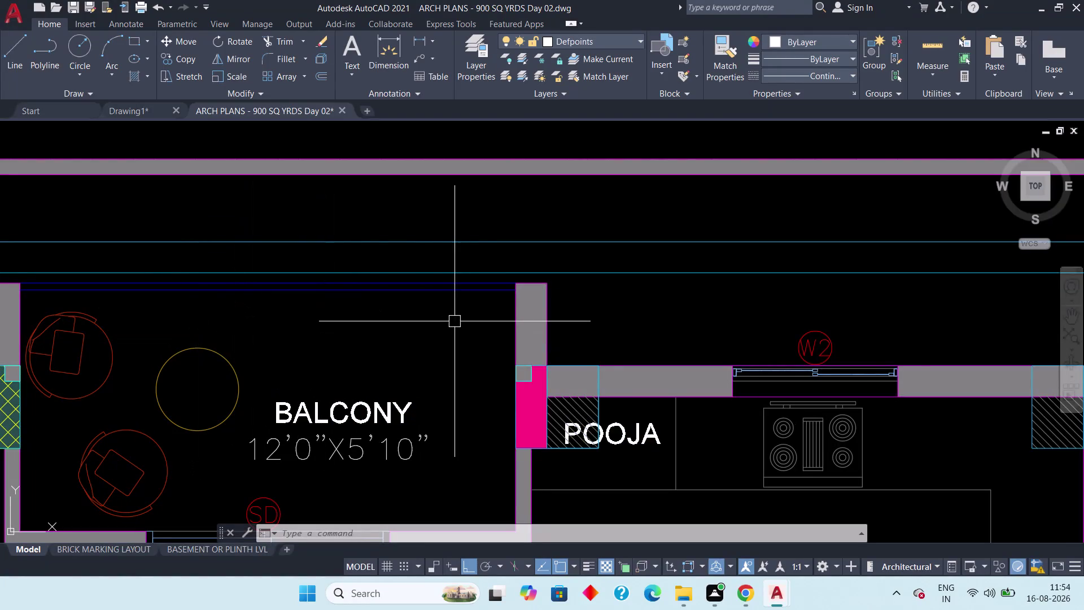
Add a 2" linear dimension across the gap atop the balcony's left wall, then go to Drawing1.
middle_drag(321, 336, 474, 393)
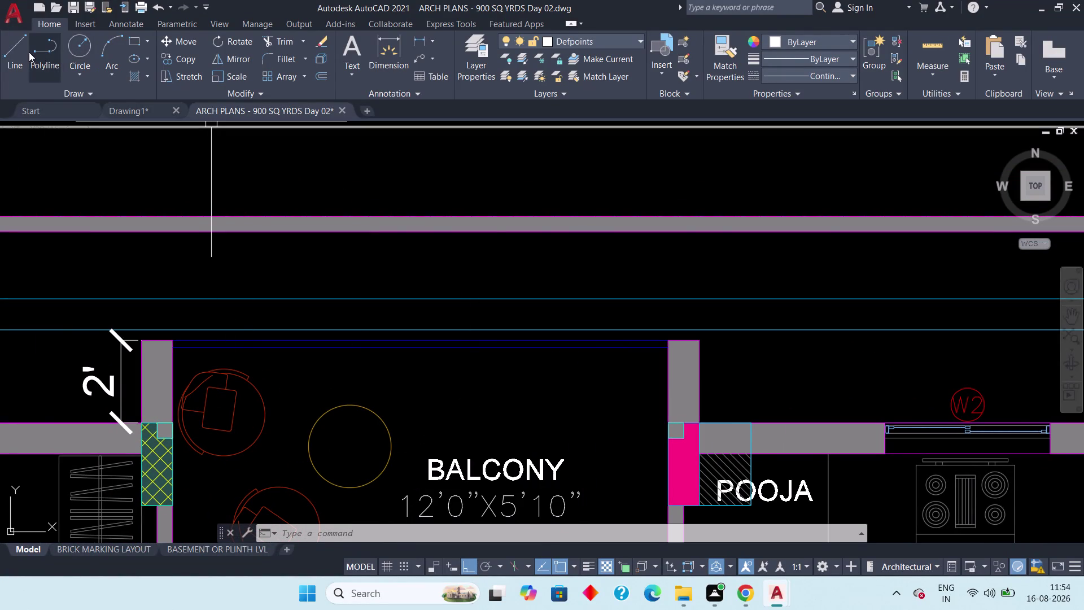
click(417, 39)
scroll(up, 3)
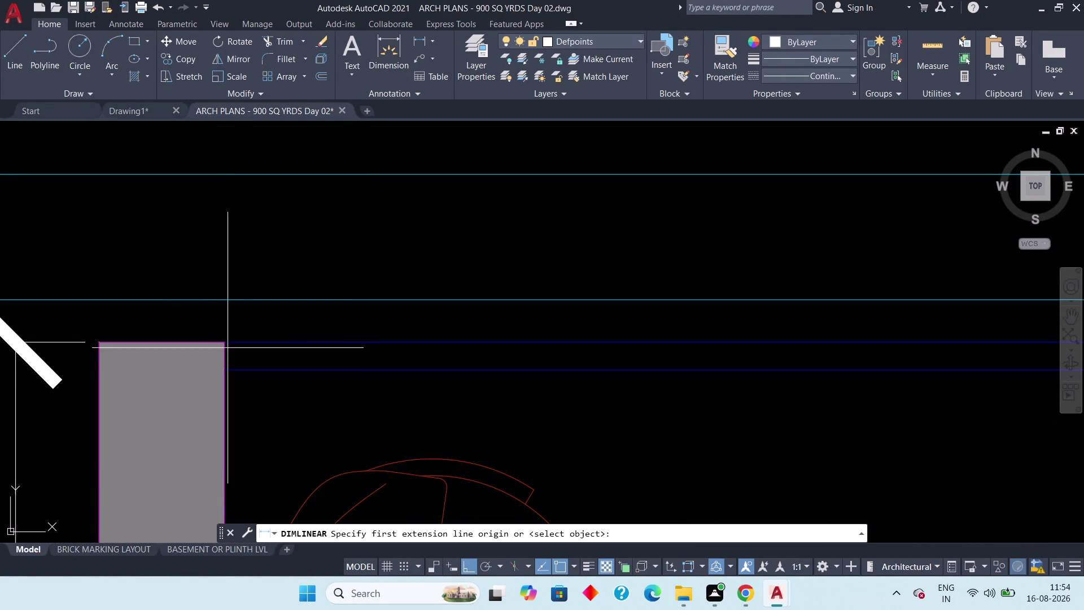
click(231, 343)
click(226, 368)
click(265, 369)
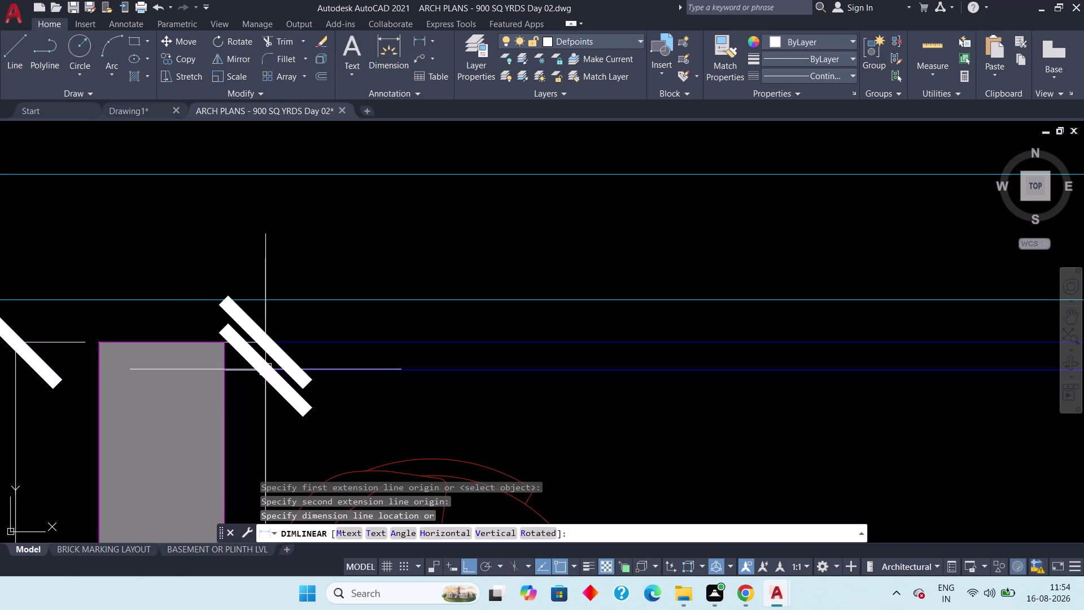
scroll(down, 3)
scroll(down, 3)
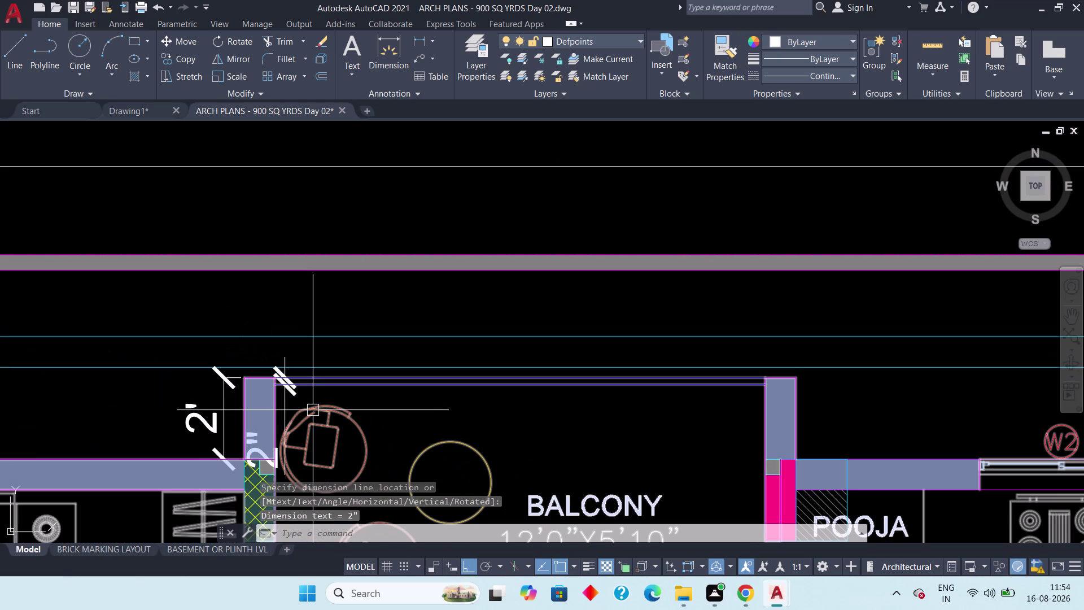
middle_drag(309, 407, 292, 398)
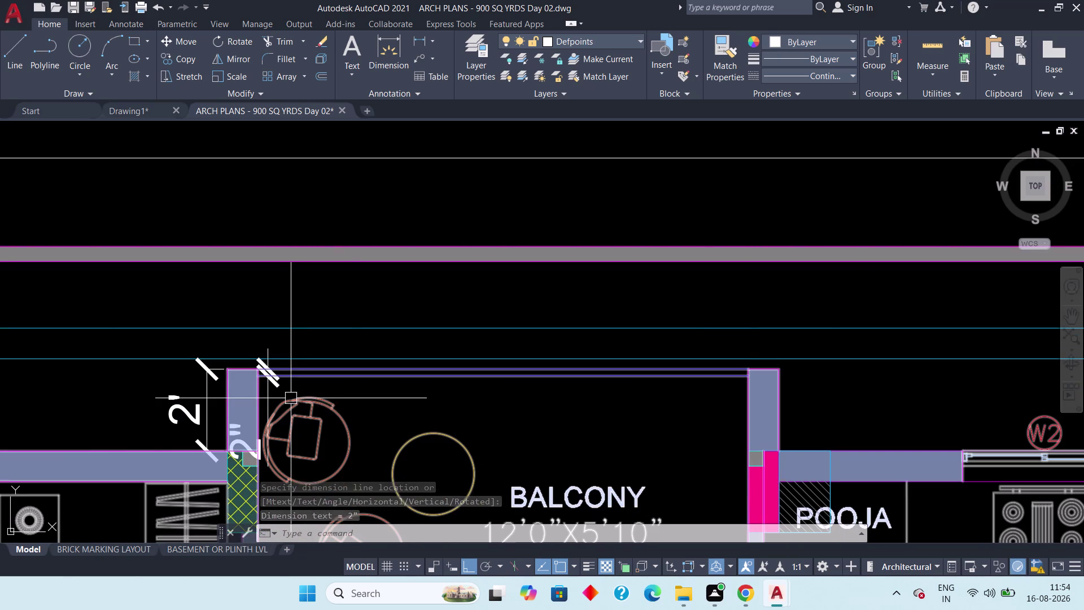
key(Escape)
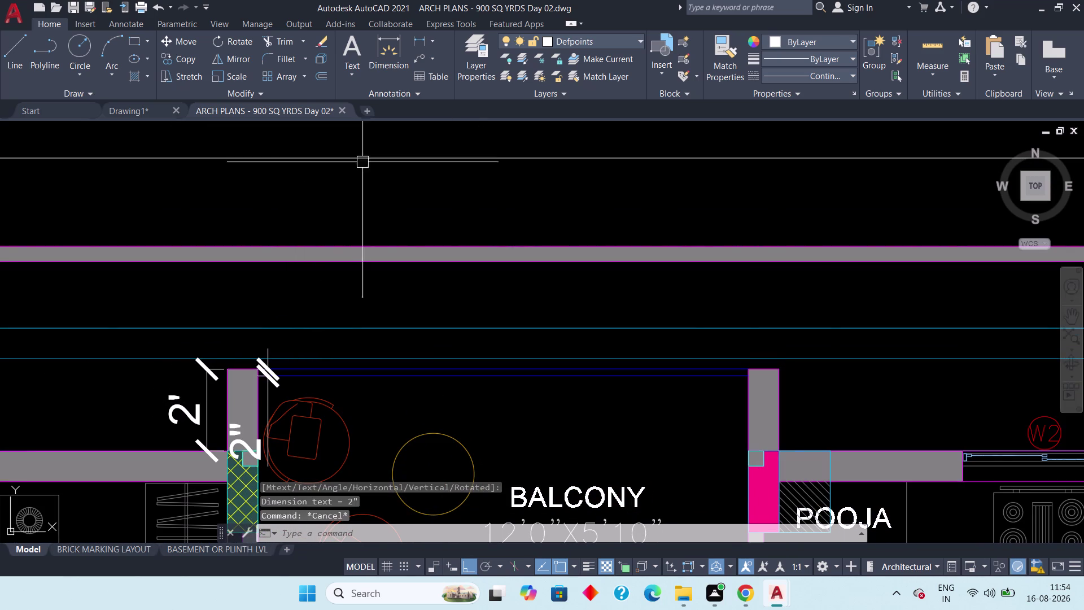
click(124, 107)
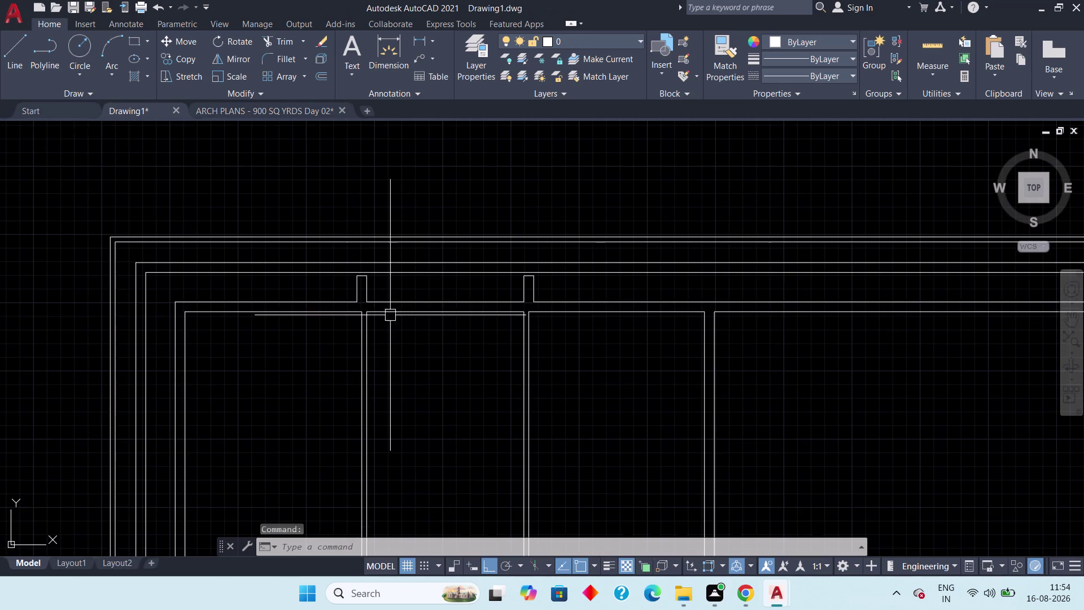
Draw a horizontal line from the left projection's top corner to the right projection's top.
scroll(up, 3)
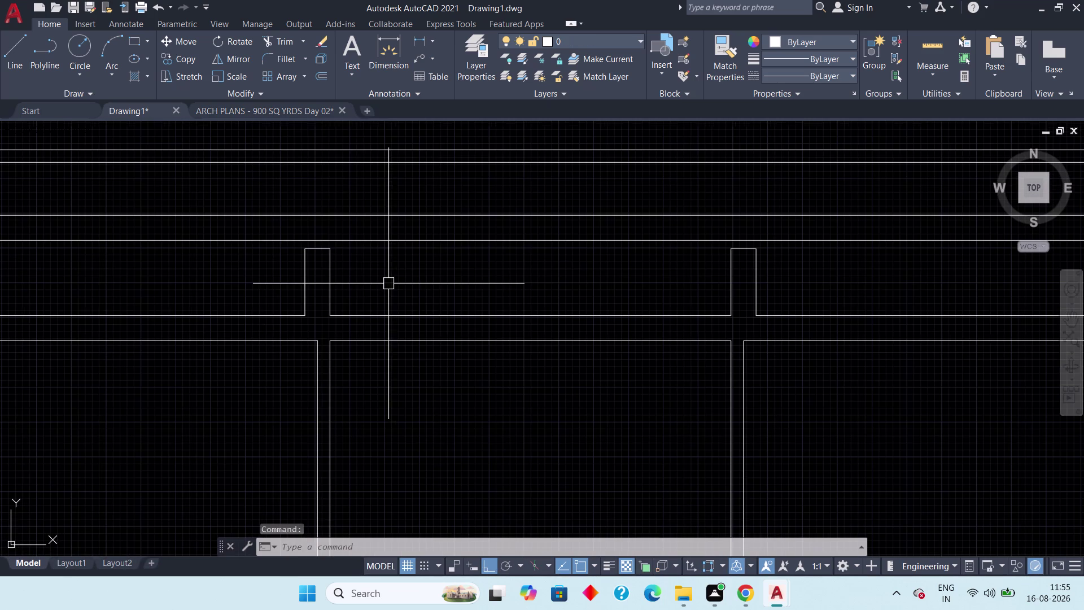
click(25, 57)
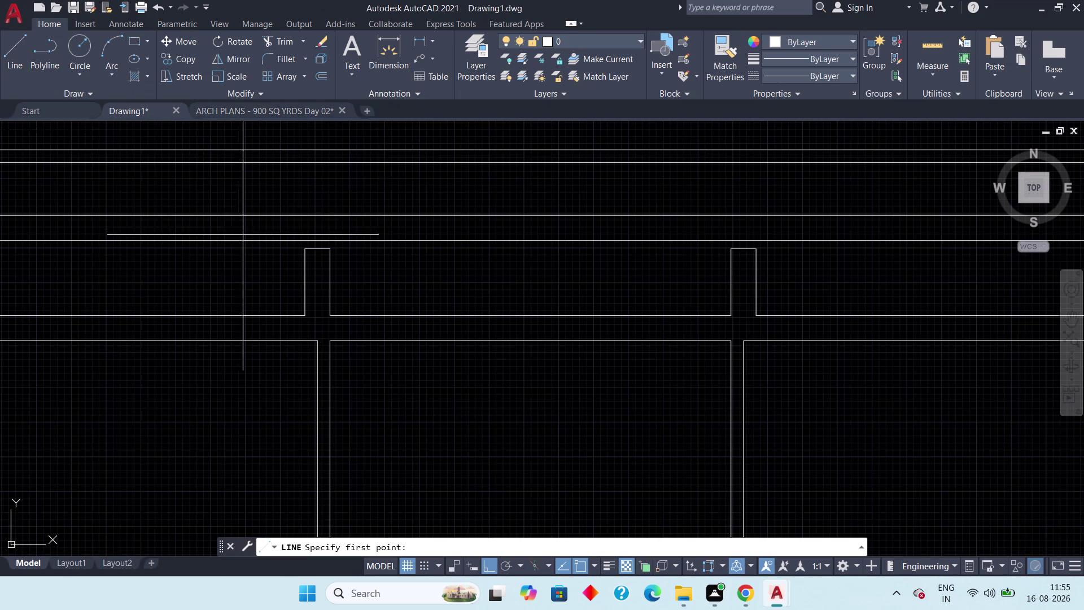
middle_drag(389, 270, 322, 307)
scroll(up, 3)
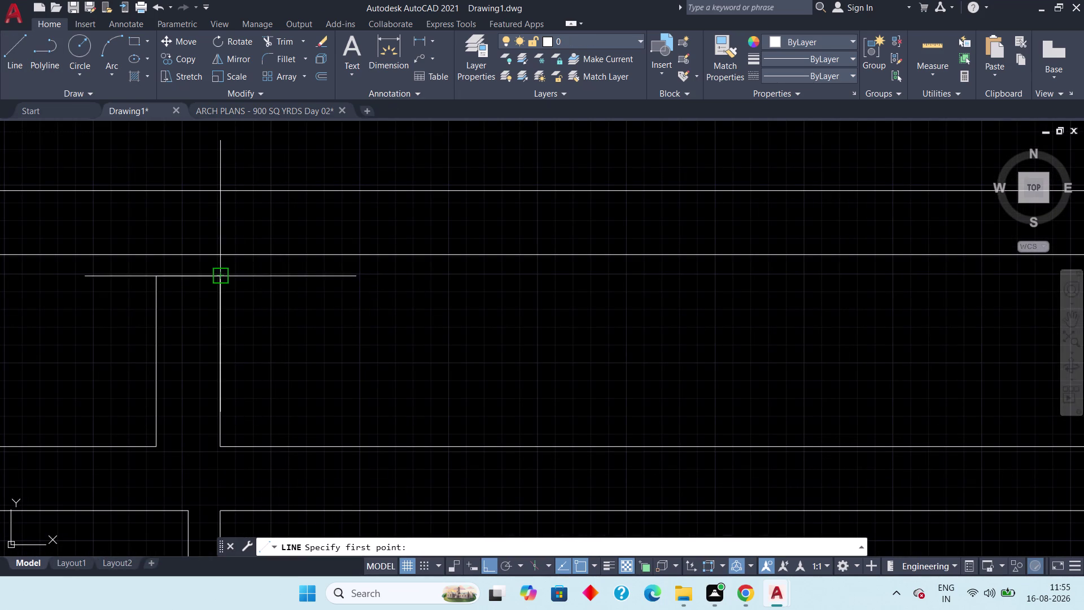
click(220, 278)
middle_drag(658, 301, 205, 273)
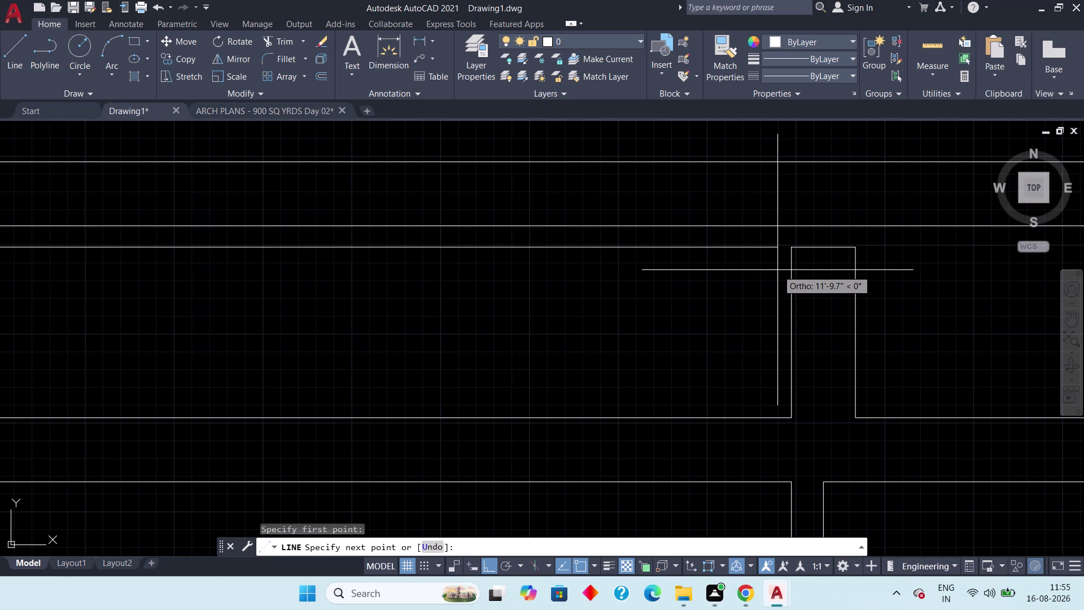
click(797, 246)
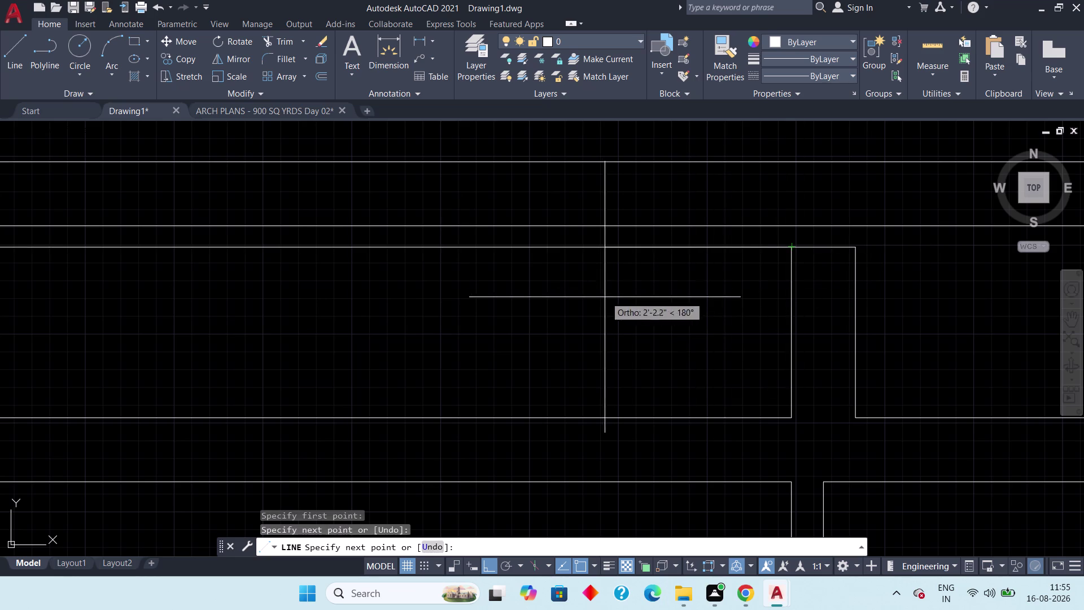
middle_drag(441, 313, 563, 311)
scroll(down, 3)
middle_drag(462, 305, 560, 318)
scroll(down, 3)
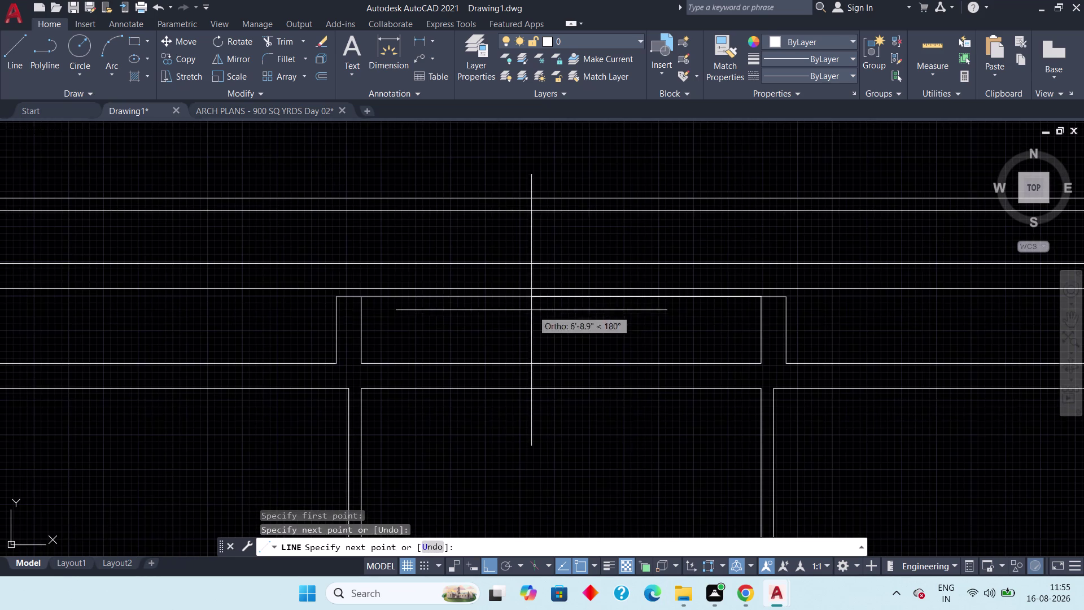
key(Escape)
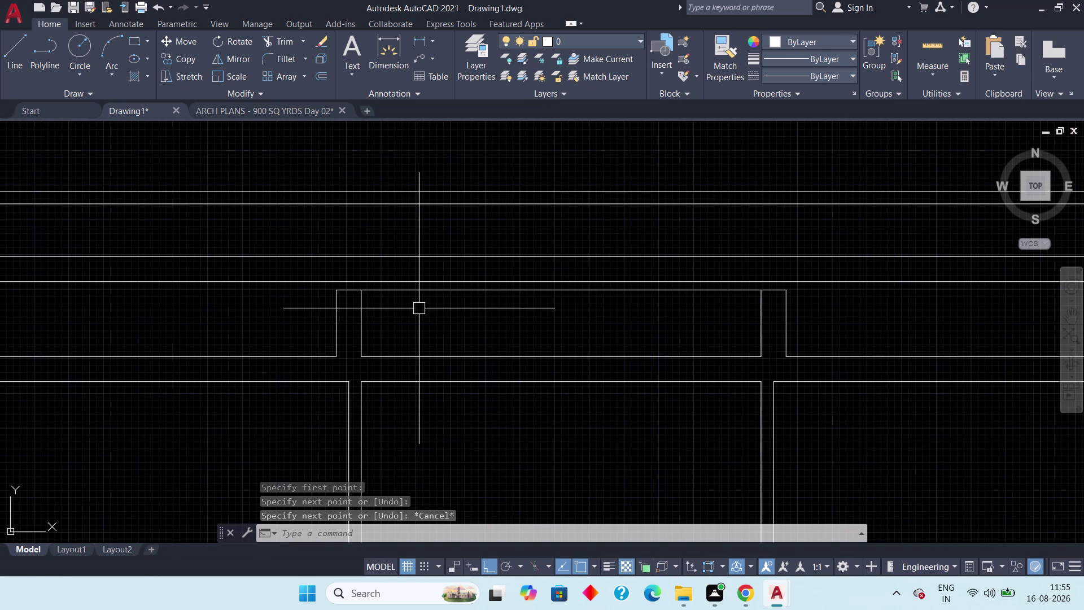
Offset the connecting line 2" toward the inside.
text(off)
key(space)
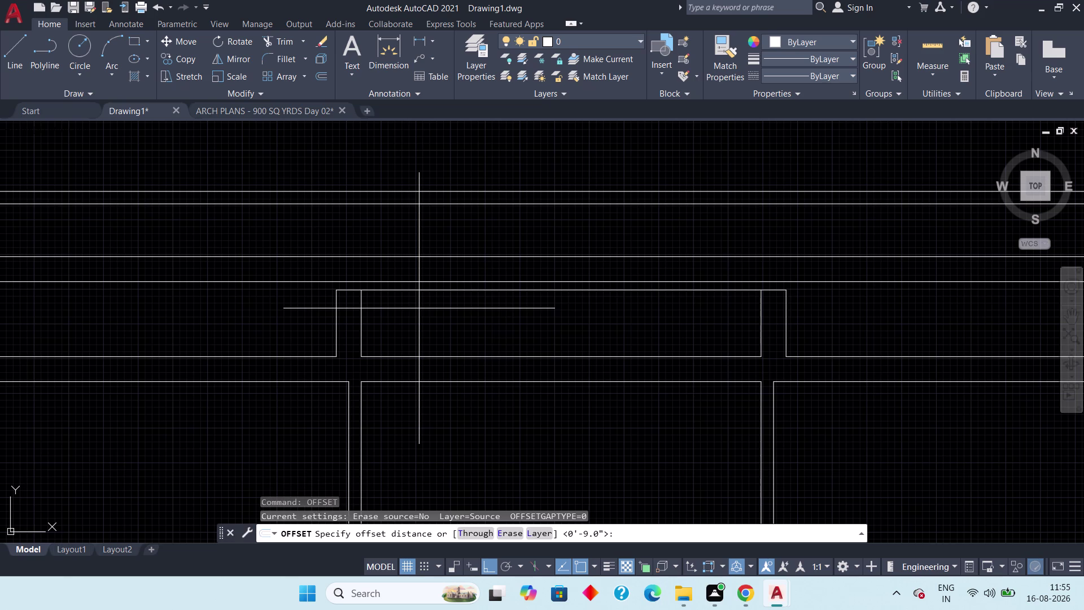
text(2")
key(space)
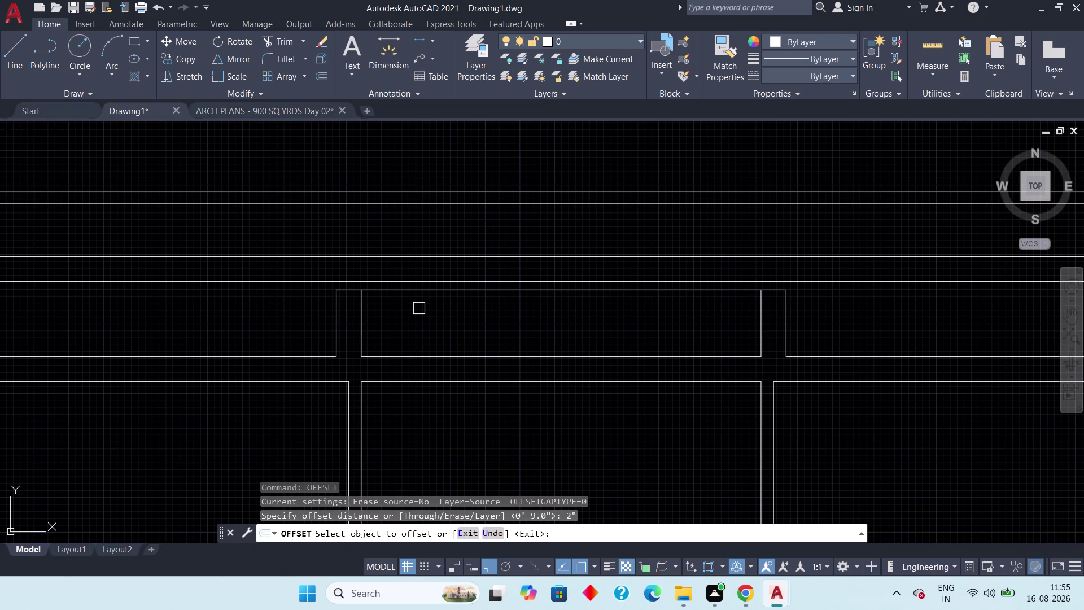
scroll(up, 3)
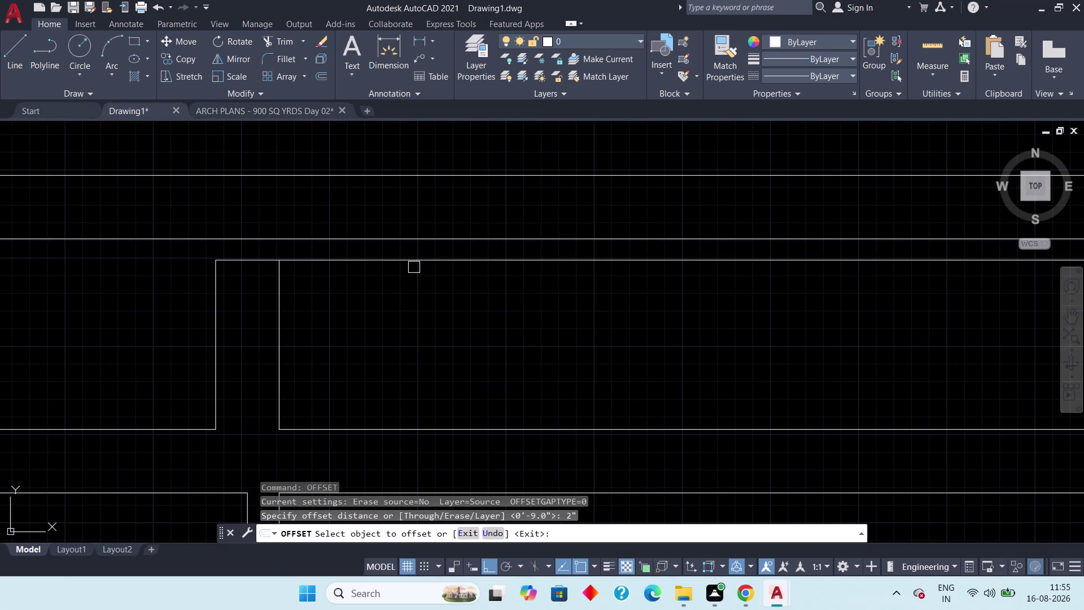
click(416, 262)
click(421, 303)
middle_drag(399, 324, 401, 349)
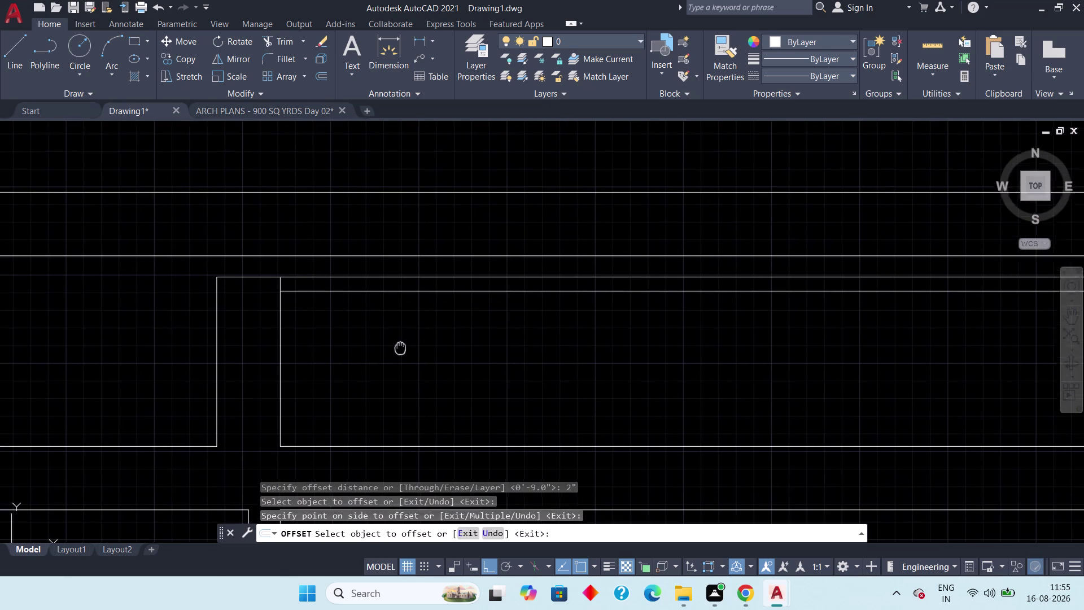
middle_drag(401, 350, 399, 386)
scroll(down, 3)
middle_drag(333, 375, 309, 373)
scroll(up, 3)
key(Escape)
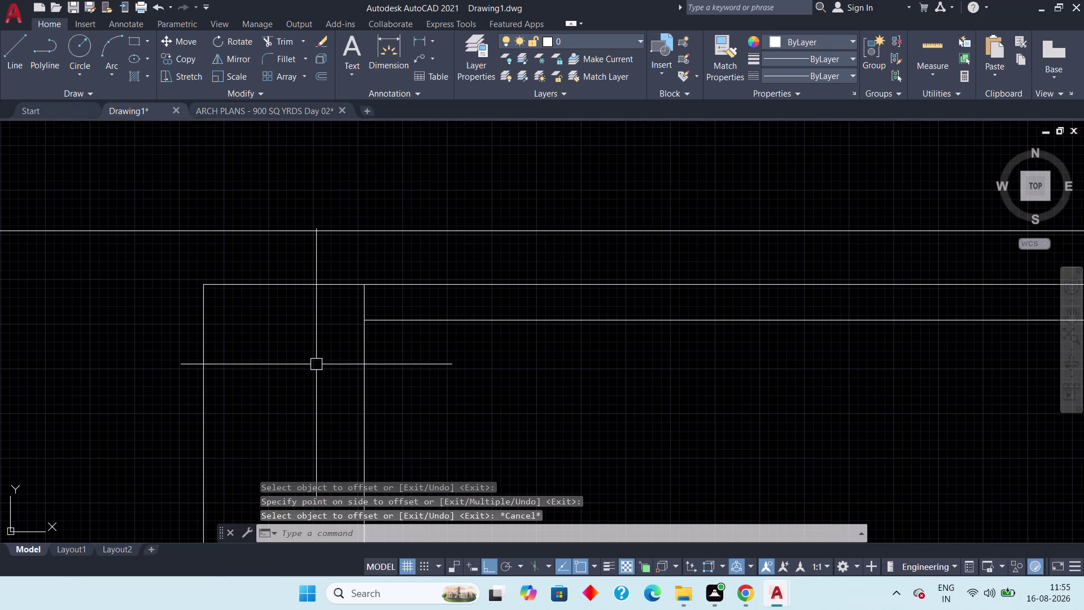
Trim the overhanging ends at the left and right corners into an inner outline.
key(t)
key(r)
key(space)
click(361, 301)
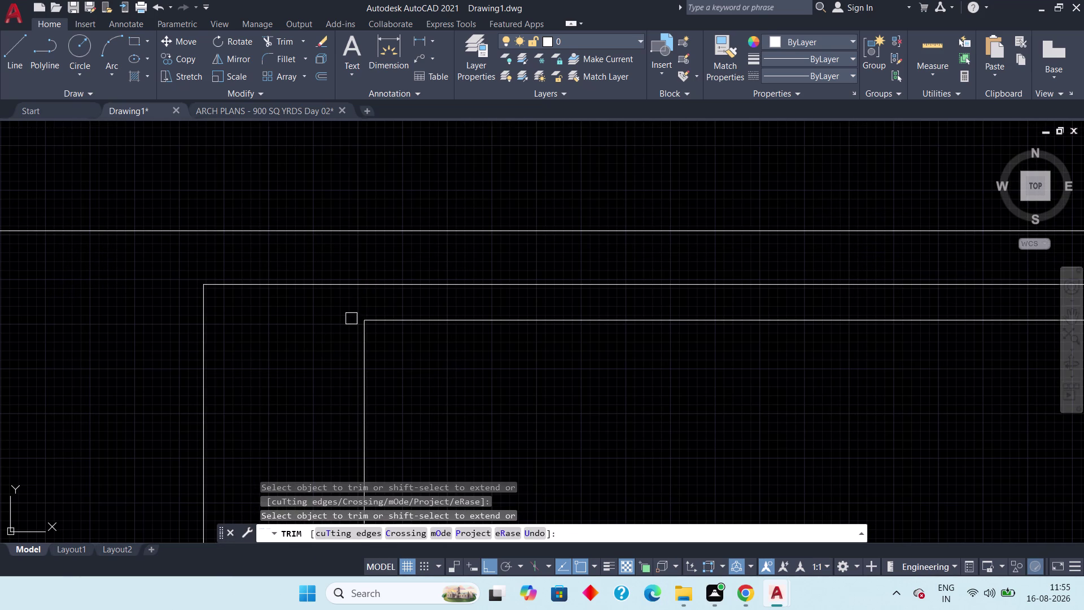
scroll(down, 3)
middle_drag(625, 408, 449, 405)
scroll(down, 3)
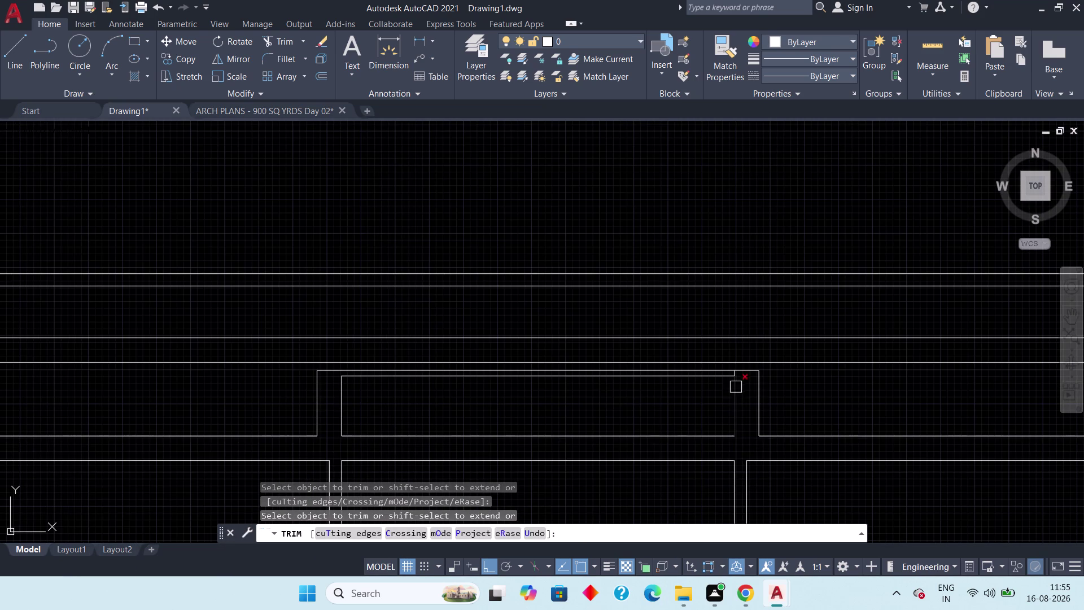
scroll(up, 3)
click(723, 365)
scroll(down, 3)
middle_drag(609, 440, 670, 439)
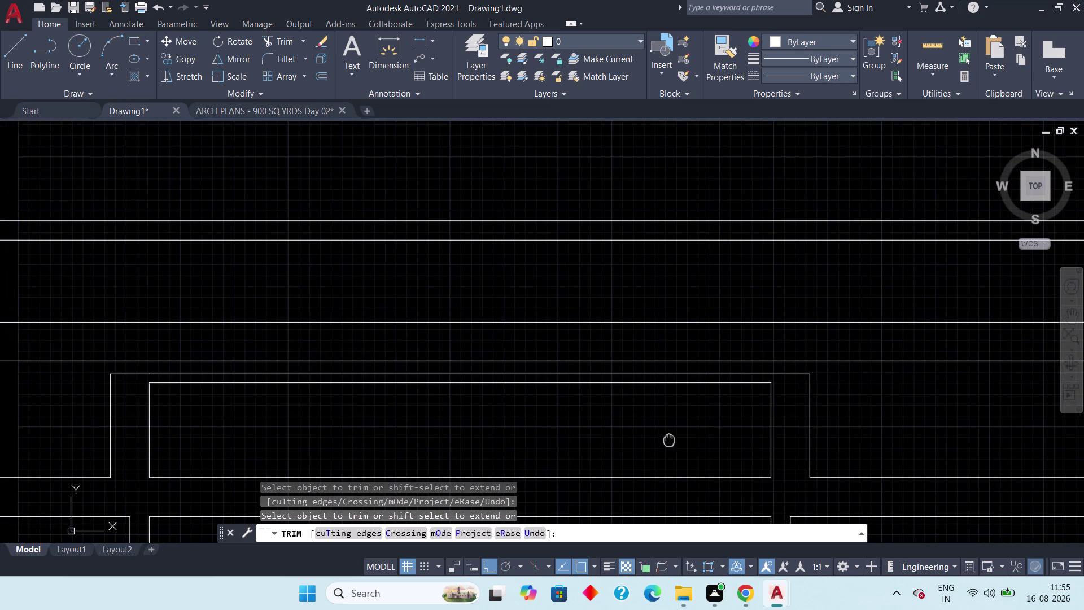
key(Escape)
View the balcony area in the ARCH PLANS floor plan for reference.
click(259, 109)
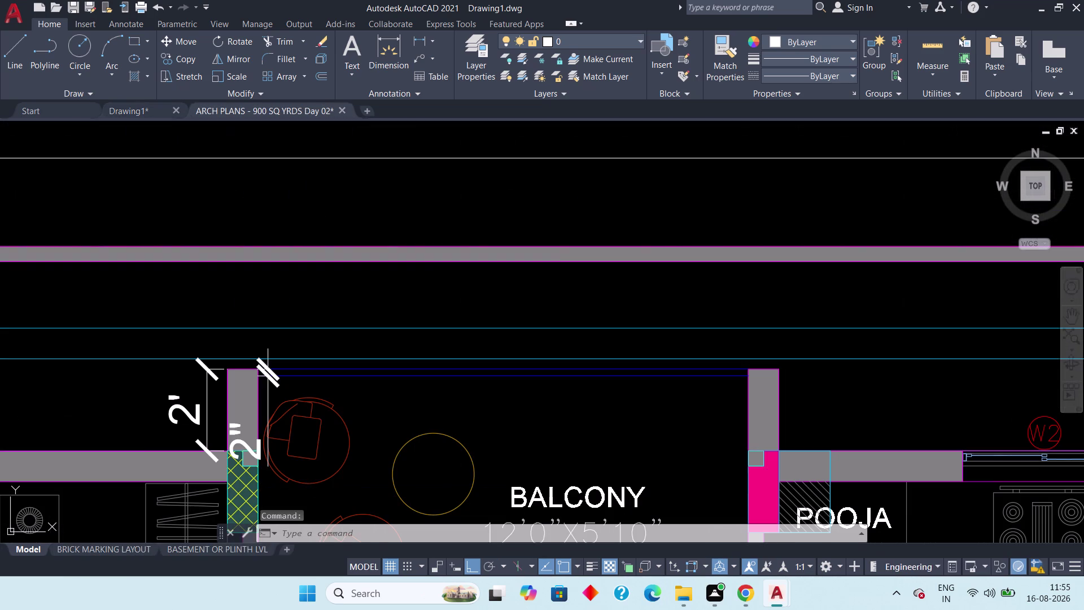
scroll(up, 3)
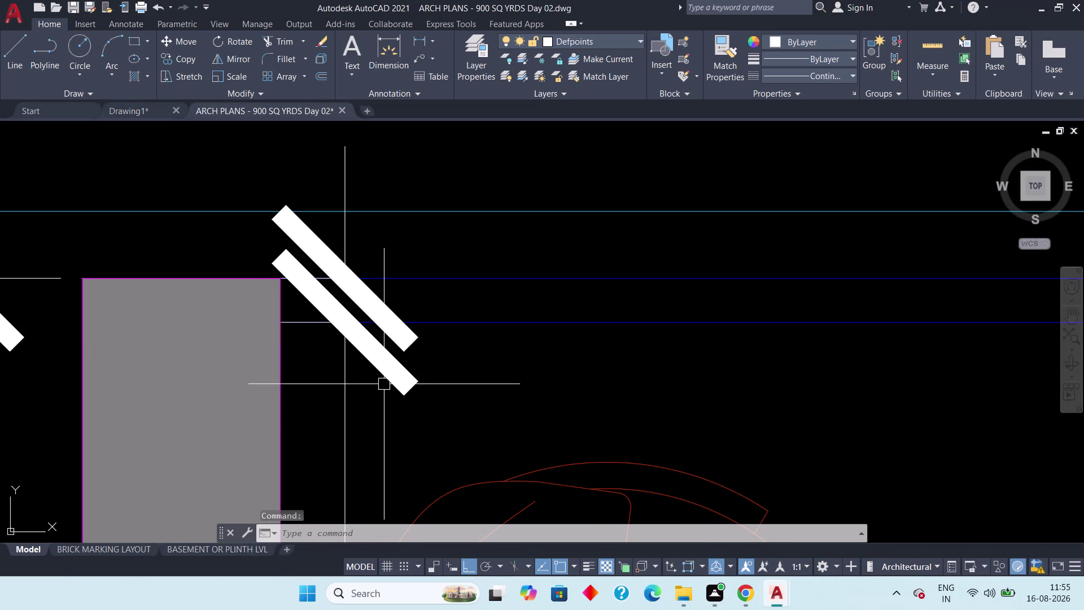
scroll(down, 3)
scroll(down, 3)
middle_drag(567, 421, 358, 334)
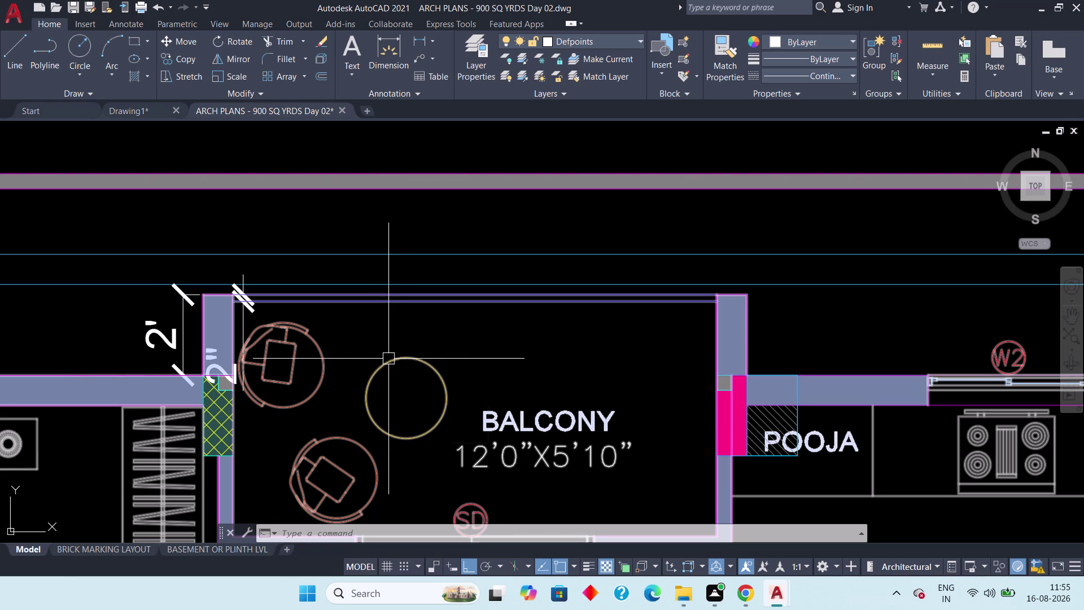
scroll(down, 3)
middle_drag(423, 404, 419, 342)
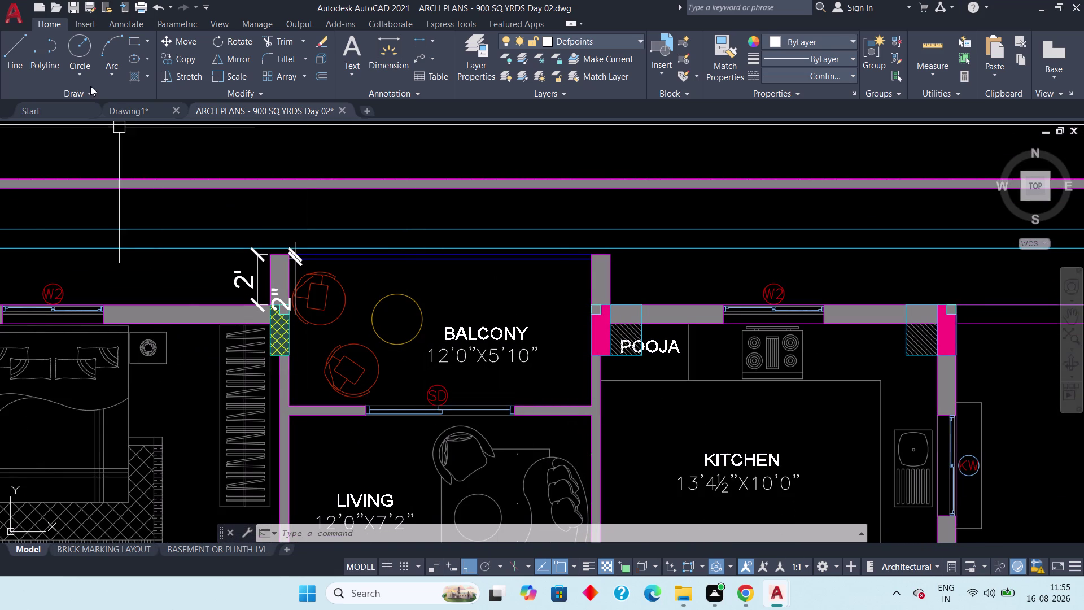
Compare Drawing1 with ARCH PLANS, ending in Drawing1 at the wall opening.
click(126, 109)
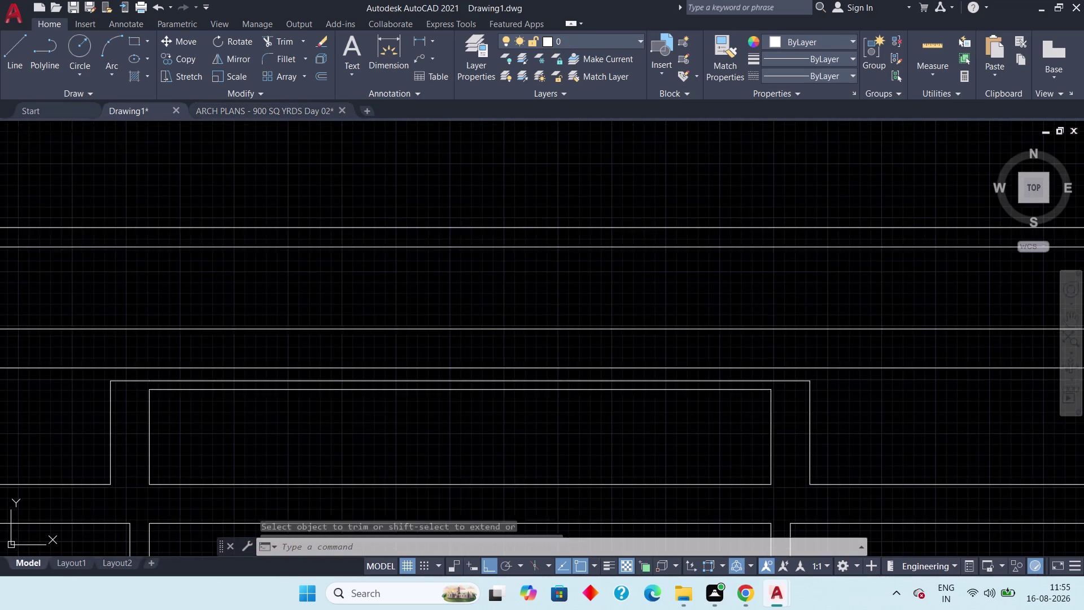
scroll(down, 3)
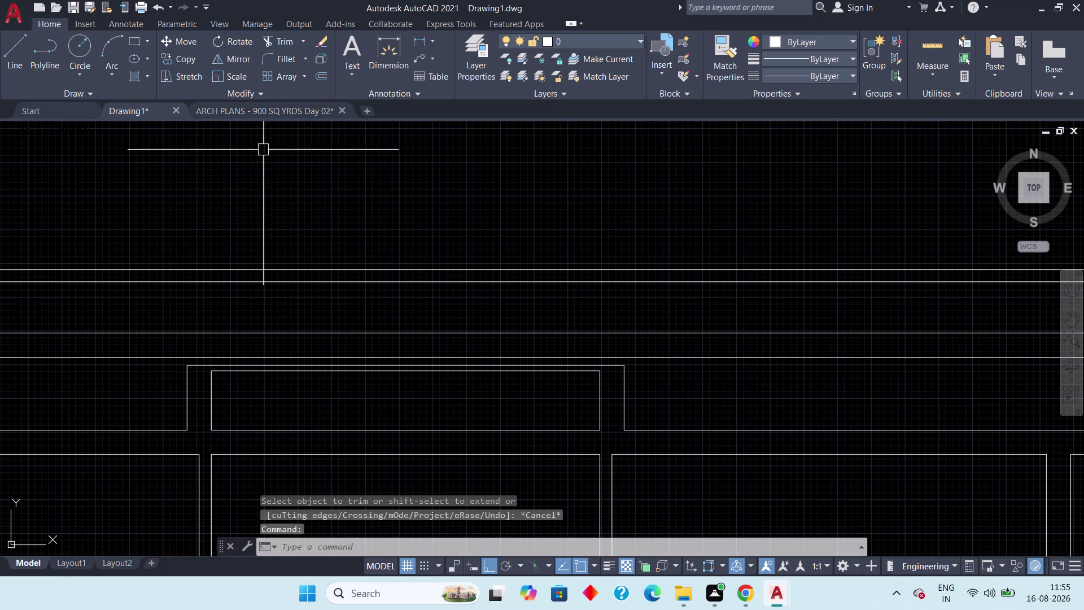
click(263, 113)
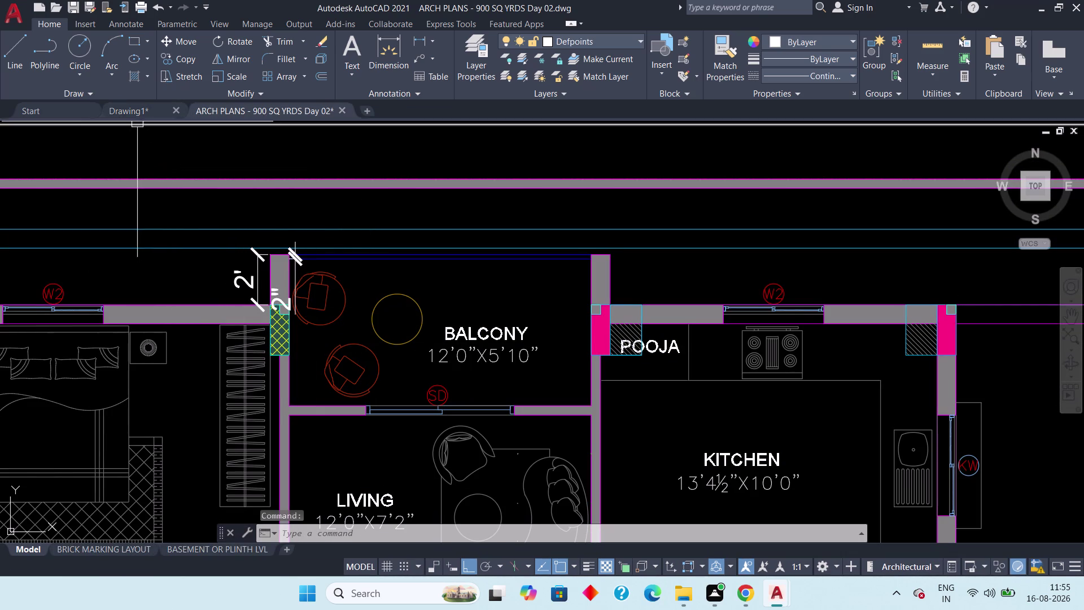
click(137, 112)
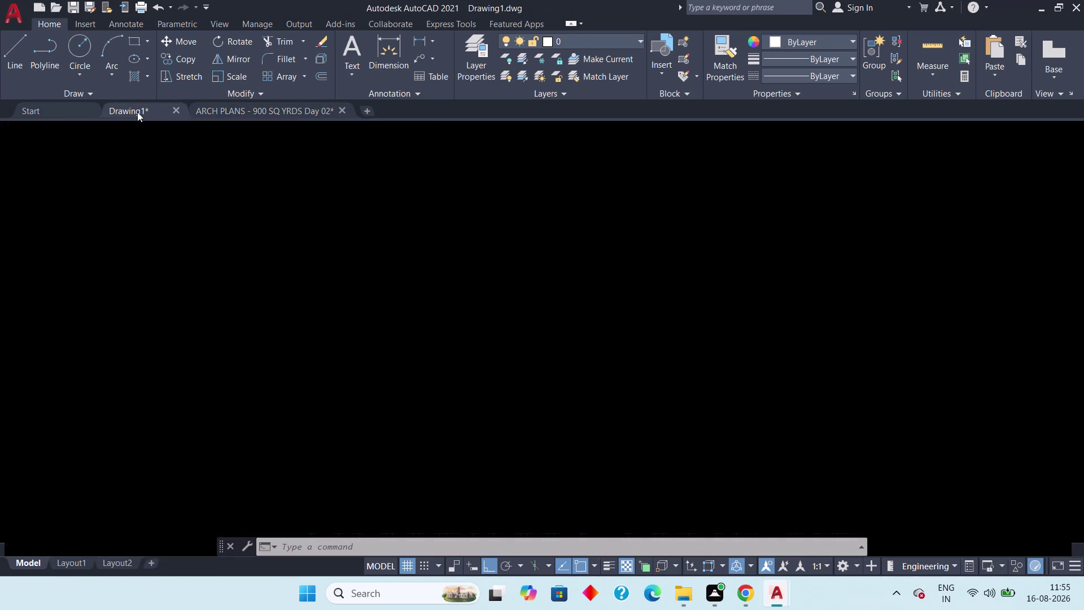
click(236, 110)
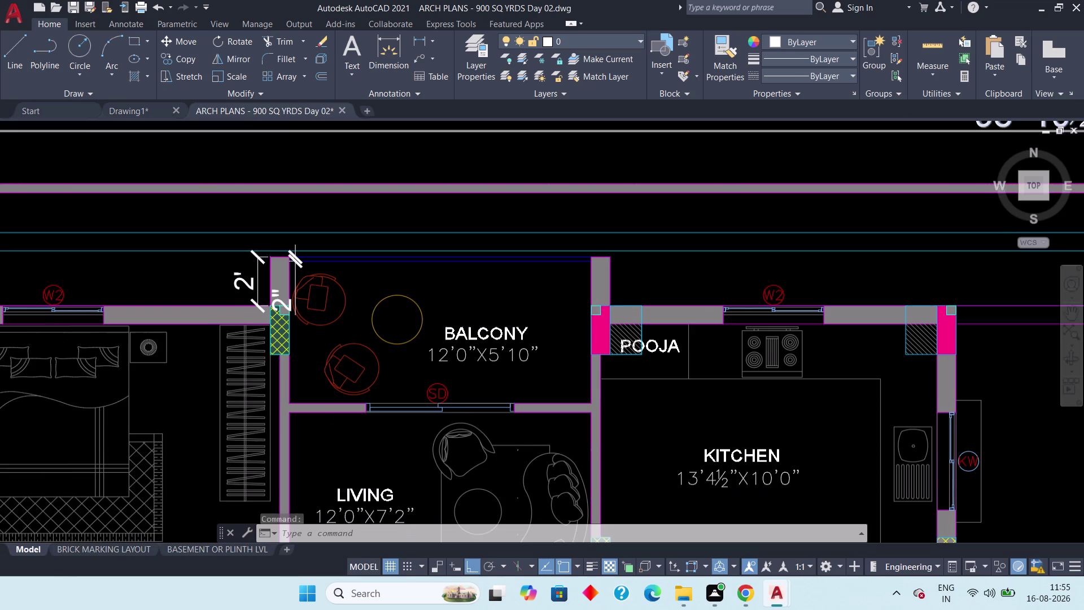
click(131, 113)
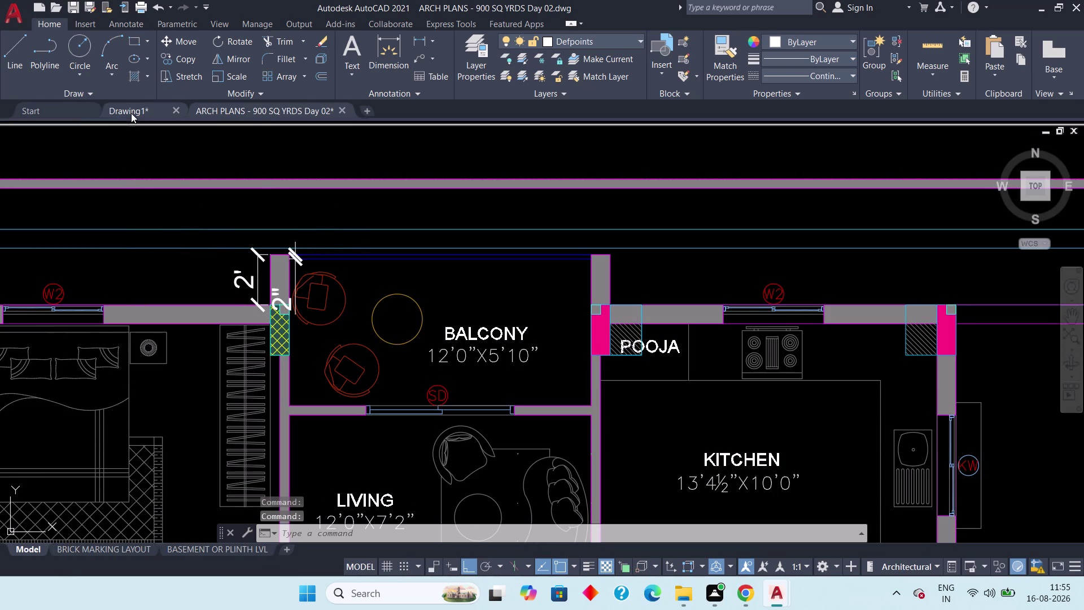
middle_drag(317, 405, 328, 376)
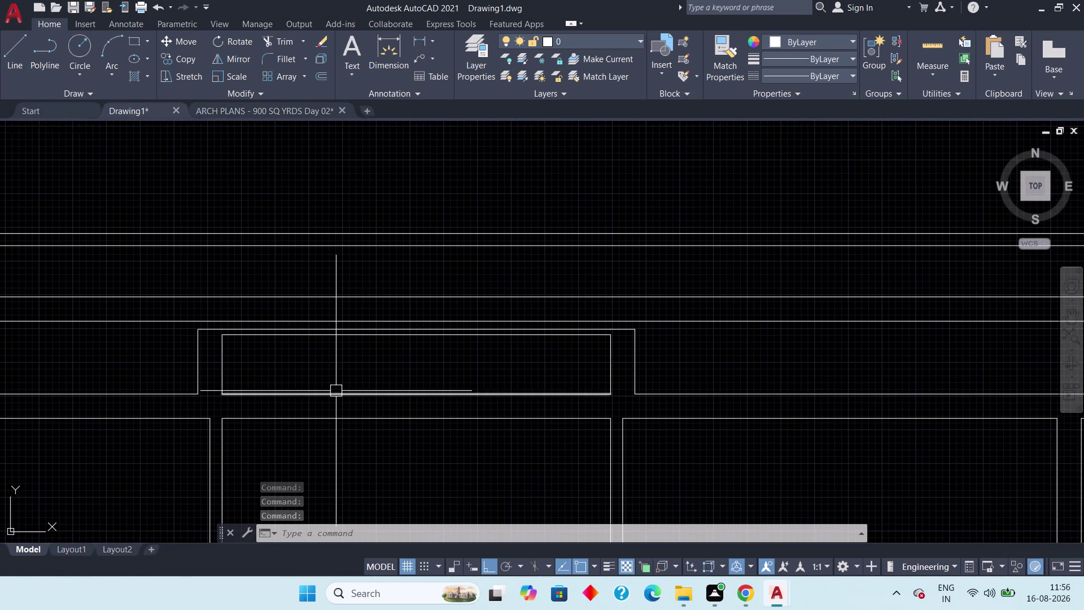
Erase the stray line in the wall opening.
click(337, 391)
key(Delete)
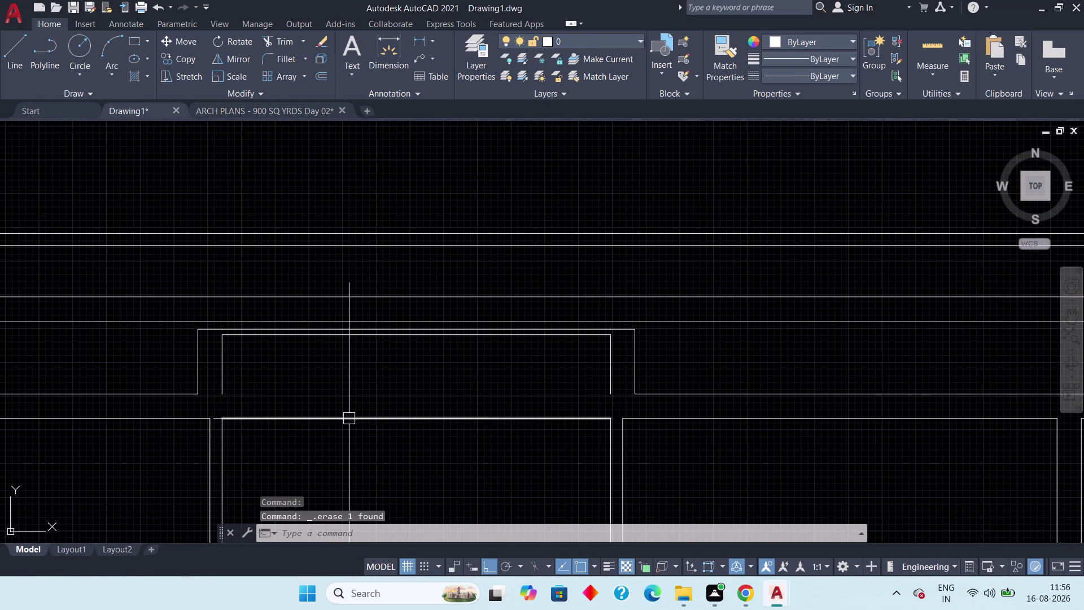
click(349, 419)
key(Delete)
Grip-stretch the lower left and right wall lines up to the opening's sides.
click(224, 425)
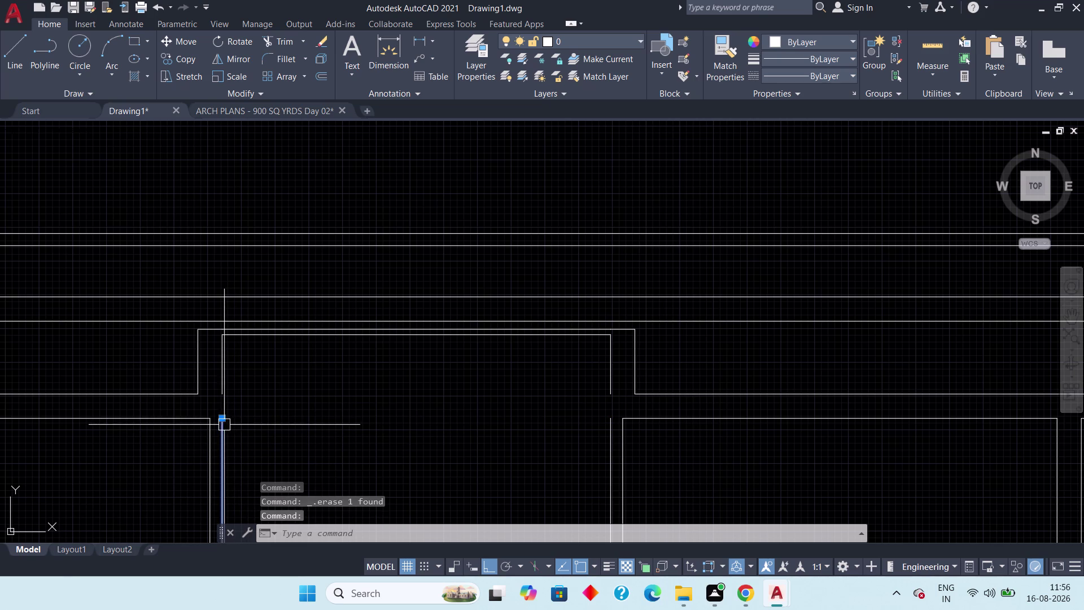
click(222, 415)
click(224, 392)
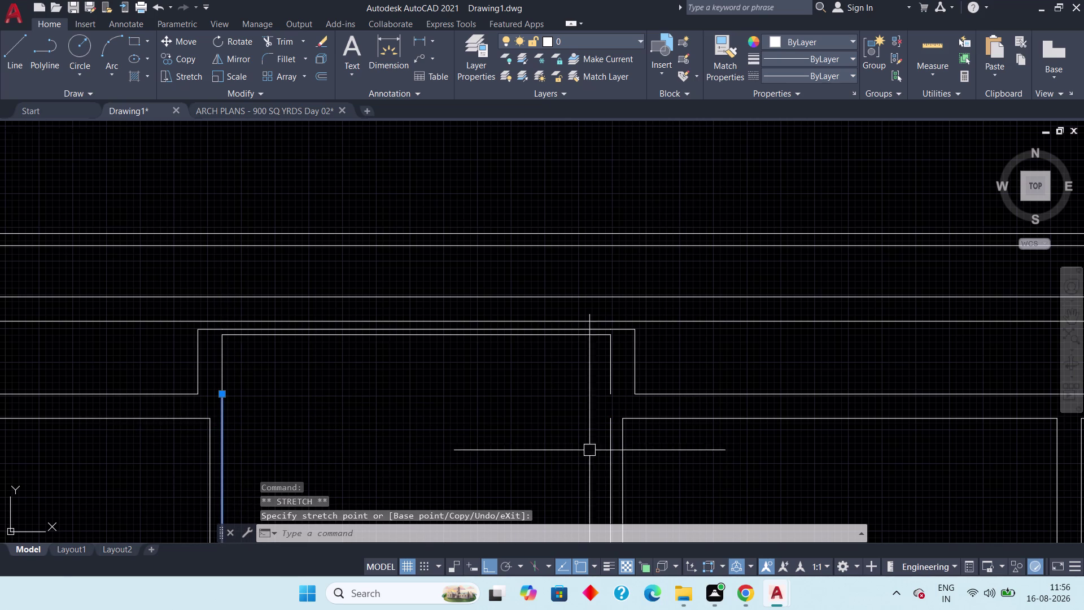
click(610, 428)
click(610, 421)
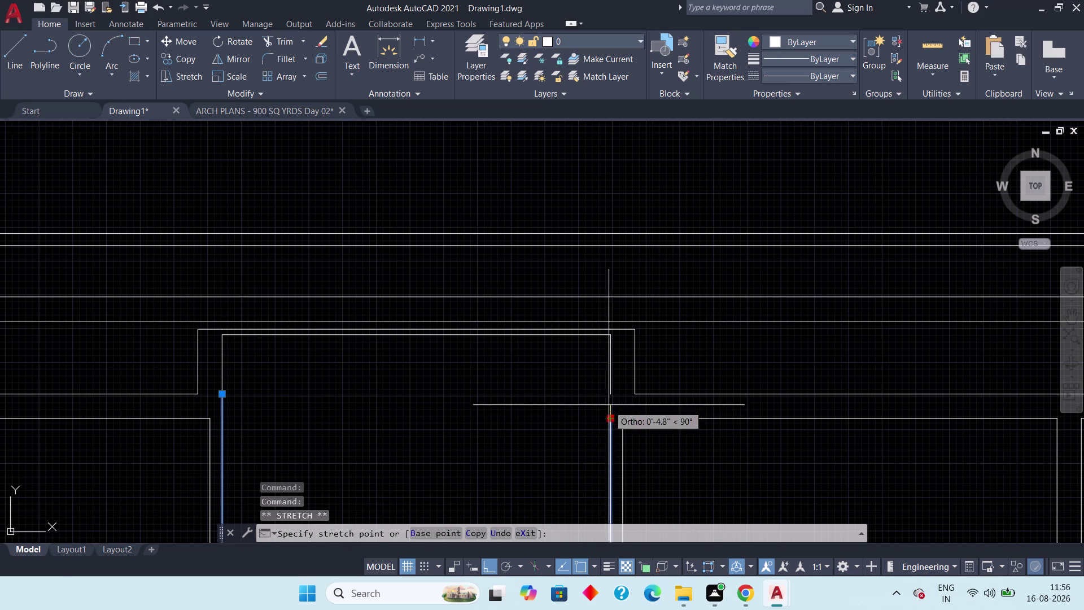
click(607, 398)
key(Escape)
middle_drag(354, 419, 368, 393)
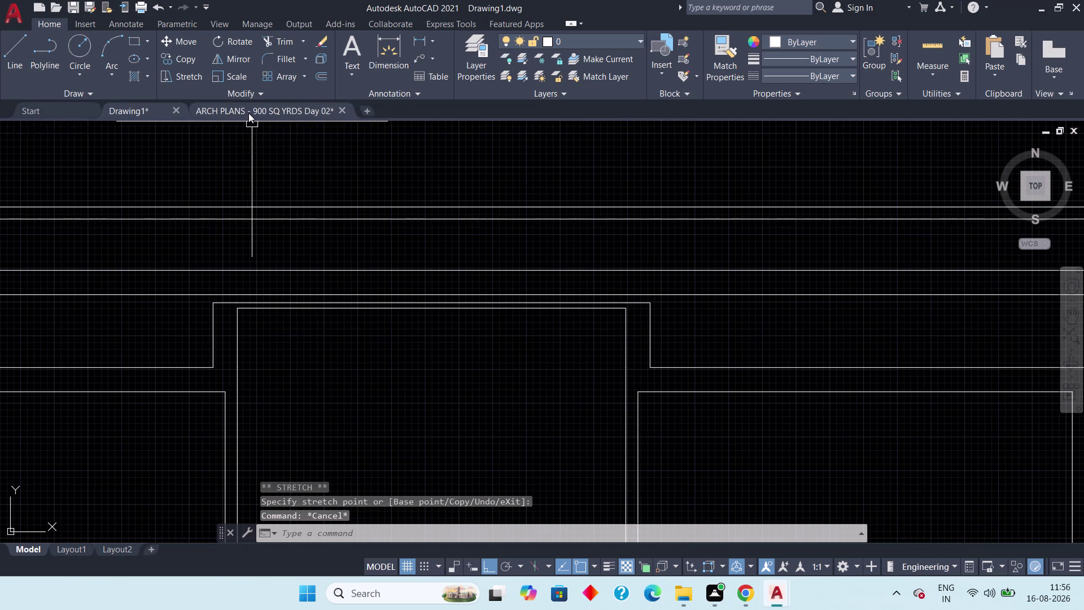
click(248, 112)
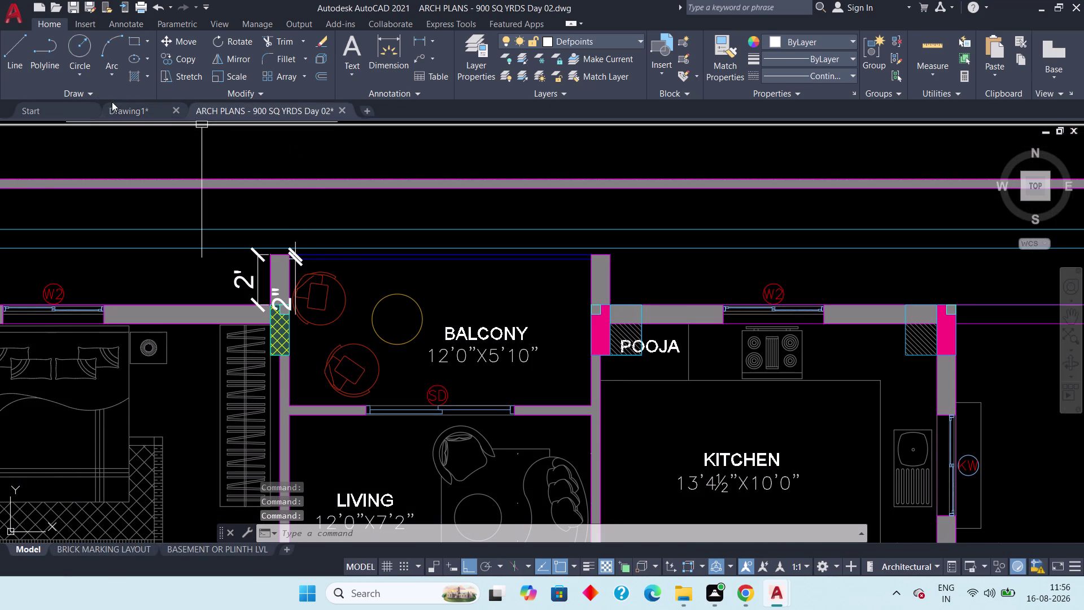
click(131, 107)
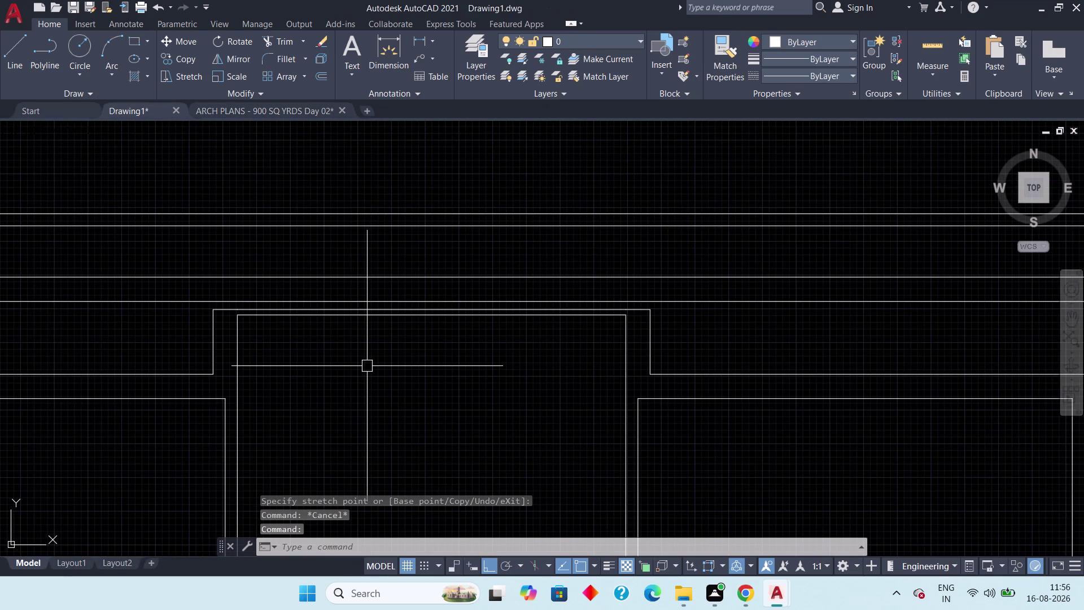
Offset the opening's top line 5'10" so a copy runs across the opening.
text(o)
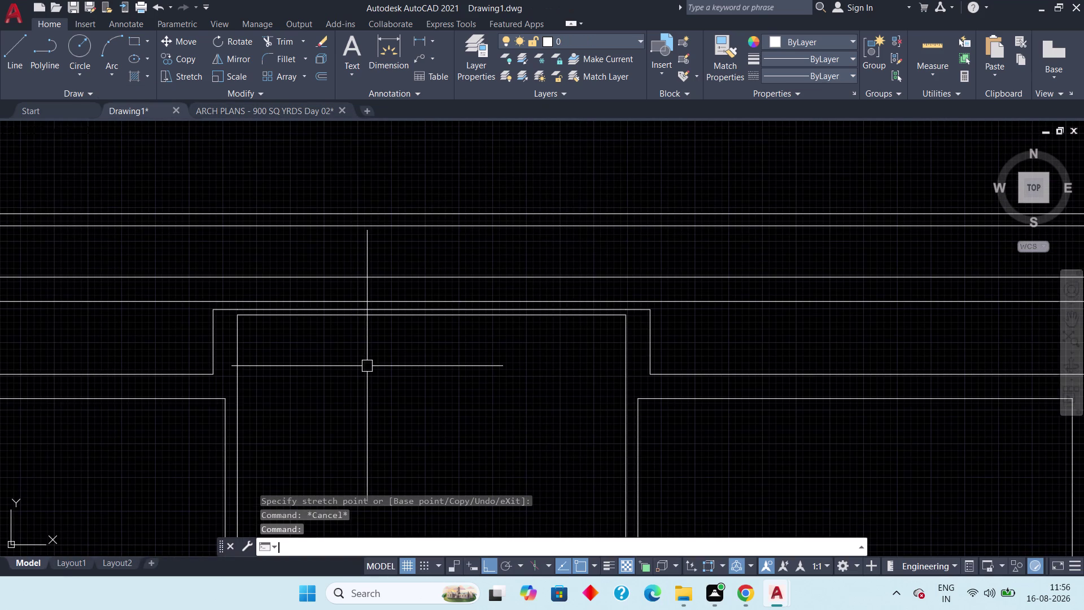
text(ff)
key(space)
text(5')
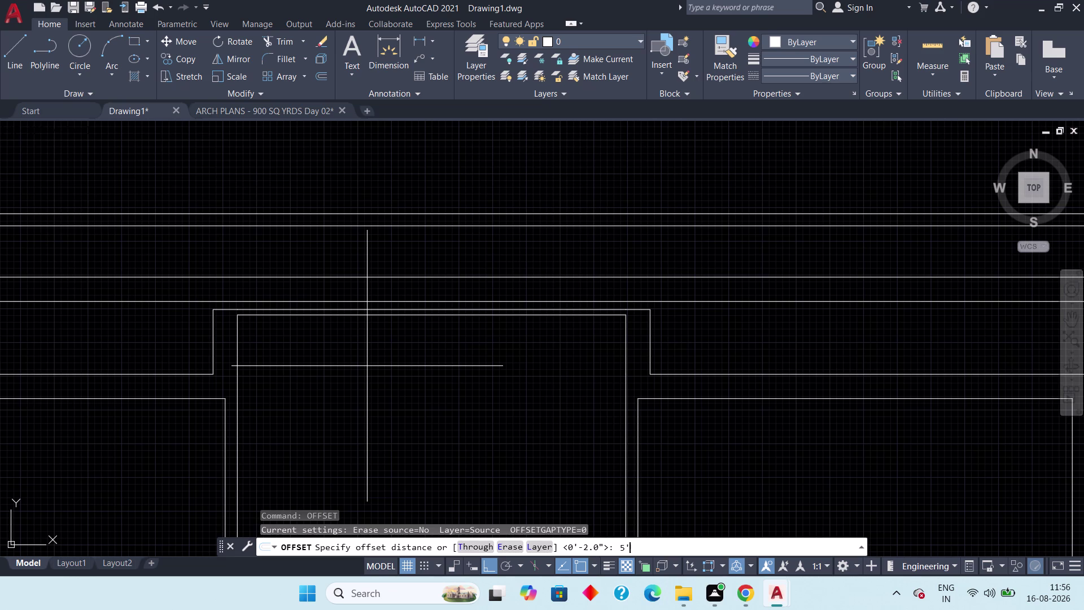
text(10")
key(space)
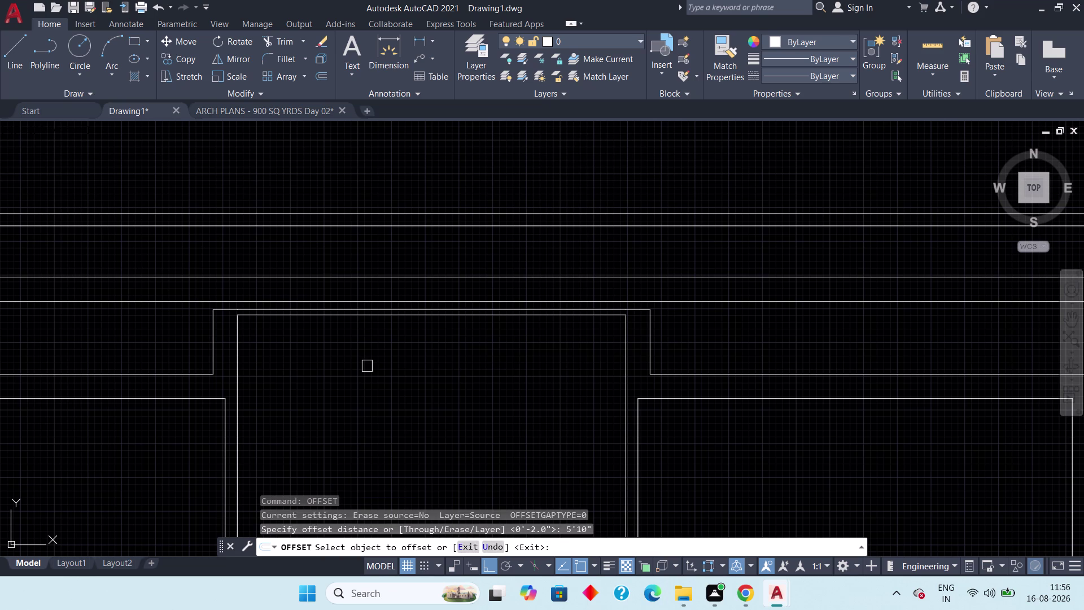
scroll(up, 3)
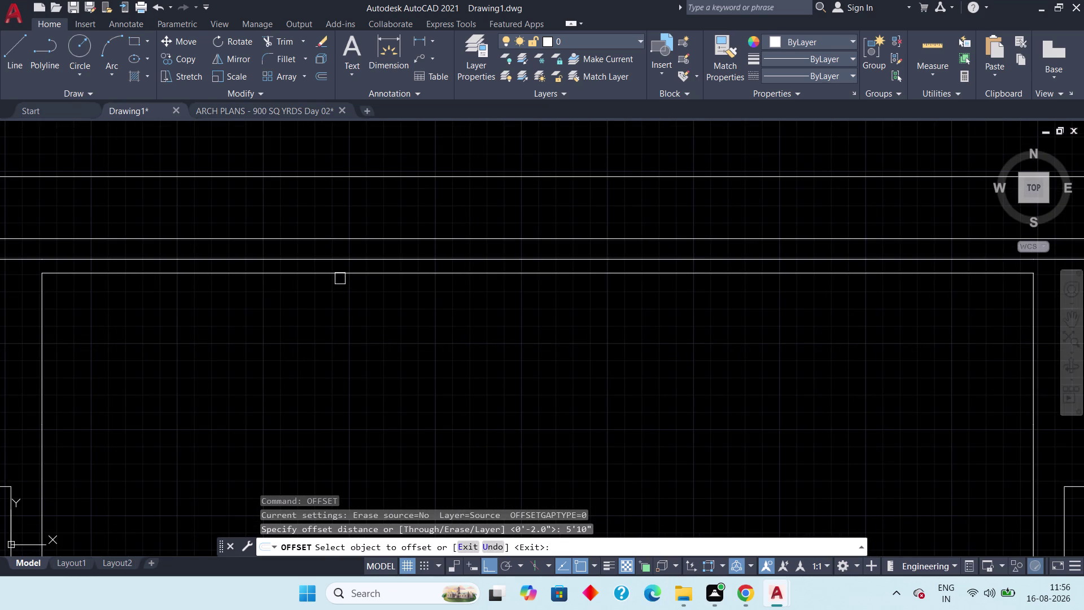
drag(340, 275, 351, 333)
drag(353, 337, 355, 348)
scroll(down, 3)
middle_drag(363, 372, 359, 333)
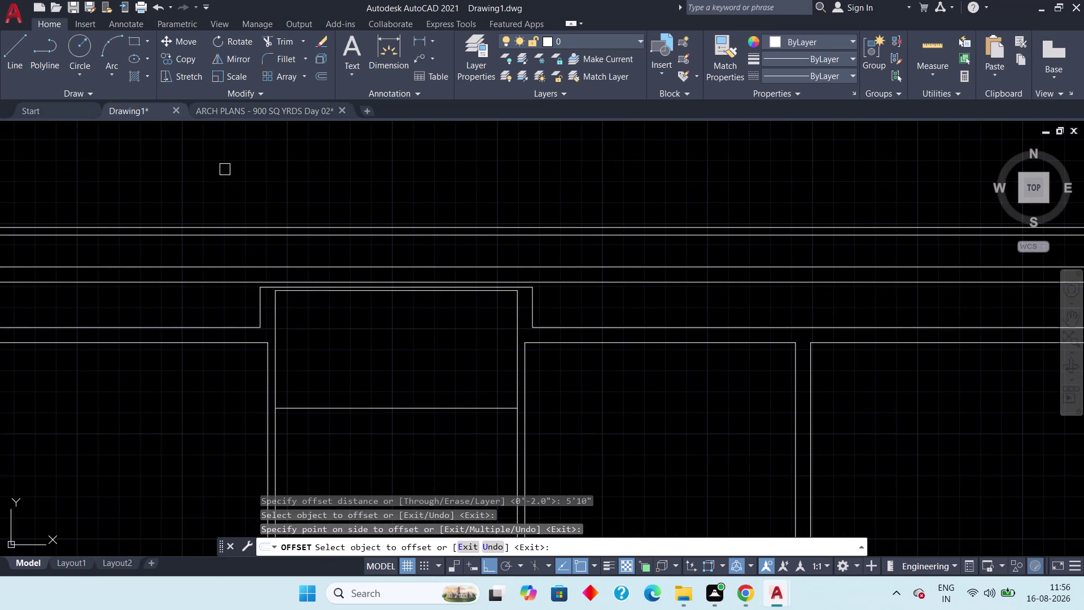
key(Escape)
Offset the new line 4.5" to form a thin wall.
click(240, 110)
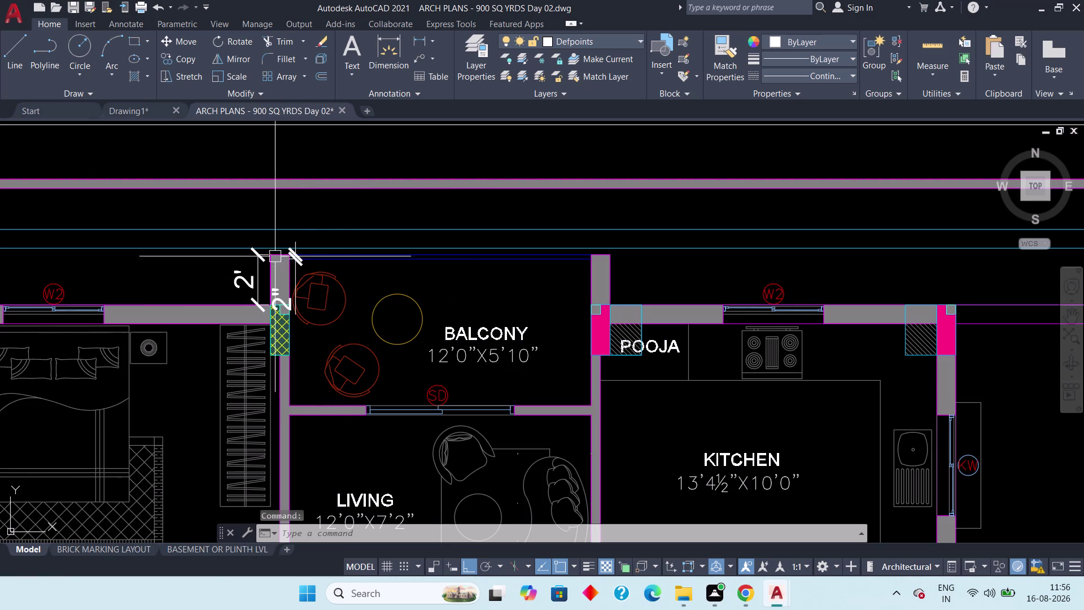
click(136, 109)
middle_drag(354, 415, 340, 360)
scroll(up, 3)
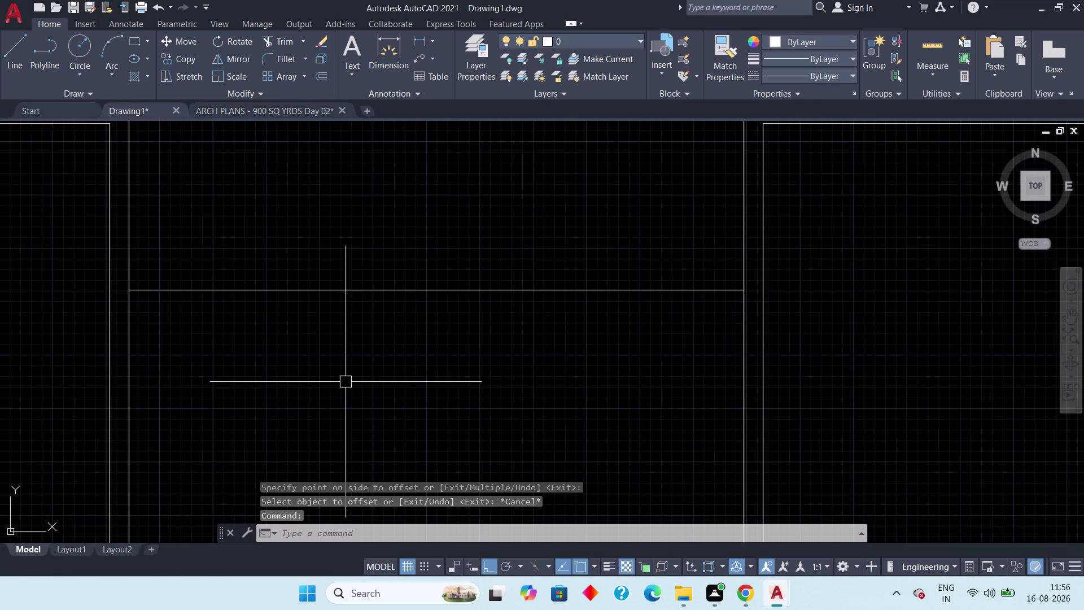
text(off)
key(space)
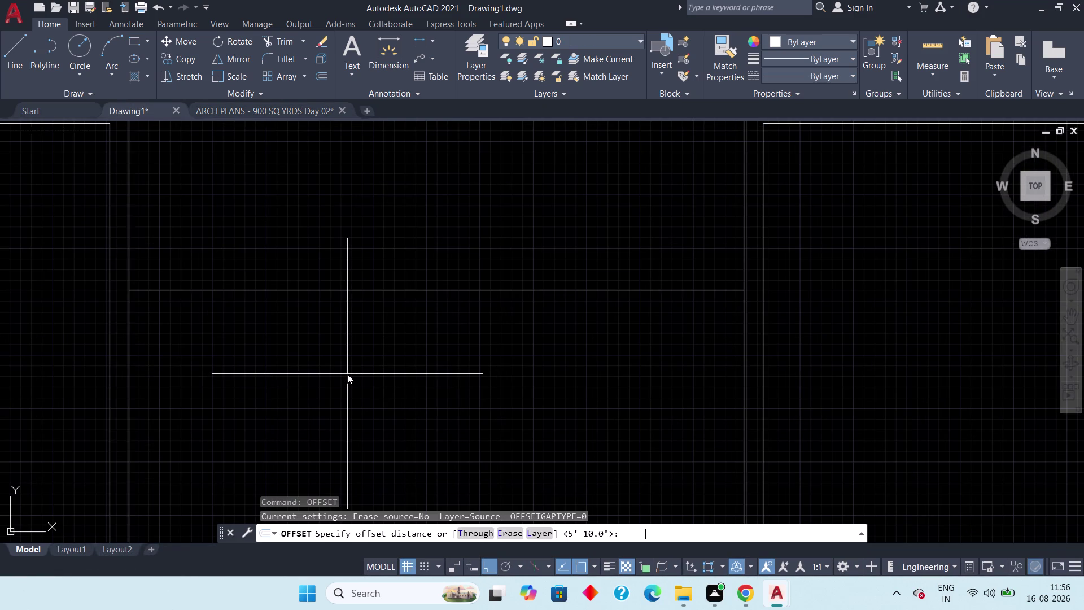
text(4.5)
text(")
key(space)
drag(303, 291, 303, 299)
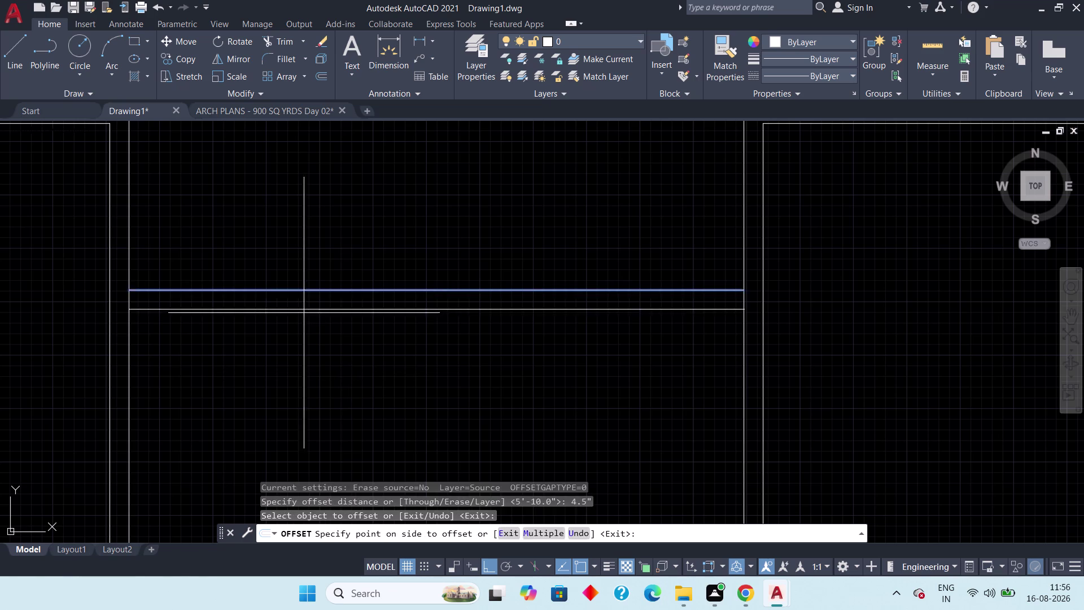
drag(306, 327, 307, 331)
scroll(down, 3)
key(Escape)
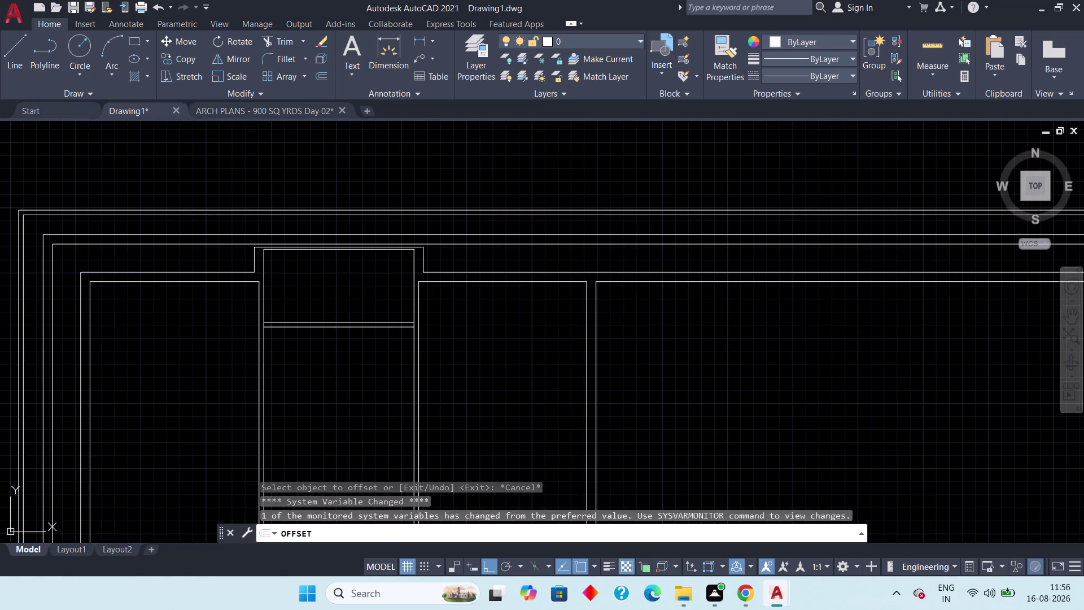
key(Escape)
click(241, 105)
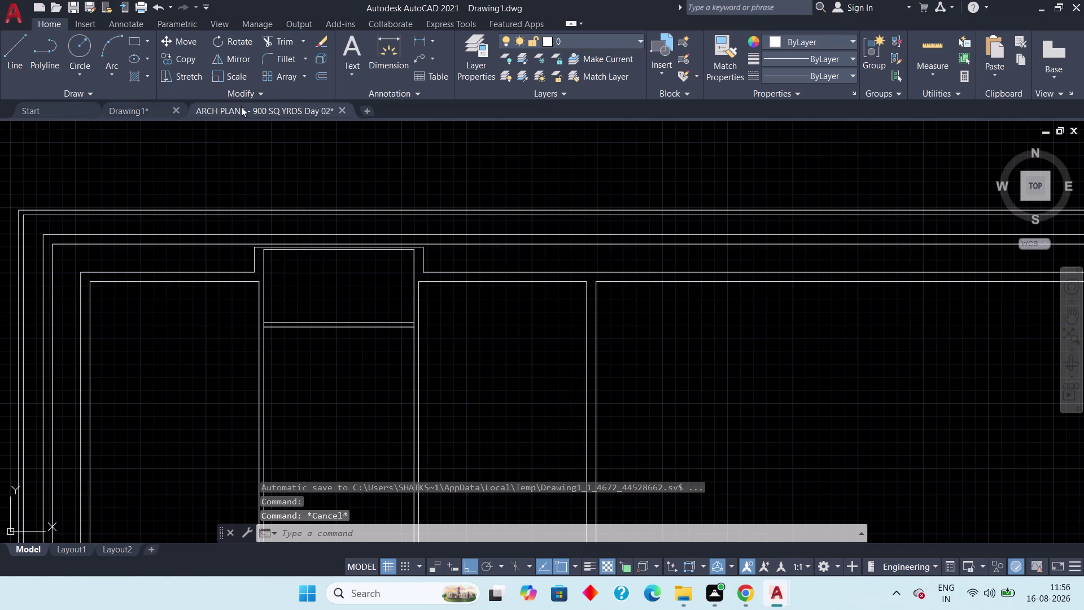
scroll(down, 3)
scroll(down, 3)
middle_drag(375, 348, 364, 252)
scroll(up, 3)
middle_drag(443, 273, 368, 320)
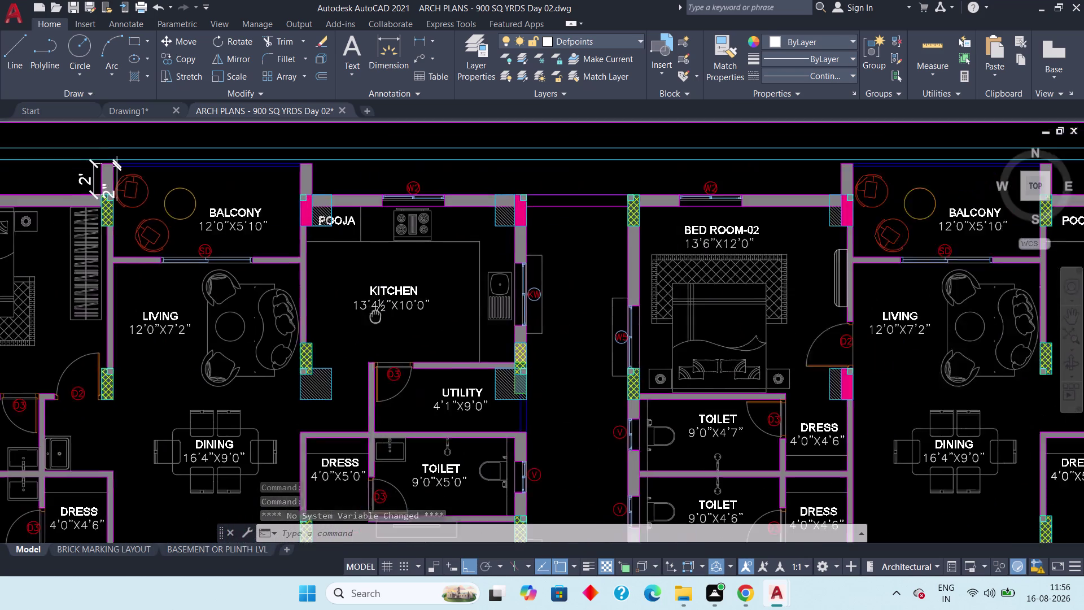
middle_drag(367, 320, 249, 405)
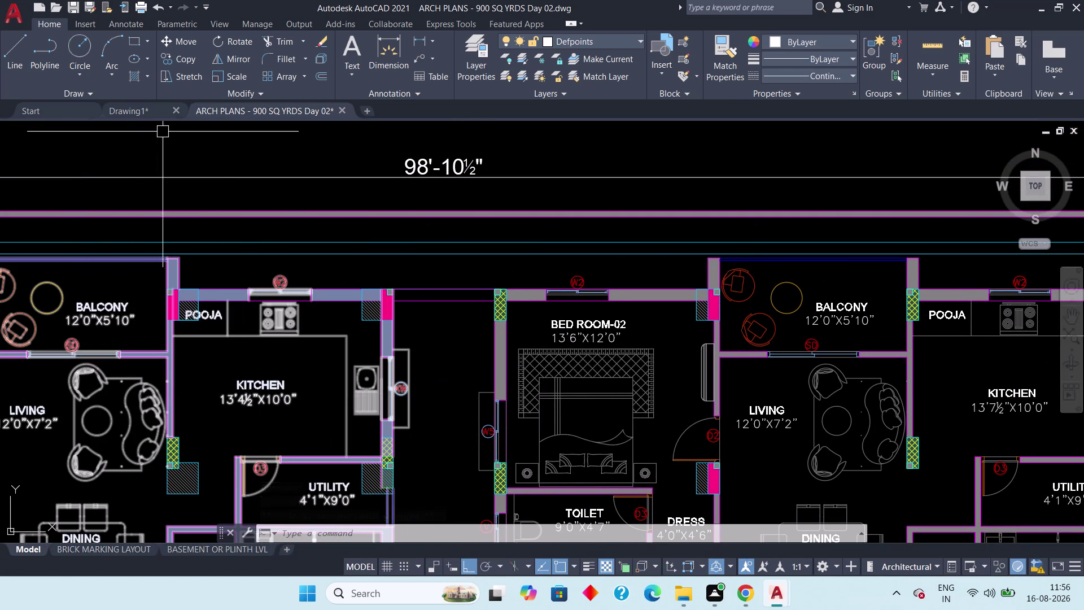
click(128, 109)
middle_drag(460, 375, 382, 376)
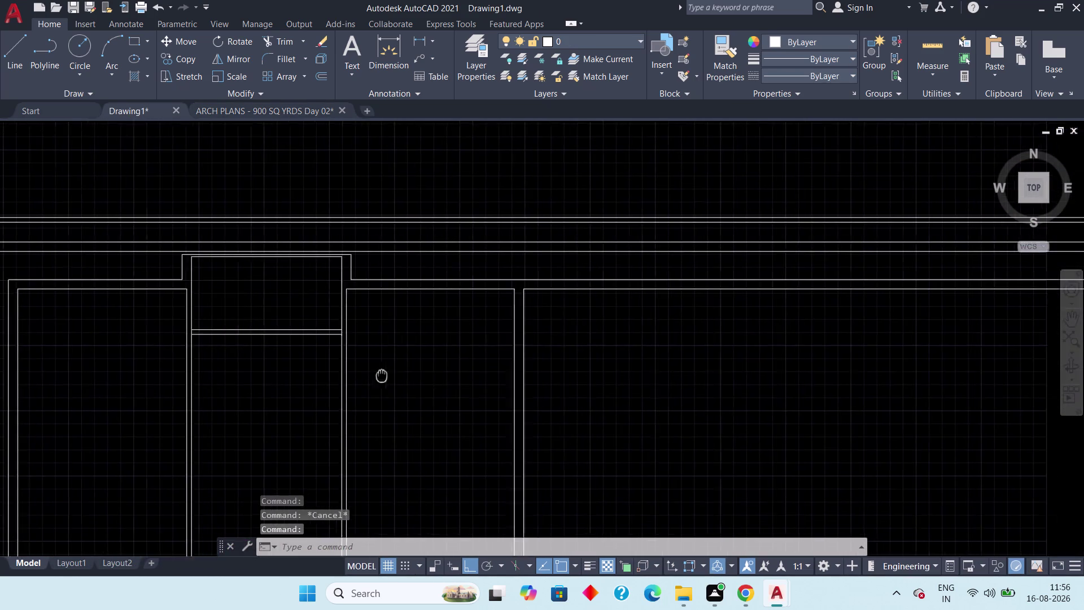
middle_drag(381, 376, 356, 374)
click(265, 109)
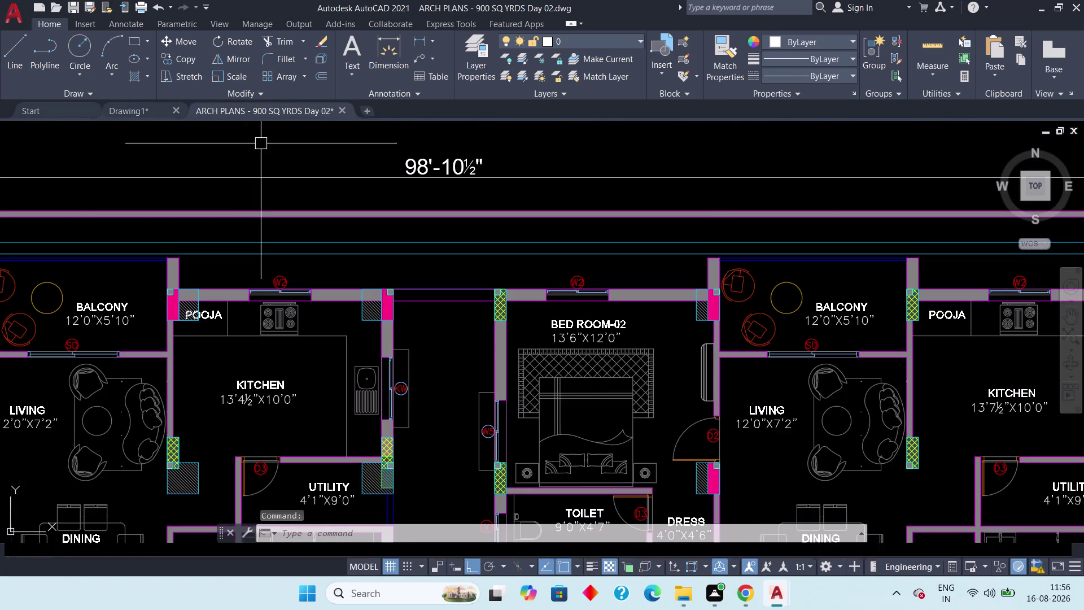
scroll(down, 3)
middle_drag(434, 391, 474, 351)
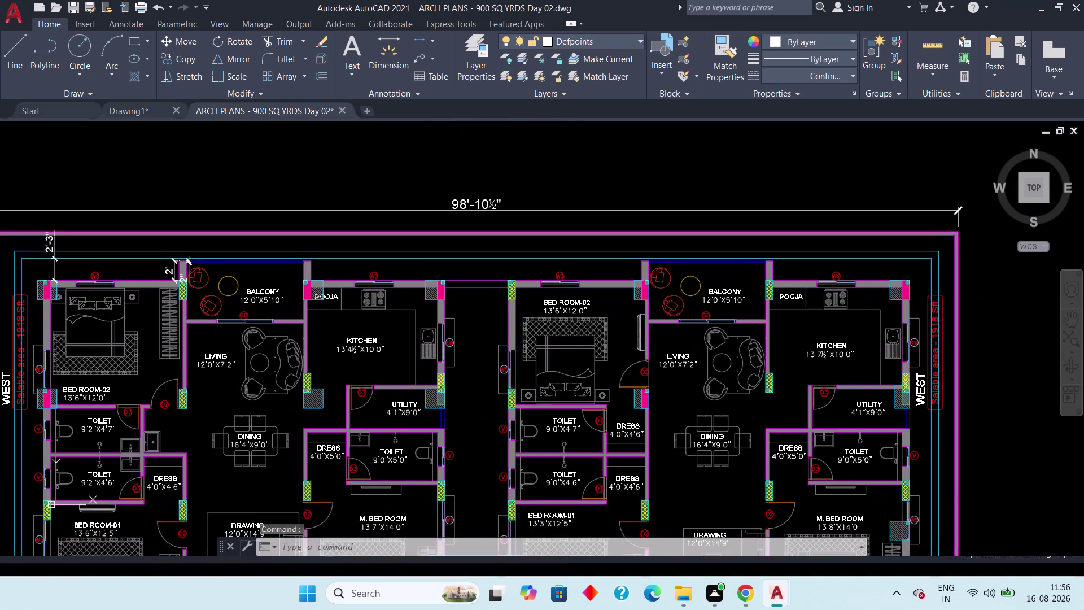
scroll(up, 3)
scroll(up, 3)
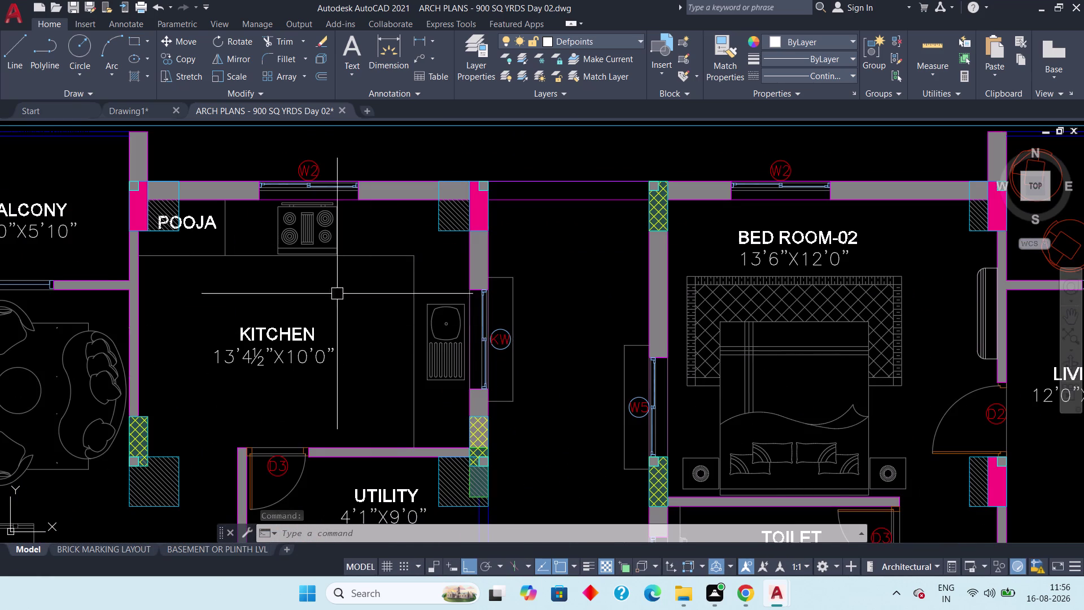
click(143, 108)
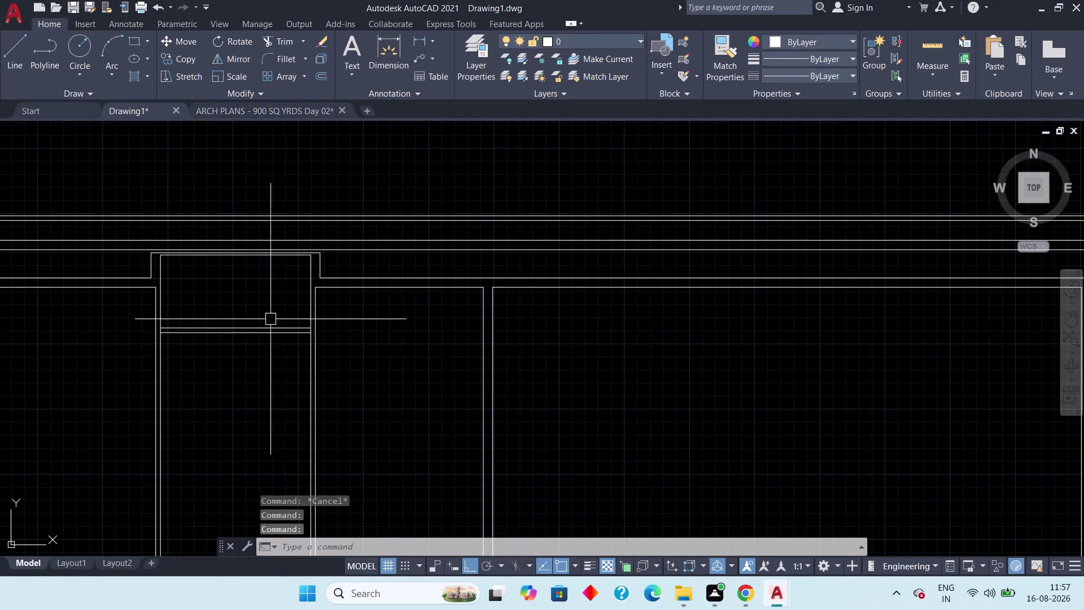
Offset the wall line 10' into the middle room as a new cross line.
scroll(up, 3)
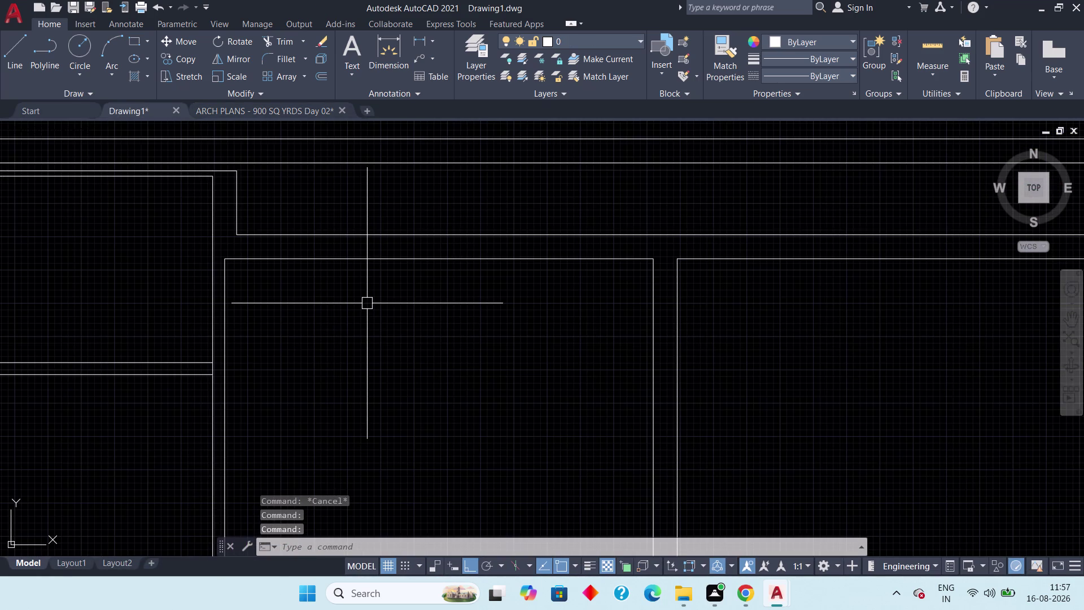
key(Escape)
text(o)
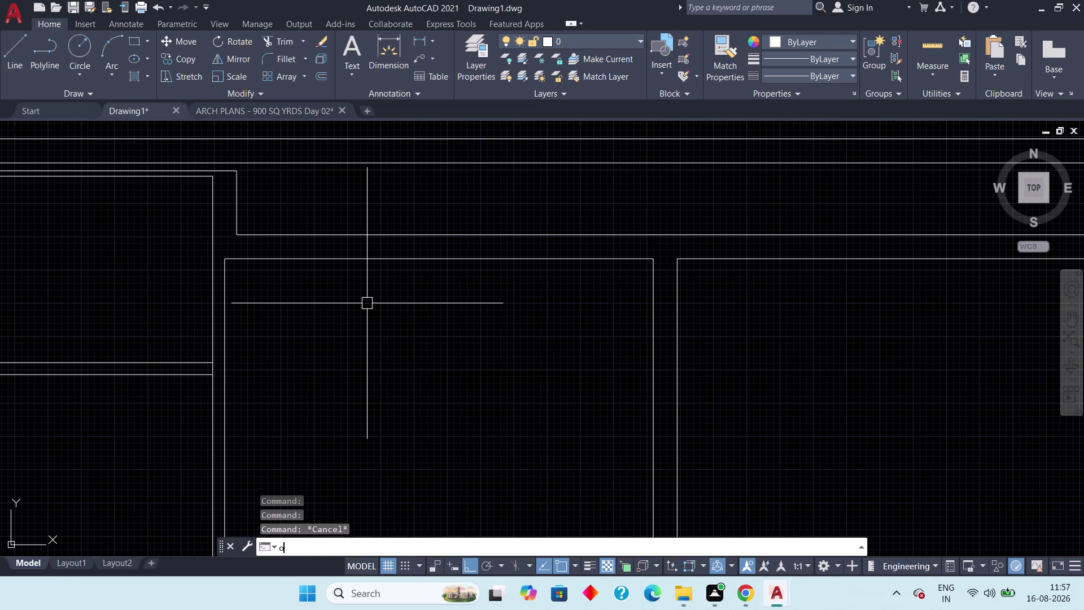
text(ff)
key(space)
text(1)
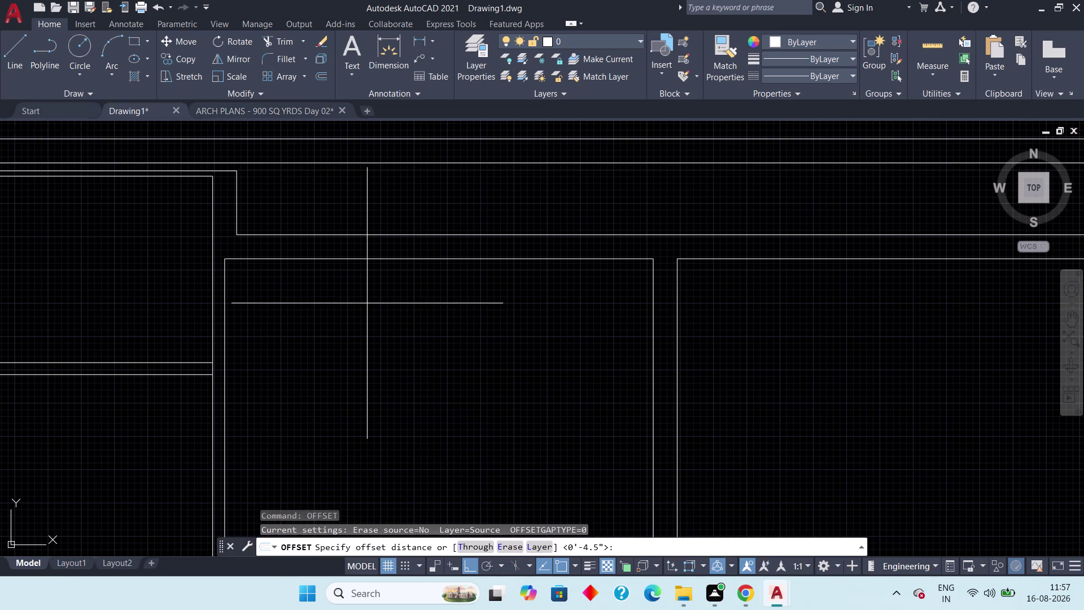
text(0')
key(space)
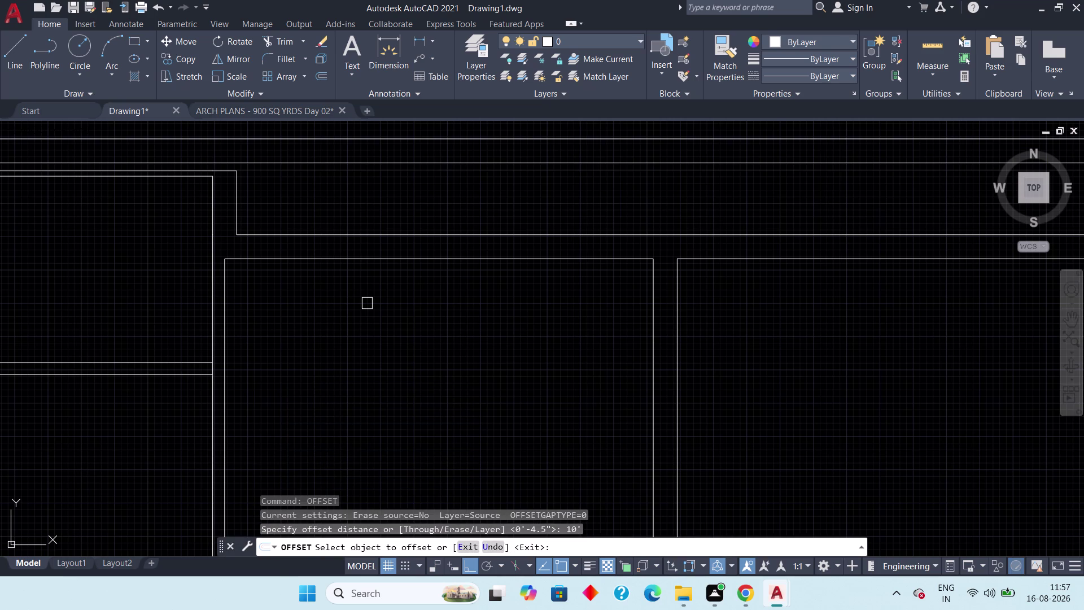
click(347, 263)
click(355, 341)
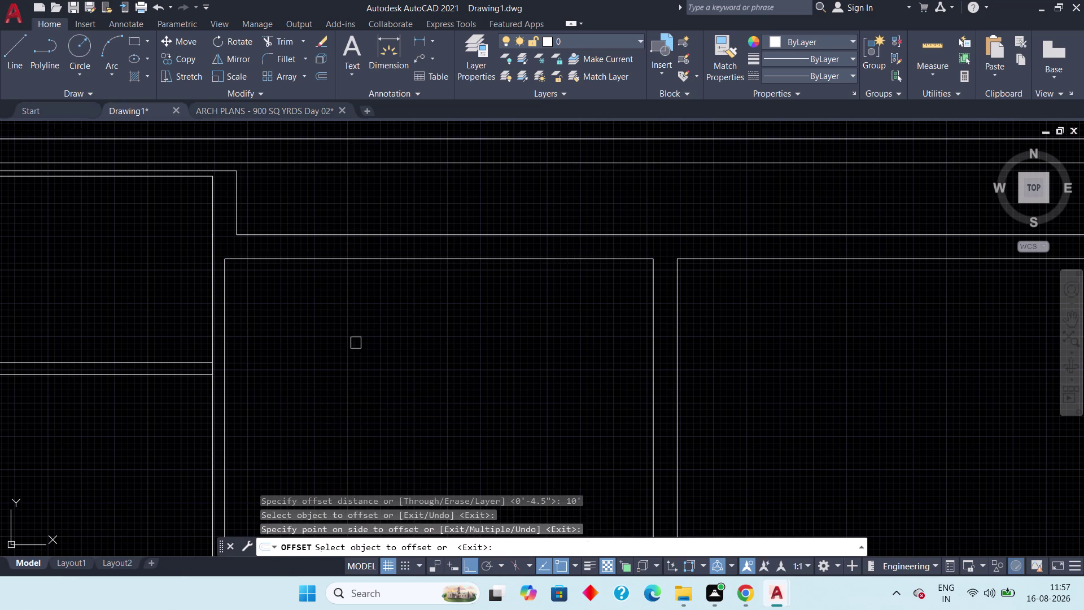
scroll(down, 3)
middle_drag(369, 394, 375, 334)
key(Escape)
key(Escape)
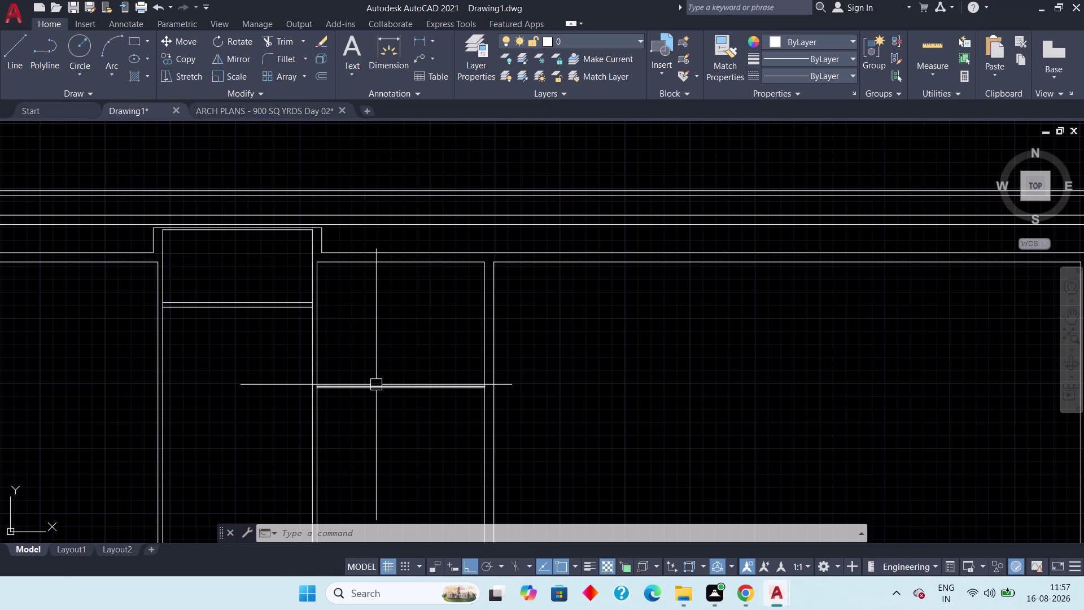
Offset the middle room's cross line 4.5" downward to form a thin wall.
middle_drag(377, 378, 381, 370)
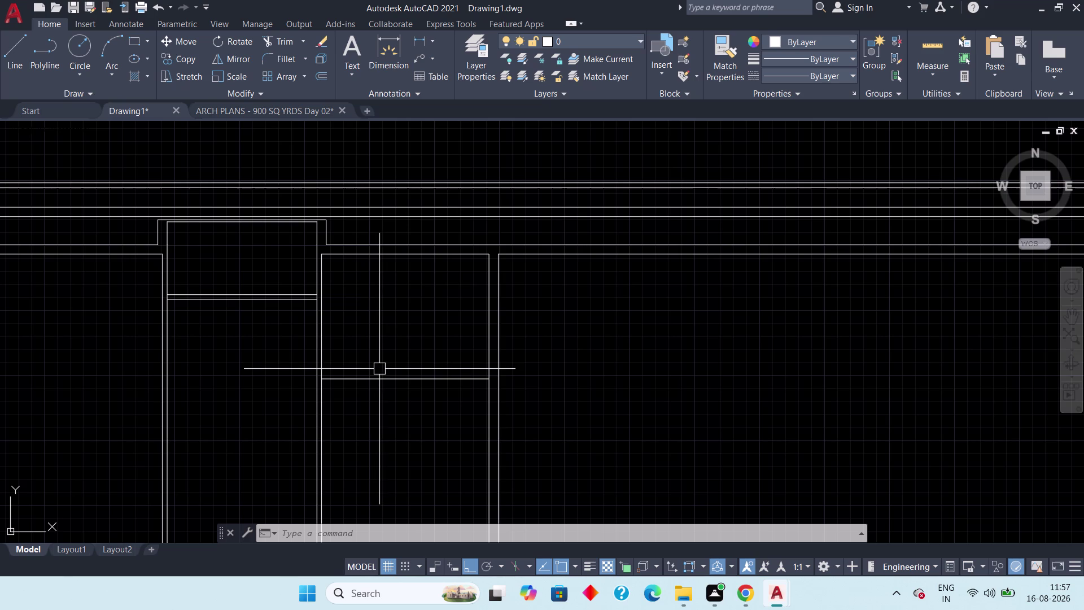
text(off)
key(space)
text(4)
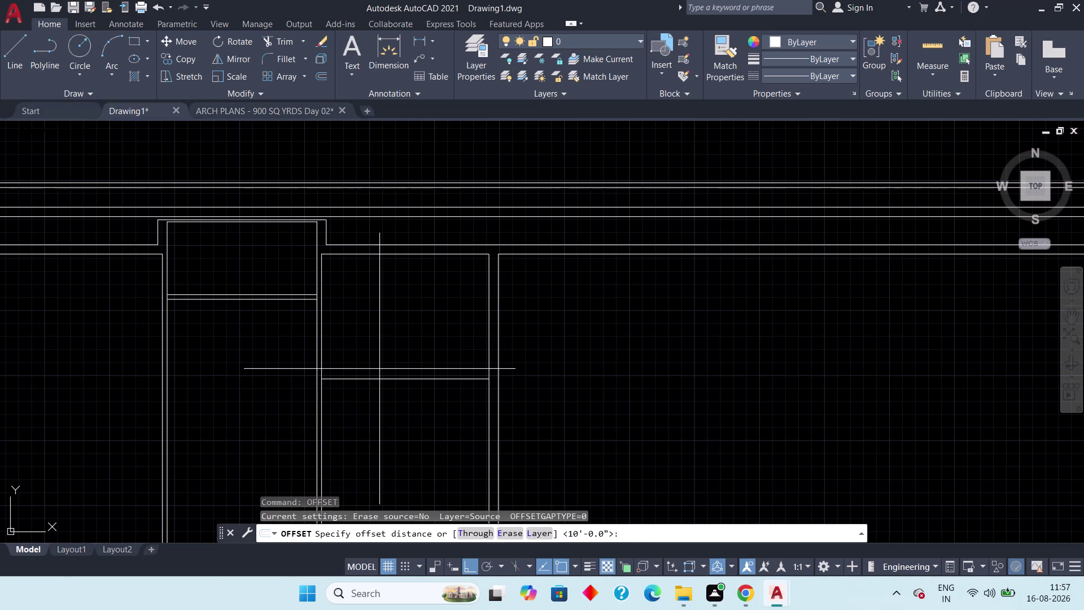
text(.5")
key(space)
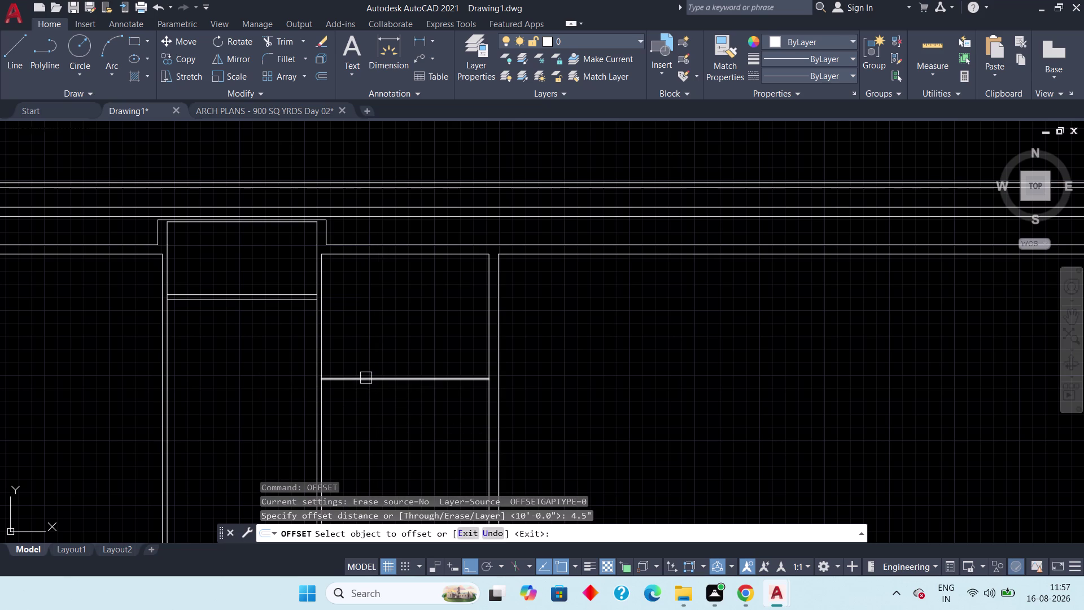
click(366, 378)
click(368, 406)
key(Escape)
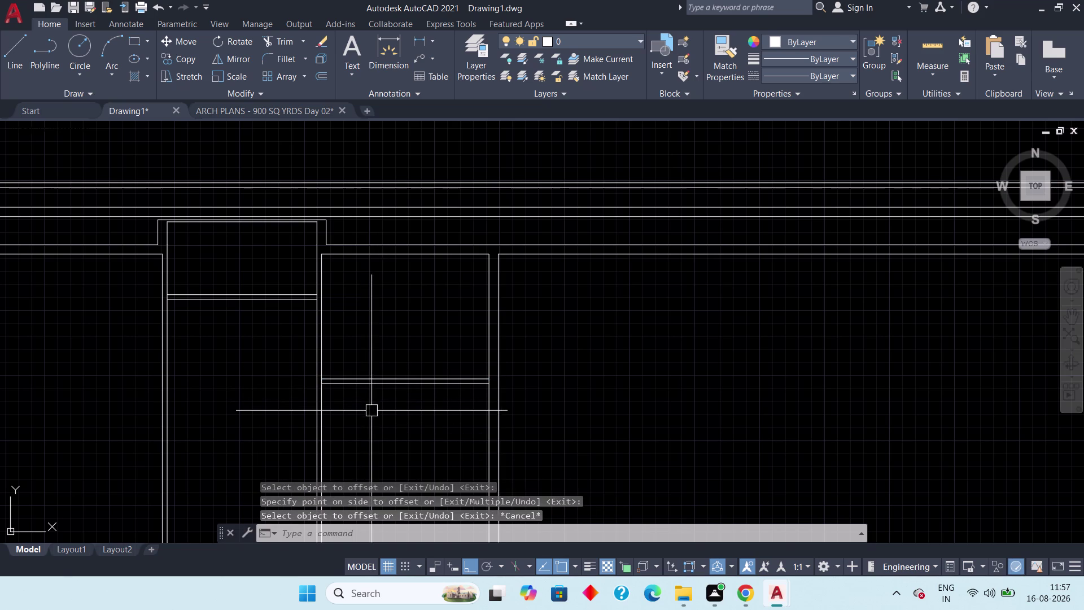
Switch to ARCH PLANS and zoom and pan the reference plan.
click(240, 110)
scroll(down, 3)
scroll(down, 3)
middle_drag(342, 408, 378, 353)
scroll(up, 3)
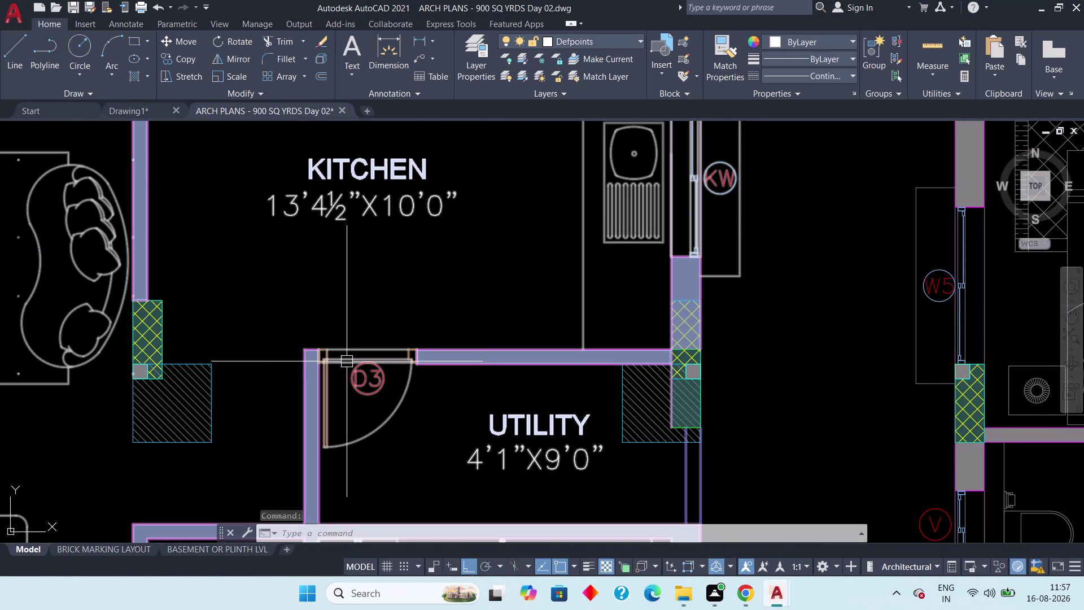
Zoom out and pan the ARCH PLANS reference to show kitchen, utility and toilets.
scroll(down, 3)
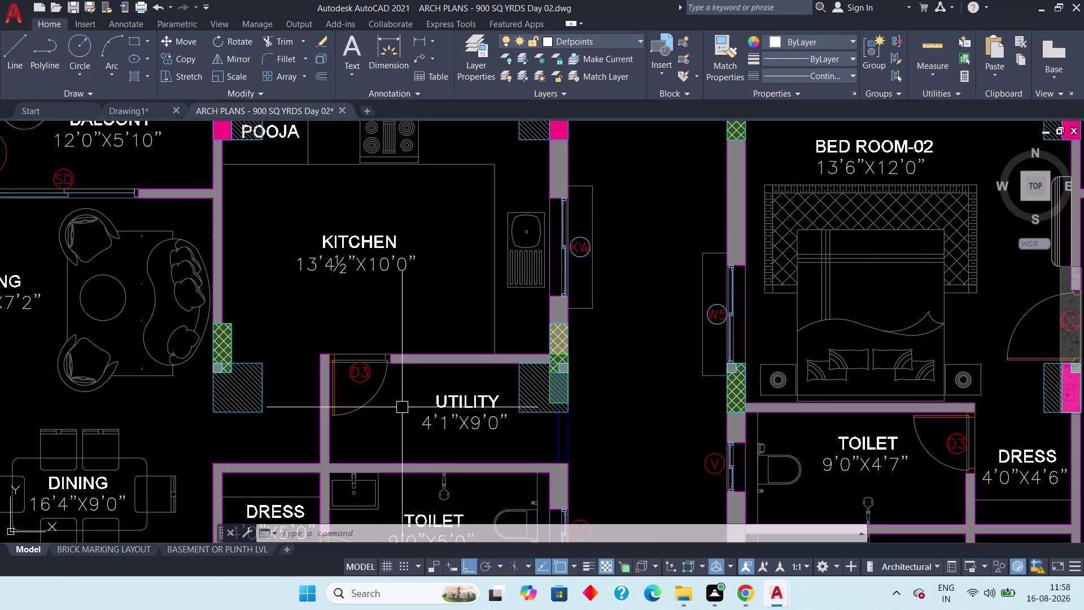
scroll(down, 3)
middle_drag(397, 422, 391, 390)
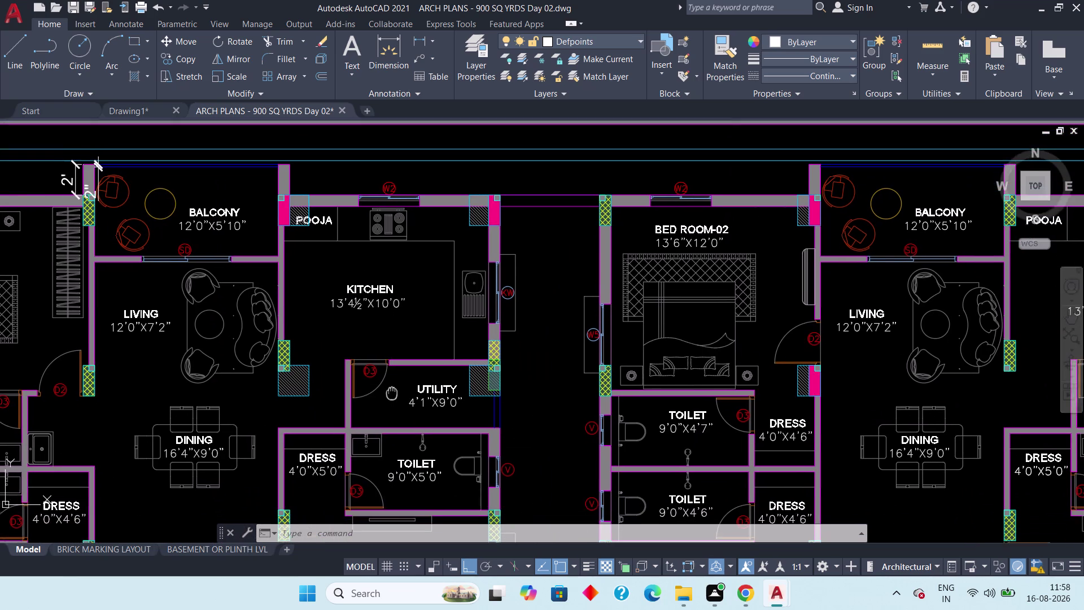
middle_drag(391, 390, 388, 381)
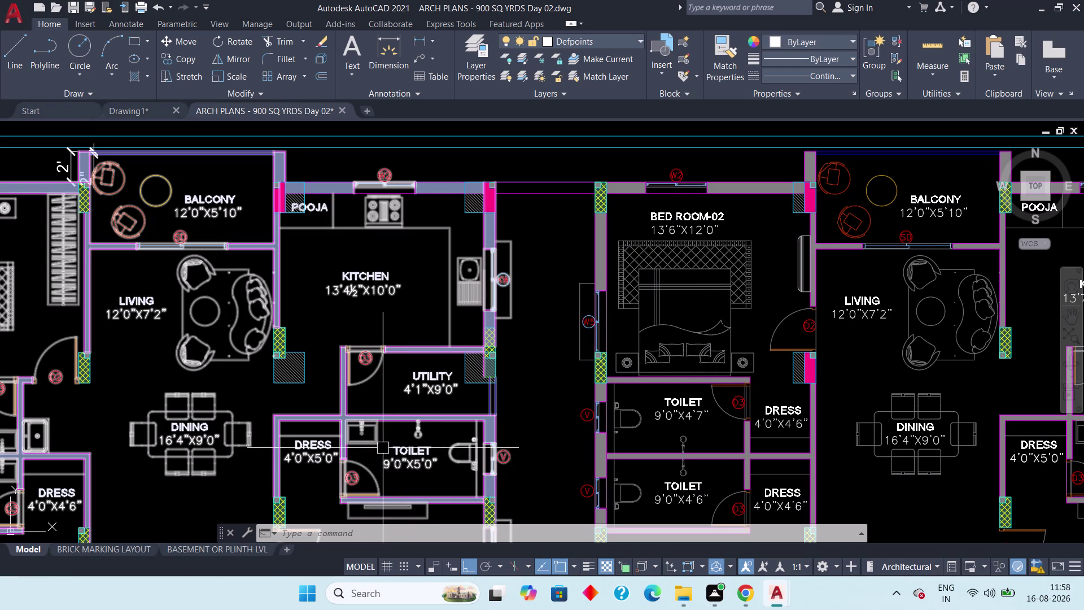
middle_drag(377, 416, 320, 402)
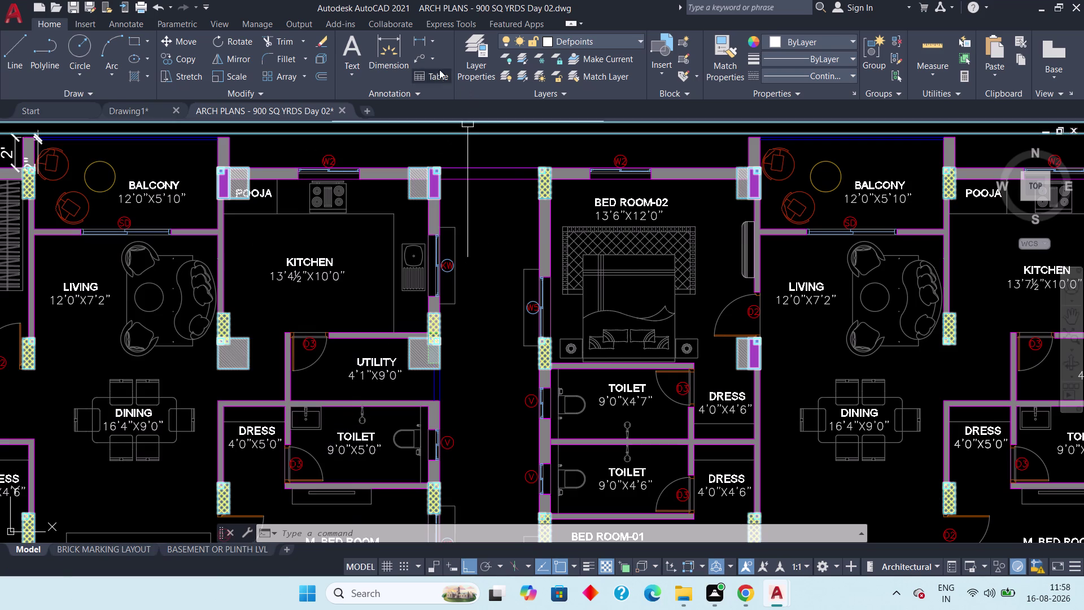
Measure the reference plan's utility room width (4'-1½") without placing the dimension.
click(422, 37)
scroll(up, 3)
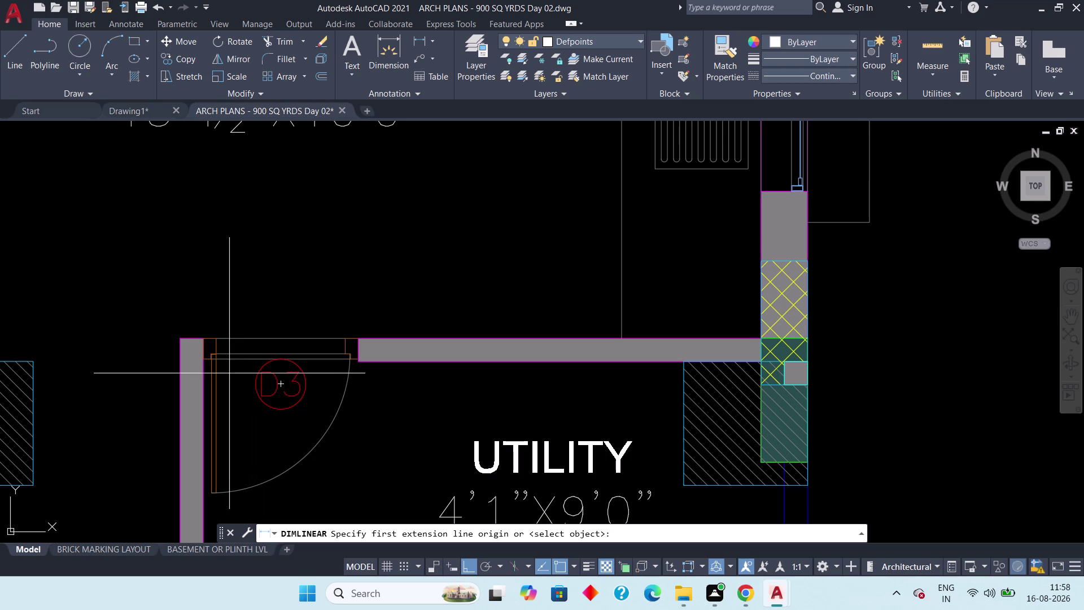
click(204, 366)
middle_drag(210, 458, 200, 326)
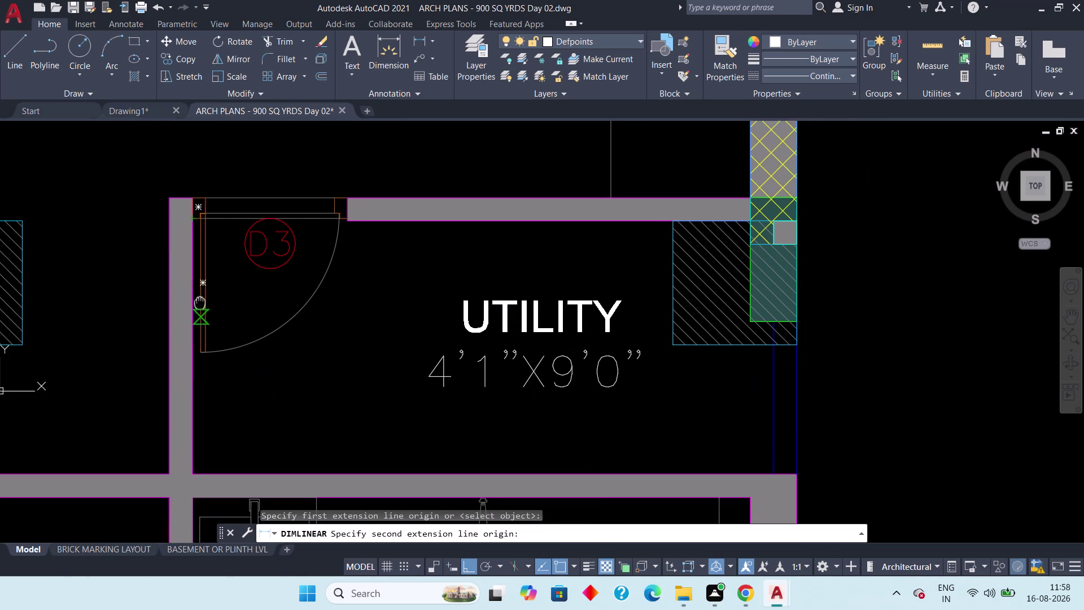
middle_drag(200, 326, 199, 285)
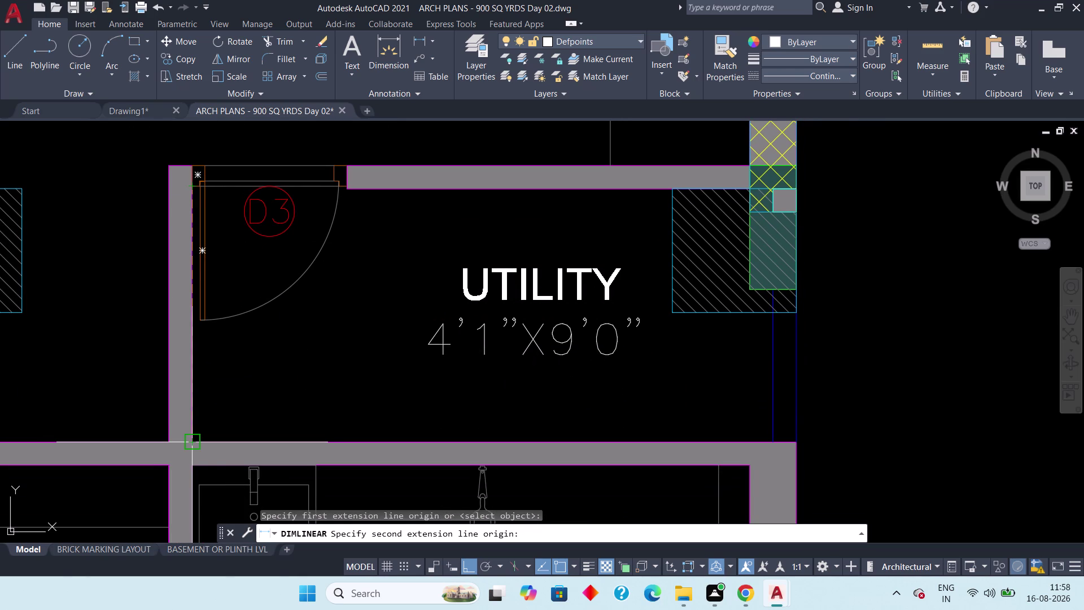
click(191, 438)
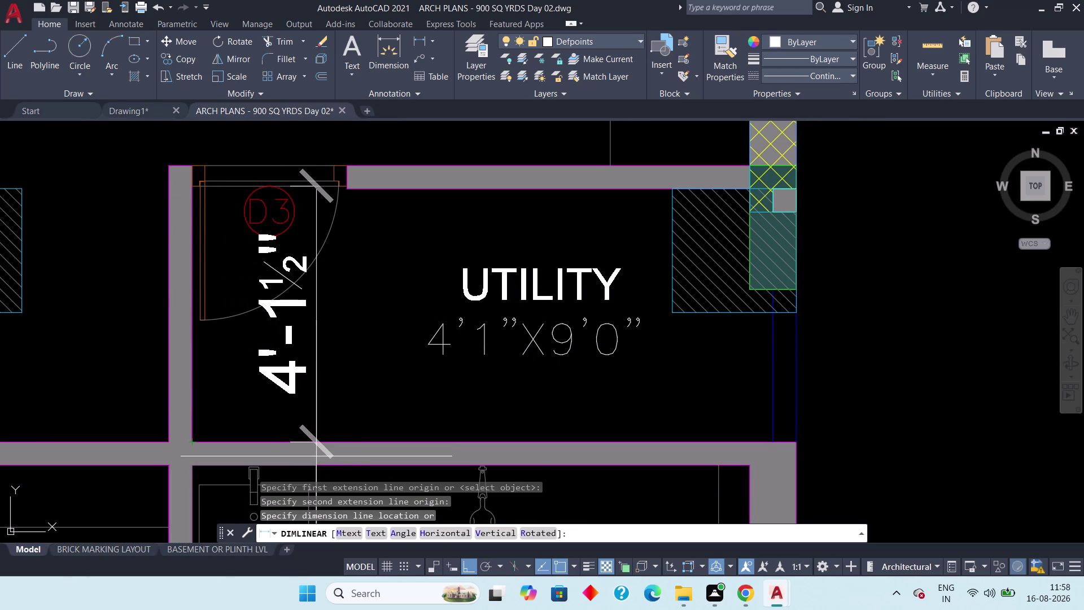
key(Escape)
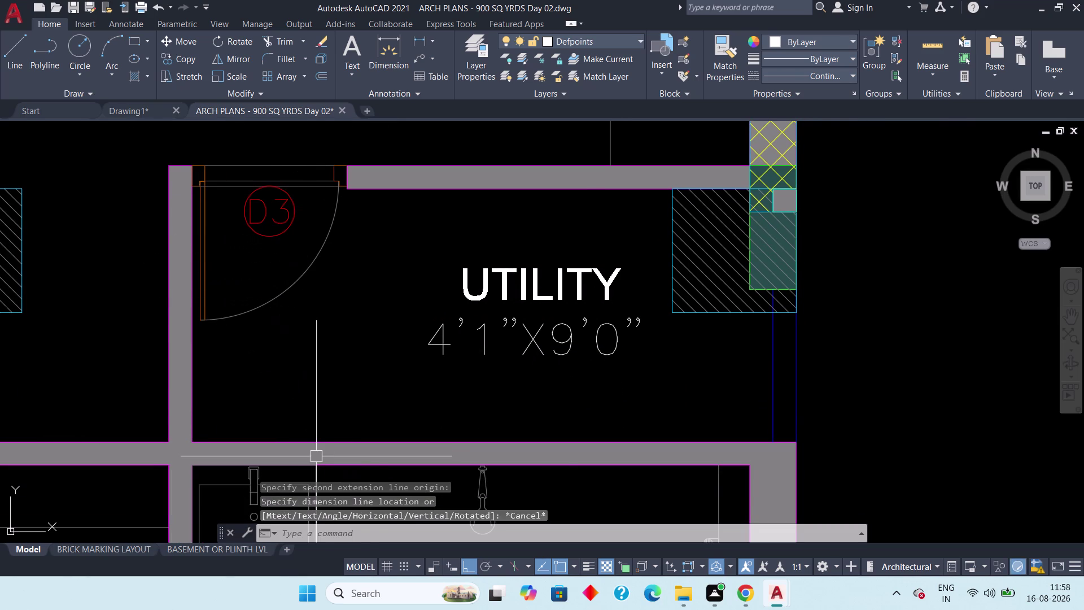
Zoom out to the surrounding rooms and return to the Drawing1 floor plan.
scroll(down, 3)
middle_drag(306, 408, 305, 447)
scroll(down, 3)
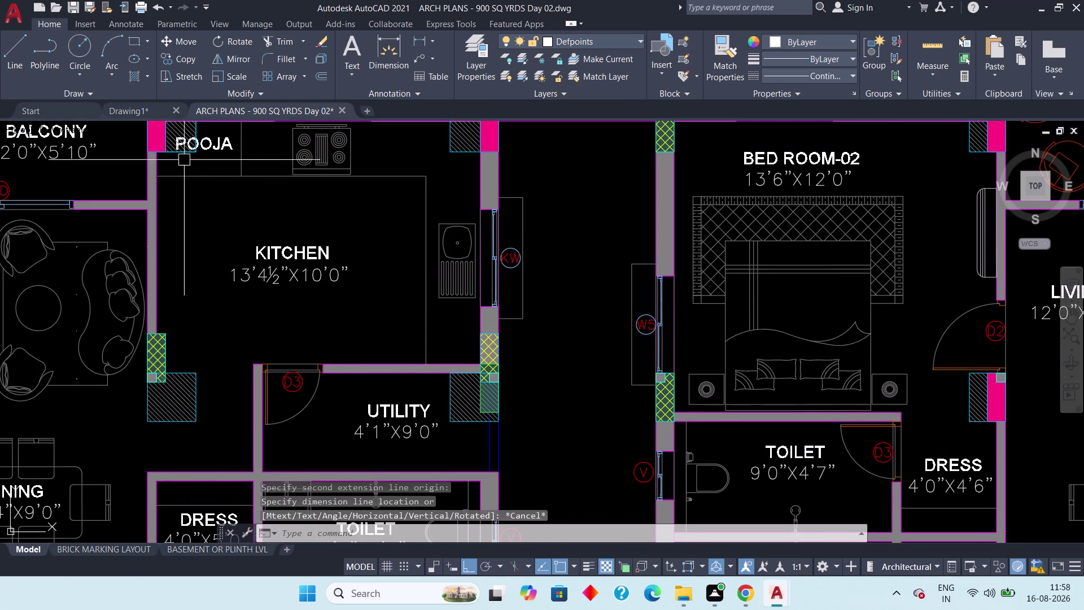
key(Escape)
click(138, 107)
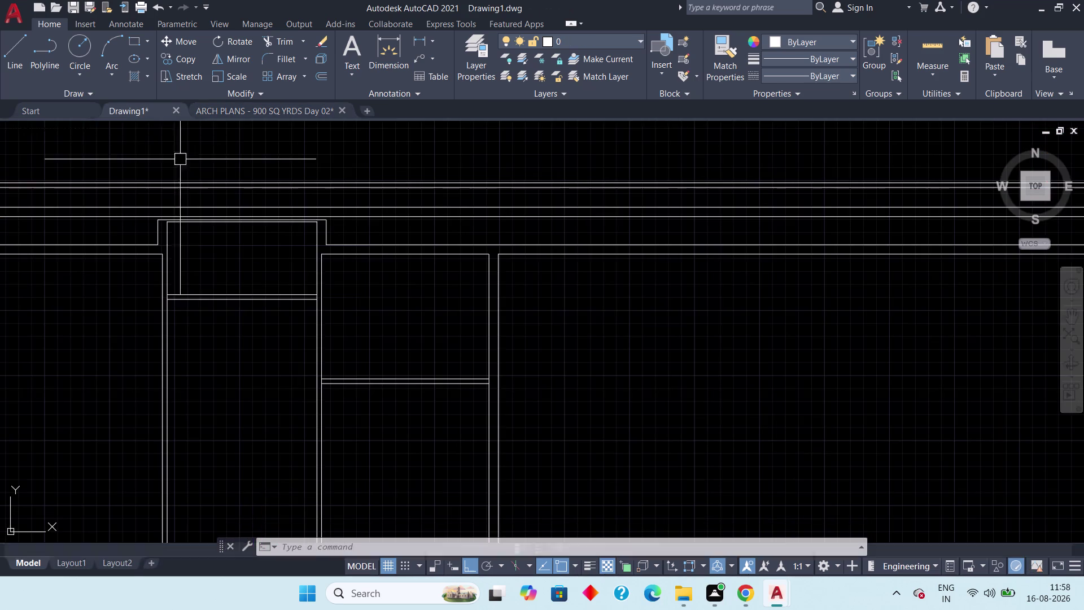
Offset the middle room's lower wall line 4'-1" downward.
middle_drag(412, 424, 393, 321)
scroll(down, 3)
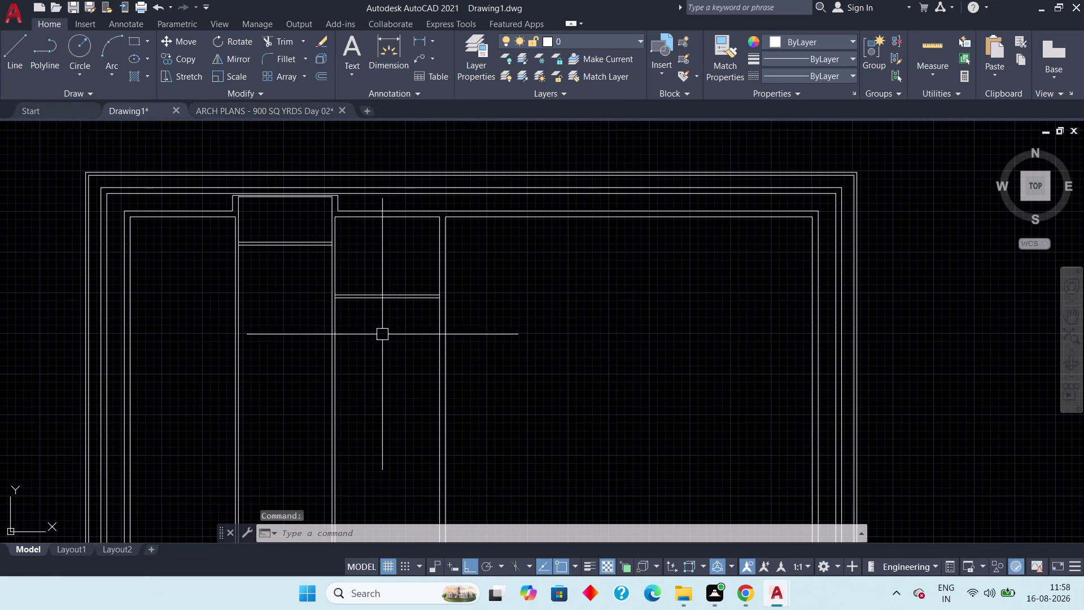
scroll(up, 3)
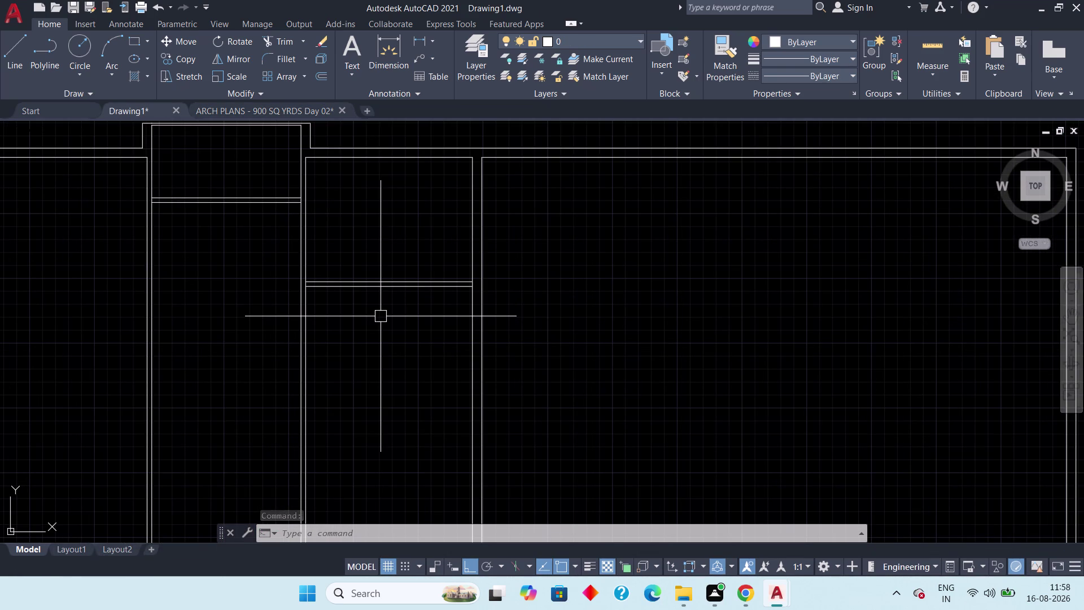
text(off)
key(space)
text(4)
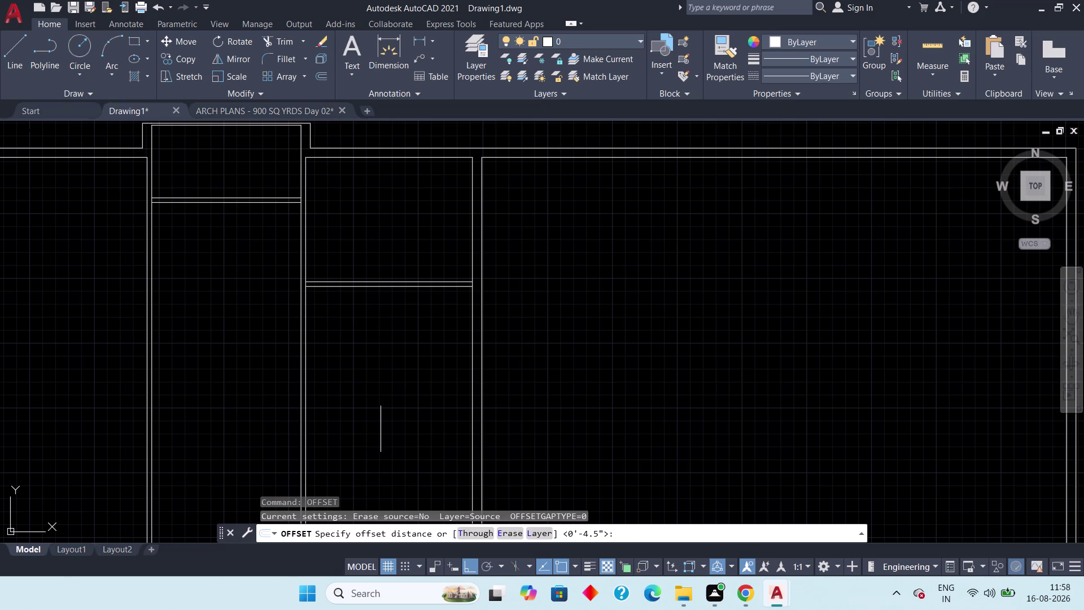
text('1")
key(space)
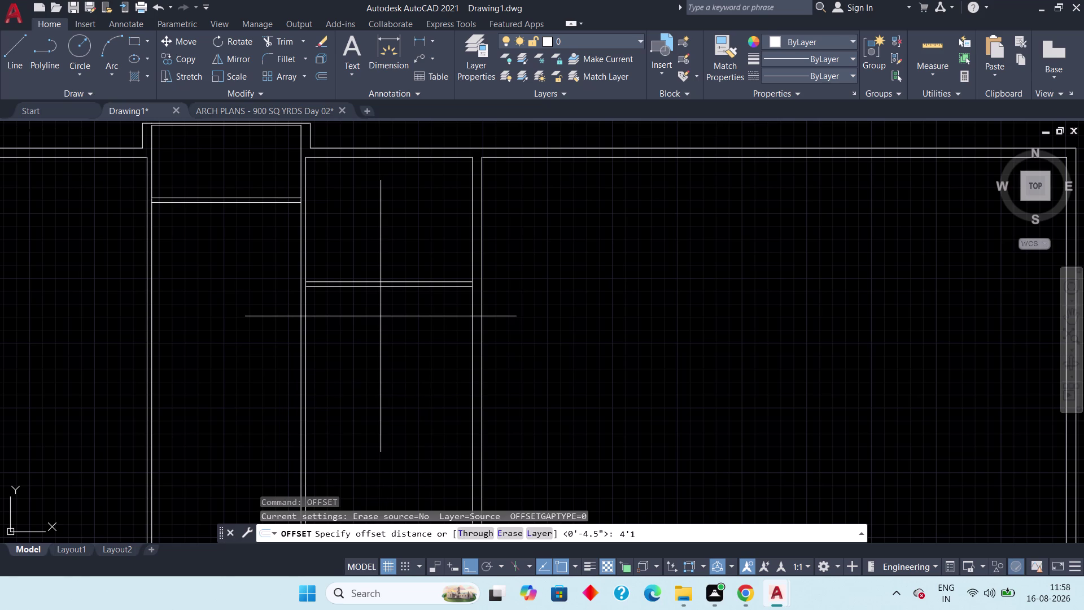
scroll(up, 3)
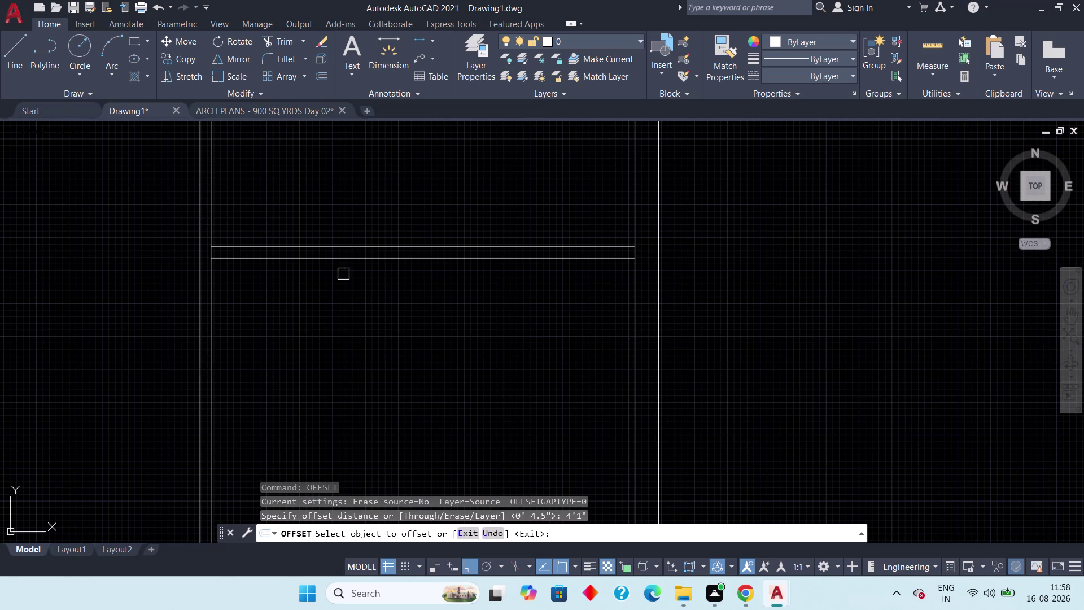
click(340, 260)
click(356, 354)
scroll(down, 3)
middle_drag(357, 359, 364, 306)
key(Escape)
Offset the new line 4.5" below itself to form the utility wall's second face.
key(space)
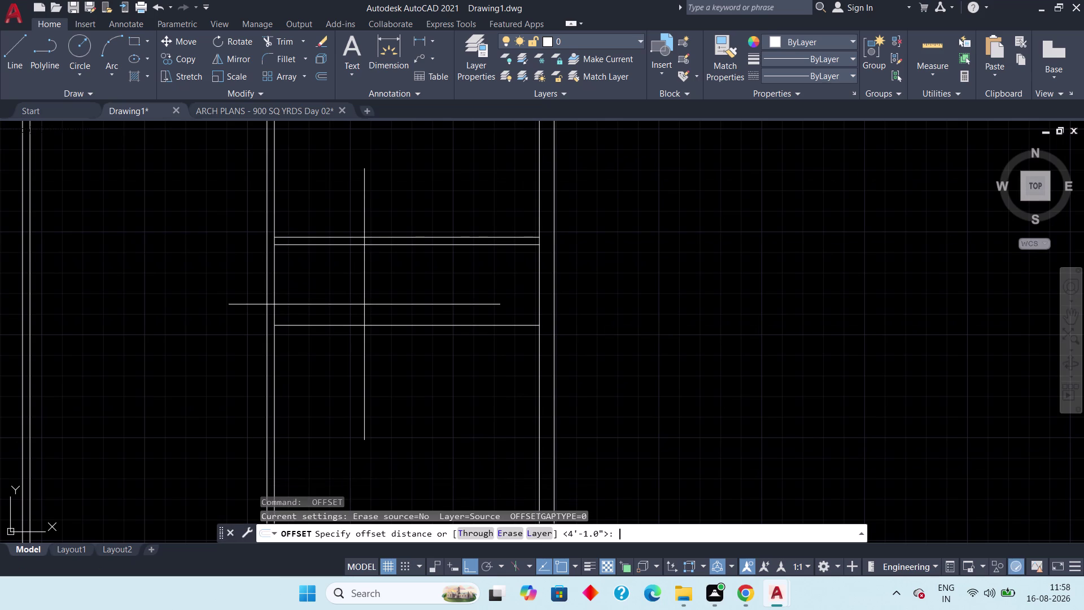
text(4.)
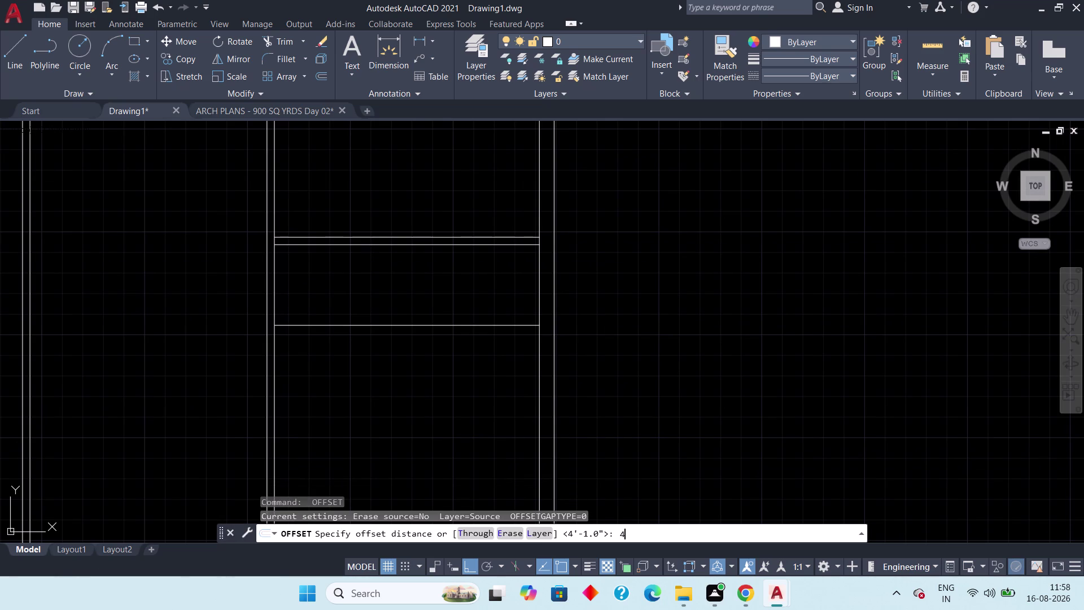
text(5")
key(space)
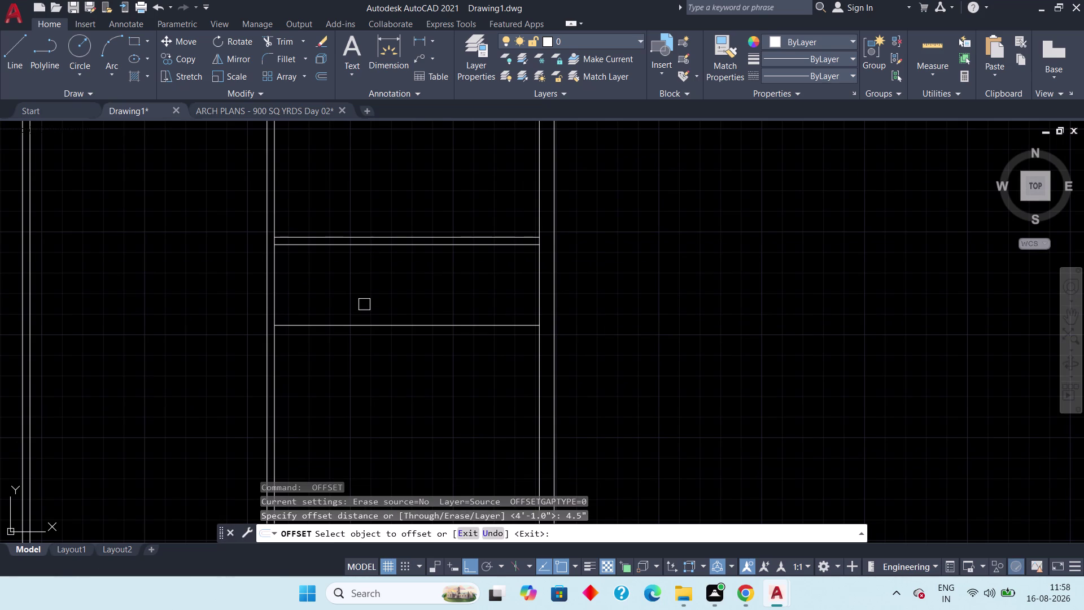
click(363, 321)
click(358, 375)
key(Escape)
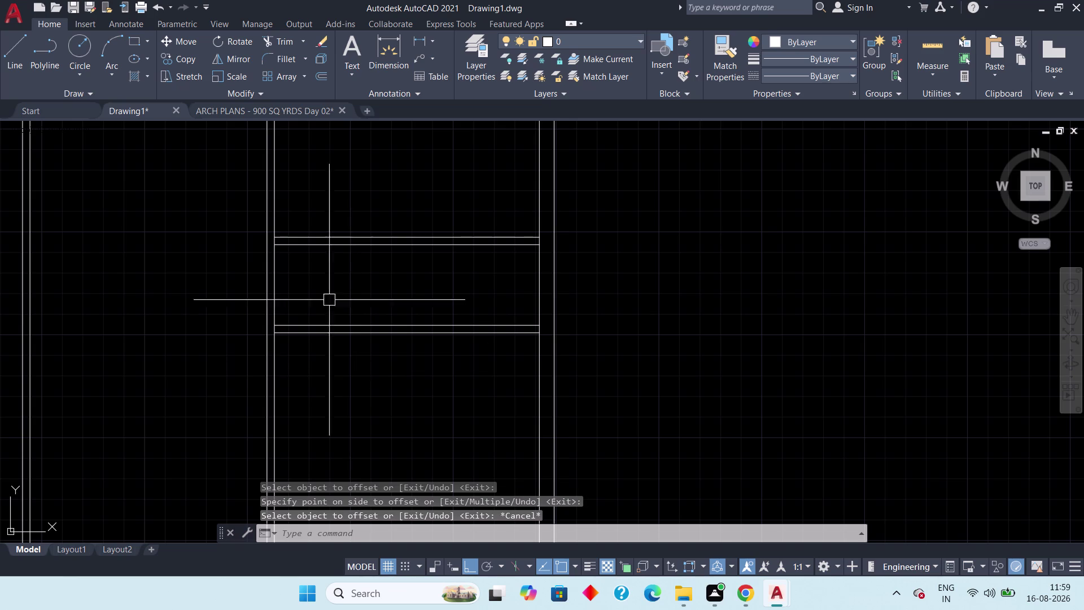
Switch to the ARCH PLANS reference drawing and pan across it.
click(239, 106)
middle_drag(383, 445, 373, 332)
middle_drag(347, 468, 334, 407)
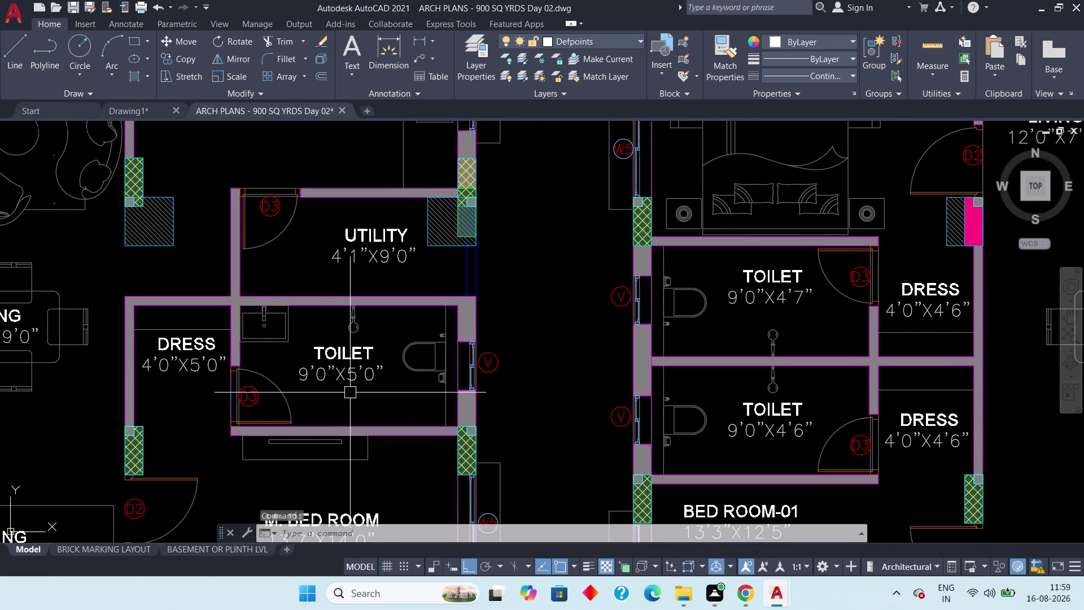
Back in Drawing1, offset a partition line 5' downward.
click(138, 109)
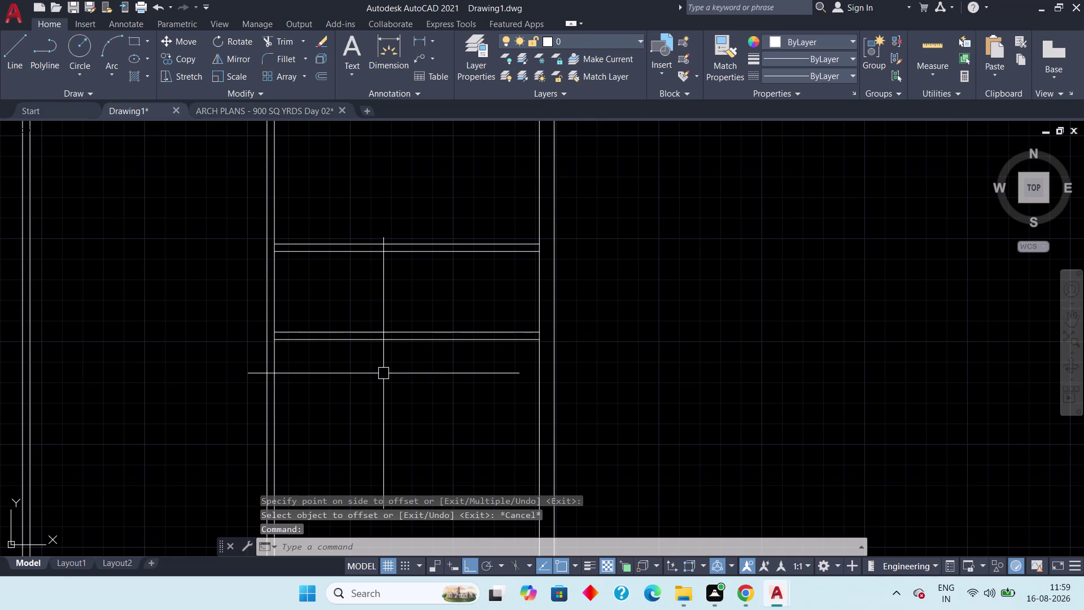
text(off)
key(space)
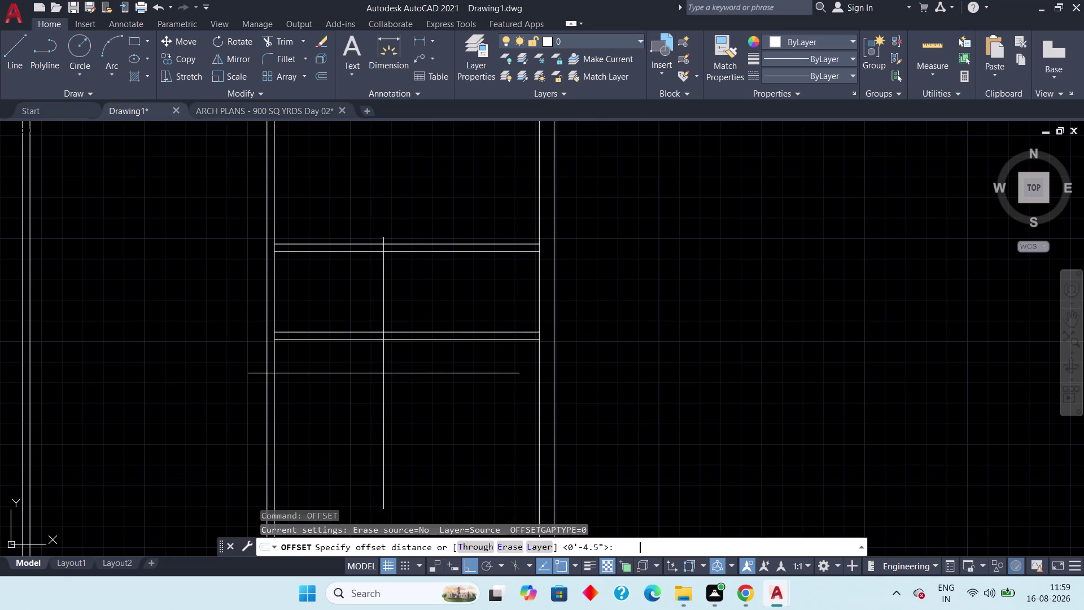
key(5)
text(')
key(space)
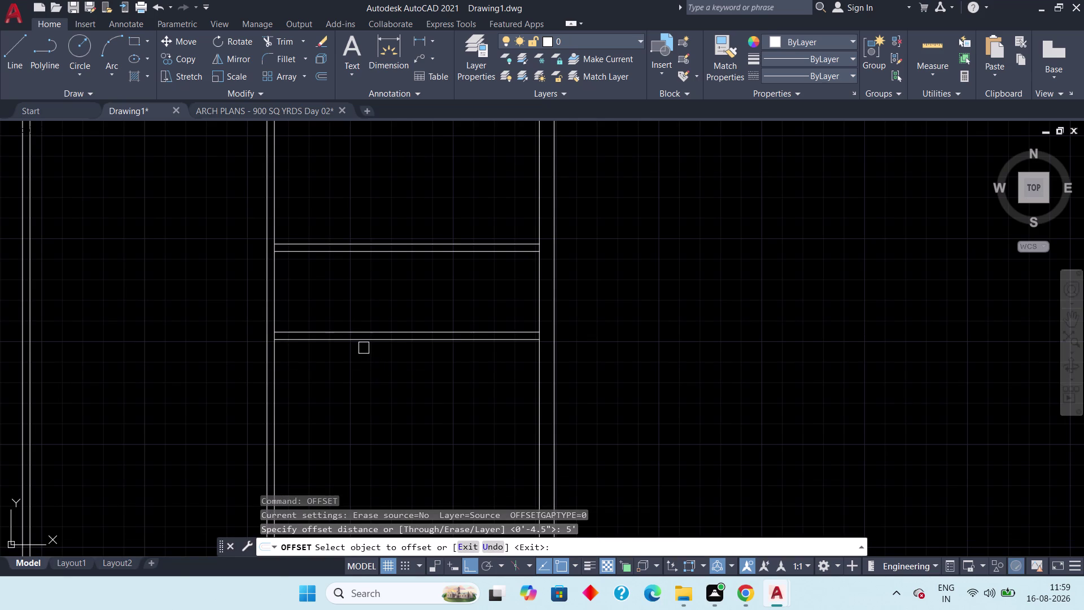
click(363, 343)
click(363, 389)
middle_drag(366, 401, 304, 313)
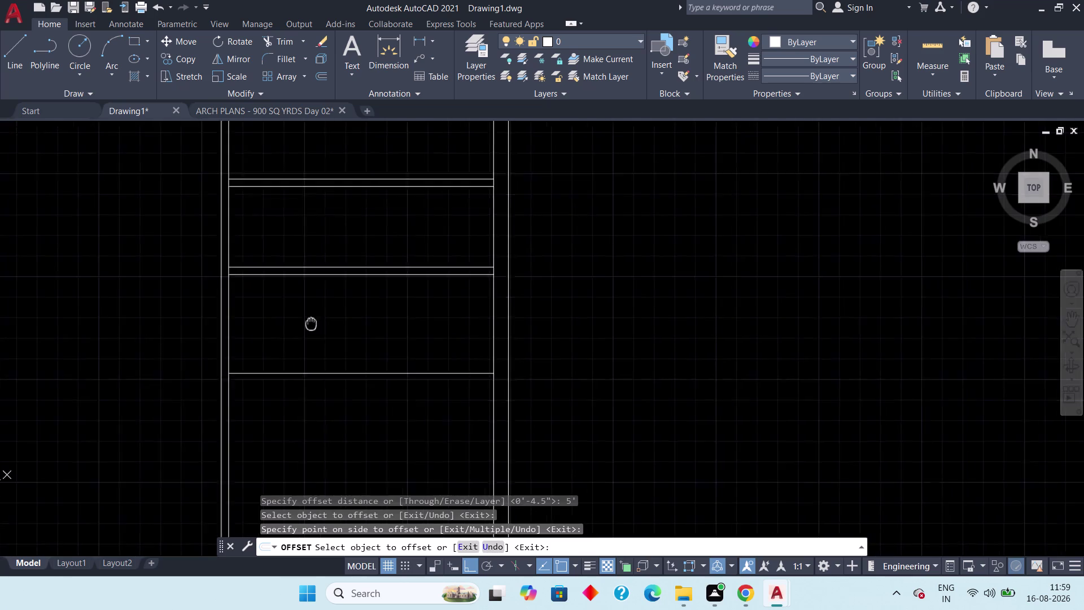
middle_drag(303, 313, 301, 308)
key(Escape)
Add a 4.5" twin below the new 5' line, then bring up ARCH PLANS.
key(space)
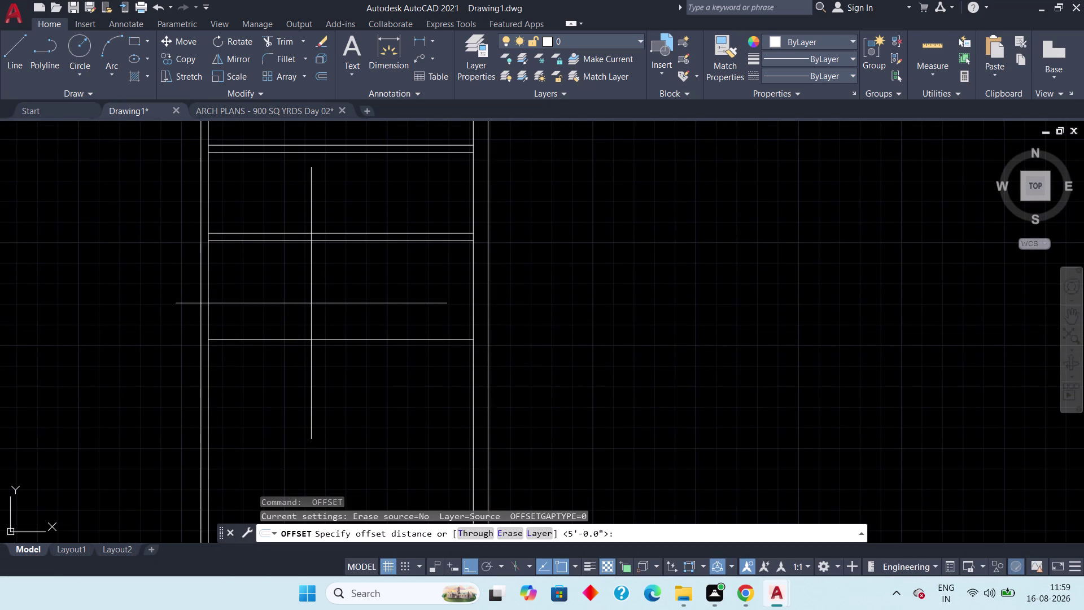
text(4.)
text(5")
key(space)
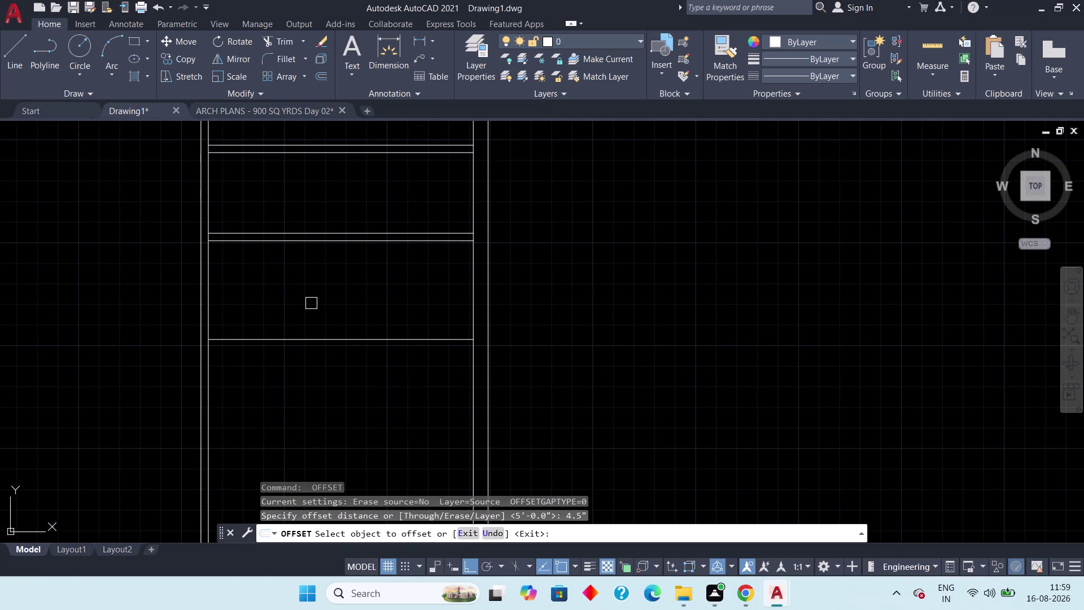
click(303, 340)
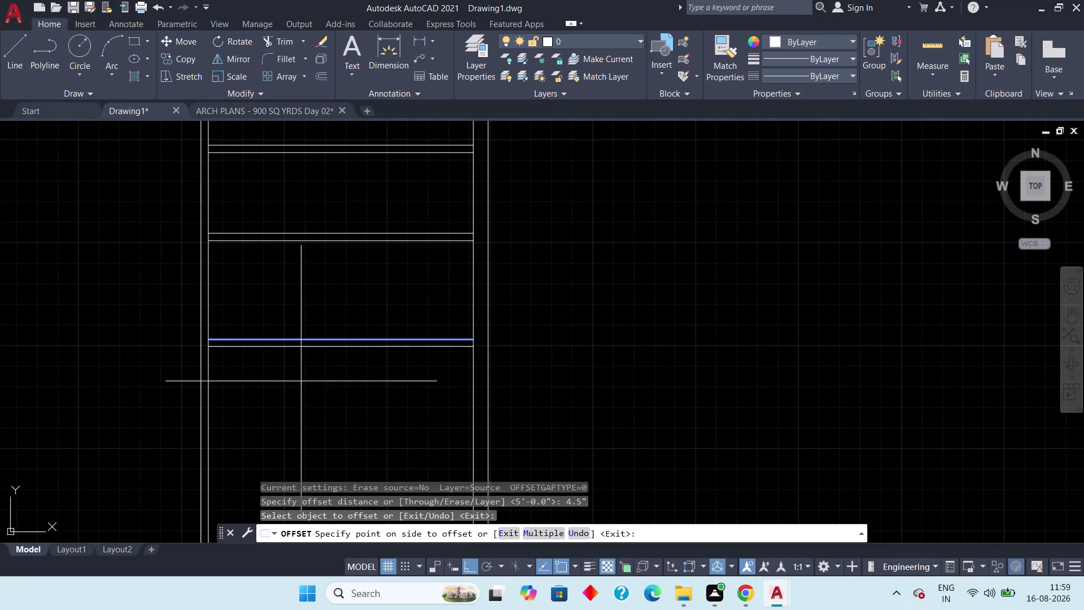
click(301, 390)
middle_drag(298, 389, 306, 372)
scroll(down, 3)
key(Escape)
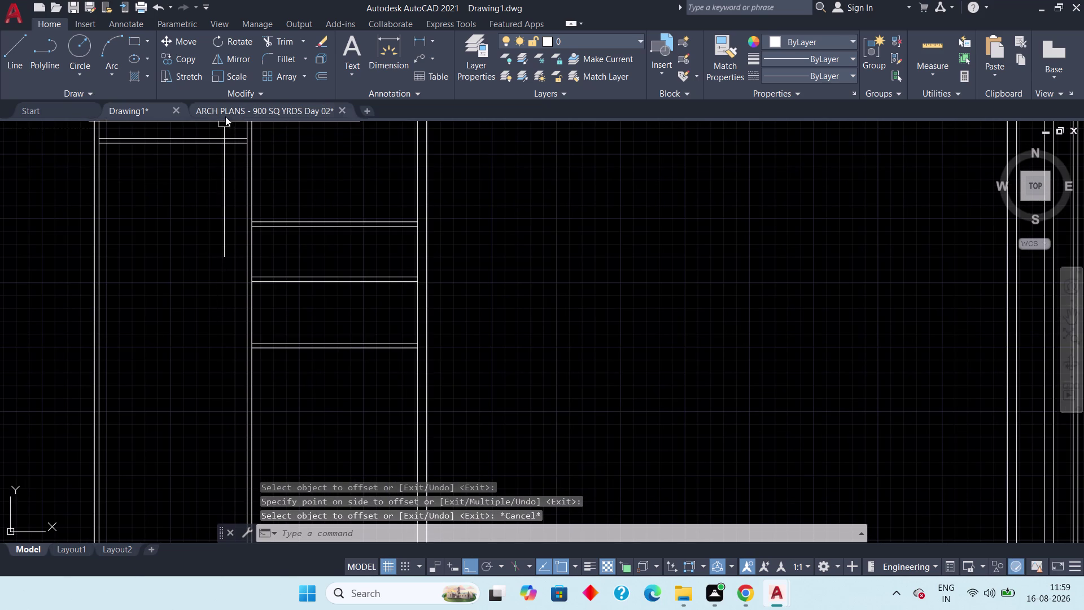
click(225, 111)
Pan the ARCH PLANS view to the master bedroom beside the lift.
scroll(down, 3)
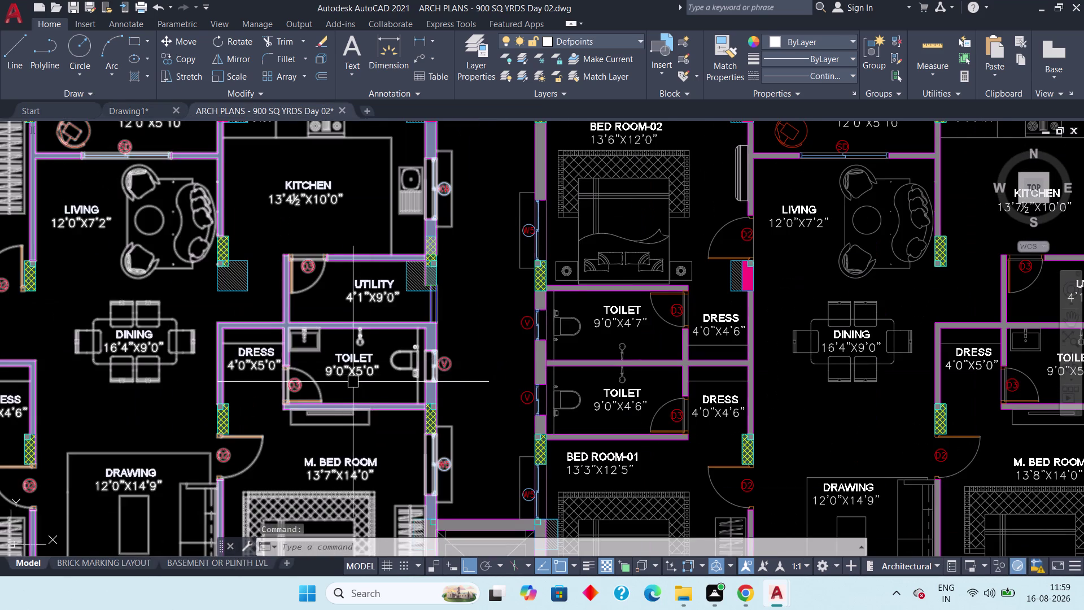
middle_drag(350, 385, 354, 309)
middle_drag(337, 392, 329, 341)
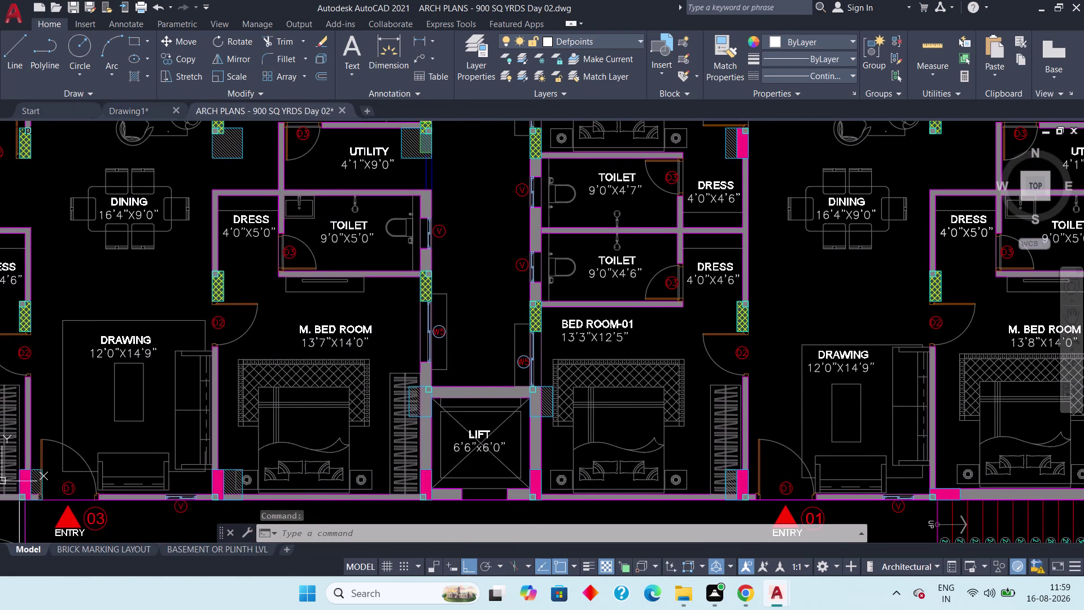
scroll(up, 3)
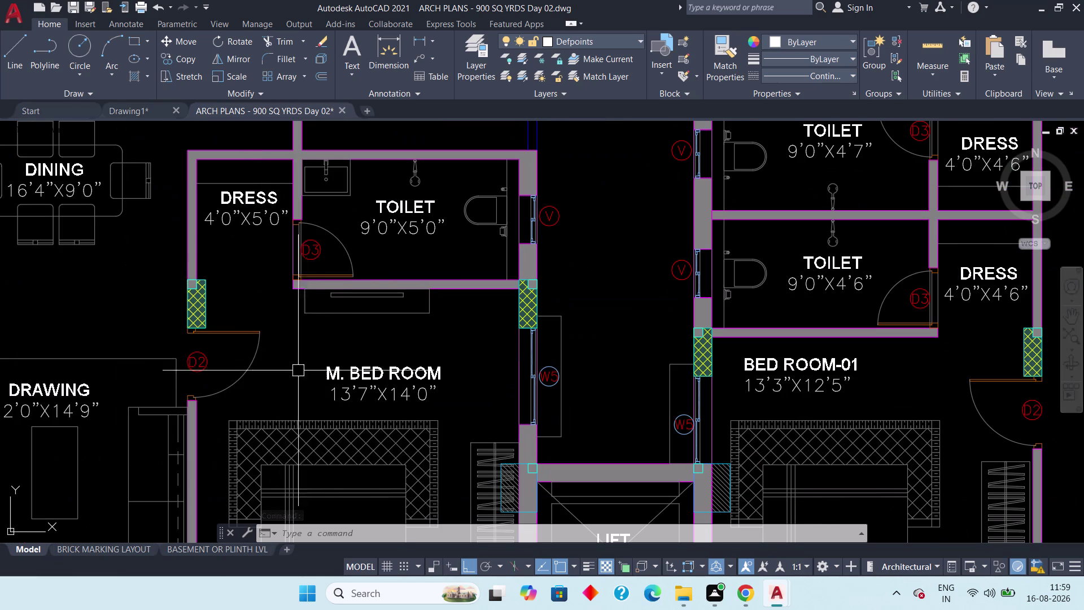
scroll(down, 3)
middle_drag(393, 425, 358, 300)
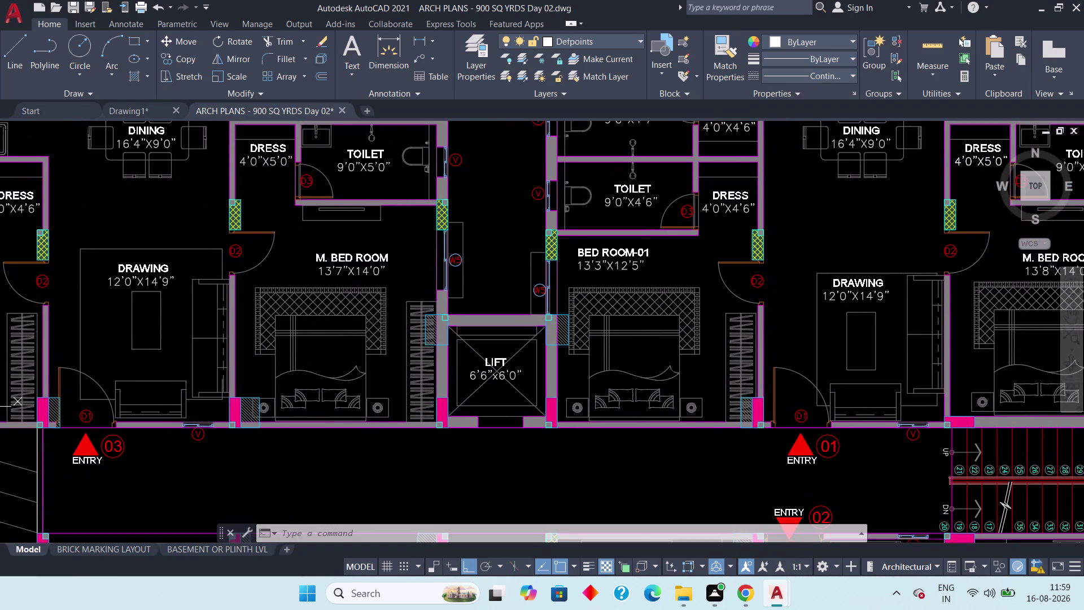
middle_drag(358, 300, 354, 357)
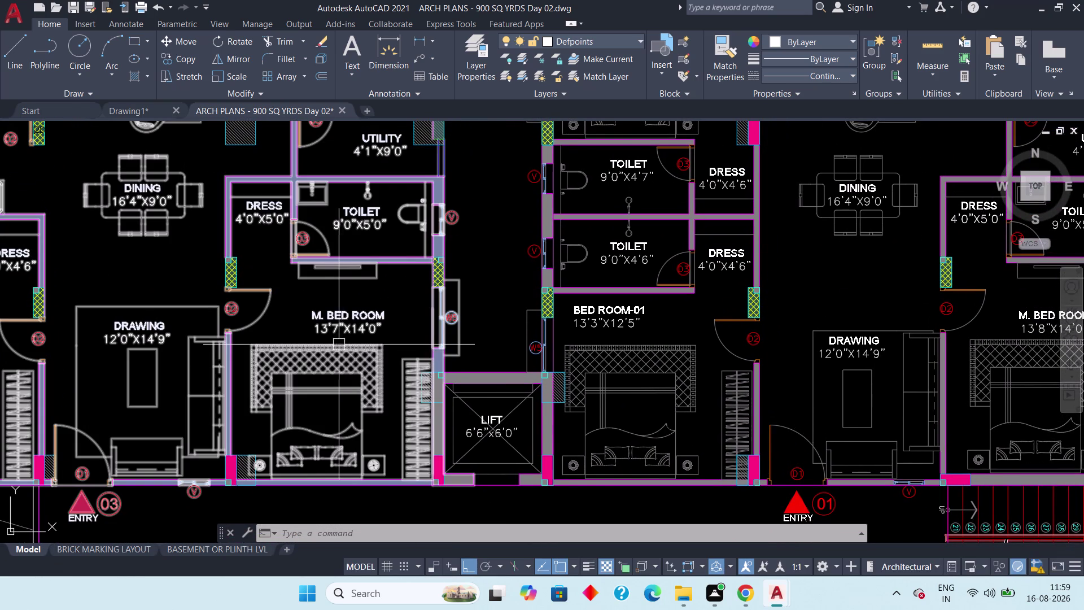
Measure from the master bedroom wall to the corridor wall corner, about 14'-4½".
click(419, 35)
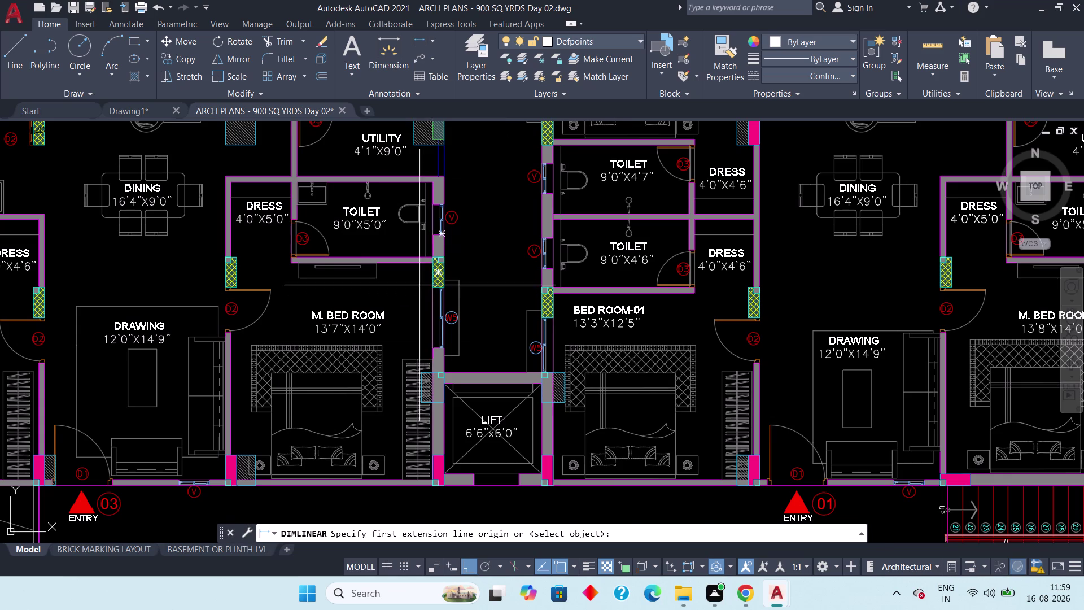
scroll(up, 3)
click(459, 206)
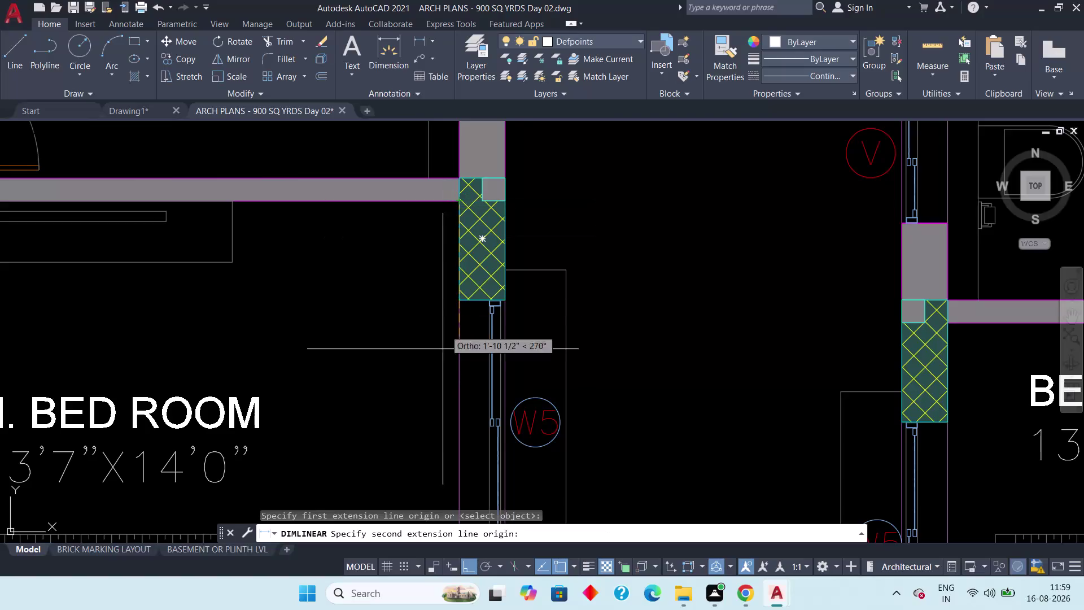
middle_drag(442, 365, 401, 183)
scroll(down, 3)
scroll(up, 3)
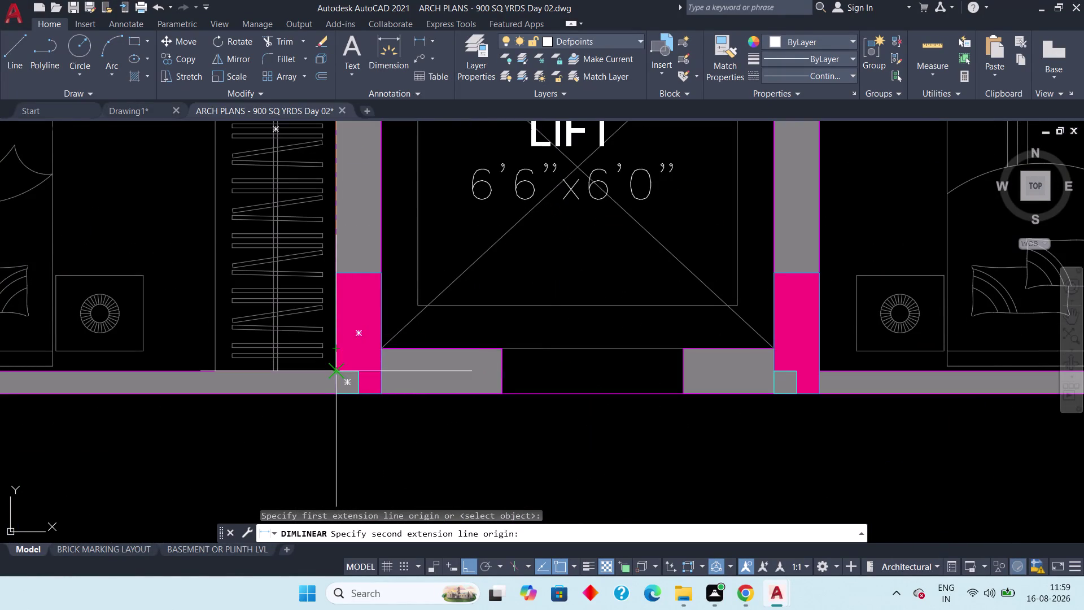
scroll(up, 3)
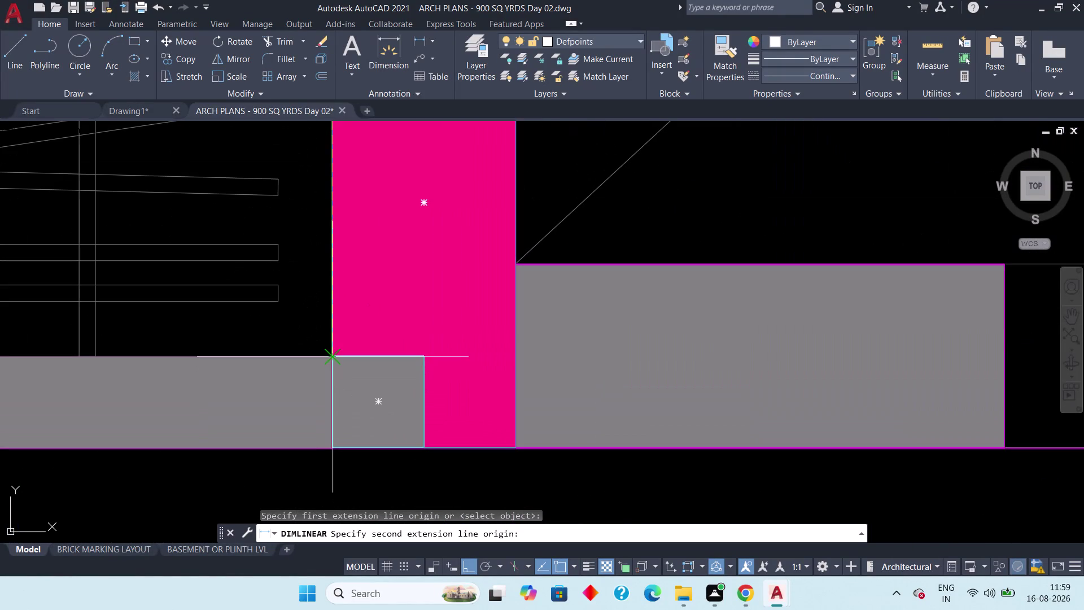
click(337, 356)
Pan across the corridor, cancel the measurement, and return to Drawing1.
scroll(down, 3)
scroll(down, 3)
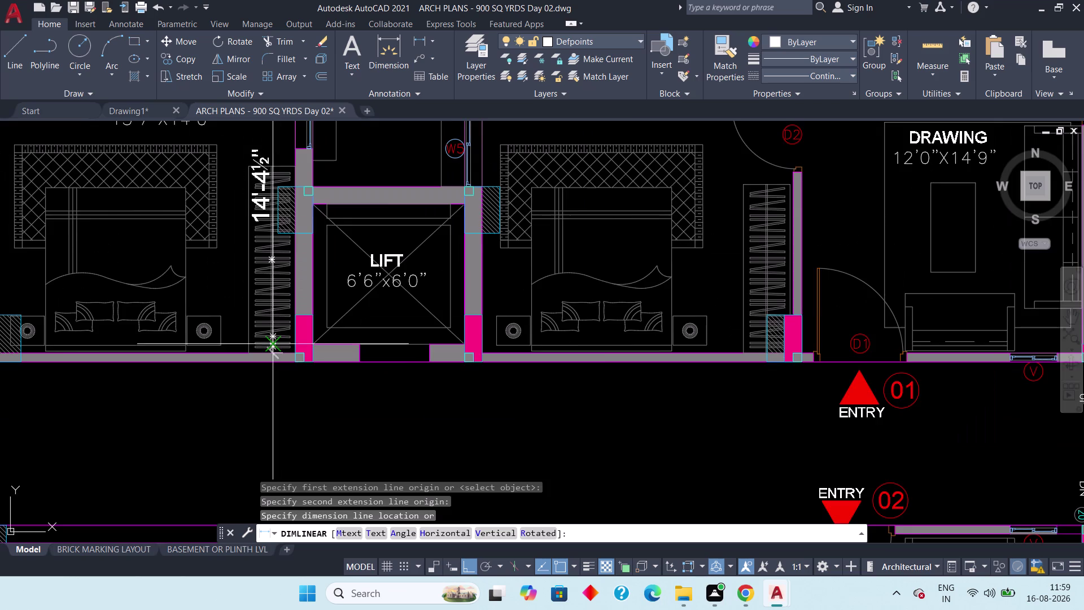
scroll(down, 3)
middle_drag(272, 344, 295, 379)
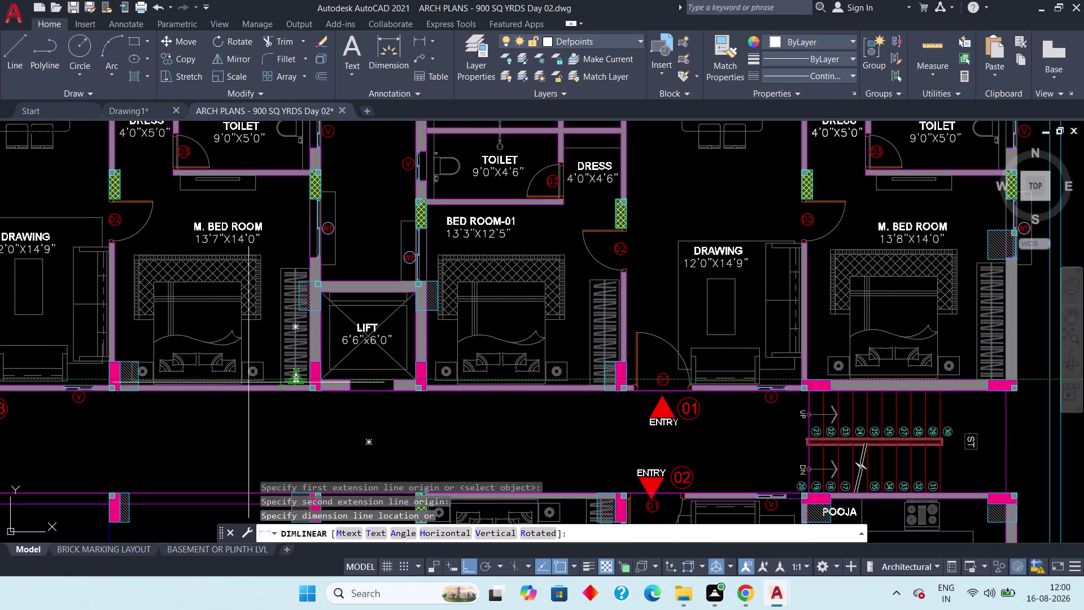
middle_drag(227, 383, 412, 381)
key(Escape)
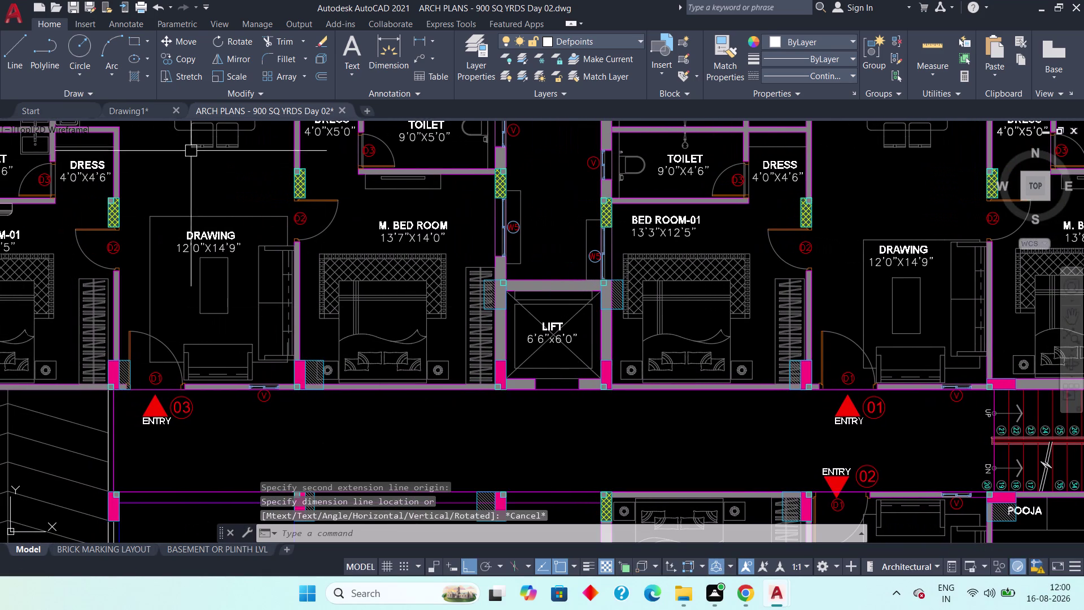
click(128, 113)
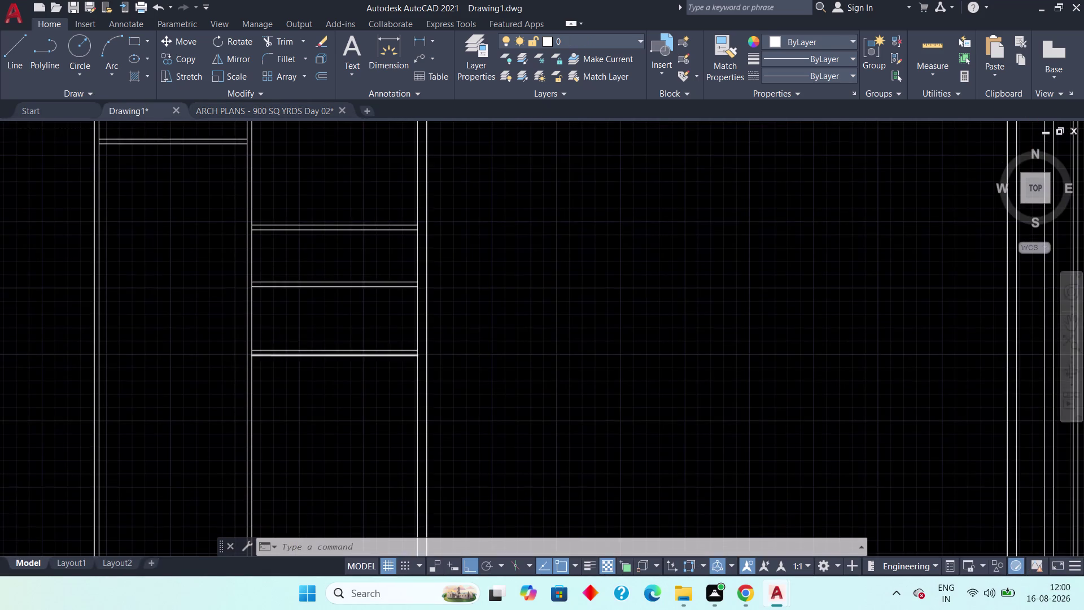
Frame Drawing1's whole floor outline and its partition lines.
middle_drag(274, 356, 281, 294)
scroll(down, 3)
scroll(down, 3)
middle_drag(288, 313, 299, 328)
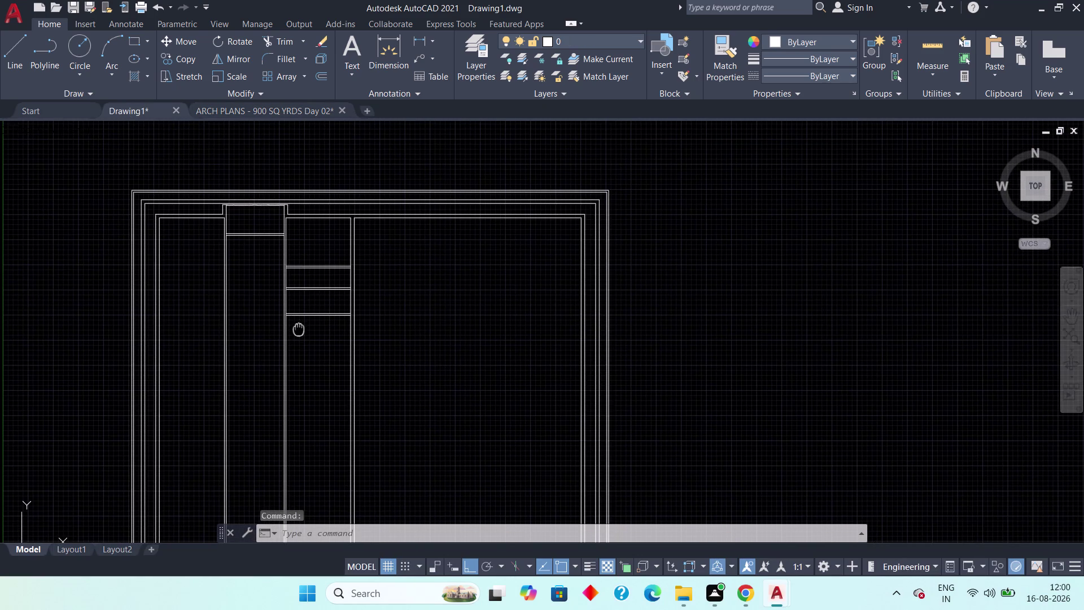
middle_drag(299, 328, 299, 328)
scroll(up, 3)
scroll(down, 3)
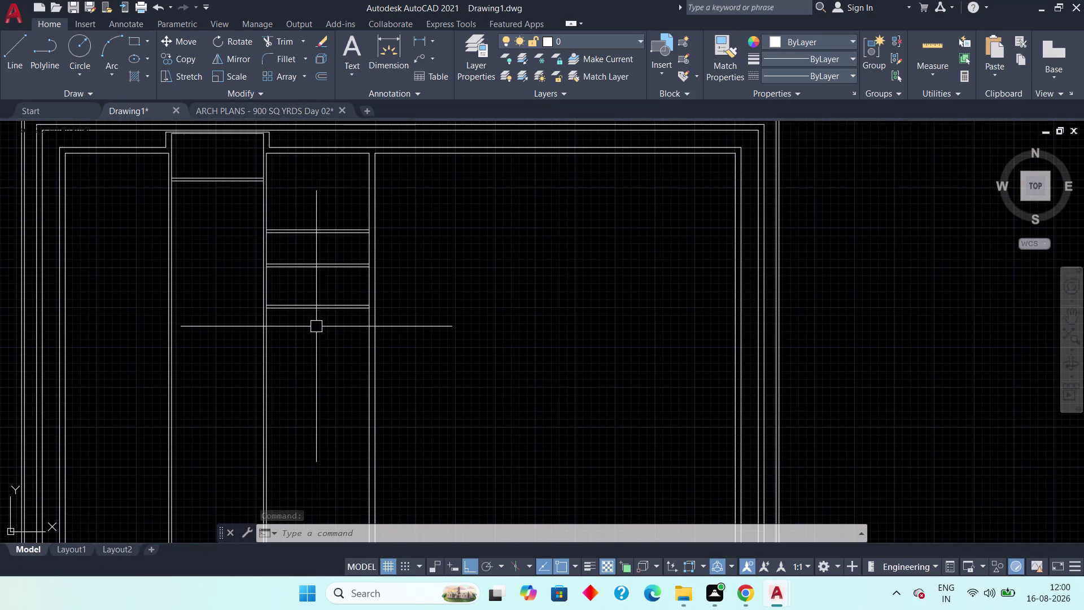
scroll(up, 3)
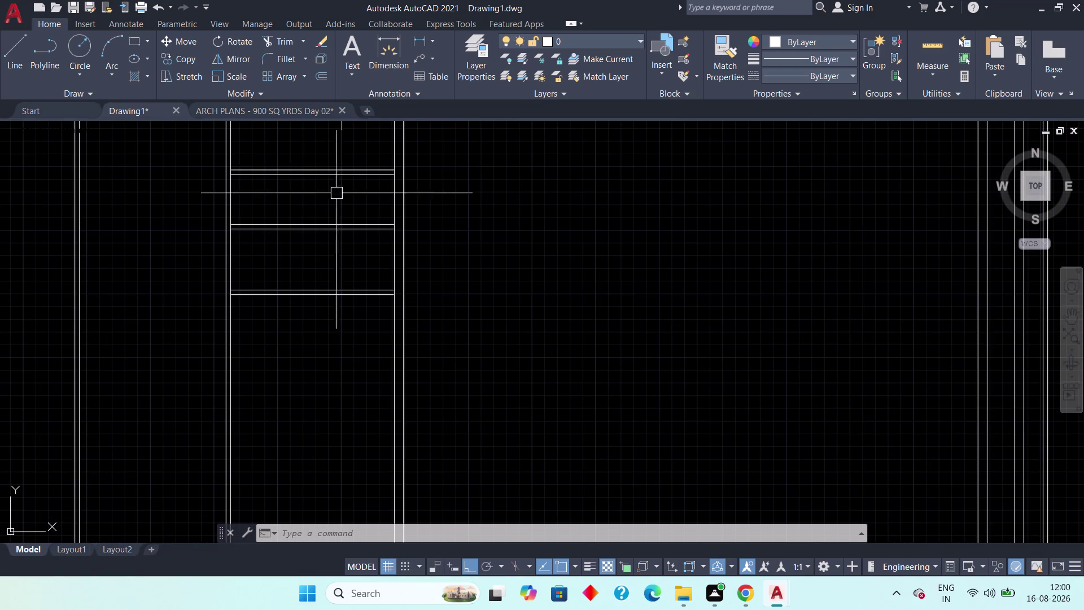
In ARCH PLANS, zoom in on BED ROOM-02 and its two toilets.
click(244, 108)
scroll(down, 3)
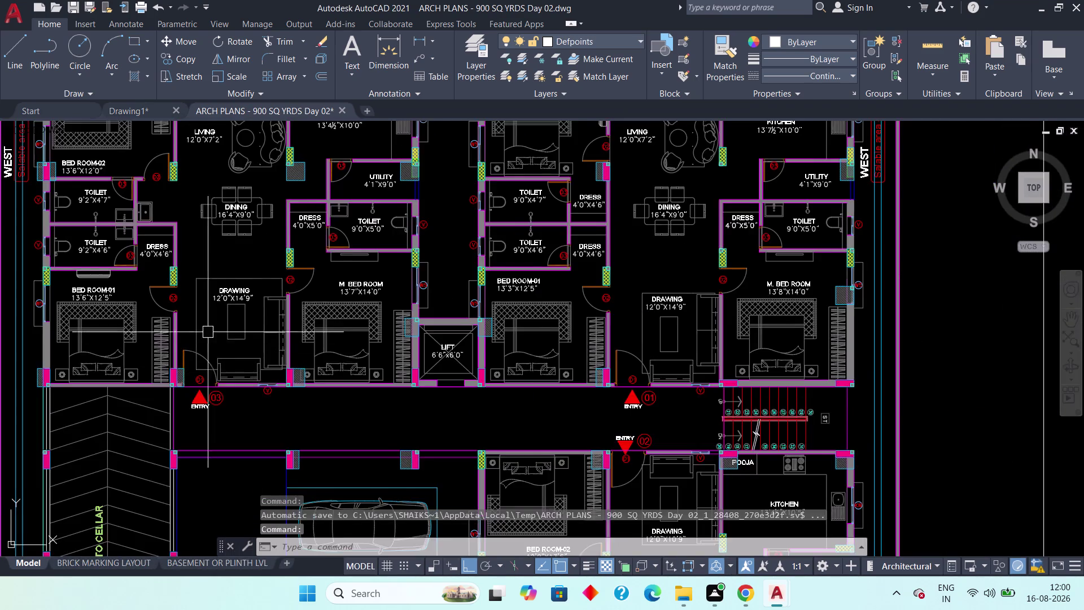
middle_drag(208, 333, 414, 421)
scroll(up, 3)
middle_drag(284, 288, 290, 336)
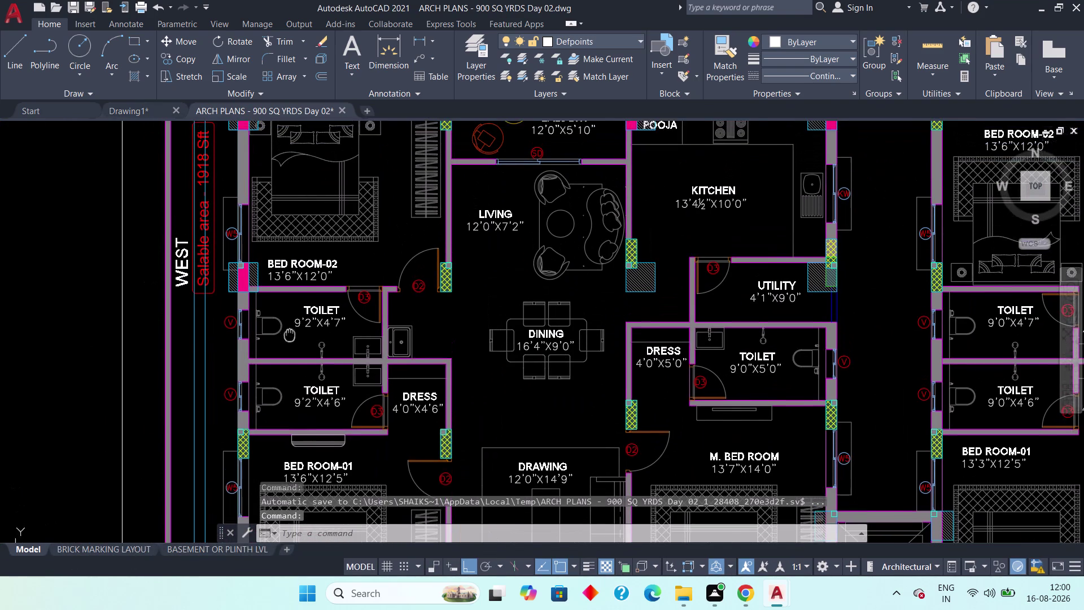
middle_drag(290, 337, 290, 343)
scroll(up, 3)
scroll(down, 3)
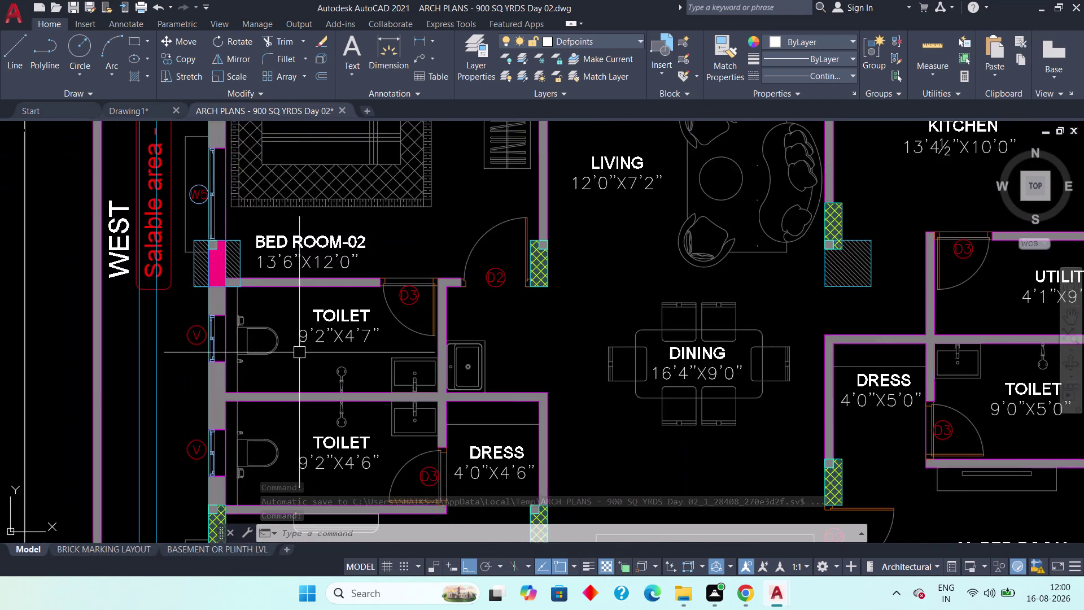
scroll(down, 3)
middle_drag(309, 369, 313, 343)
scroll(up, 3)
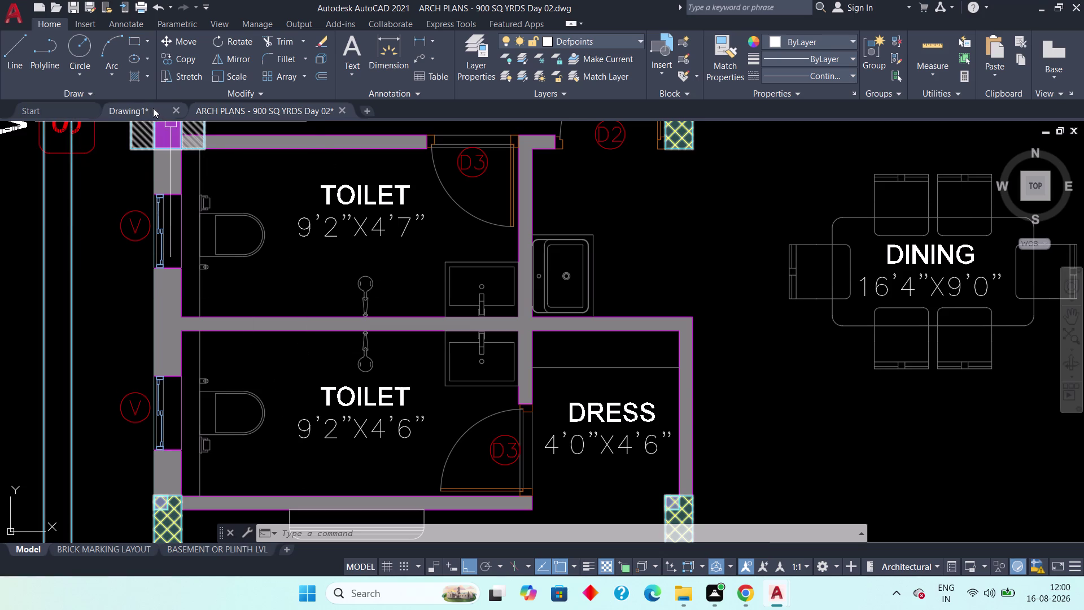
Back in Drawing1, bring the whole floor outline into view.
click(126, 108)
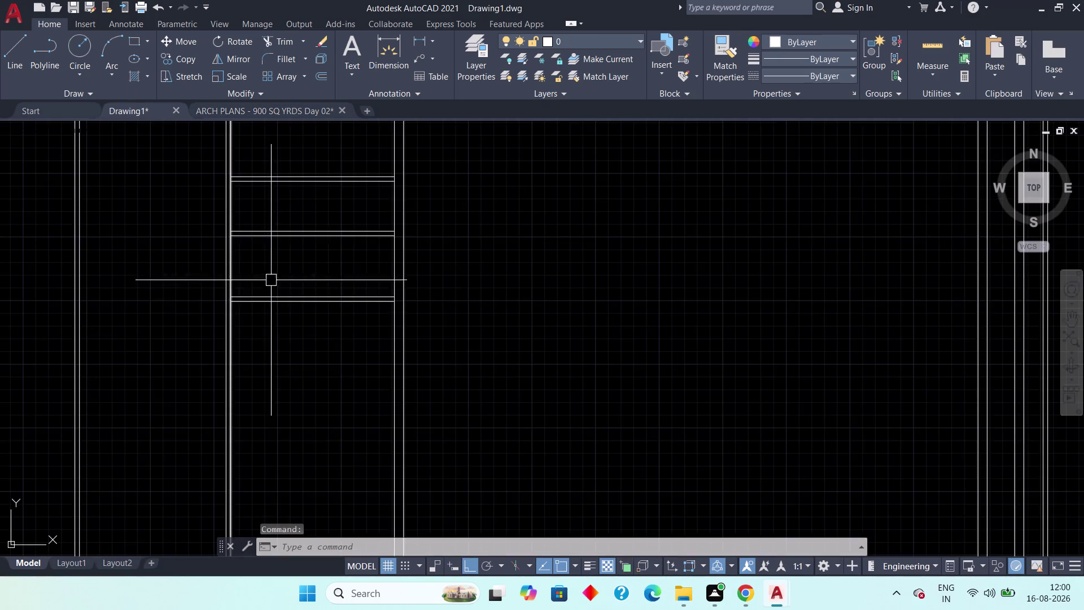
scroll(down, 3)
middle_drag(257, 340, 327, 355)
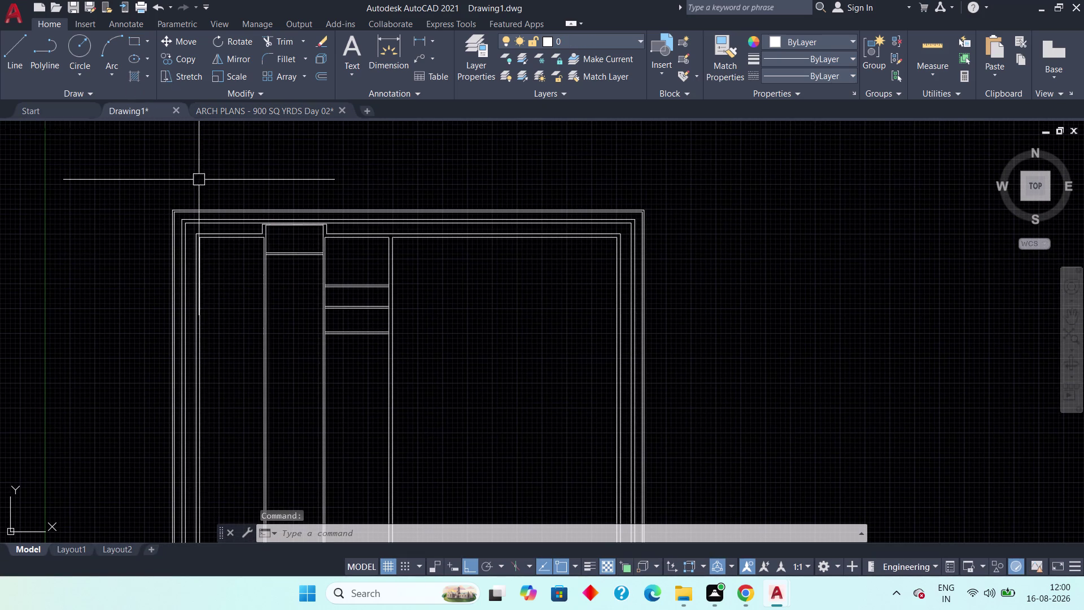
Review the whole west flat in ARCH PLANS, then return to Drawing1.
click(233, 111)
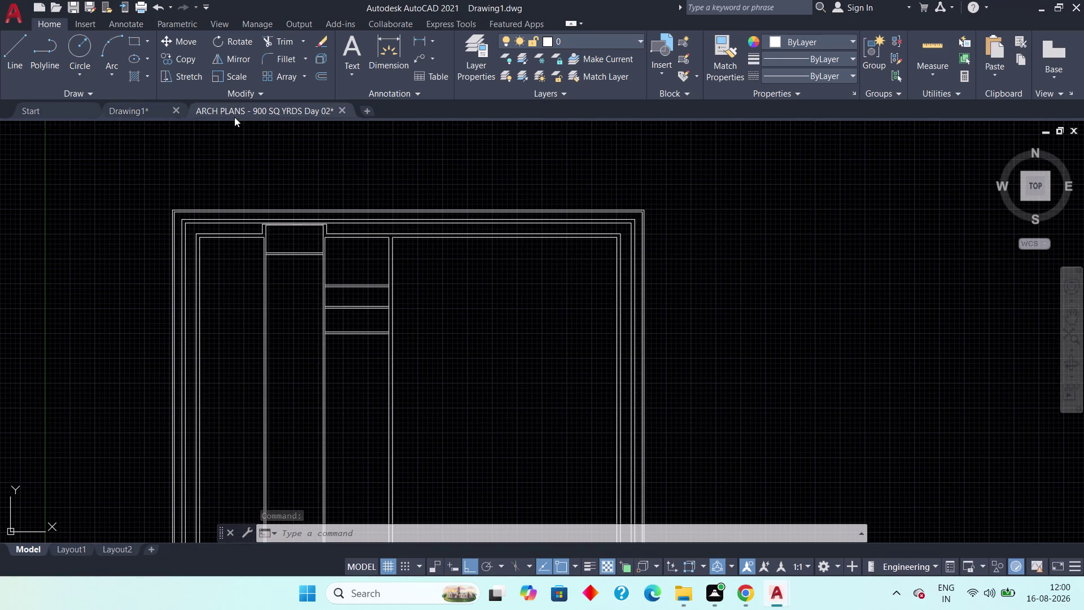
middle_drag(226, 327, 231, 447)
scroll(down, 3)
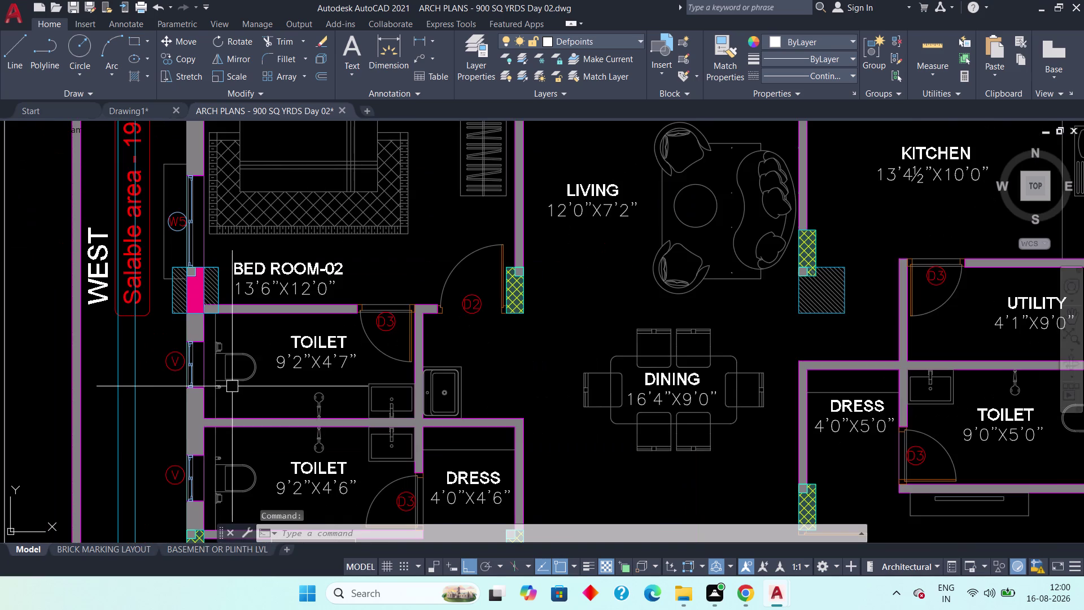
scroll(down, 3)
middle_drag(309, 351, 290, 400)
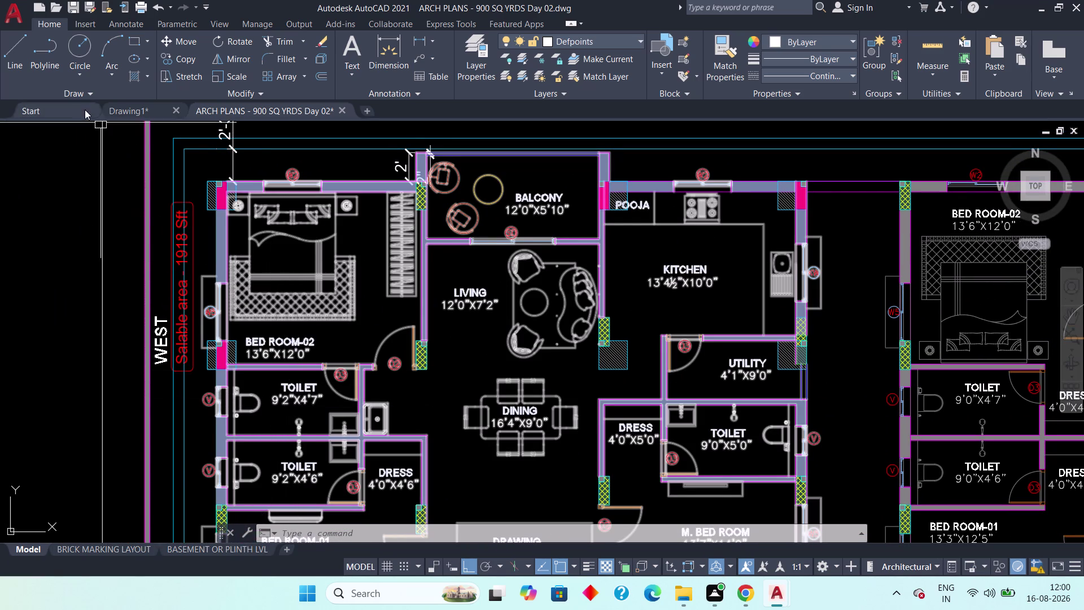
click(129, 109)
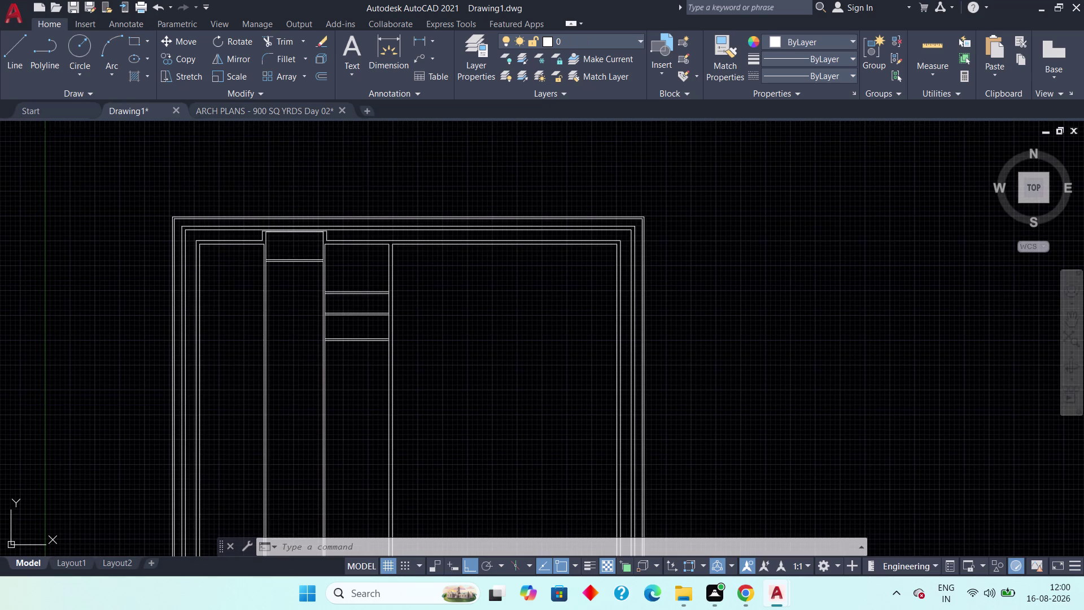
Offset the top wall line 12' down into the left room.
scroll(up, 3)
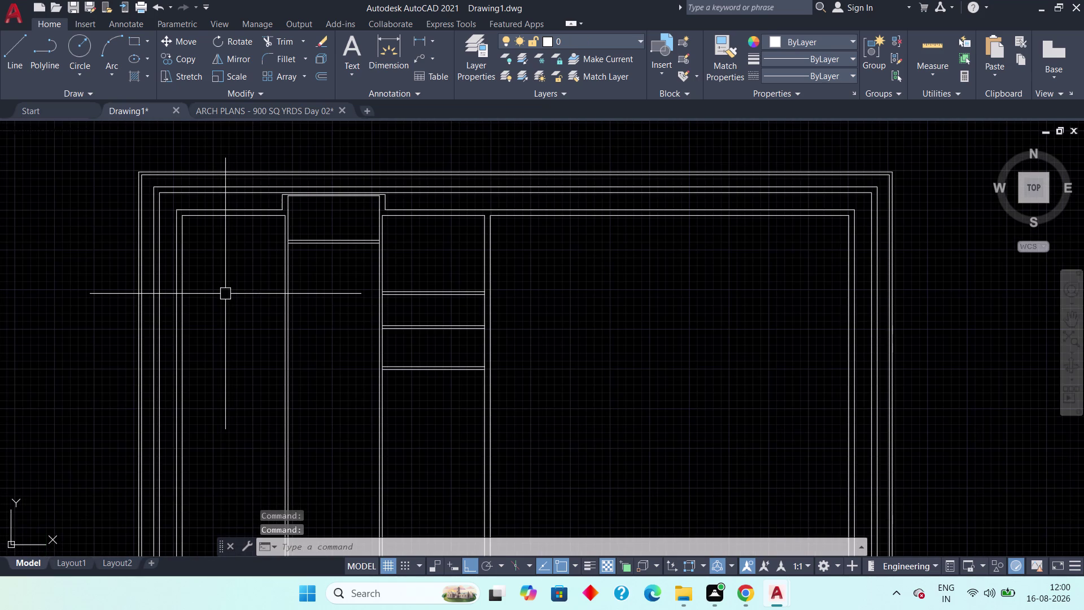
text(off 12)
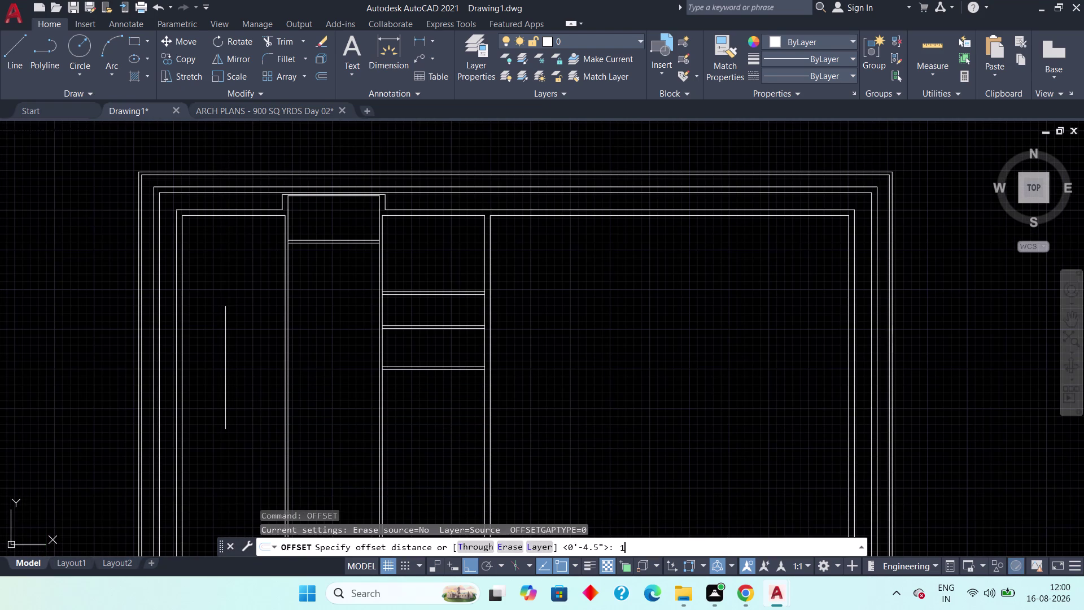
text(')
key(space)
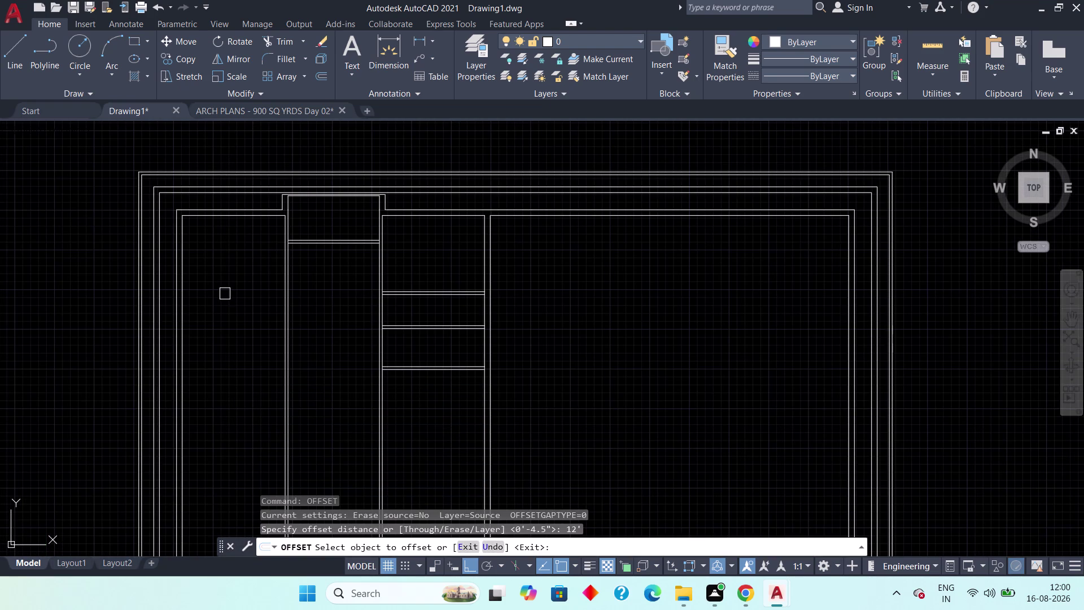
scroll(up, 3)
click(204, 190)
click(208, 296)
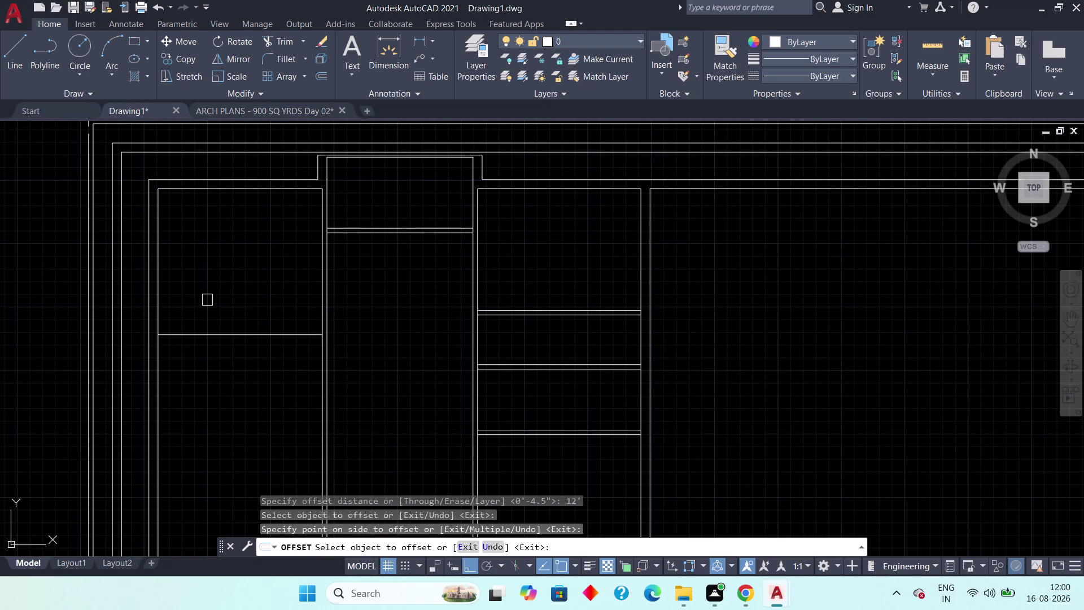
key(Escape)
Offset the 12' line 4.5" down to give that wall its thickness.
key(space)
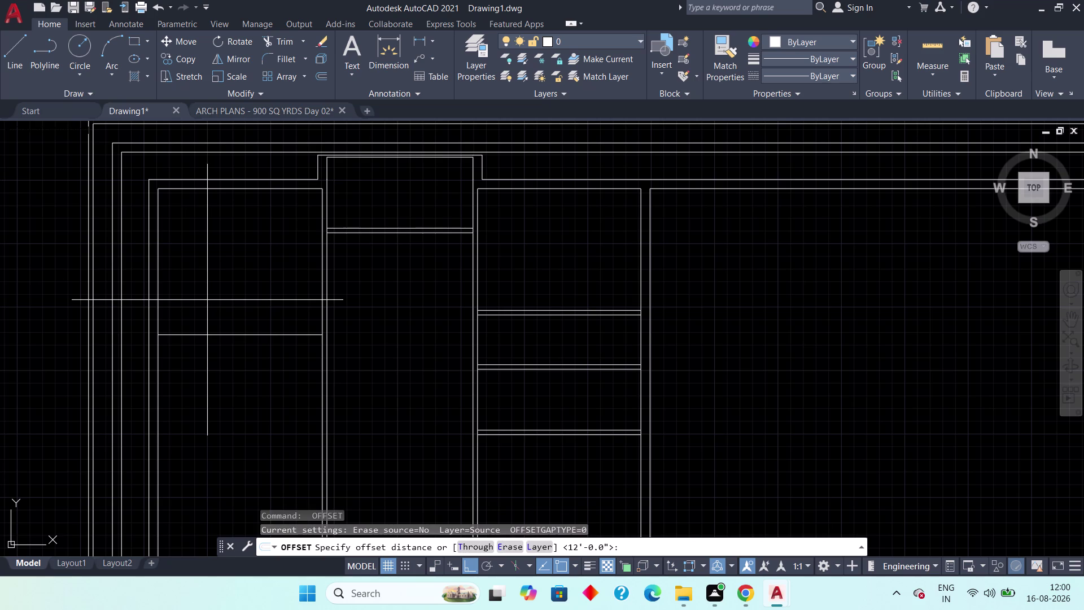
text(4.5")
key(space)
click(202, 335)
drag(199, 376, 201, 385)
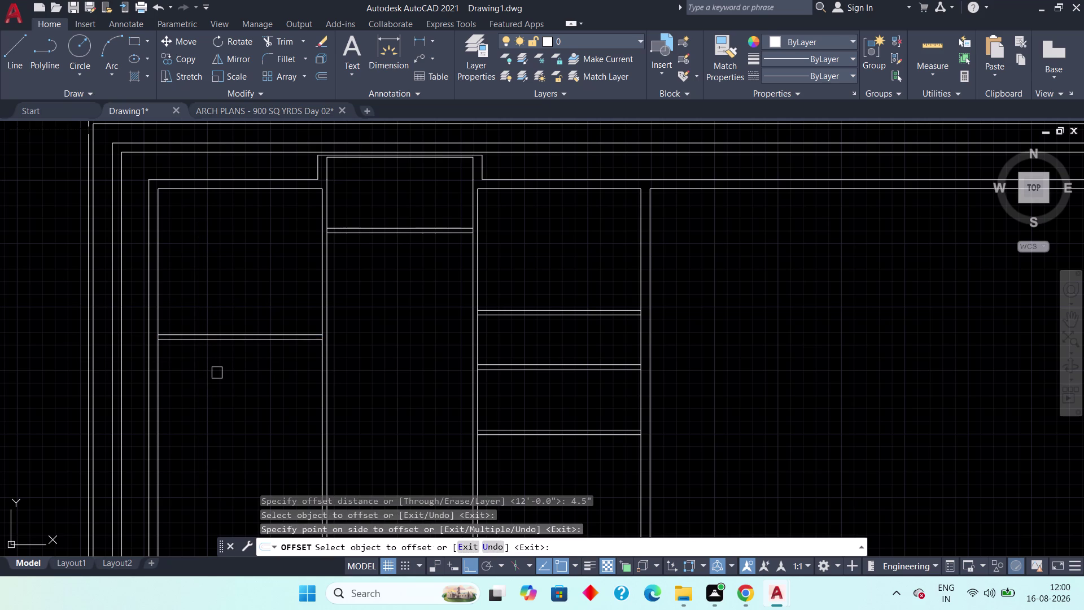
key(Escape)
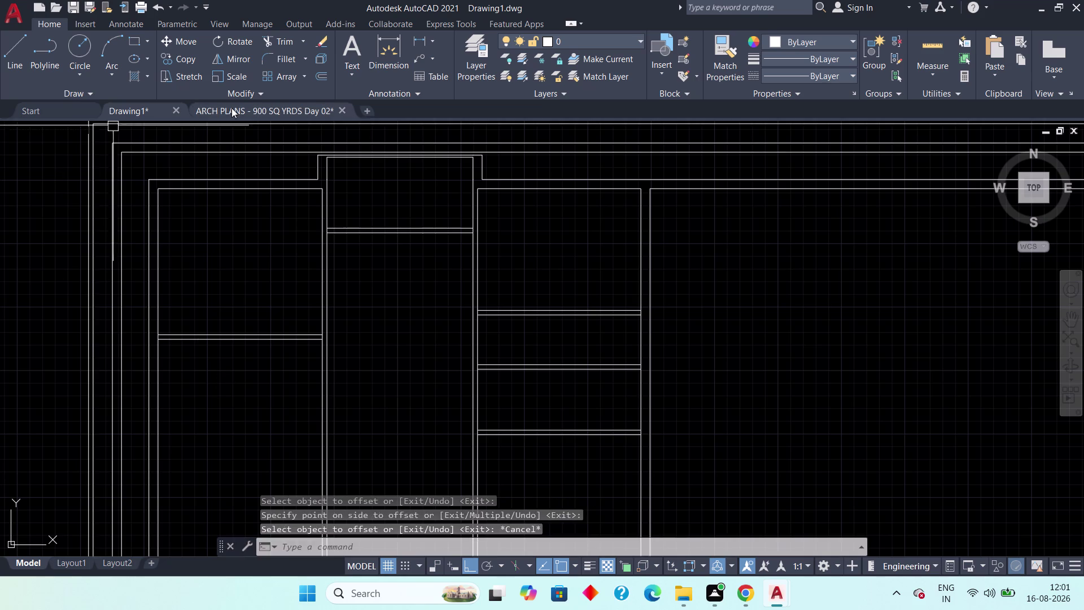
Check the ARCH PLANS reference plan, then return to Drawing1's left room.
click(232, 108)
middle_drag(320, 388, 321, 365)
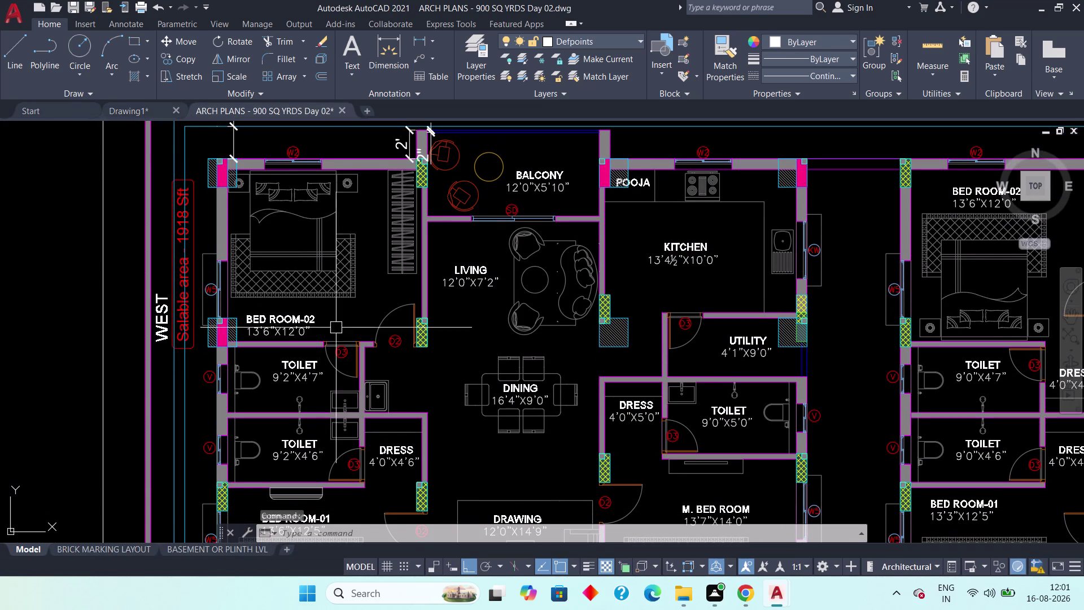
click(121, 112)
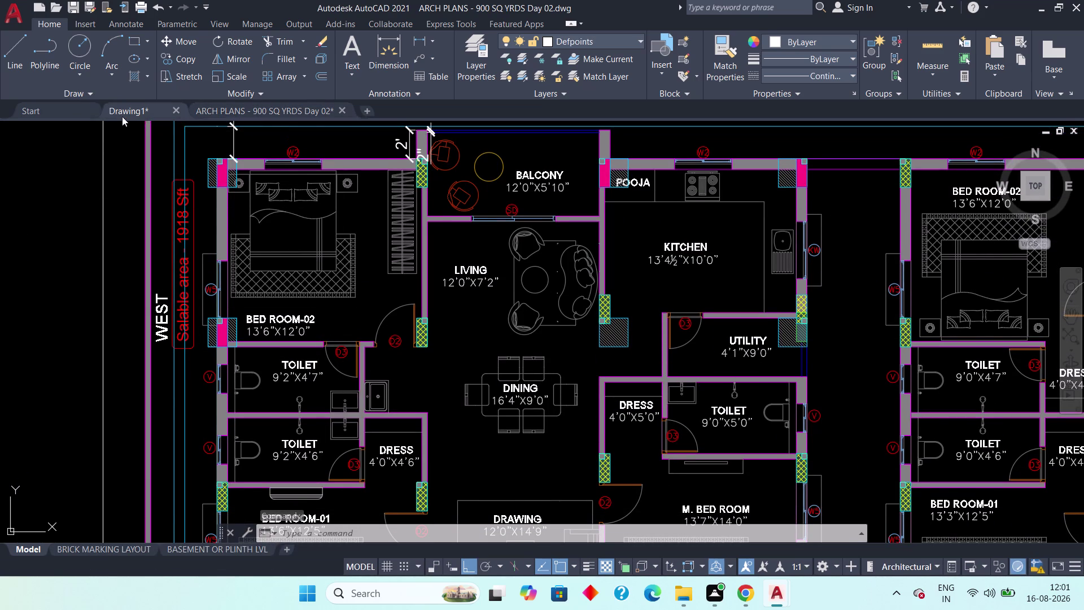
middle_drag(201, 326, 201, 302)
scroll(up, 3)
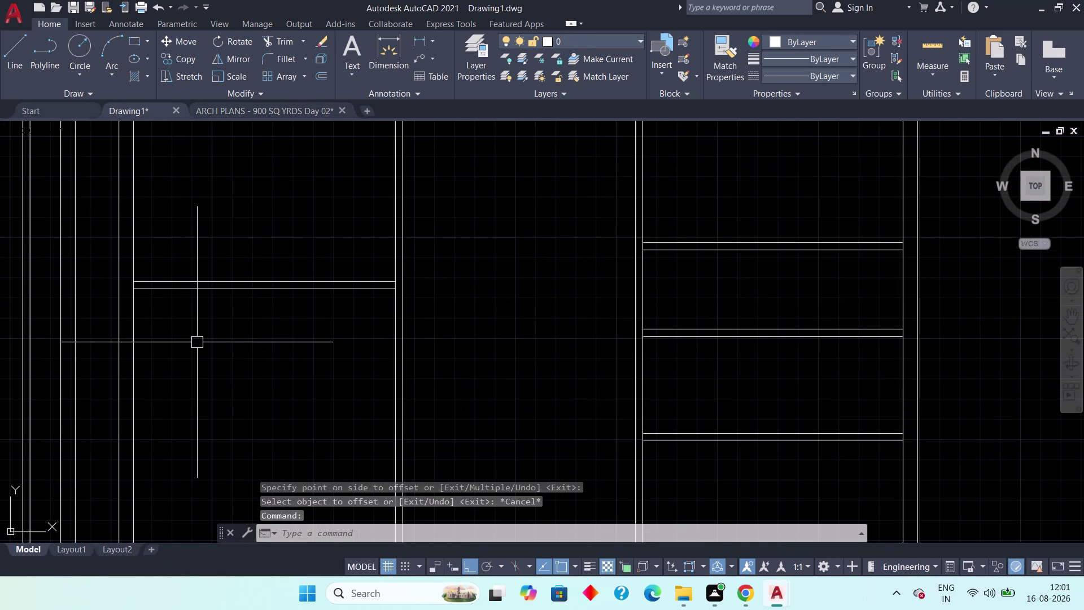
Offset the lower wall line 4'7" further down with OFF.
text(off)
key(space)
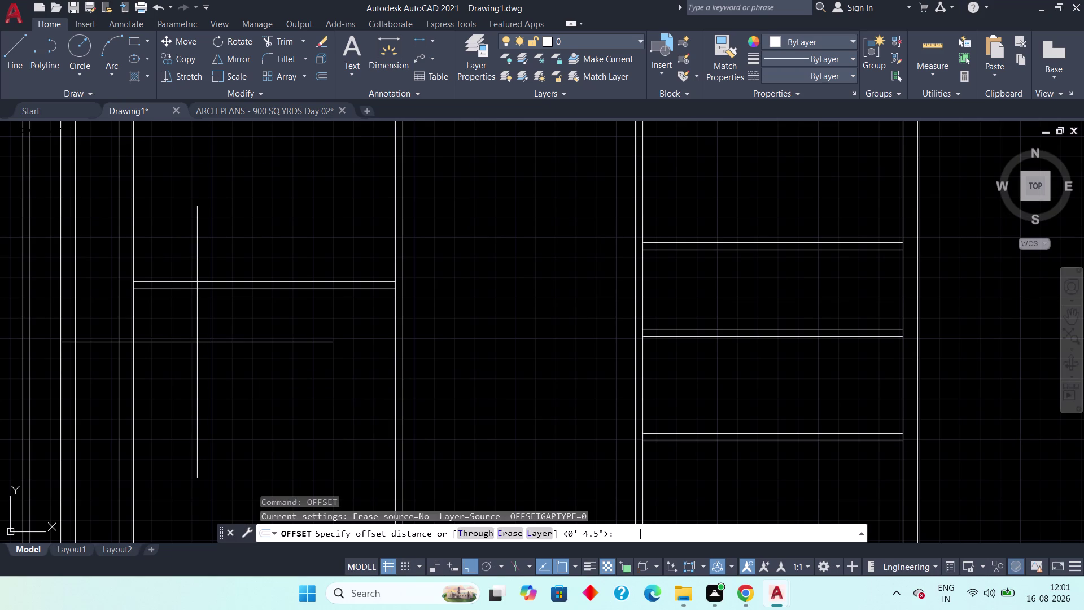
text(4'7)
text(")
key(space)
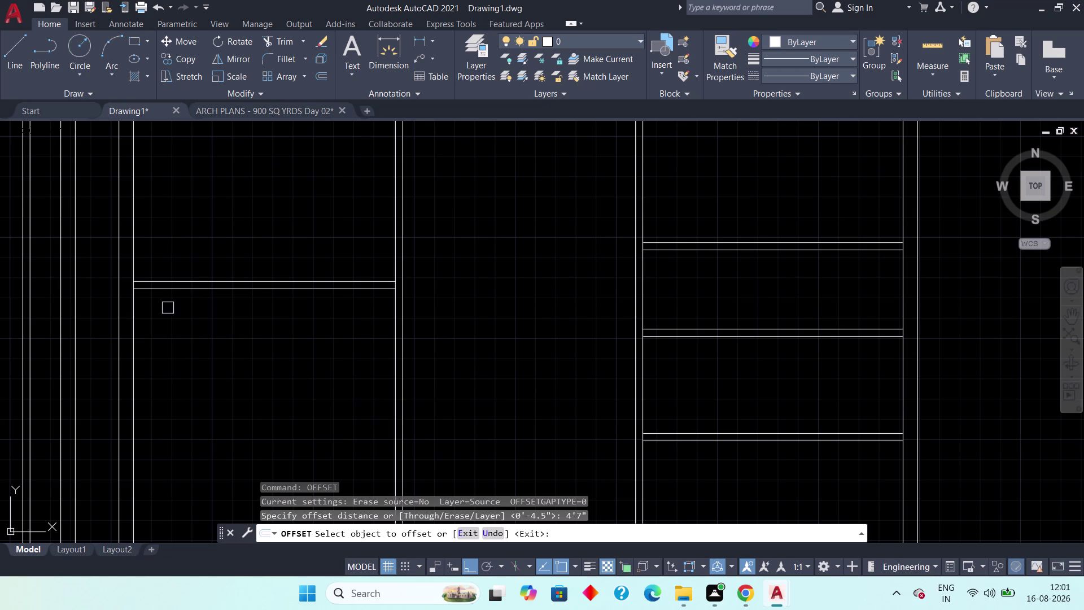
drag(171, 290, 171, 296)
click(174, 359)
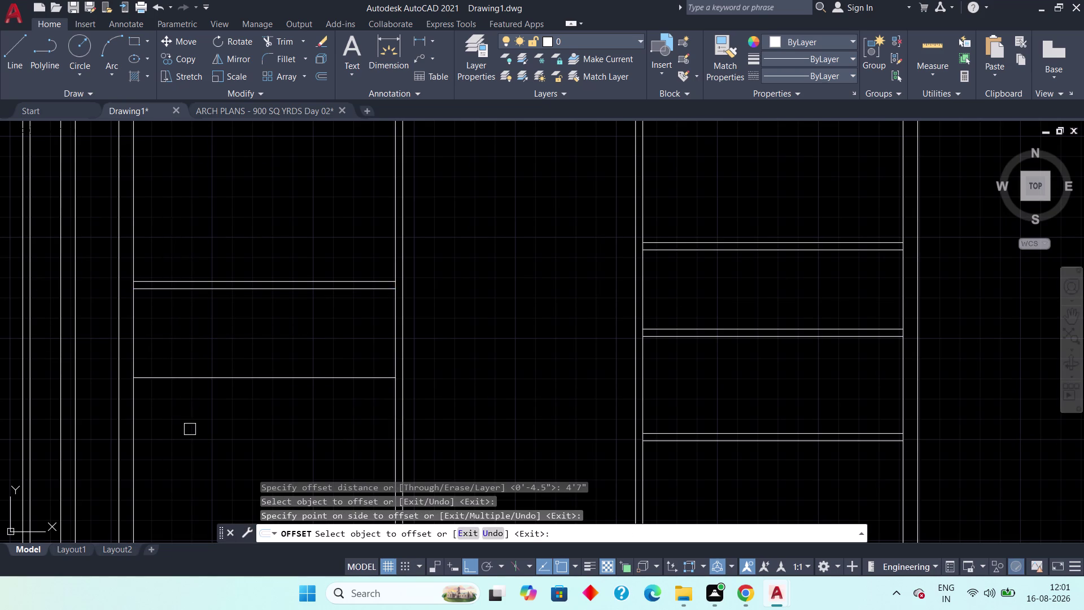
middle_drag(192, 430, 199, 394)
key(Escape)
Add a 4.5" thickness line below the 4'7" line.
key(space)
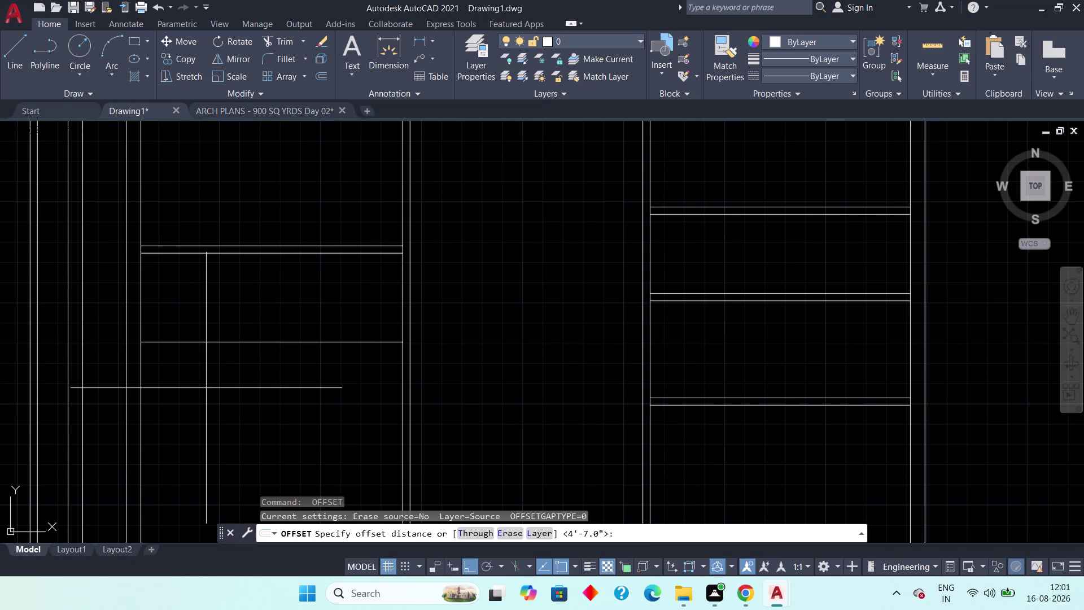
text(4.5")
key(space)
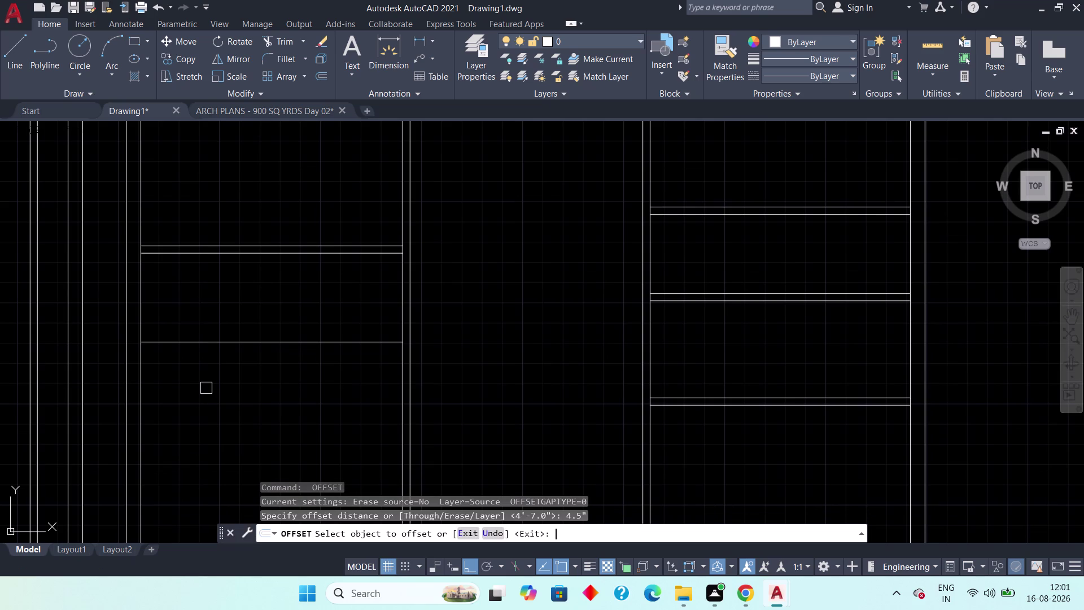
drag(204, 345, 204, 351)
click(214, 390)
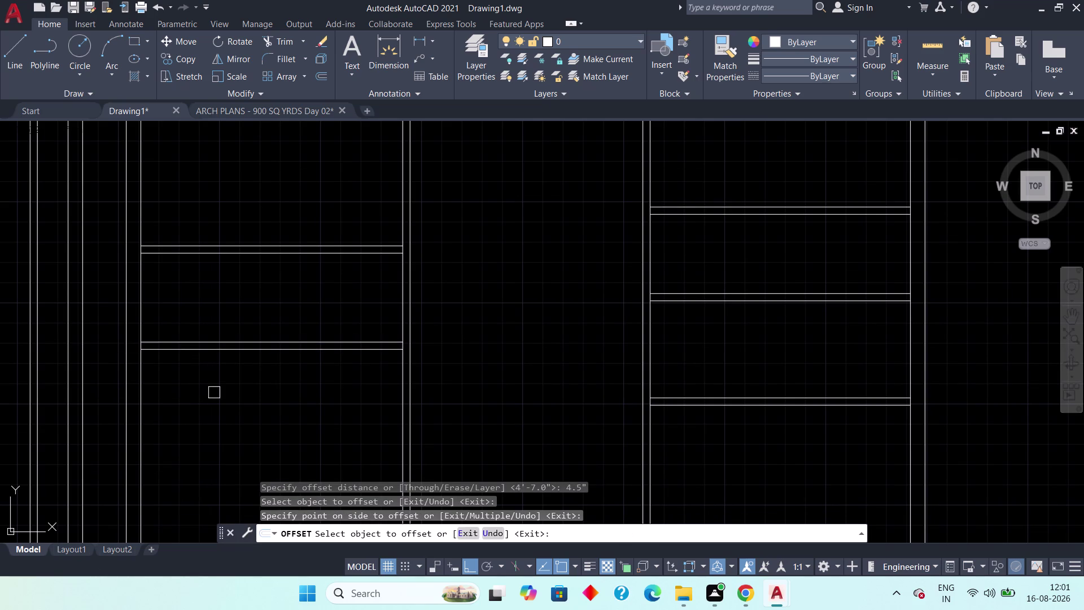
key(Escape)
Offset the lowest wall line 4'6" further down.
key(space)
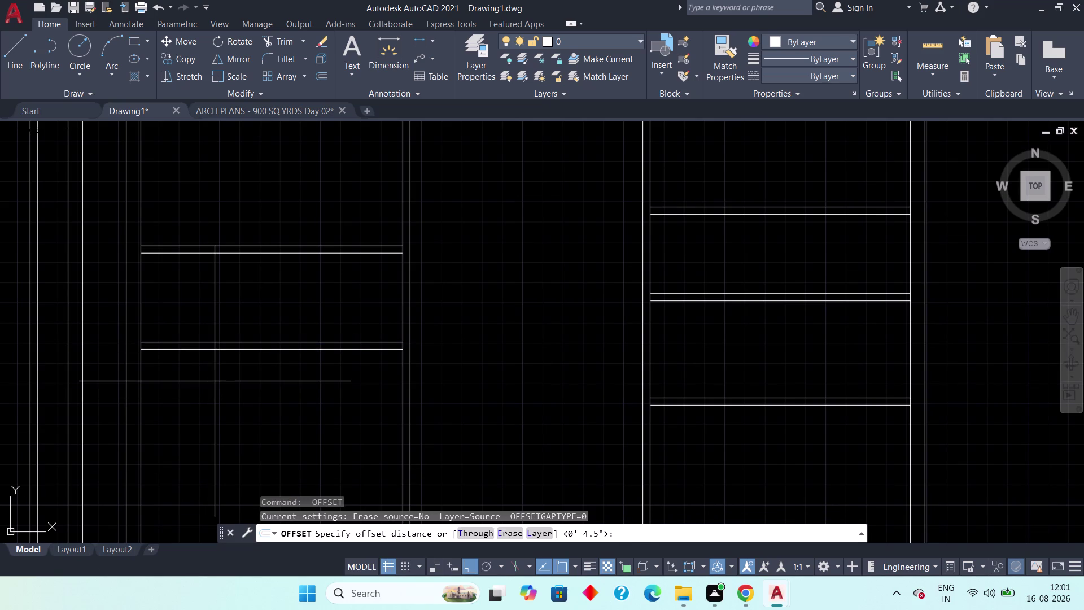
key(4)
key(apostrophe)
text(6")
key(space)
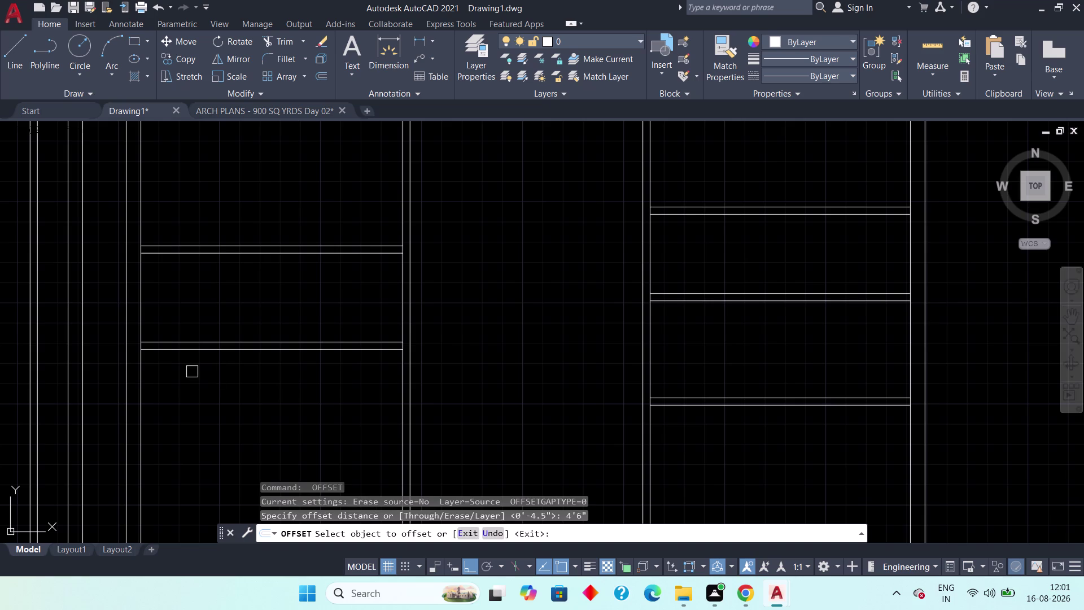
drag(193, 352, 195, 369)
click(199, 435)
middle_drag(197, 443, 193, 430)
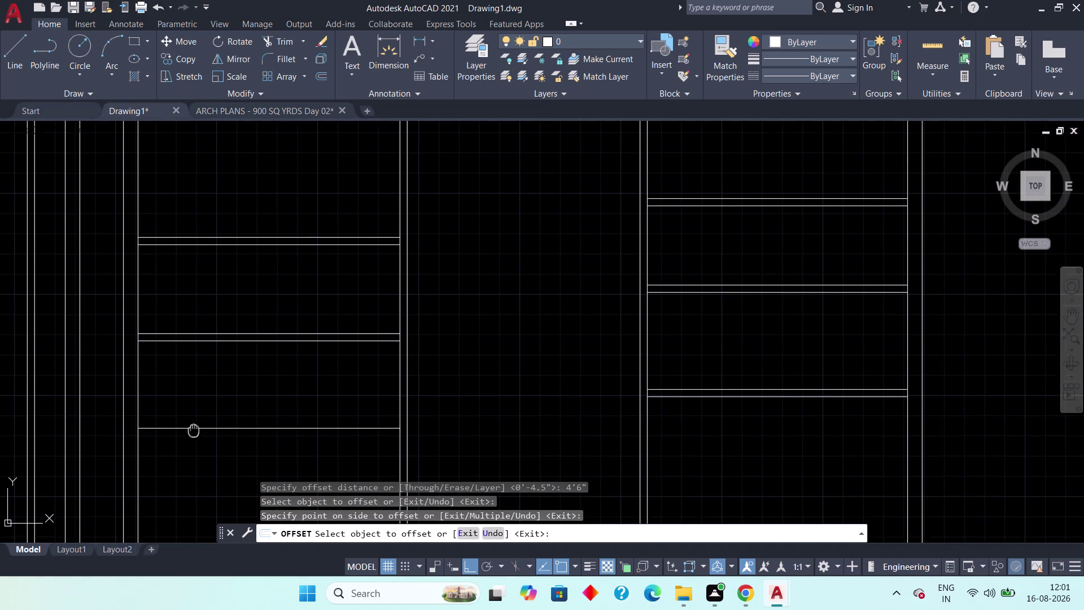
middle_drag(193, 430, 193, 382)
key(Escape)
Cancel a mistyped 4.5" offset attempt.
key(space)
text(m)
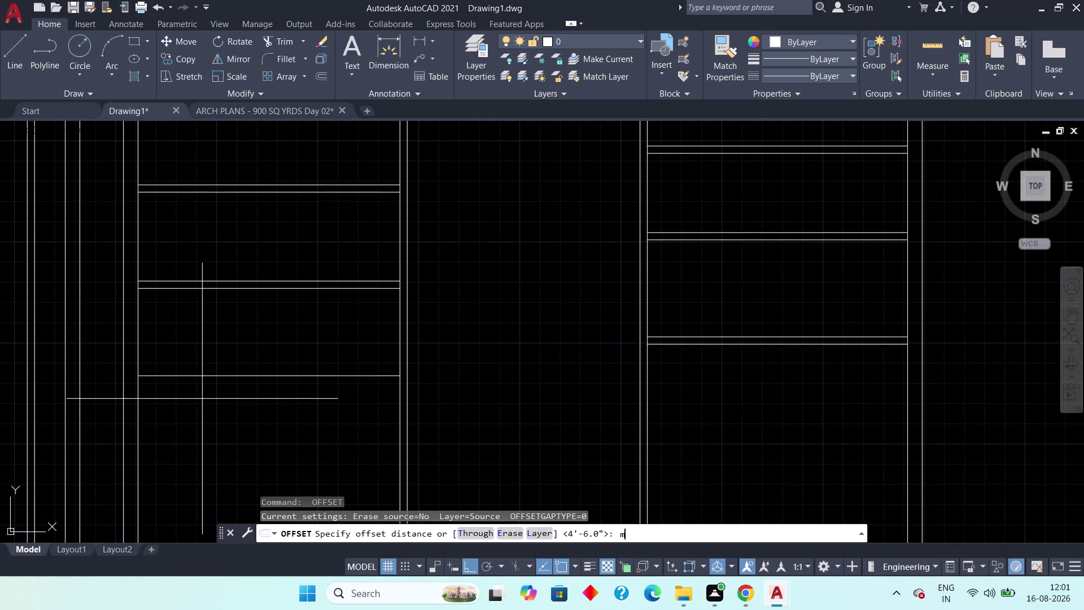
text(4.5)
text(")
key(space)
key(Escape)
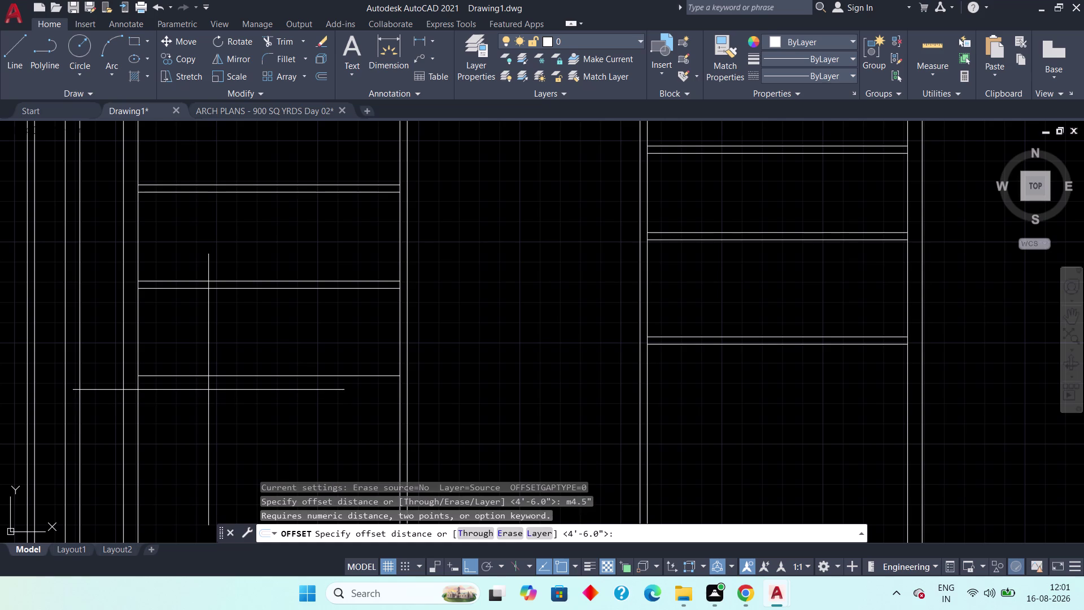
key(Escape)
Add a 4.5" thickness line below the 4'6" line.
text(off)
key(space)
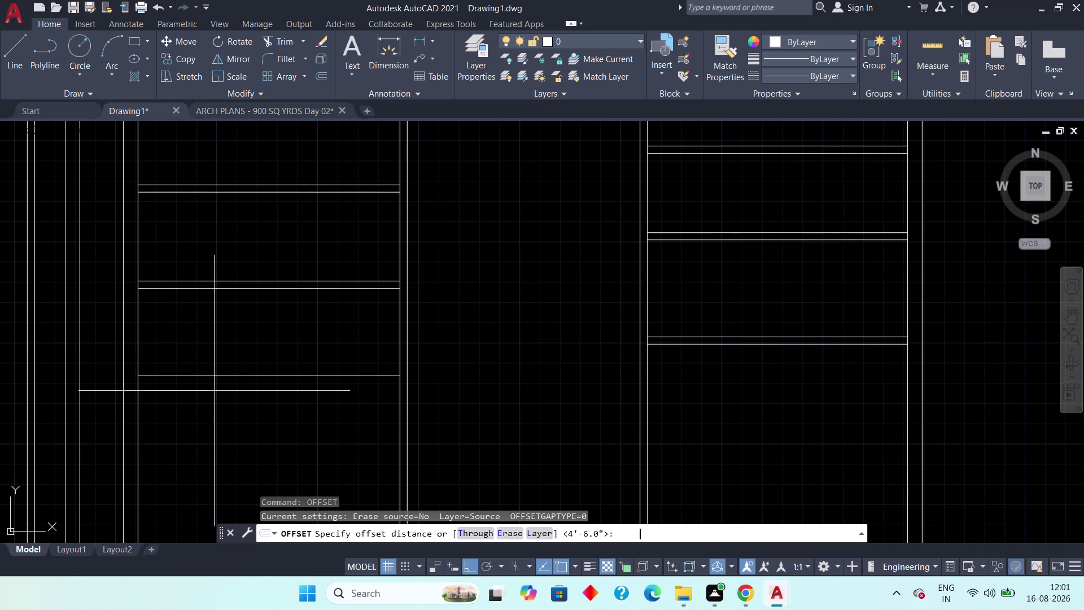
text(4.5")
key(space)
drag(213, 380, 213, 387)
click(214, 418)
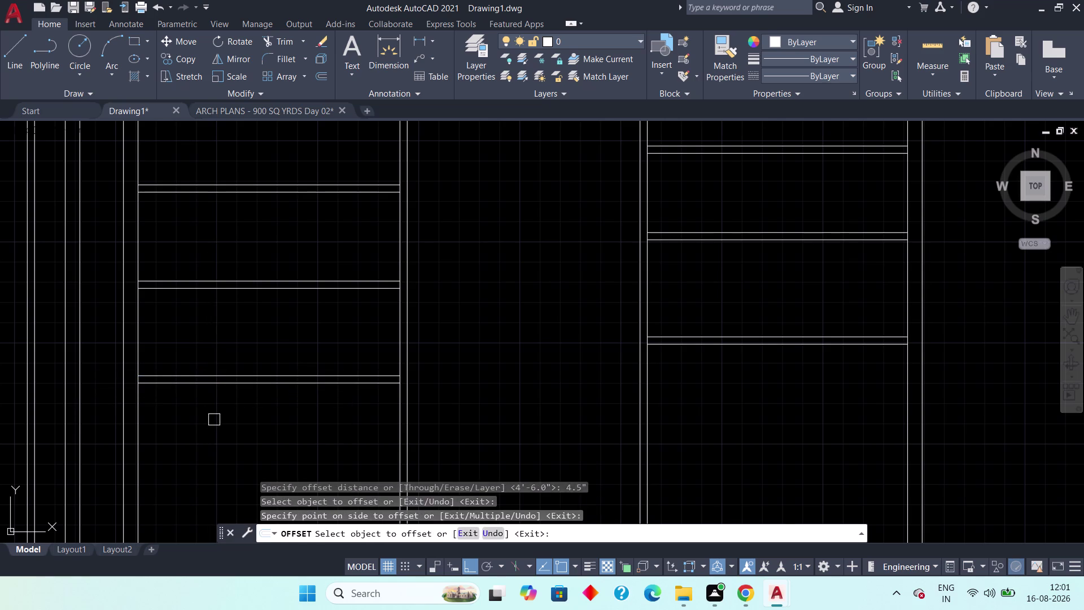
key(Escape)
middle_drag(226, 338, 145, 451)
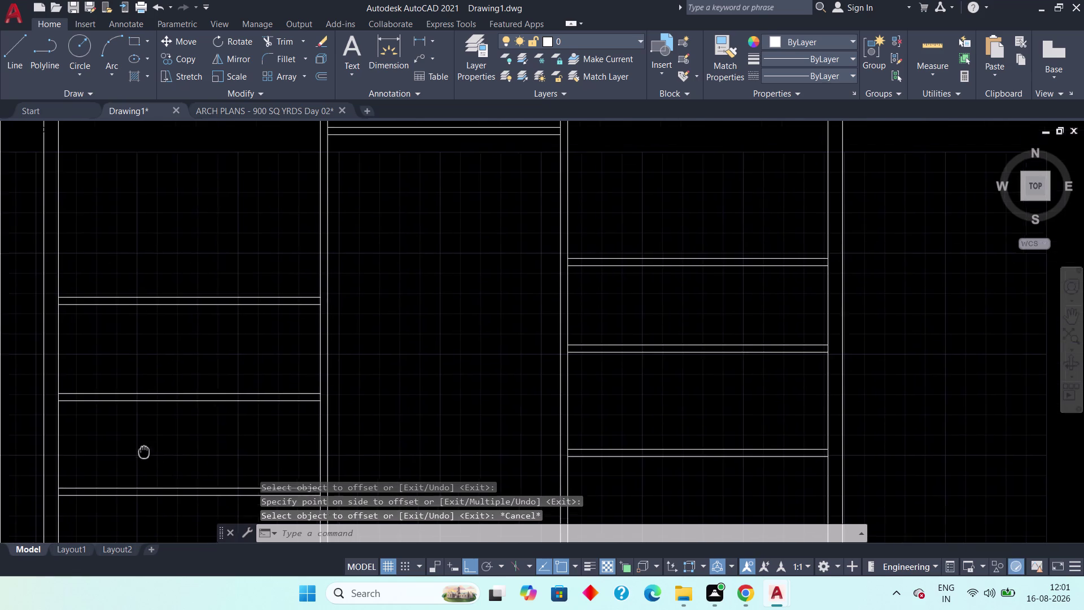
middle_drag(145, 451, 140, 453)
Dimension the first wall gap as 4'-7.0".
click(417, 41)
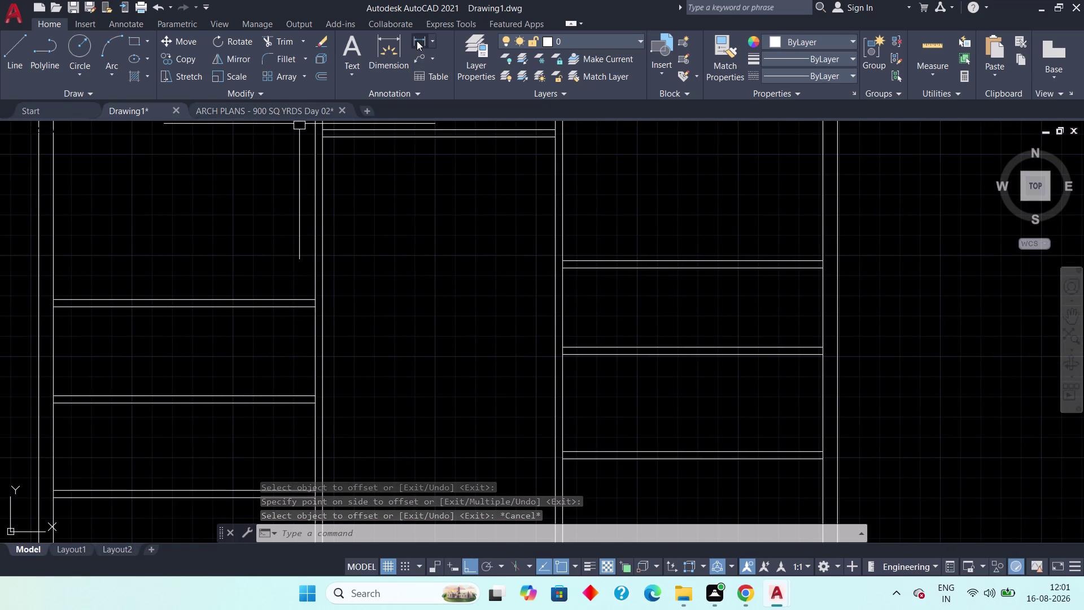
scroll(up, 3)
click(315, 304)
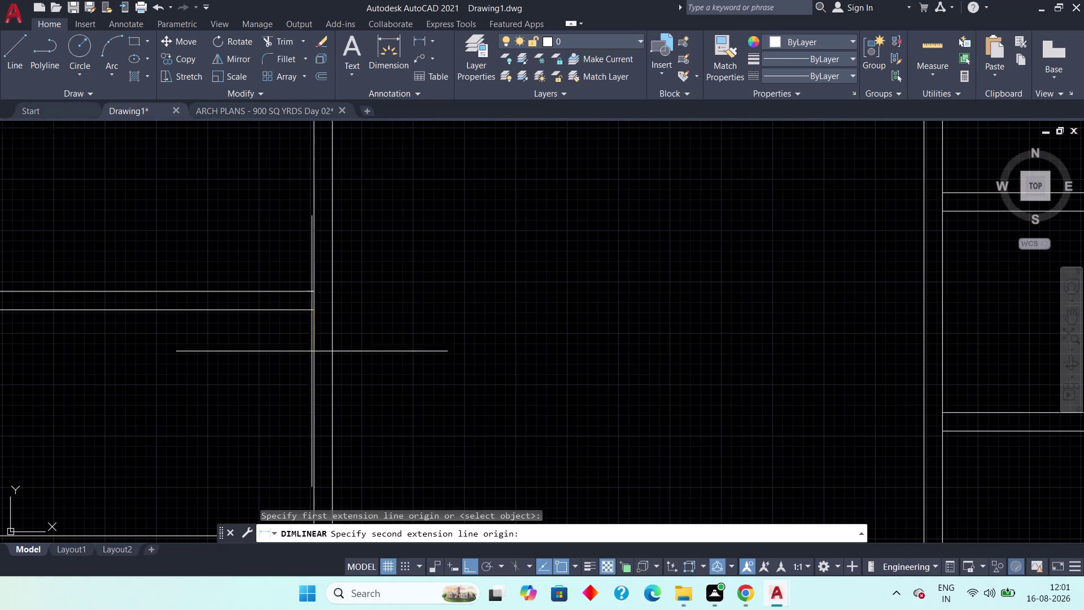
middle_drag(299, 467, 303, 311)
click(318, 375)
click(280, 365)
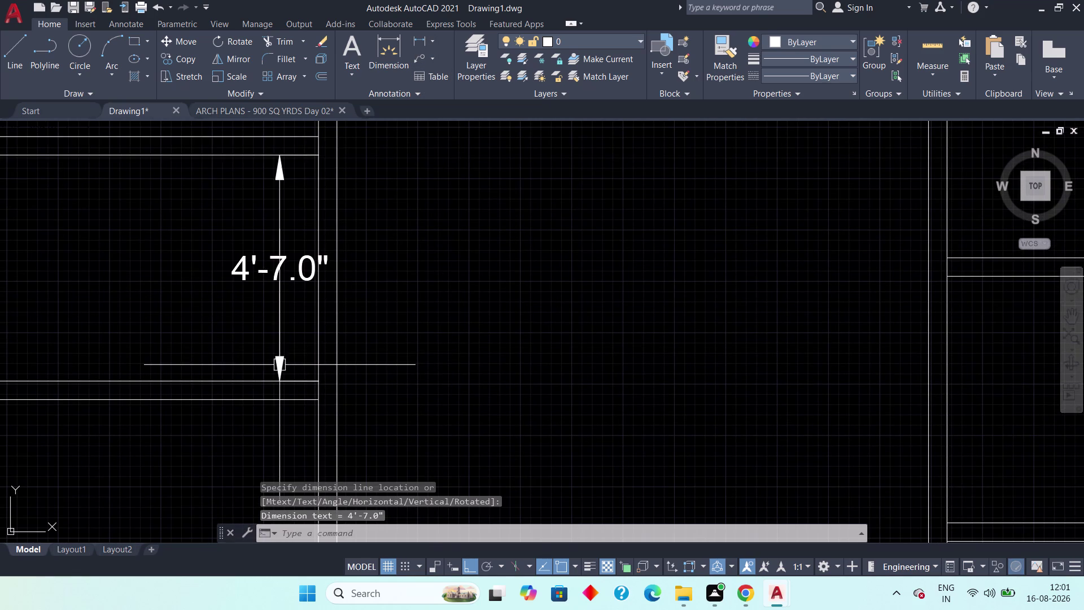
scroll(down, 3)
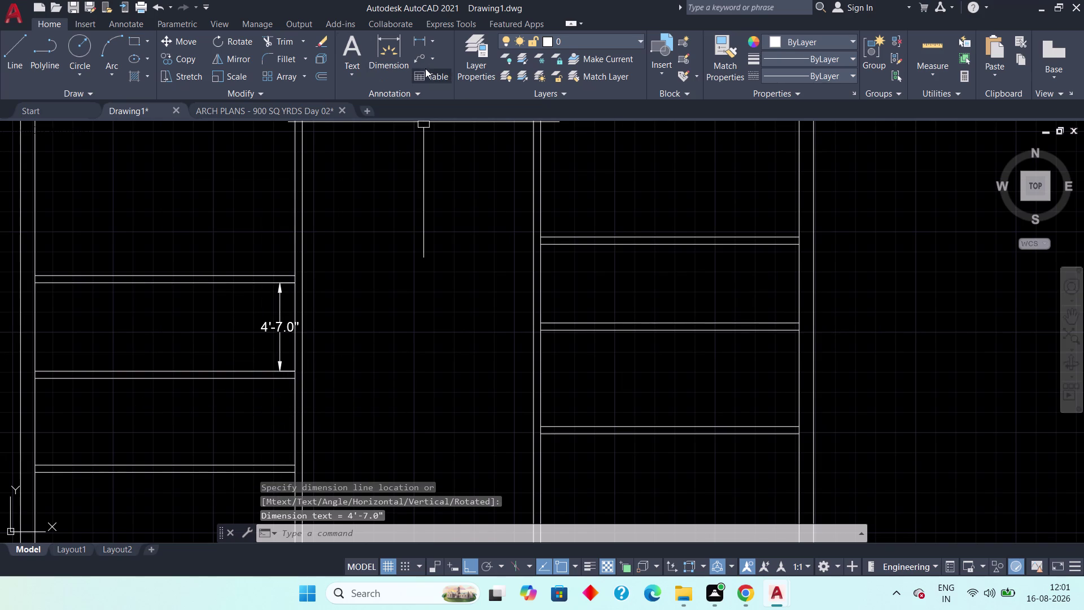
Dimension the next wall gap as 4'-6.0".
click(426, 38)
scroll(up, 3)
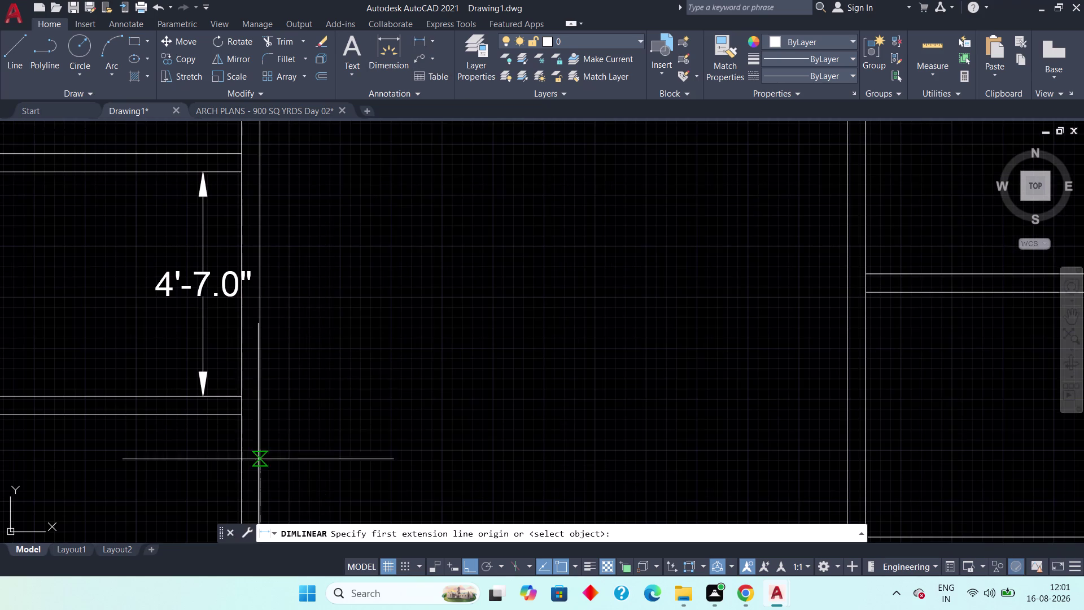
middle_drag(265, 449, 291, 346)
click(264, 318)
middle_drag(259, 429, 262, 392)
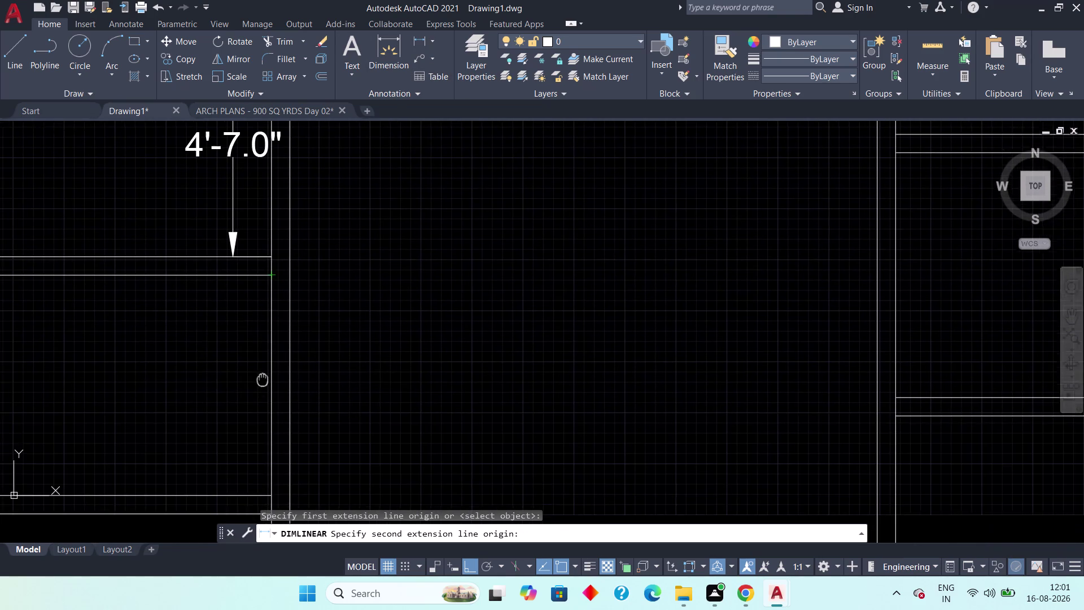
middle_drag(263, 393, 263, 323)
drag(273, 422, 251, 421)
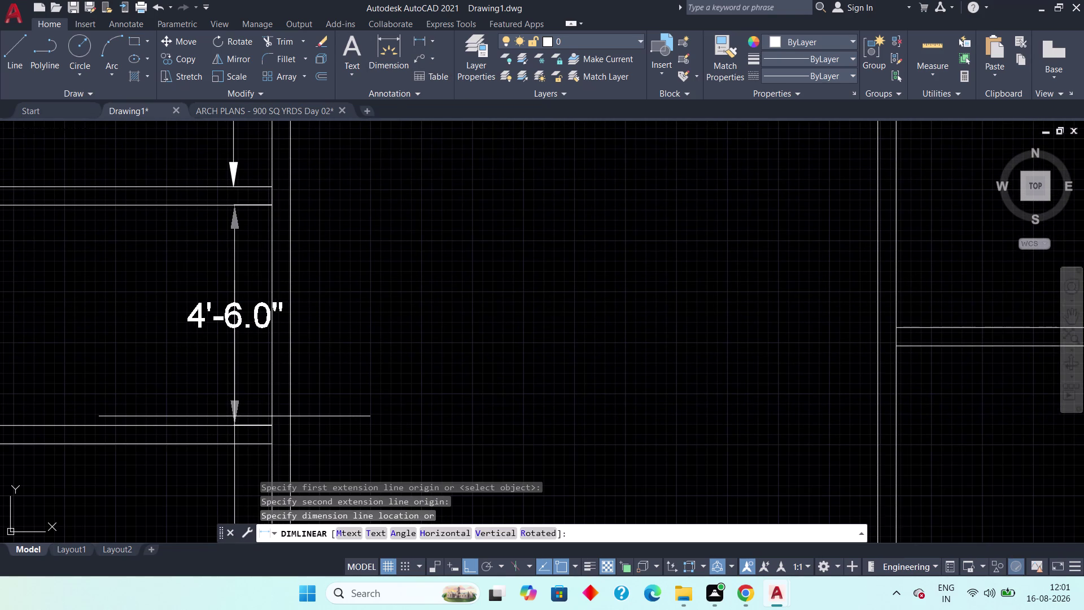
click(235, 416)
scroll(down, 3)
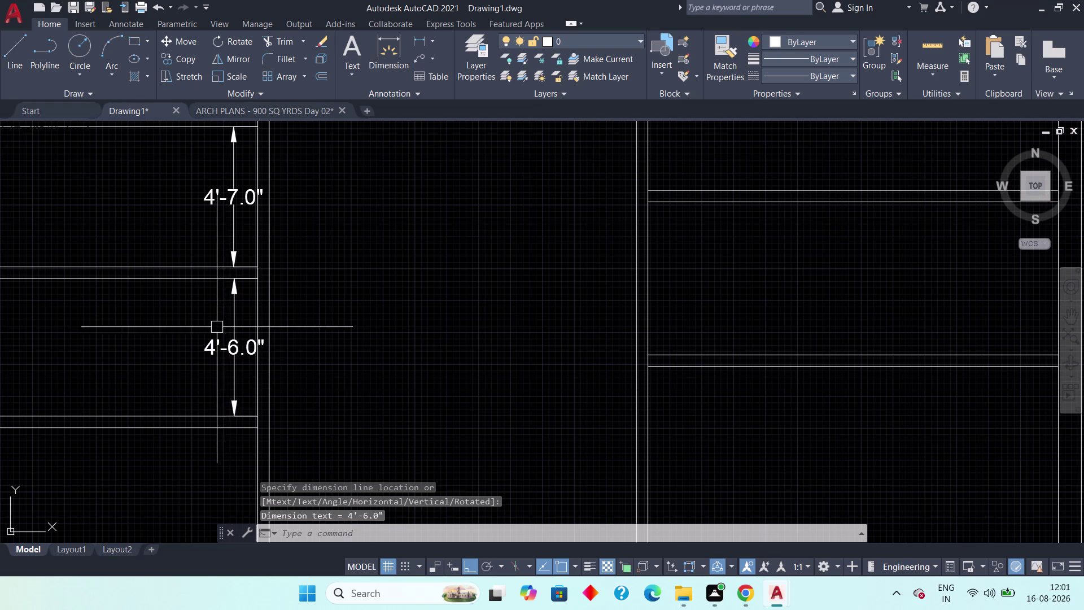
key(Escape)
Delete the 4'-6.0" dimension and bring up ARCH PLANS - 900 SQ YRDS Day 02.
drag(212, 324, 229, 335)
click(244, 367)
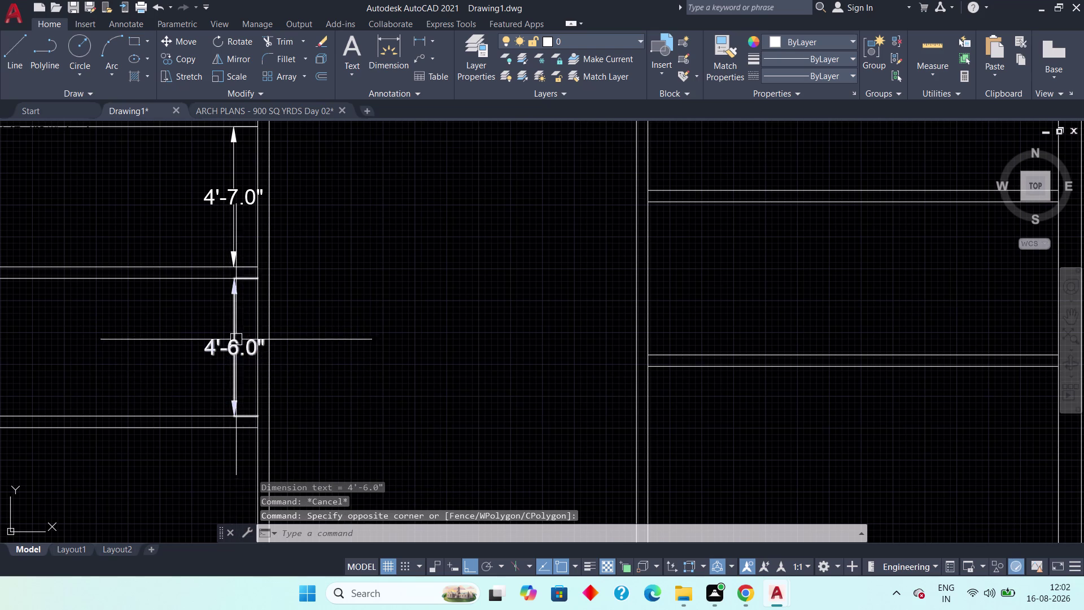
click(233, 341)
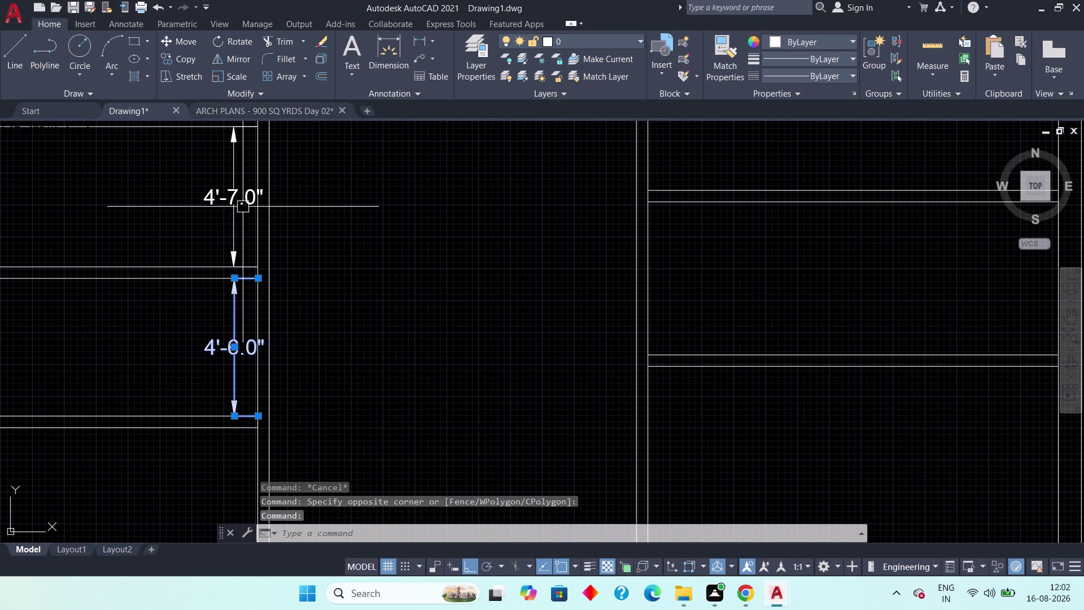
key(Delete)
click(226, 192)
key(Delete)
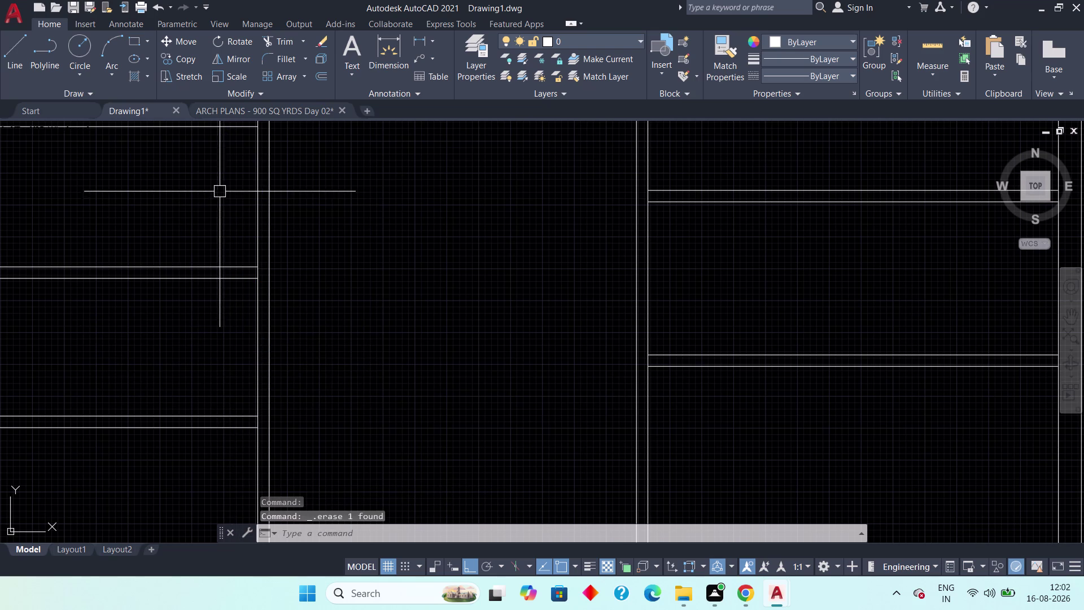
click(249, 107)
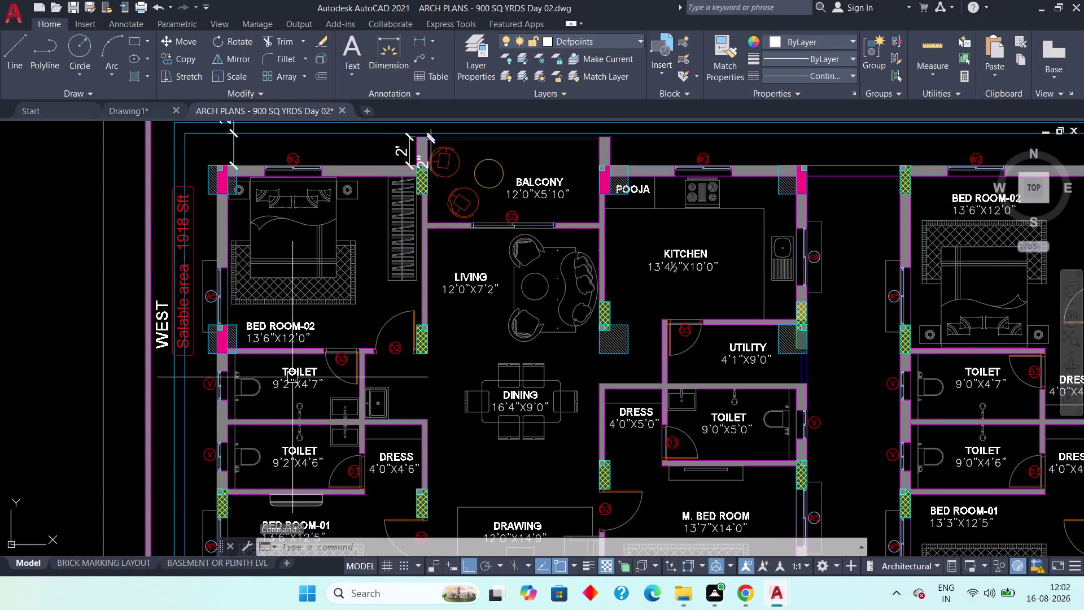
middle_drag(306, 405, 342, 338)
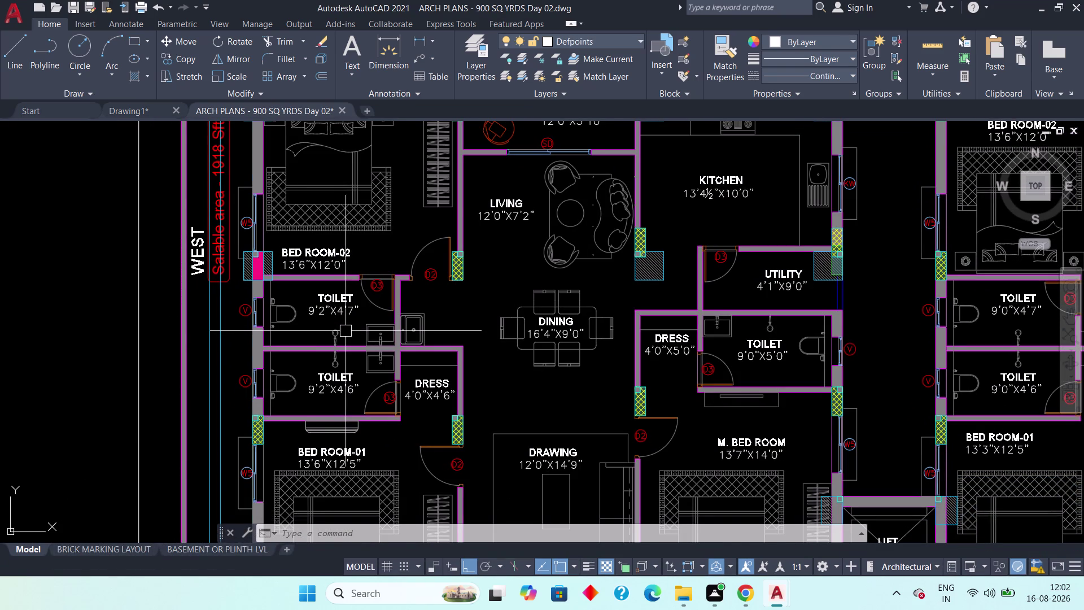
middle_drag(349, 469, 358, 334)
middle_drag(358, 337, 316, 391)
scroll(up, 3)
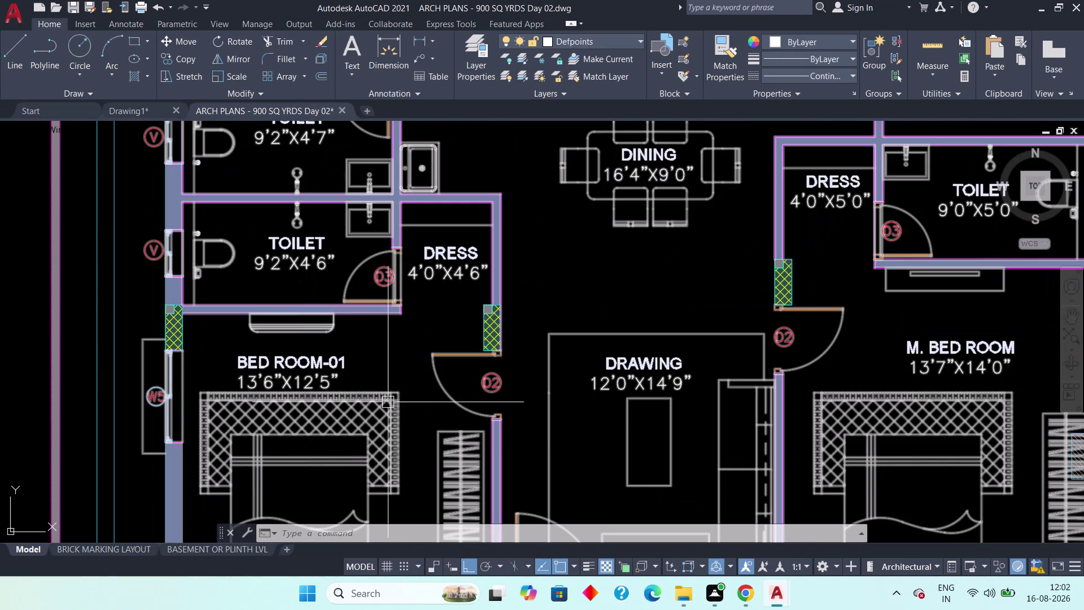
middle_drag(358, 490, 362, 371)
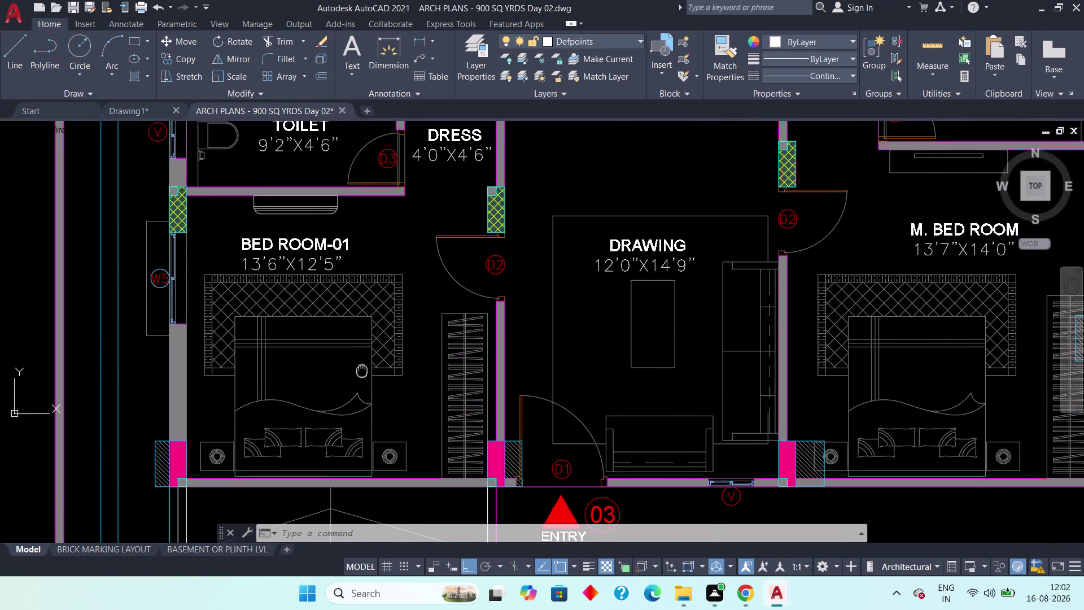
middle_drag(362, 370, 342, 431)
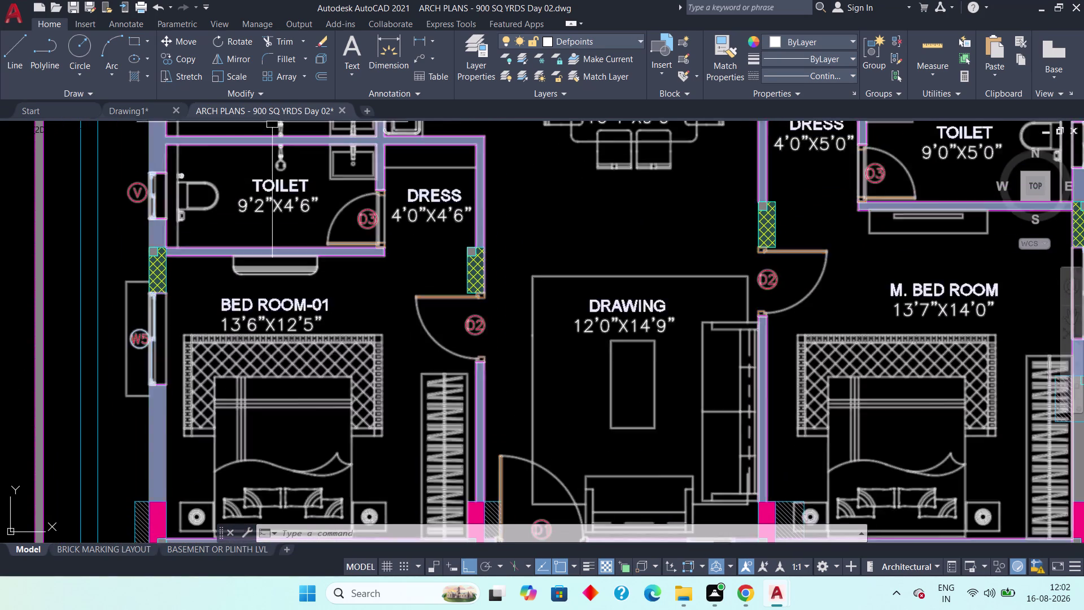
click(417, 37)
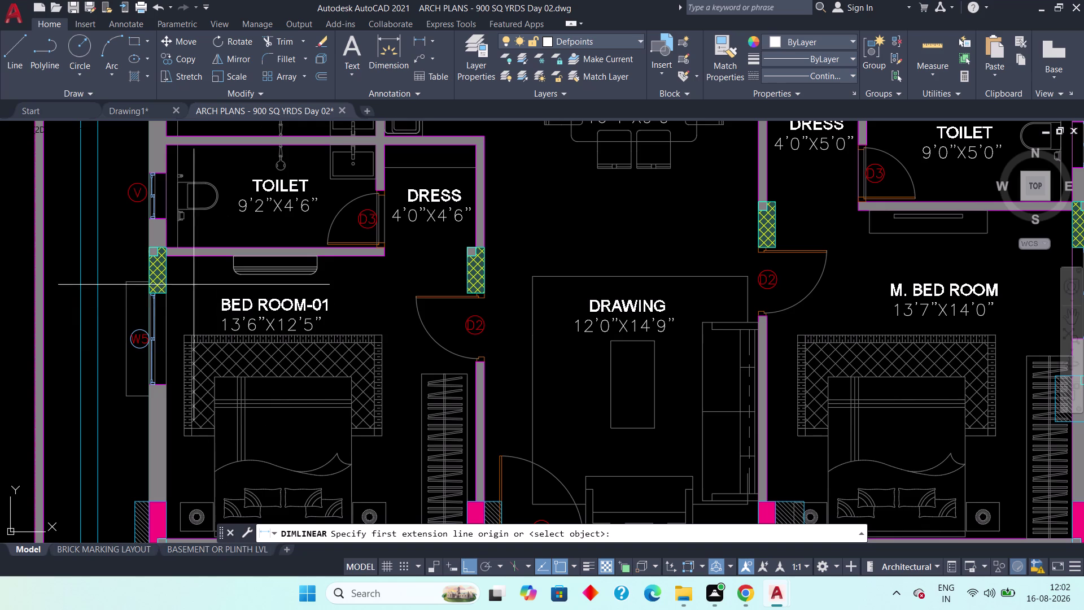
scroll(up, 3)
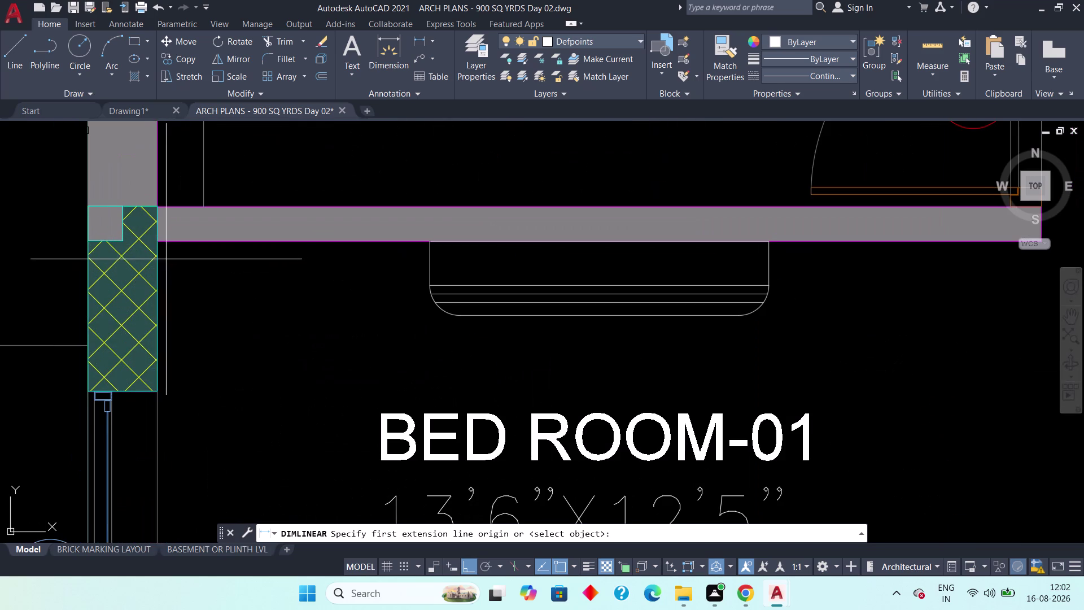
click(159, 247)
middle_drag(167, 467, 182, 280)
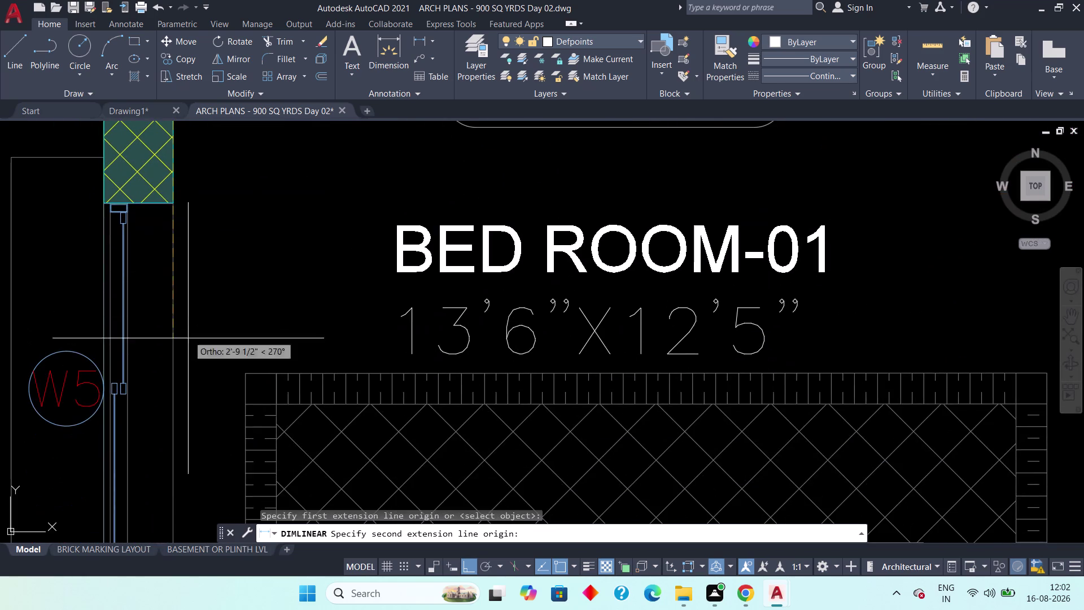
scroll(down, 3)
middle_drag(174, 449, 185, 228)
middle_drag(174, 454, 207, 217)
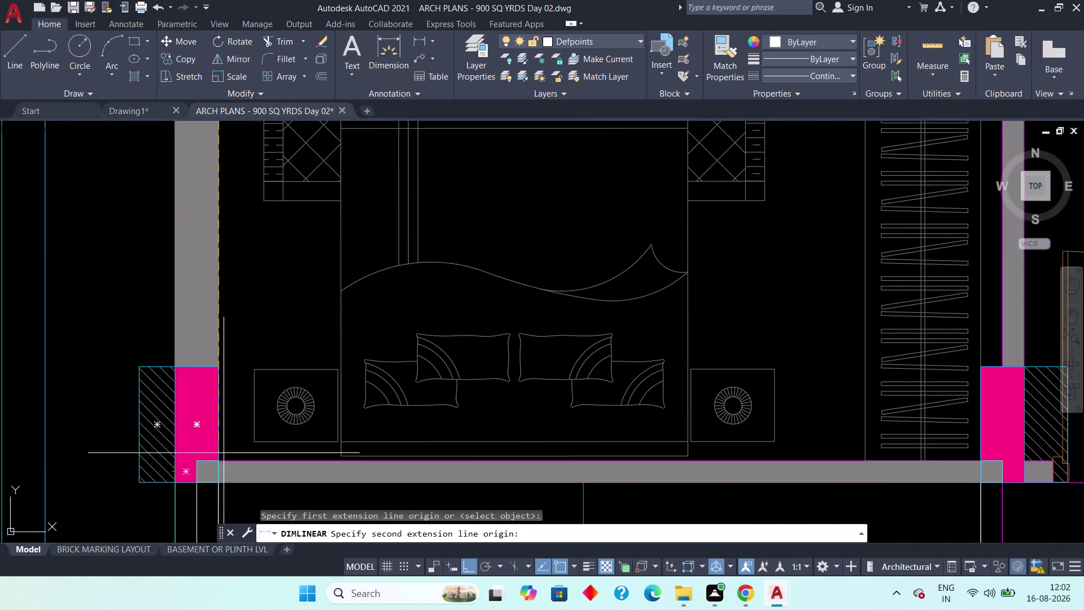
click(223, 456)
click(312, 446)
scroll(down, 3)
middle_drag(313, 407, 288, 432)
scroll(down, 3)
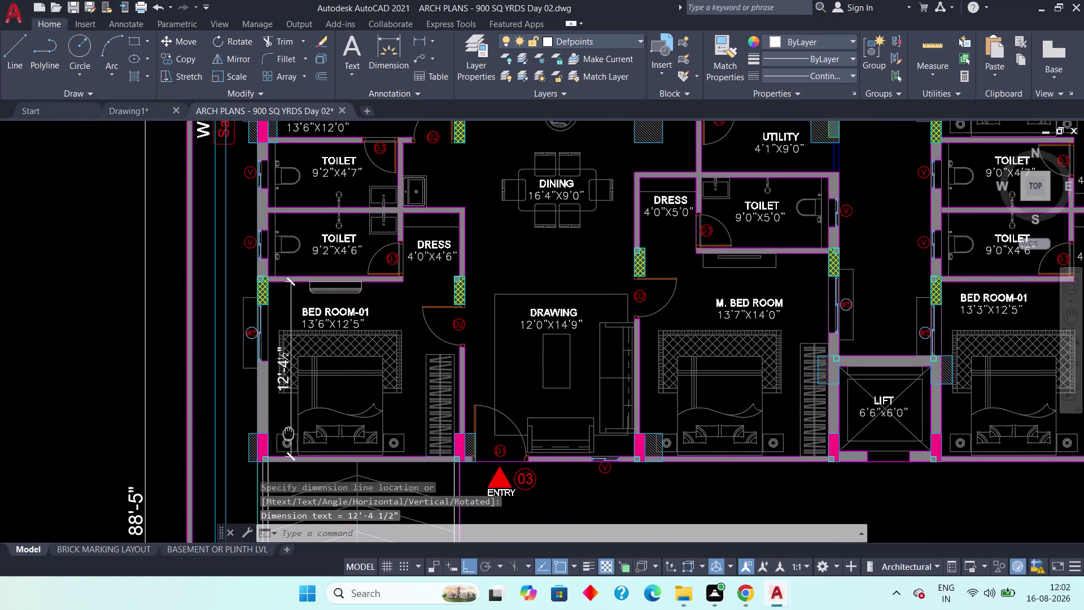
middle_drag(289, 432, 287, 433)
scroll(up, 3)
middle_drag(289, 400, 345, 540)
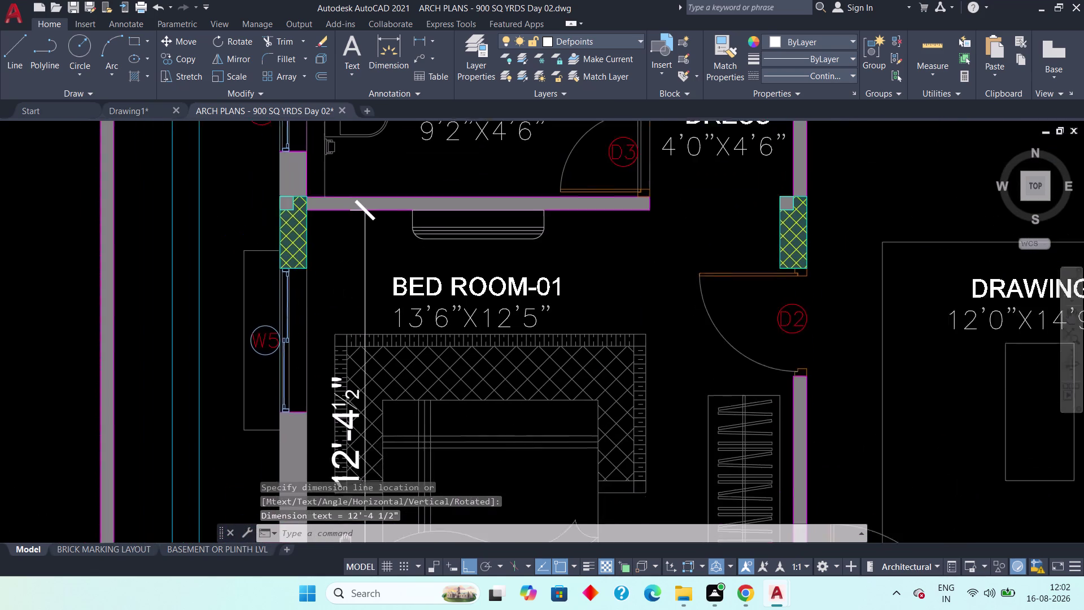
middle_drag(346, 540, 343, 469)
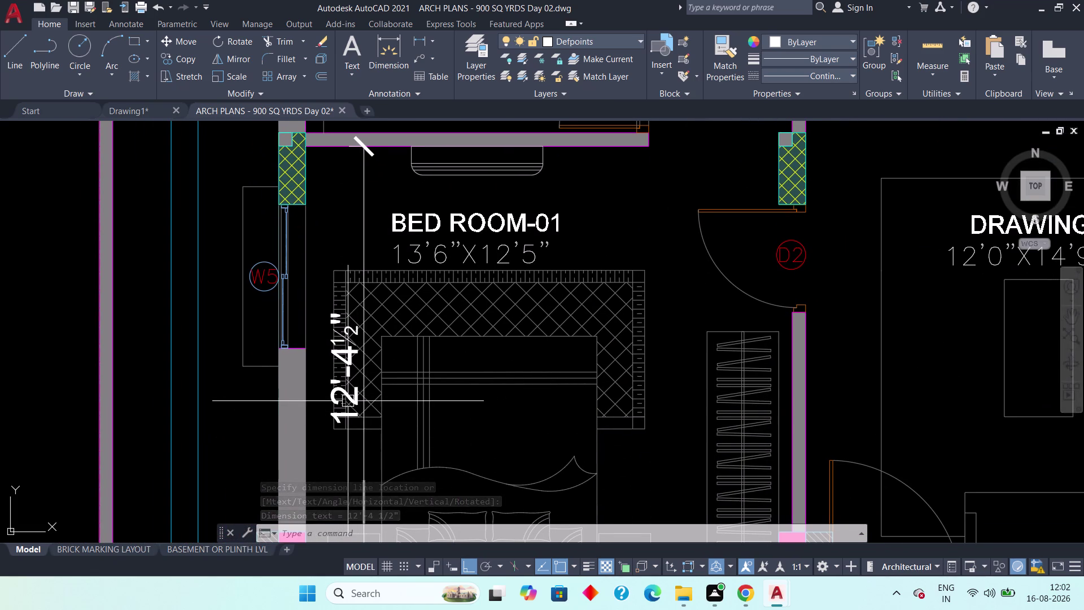
click(347, 401)
key(Delete)
scroll(down, 3)
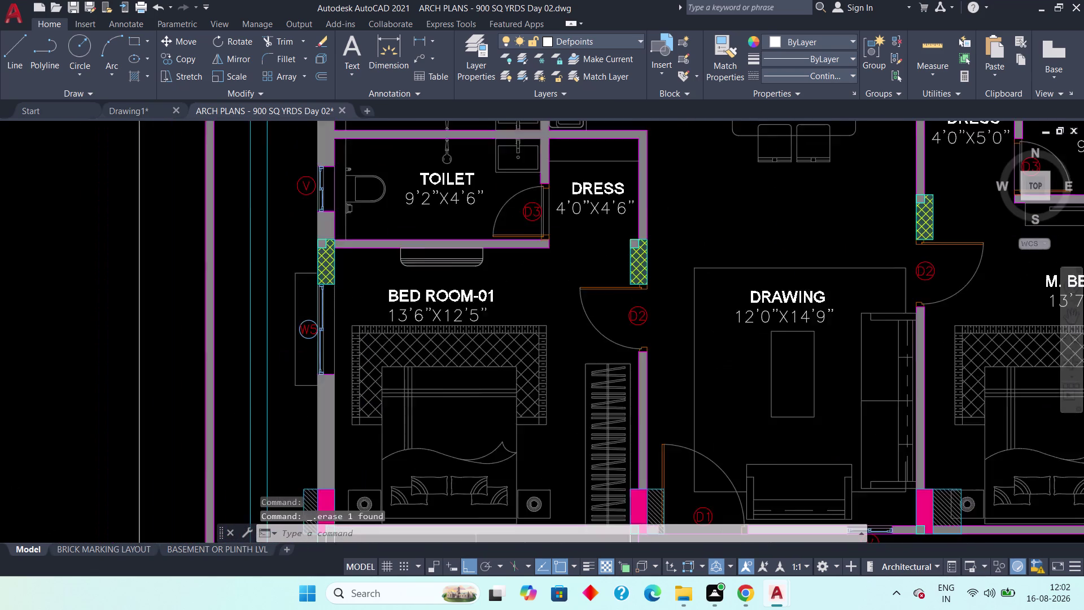
middle_drag(397, 405, 361, 458)
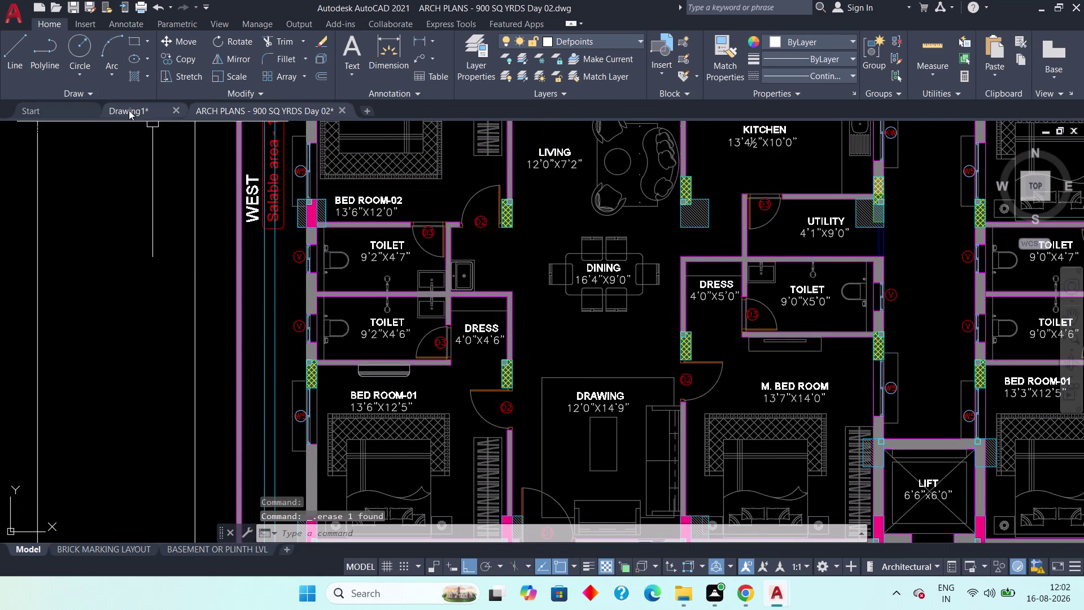
Return to Drawing1 and pan to the wall lines to be offset.
click(129, 110)
middle_drag(277, 369, 528, 283)
scroll(down, 3)
middle_drag(394, 379, 413, 356)
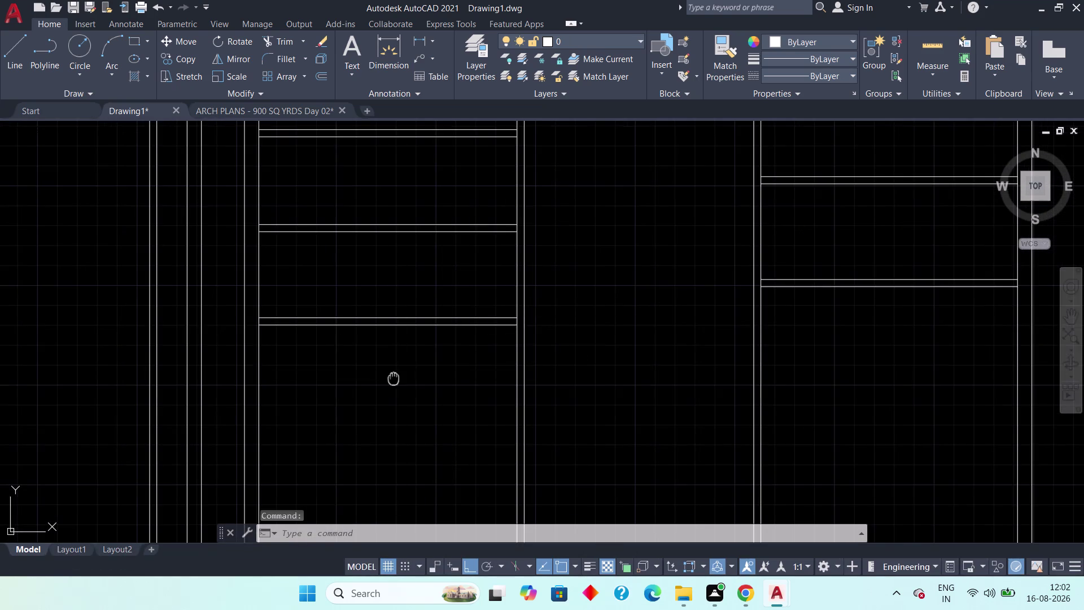
middle_drag(412, 357, 491, 324)
scroll(down, 3)
scroll(down, 3)
middle_drag(468, 329, 465, 357)
scroll(up, 3)
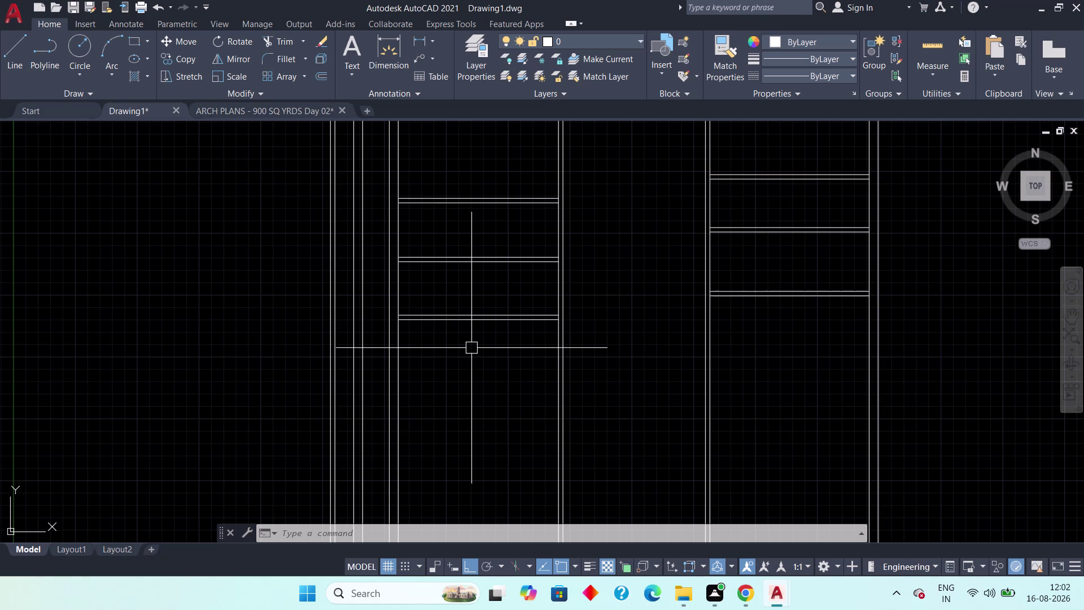
Offset the chosen wall line 12'-5" downward.
text(o)
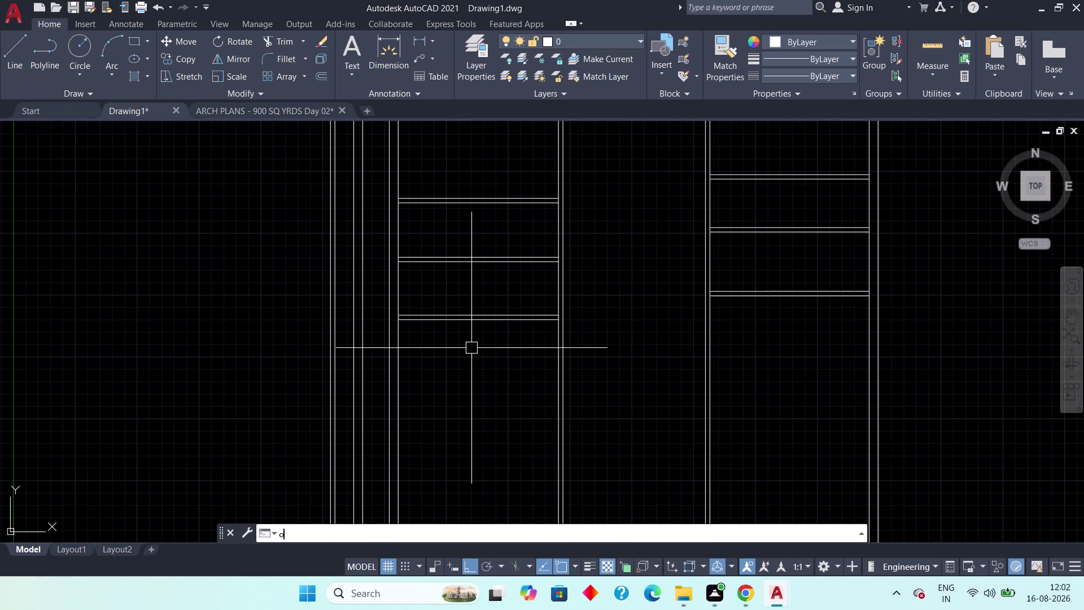
text(ff 12)
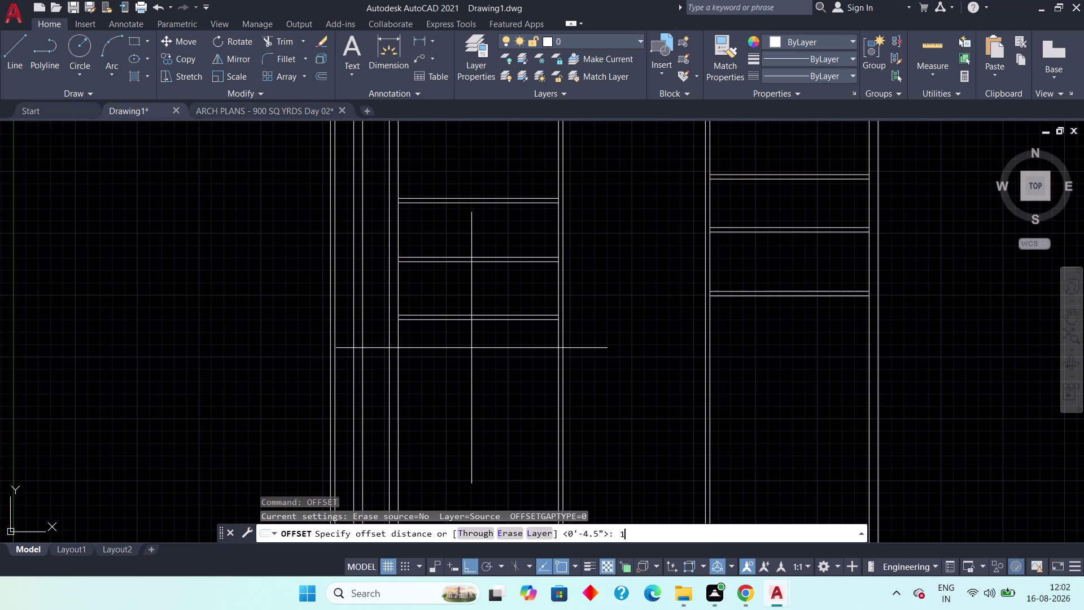
text('5")
key(space)
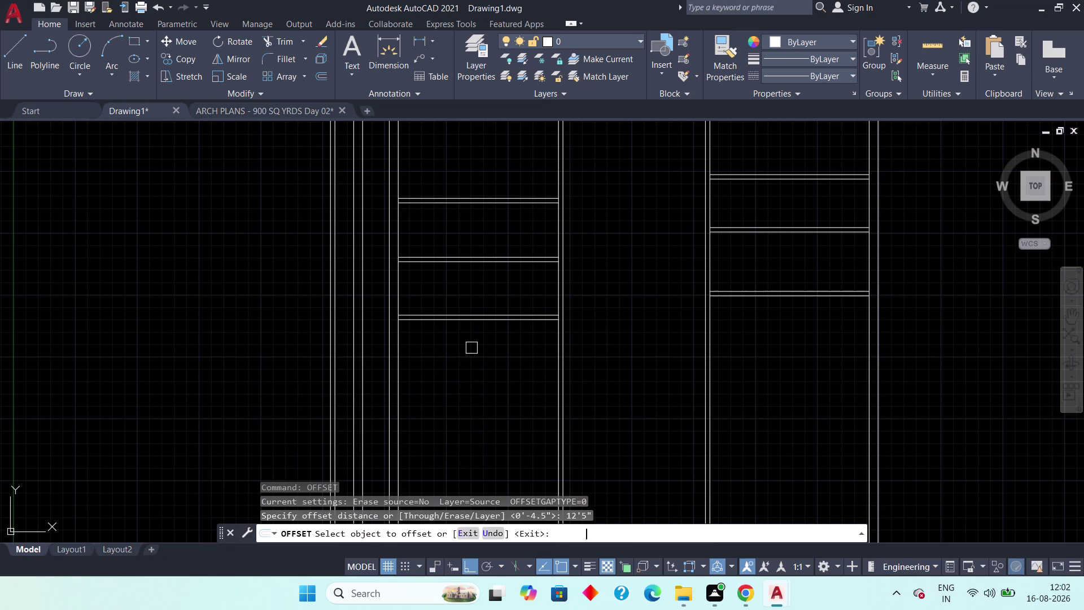
scroll(up, 3)
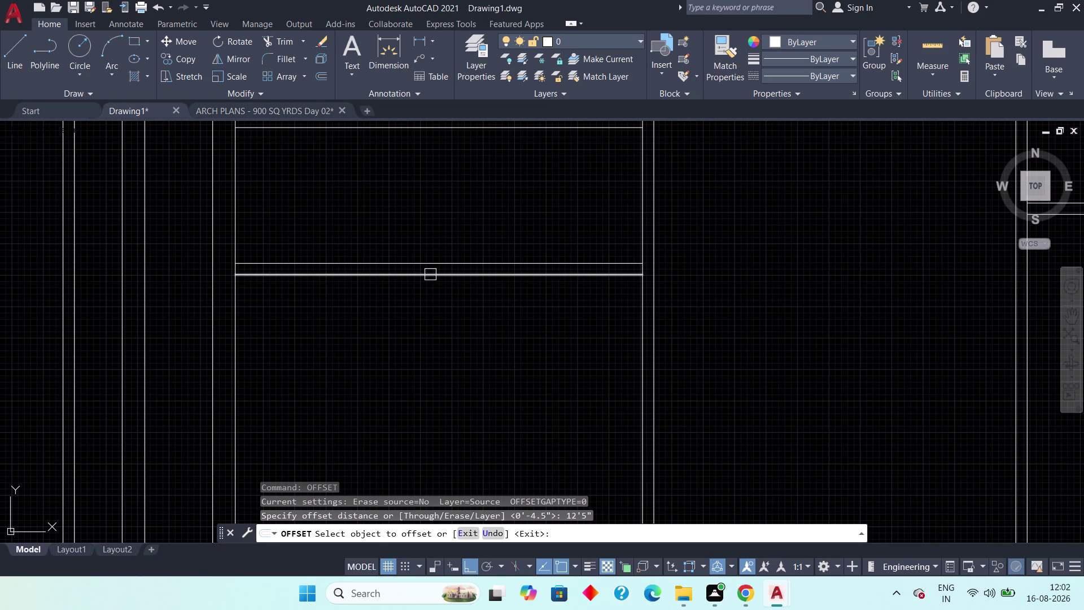
click(431, 275)
click(418, 440)
scroll(down, 3)
scroll(down, 3)
middle_drag(439, 437, 450, 353)
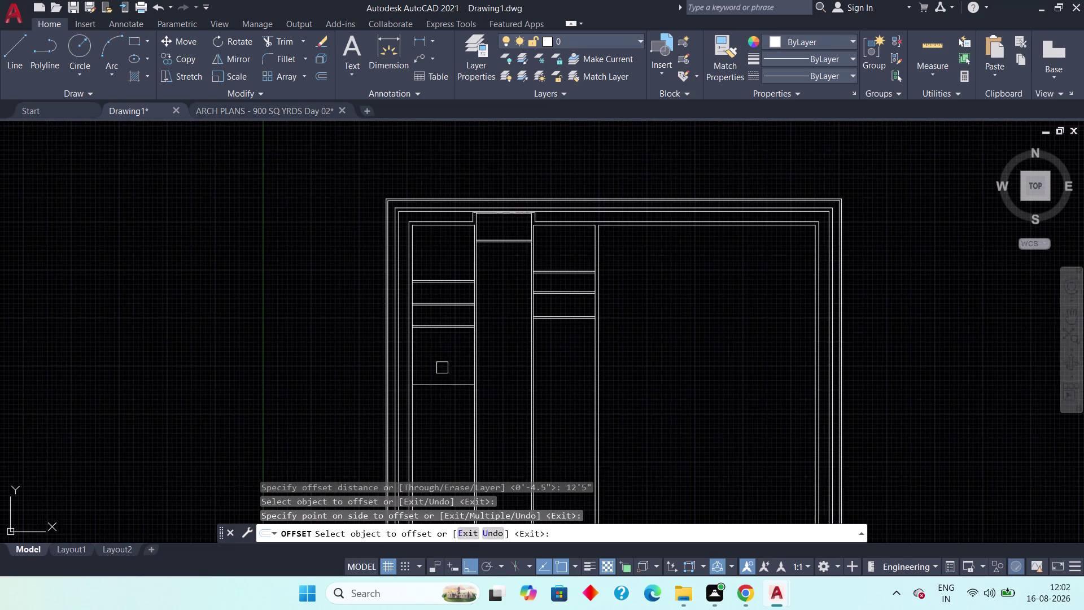
scroll(up, 3)
key(Escape)
Offset the new line 4.5" for wall thickness and bring ARCH PLANS back up.
key(space)
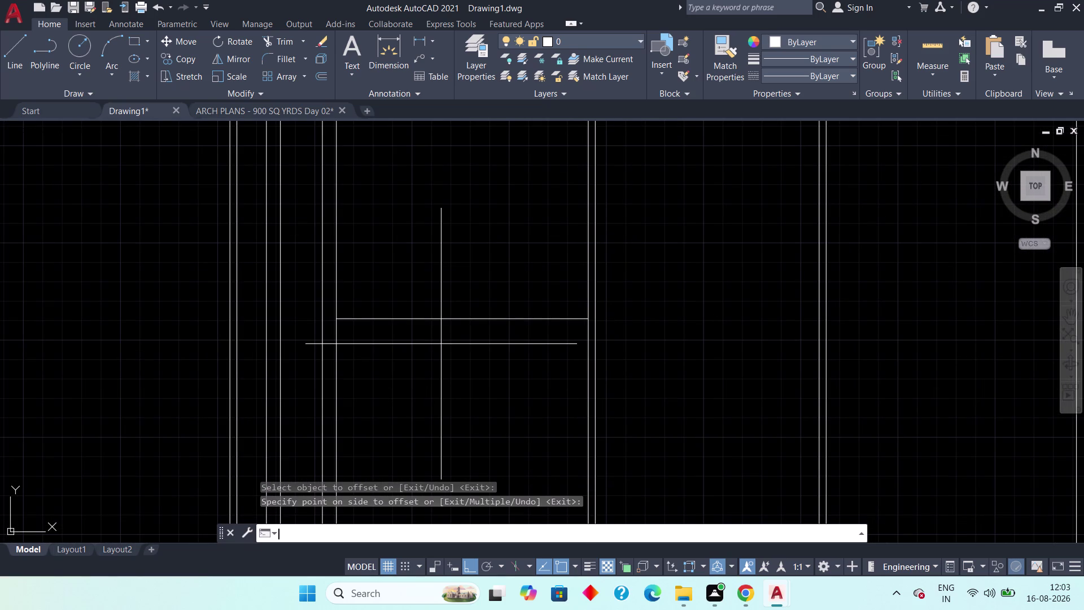
text(4)
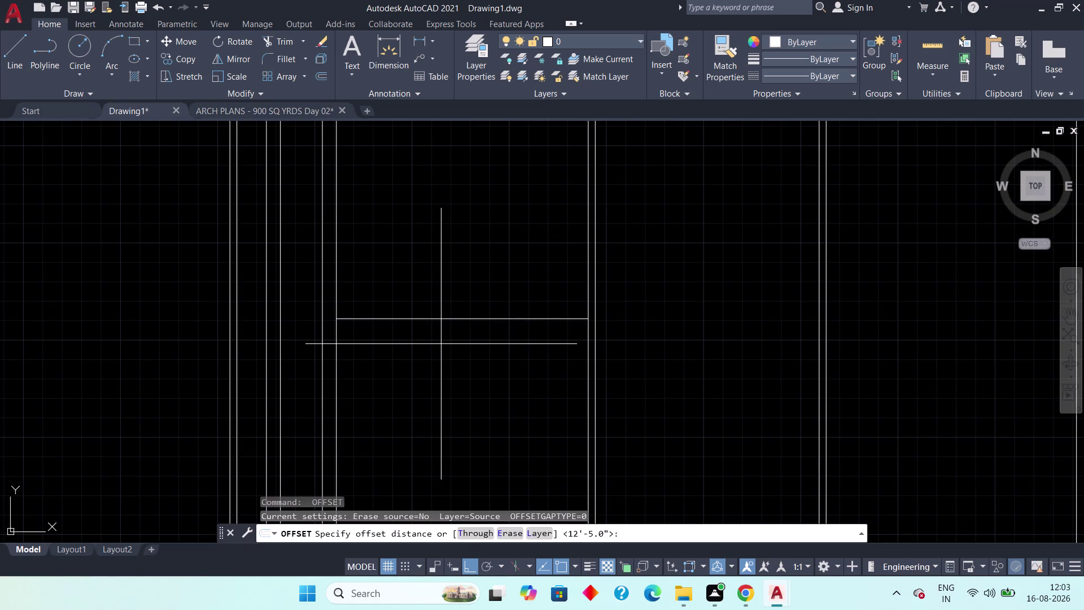
text(.5")
key(space)
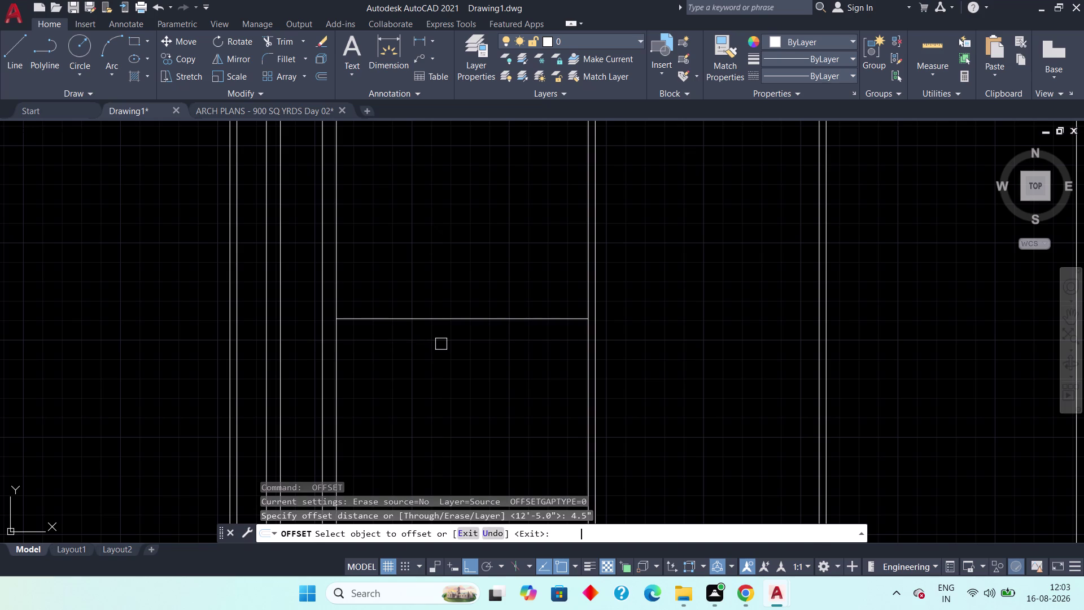
drag(436, 322, 436, 328)
drag(432, 381, 434, 390)
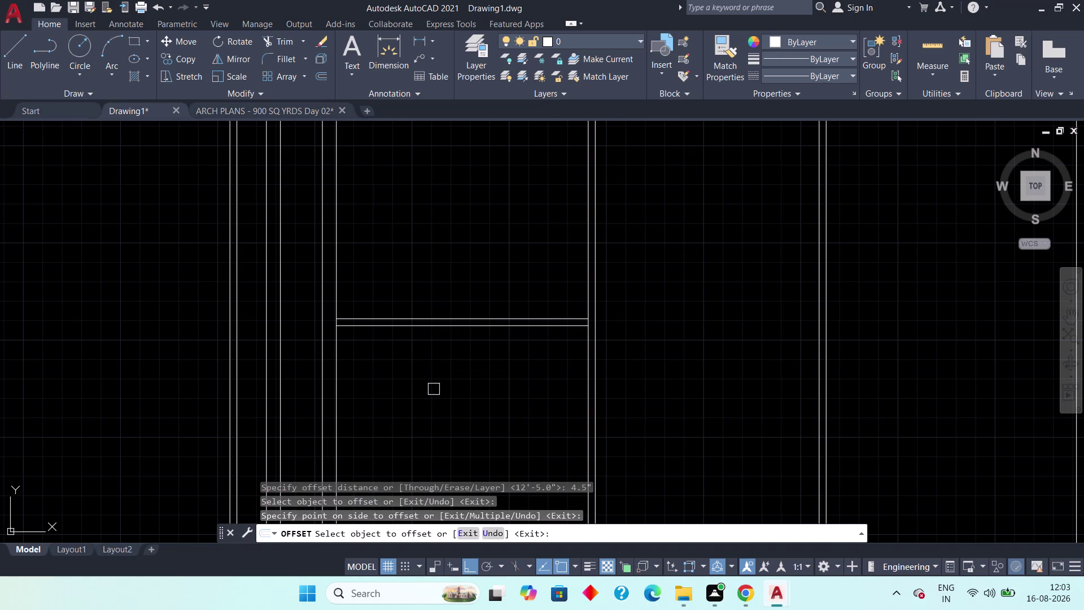
scroll(down, 3)
middle_drag(432, 258, 460, 285)
key(Escape)
scroll(down, 3)
middle_drag(462, 297, 439, 363)
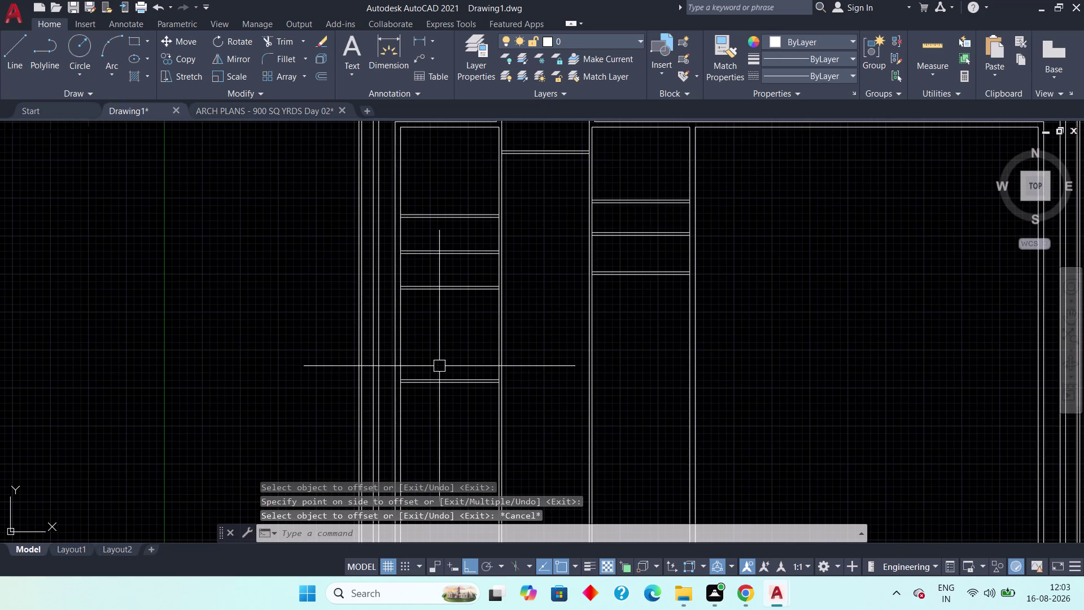
click(226, 113)
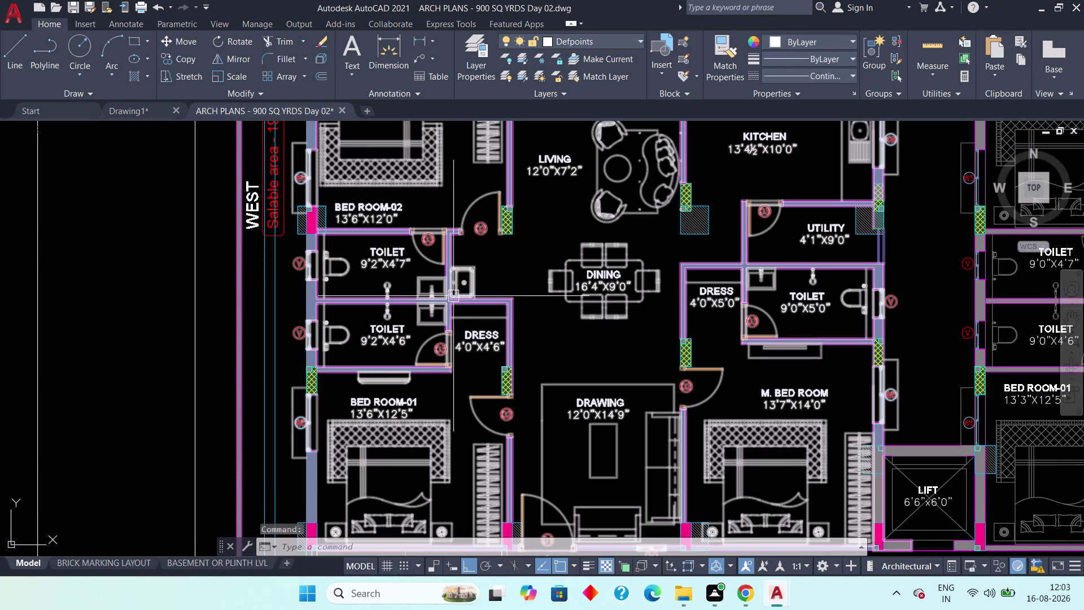
Pan across ARCH PLANS' bedroom-01, drawing room and entries, then return to Drawing1.
middle_drag(436, 340, 447, 298)
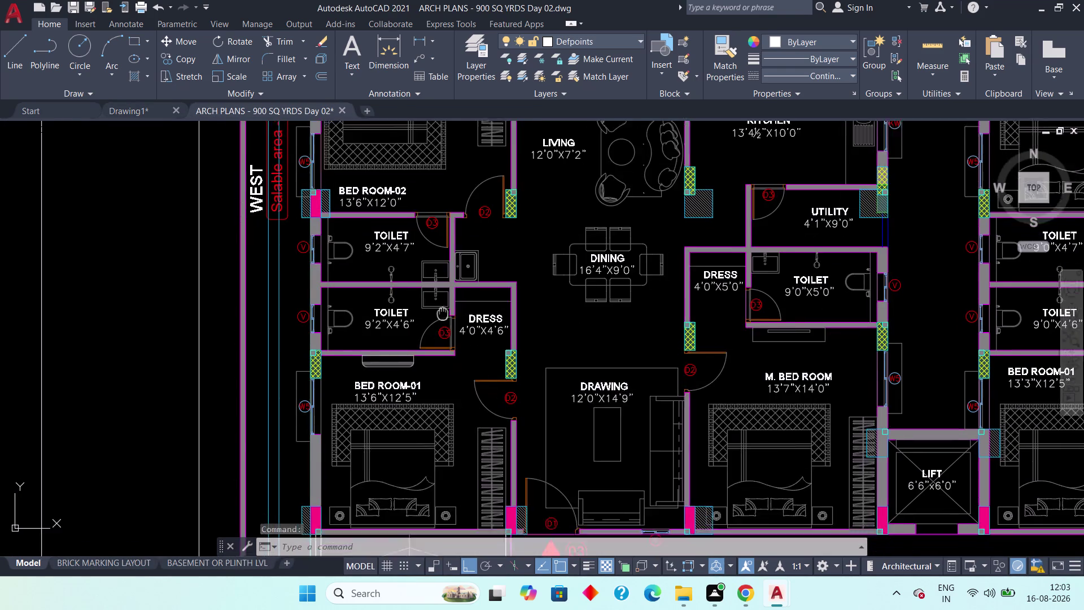
middle_drag(448, 298, 465, 242)
scroll(up, 3)
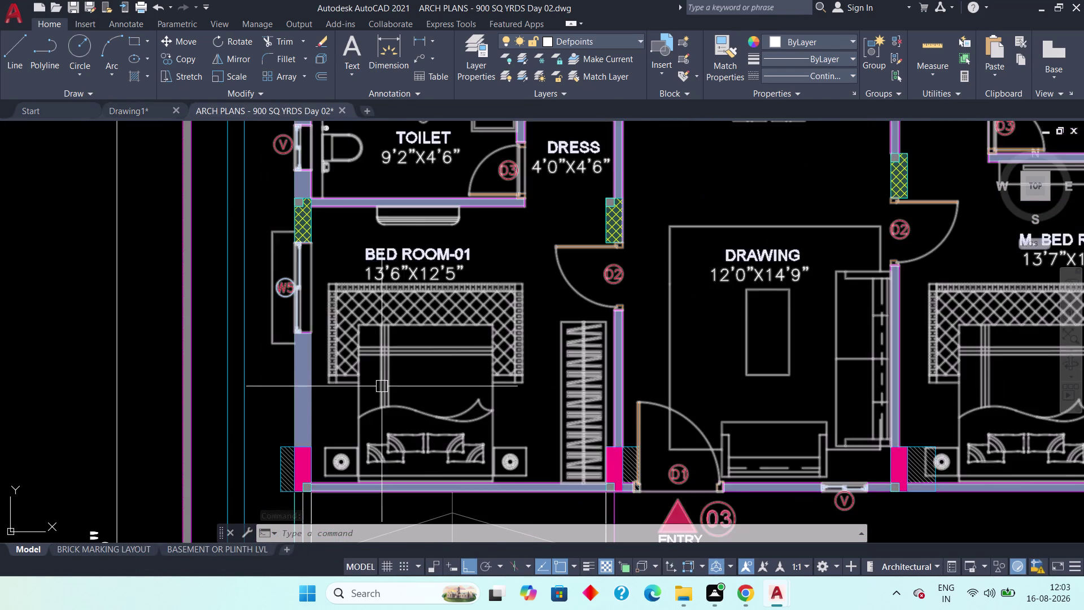
scroll(down, 3)
middle_drag(583, 419, 431, 407)
middle_drag(411, 418, 343, 413)
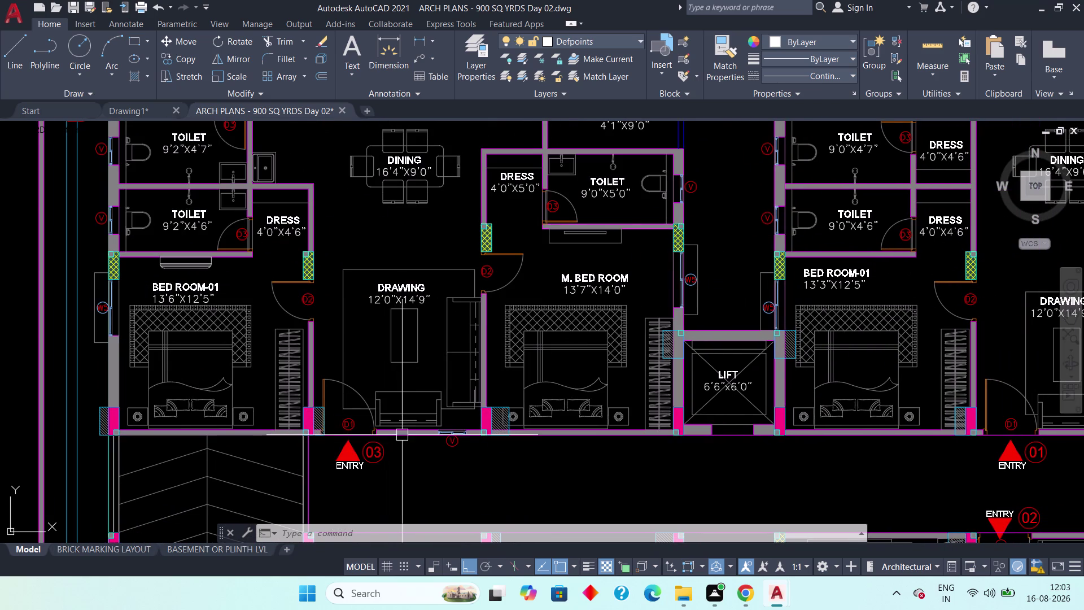
click(129, 111)
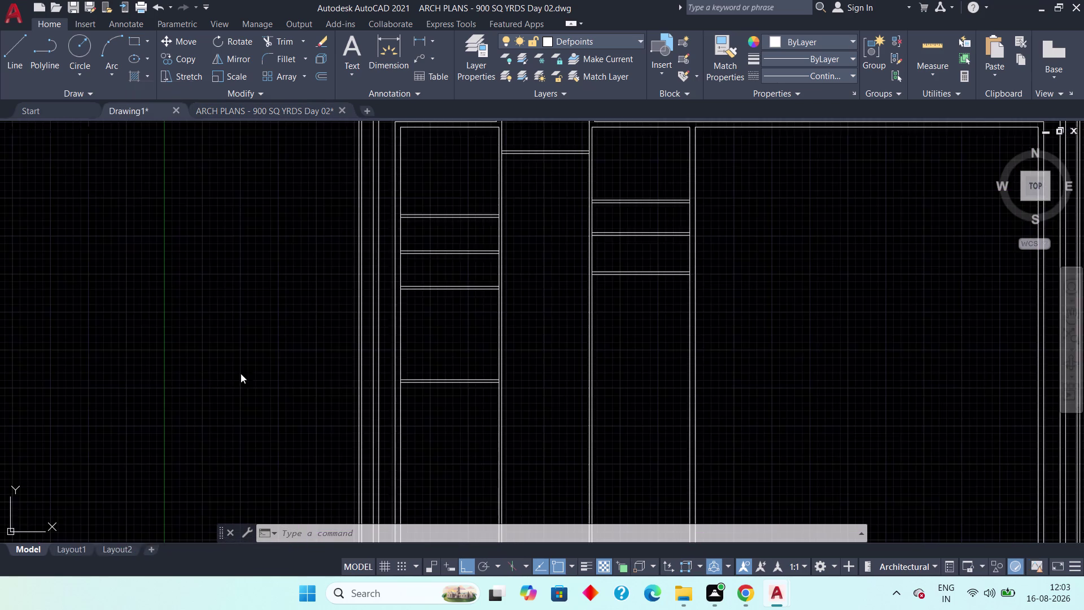
Stretch the first short horizontal wall line's end onto the vertical wall line.
scroll(down, 3)
middle_drag(350, 414, 228, 373)
scroll(up, 3)
middle_drag(208, 363, 158, 404)
click(180, 320)
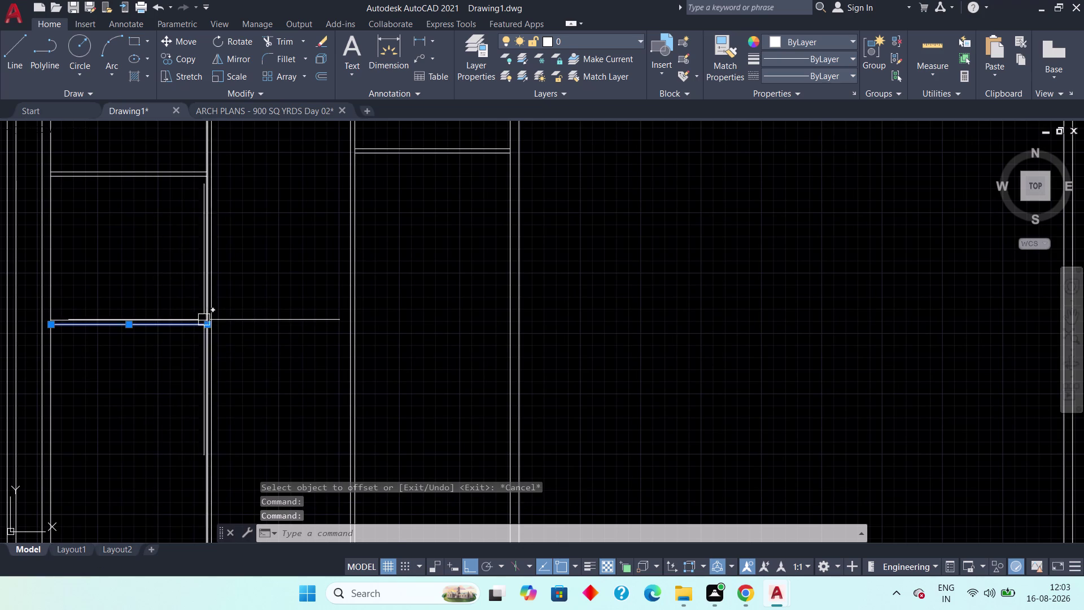
scroll(up, 3)
click(180, 332)
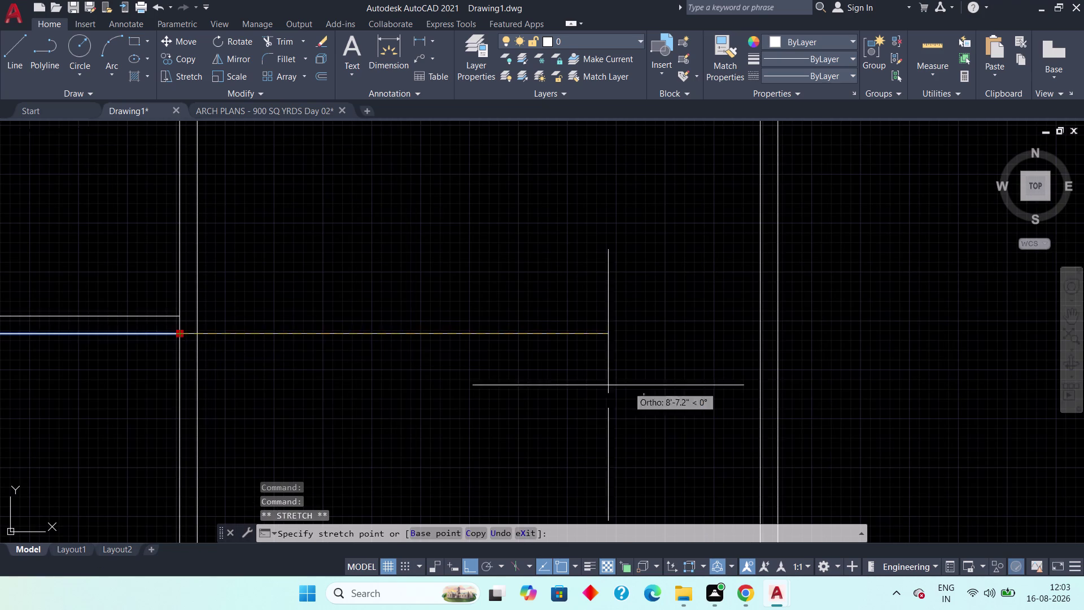
middle_drag(717, 388, 373, 384)
scroll(down, 3)
scroll(down, 3)
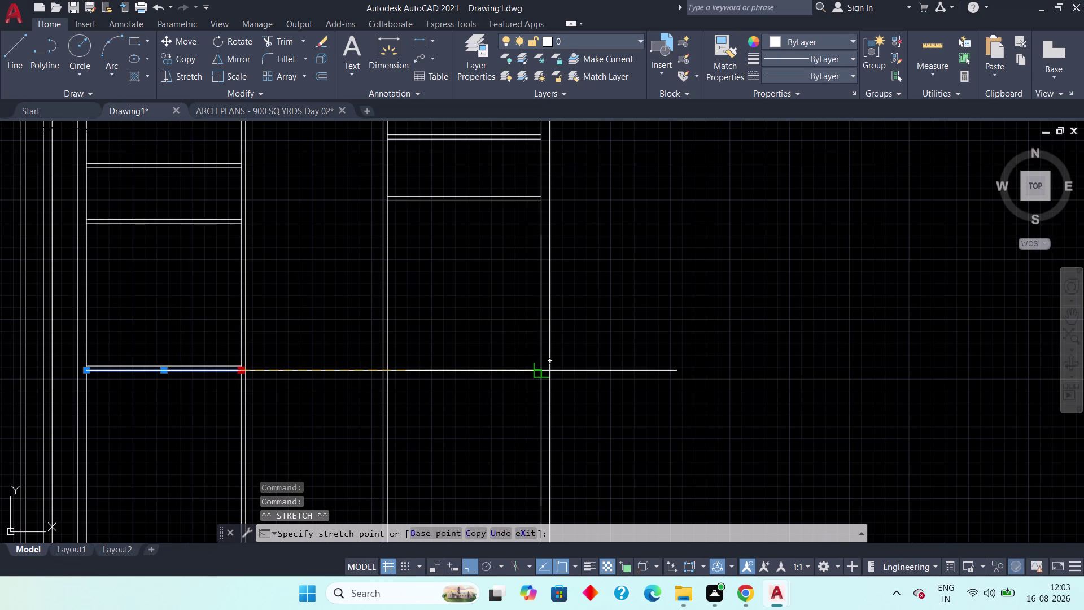
scroll(up, 3)
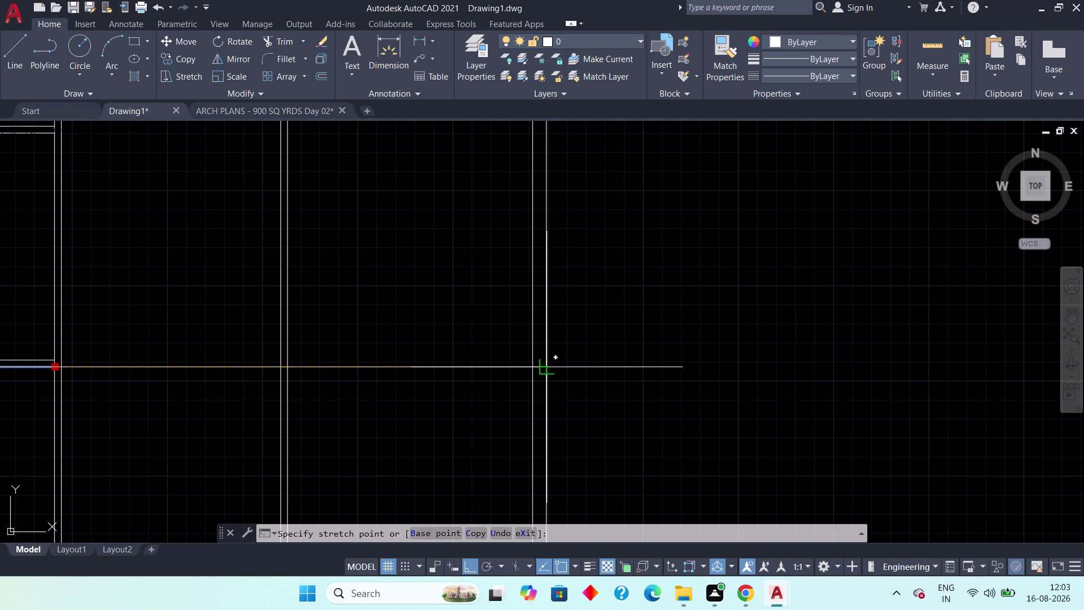
click(549, 367)
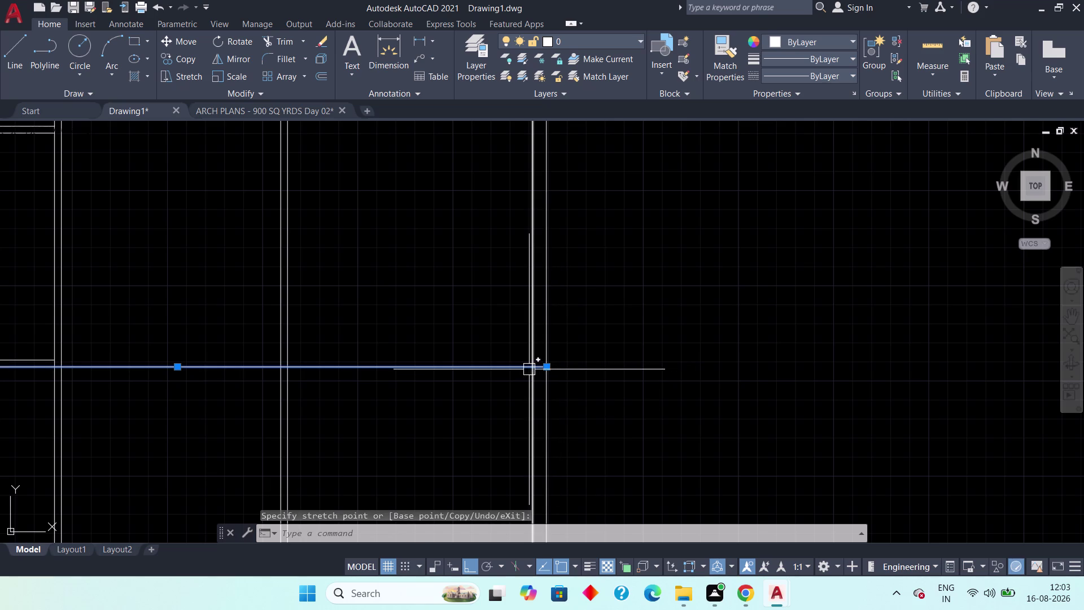
scroll(down, 3)
middle_drag(255, 338, 311, 333)
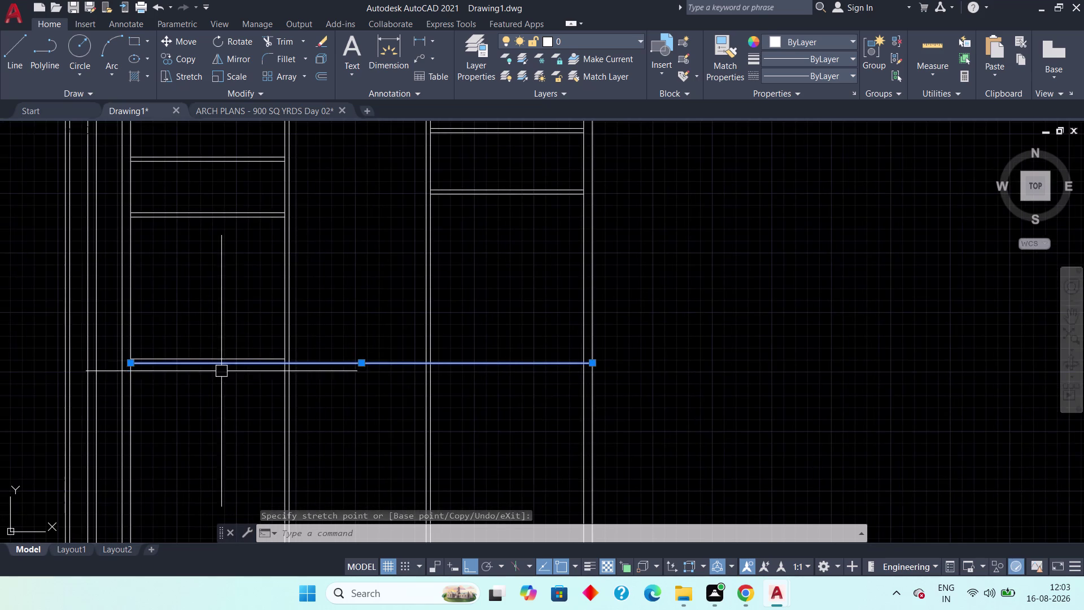
scroll(up, 3)
click(263, 358)
key(Escape)
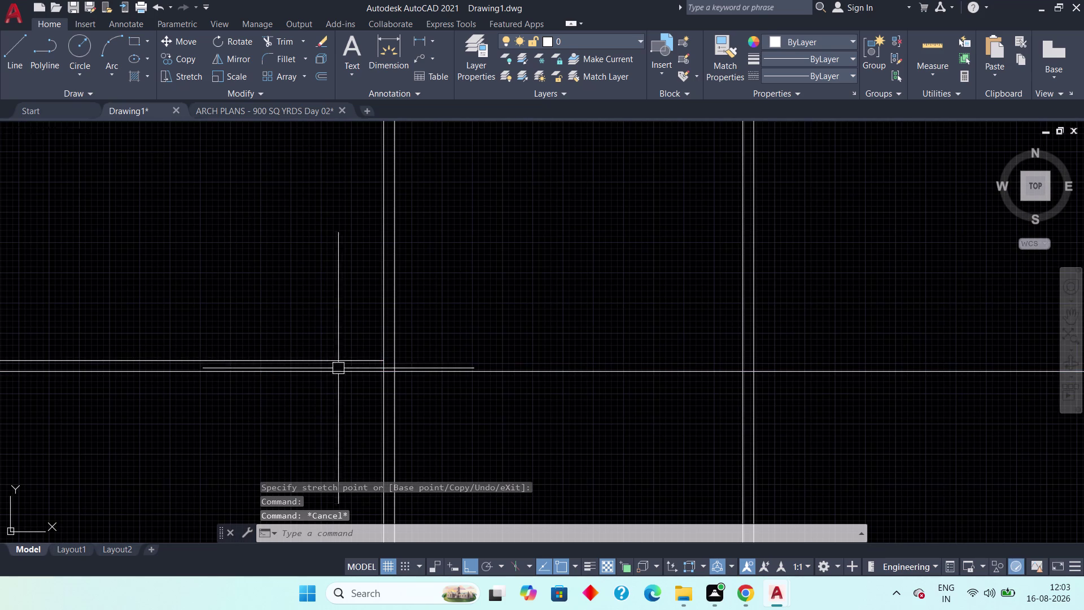
Stretch the next horizontal wall line's end to meet its vertical wall.
click(352, 363)
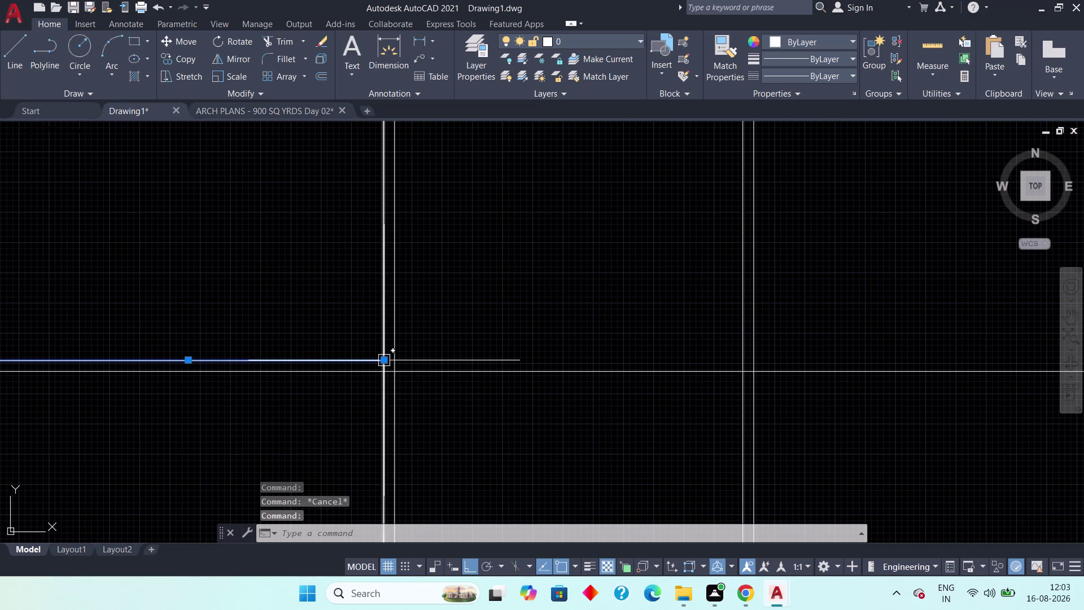
click(382, 360)
middle_drag(652, 364, 215, 298)
scroll(down, 3)
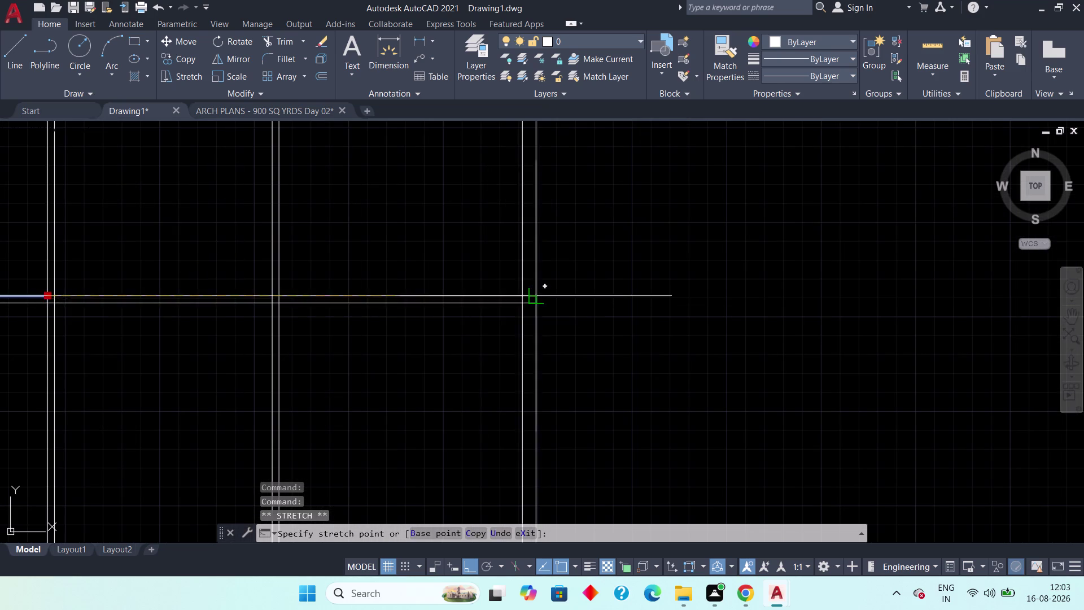
scroll(up, 3)
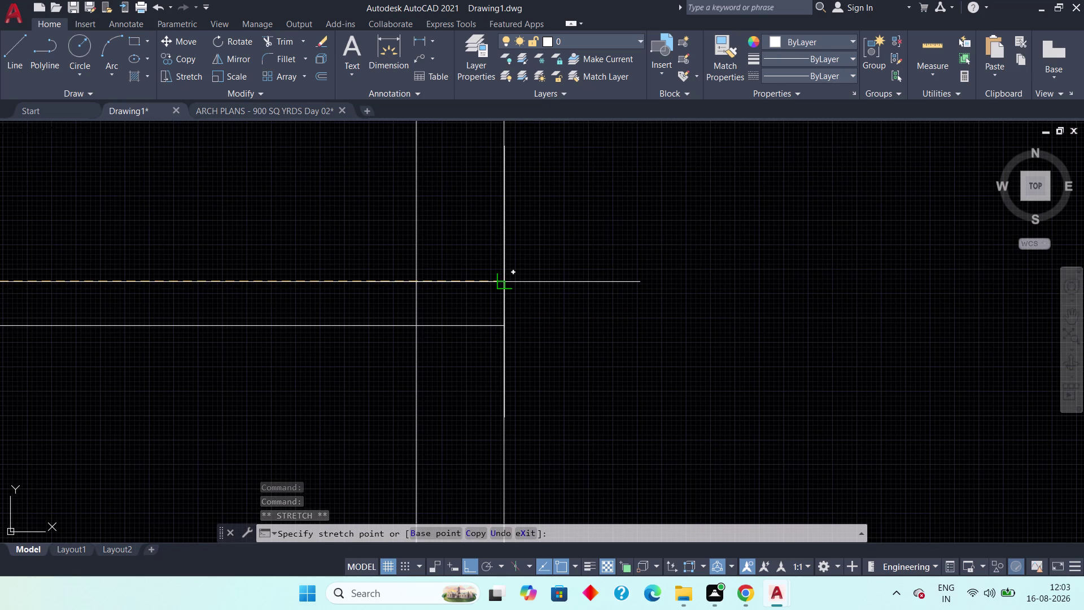
click(503, 280)
scroll(down, 3)
key(Escape)
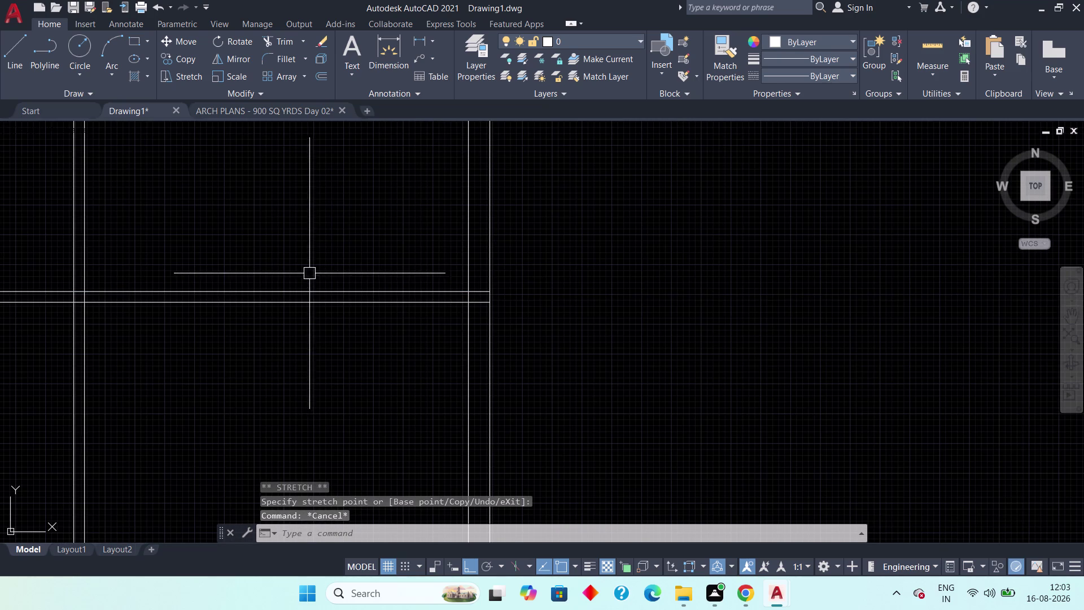
scroll(down, 3)
scroll(down, 3)
middle_drag(304, 274, 289, 377)
click(232, 111)
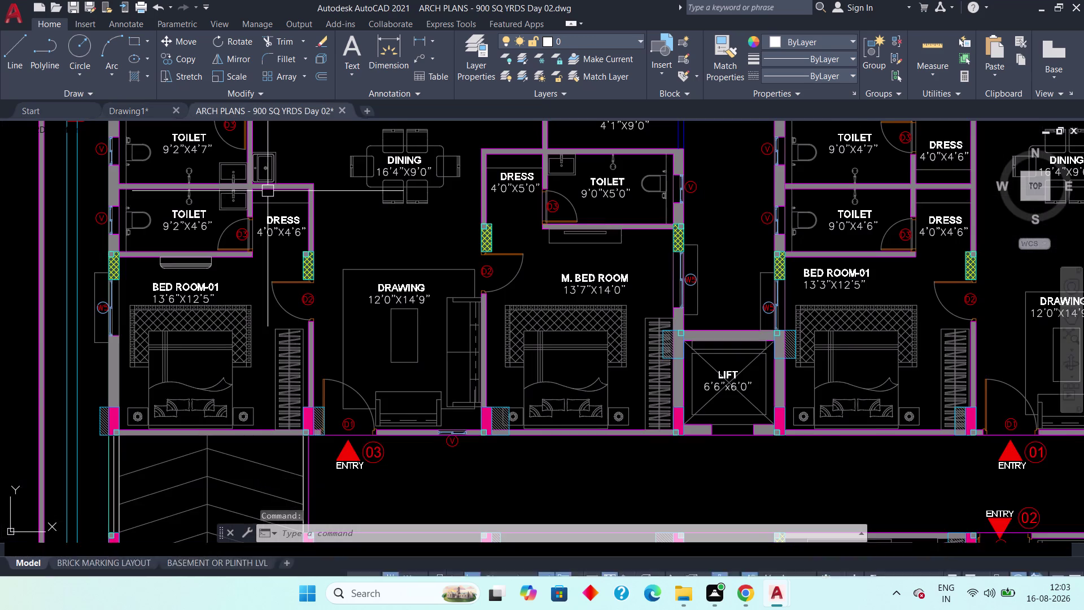
middle_drag(352, 346, 259, 345)
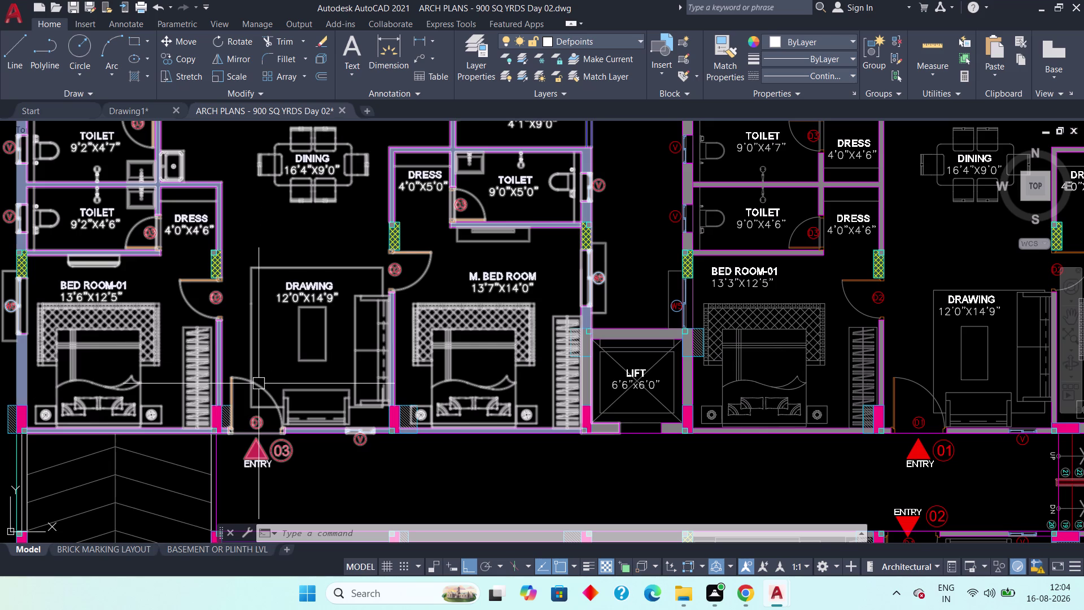
scroll(up, 3)
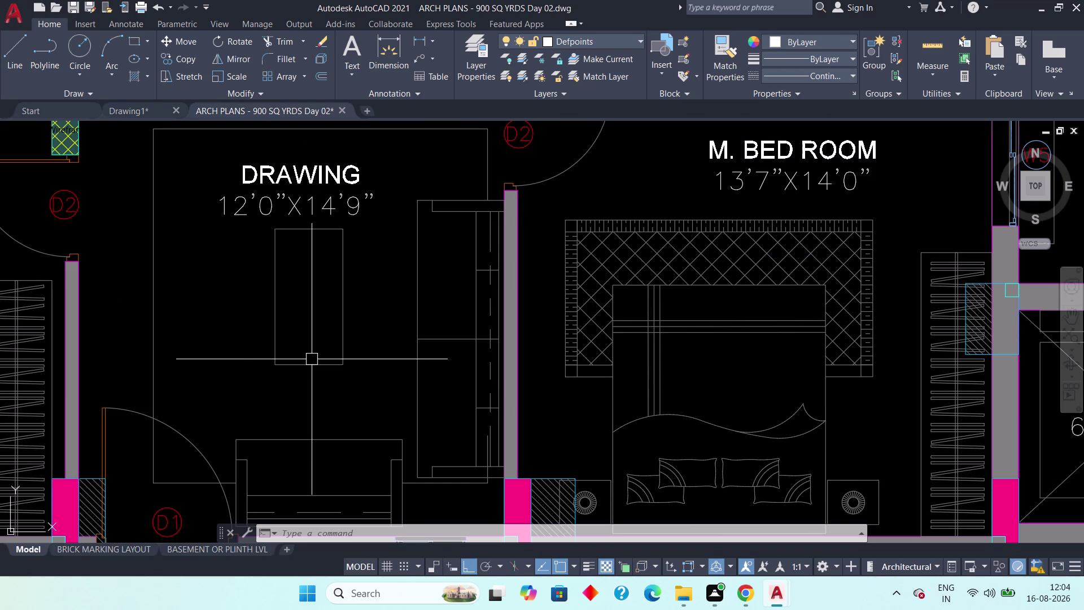
scroll(down, 3)
middle_drag(223, 369, 310, 369)
scroll(up, 3)
middle_drag(344, 357, 345, 357)
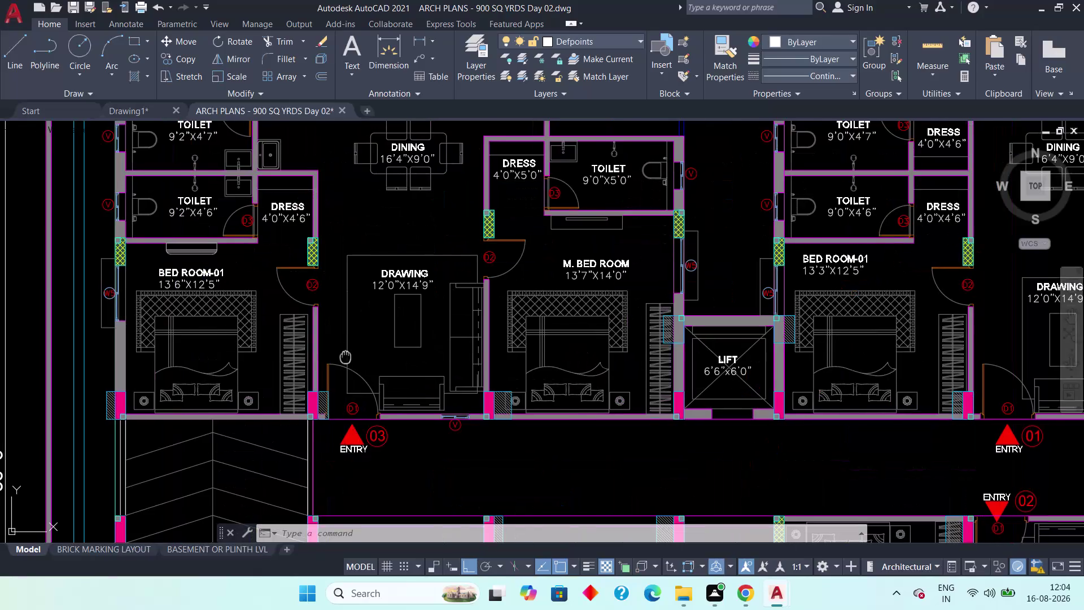
middle_drag(345, 357, 366, 379)
scroll(down, 3)
scroll(down, 3)
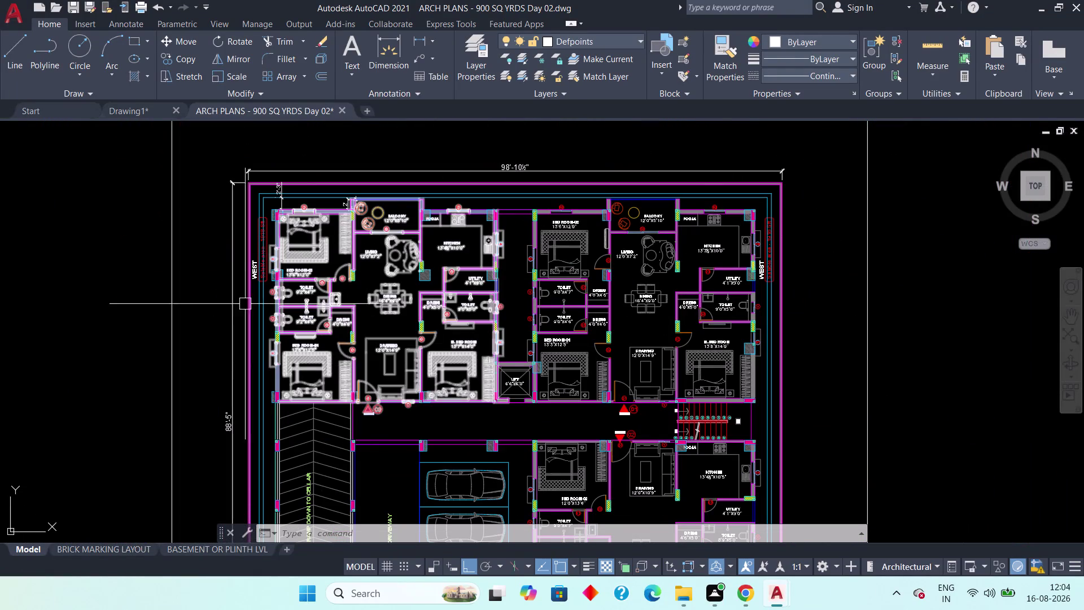
click(123, 109)
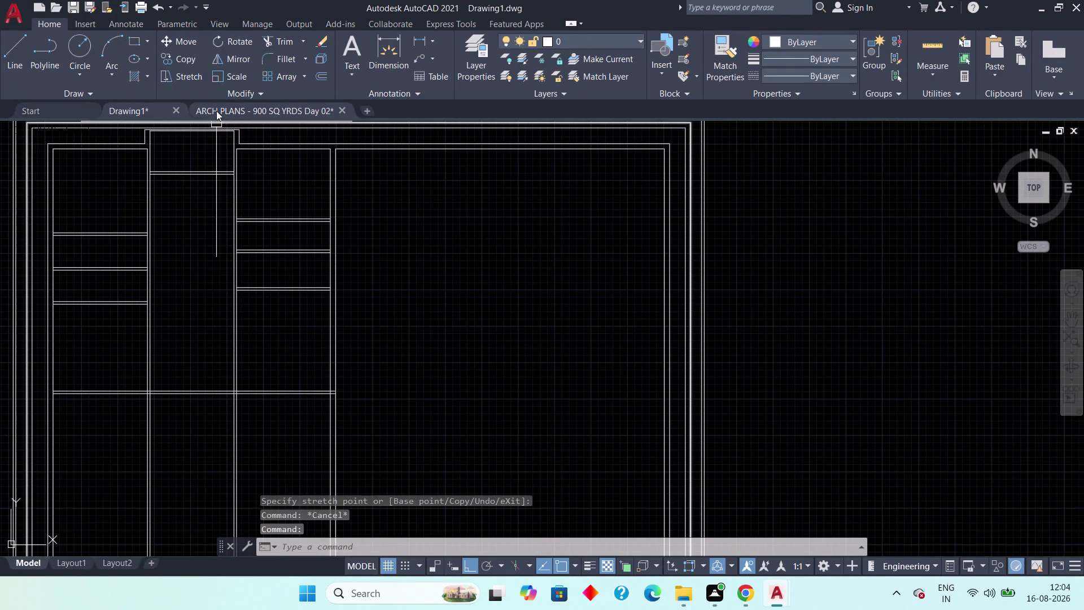
click(216, 110)
middle_drag(360, 347, 237, 330)
scroll(up, 3)
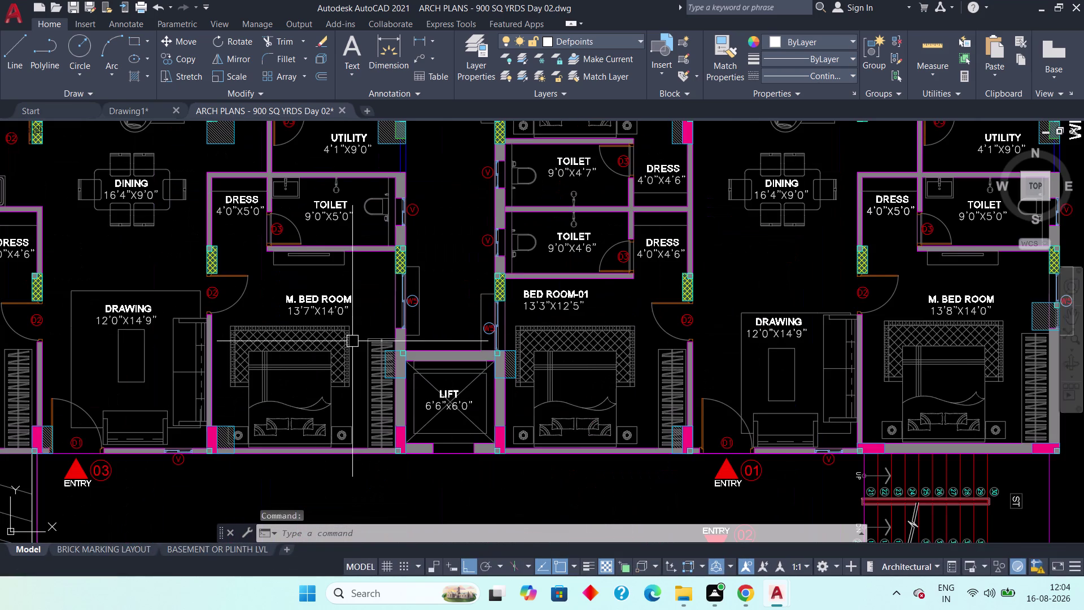
scroll(down, 3)
middle_drag(320, 343, 323, 360)
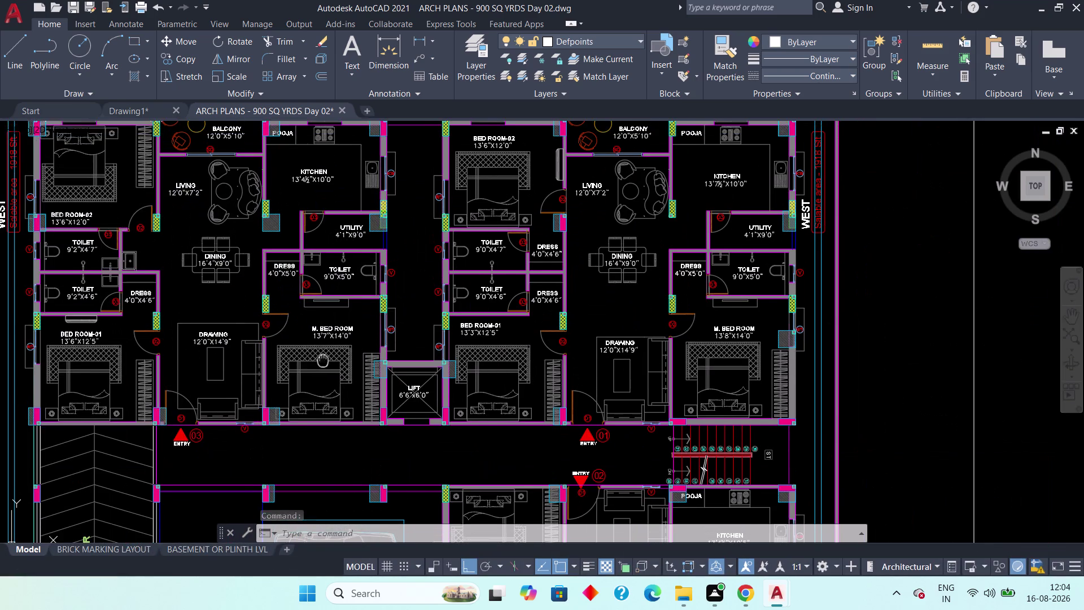
middle_drag(323, 360, 325, 364)
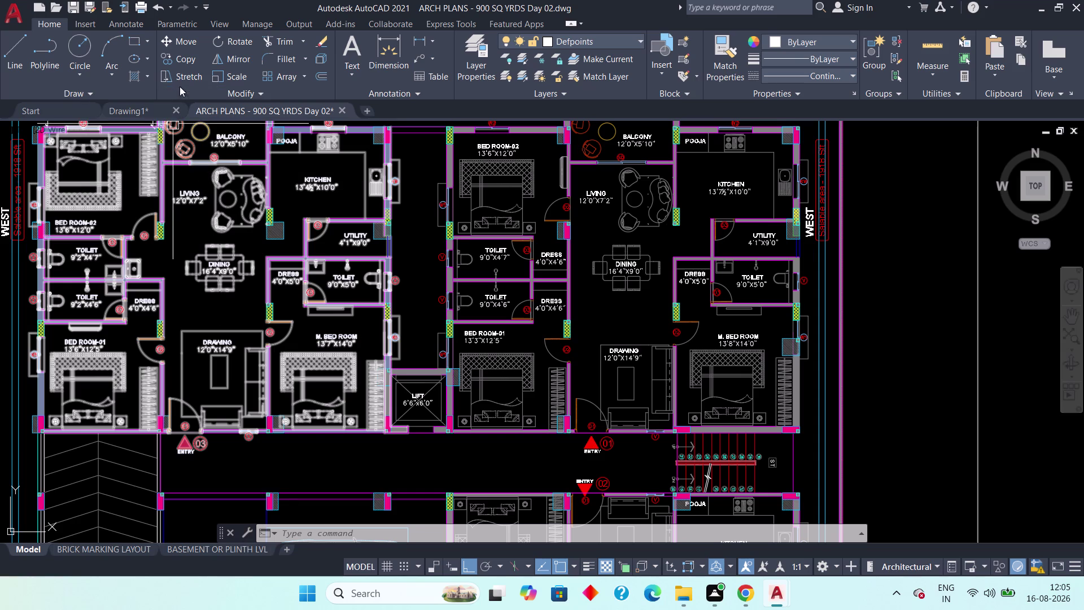
click(144, 107)
Add a check linear dimension across the corridor gap, reading 14'-5".
middle_drag(384, 328, 341, 266)
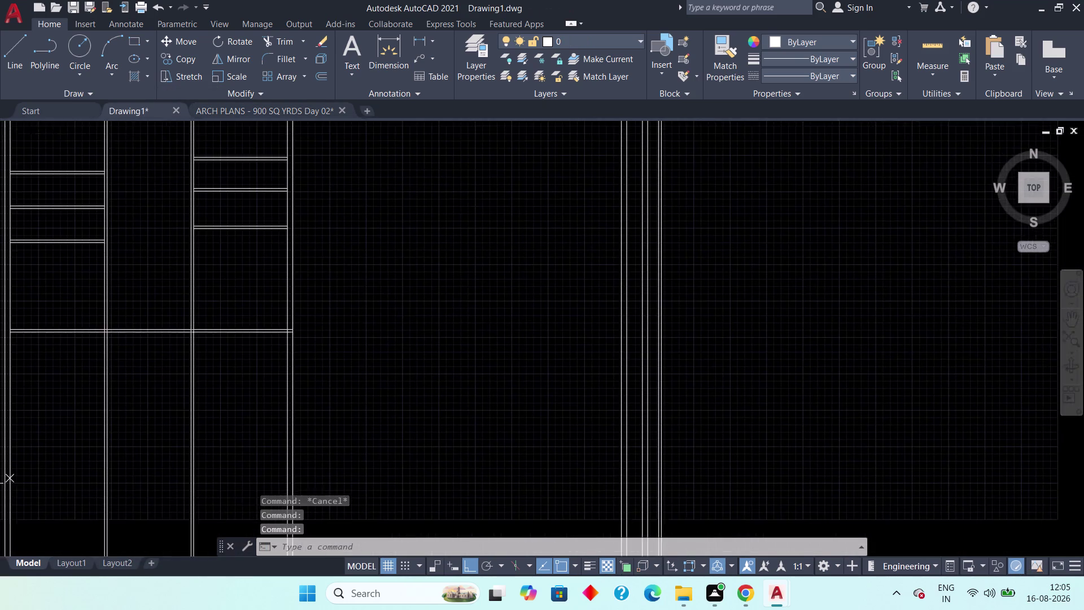
middle_drag(342, 266, 336, 275)
scroll(up, 3)
middle_drag(282, 289, 264, 372)
scroll(down, 3)
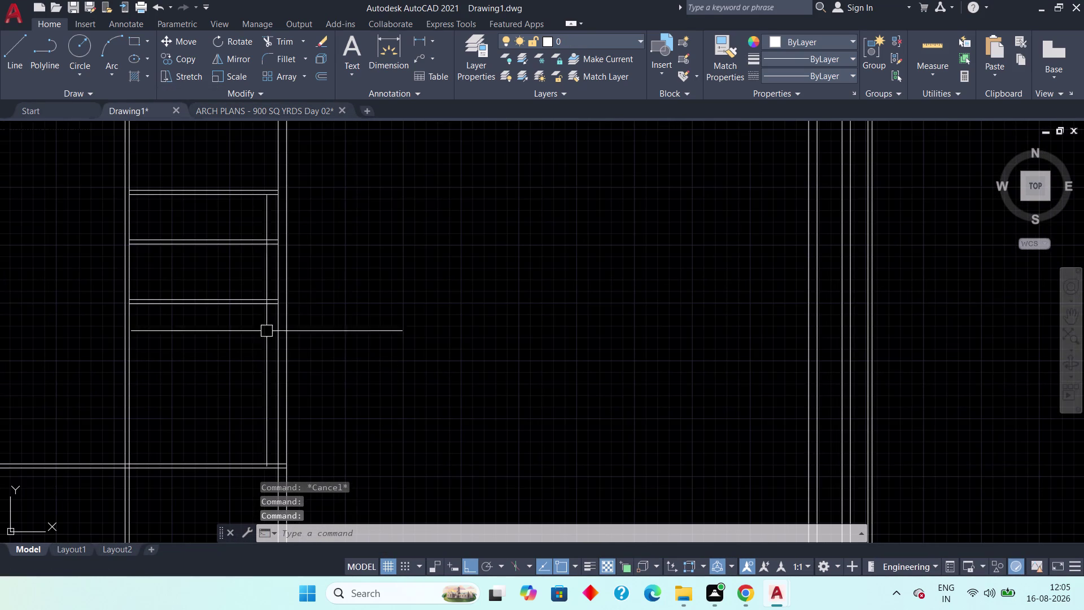
click(420, 39)
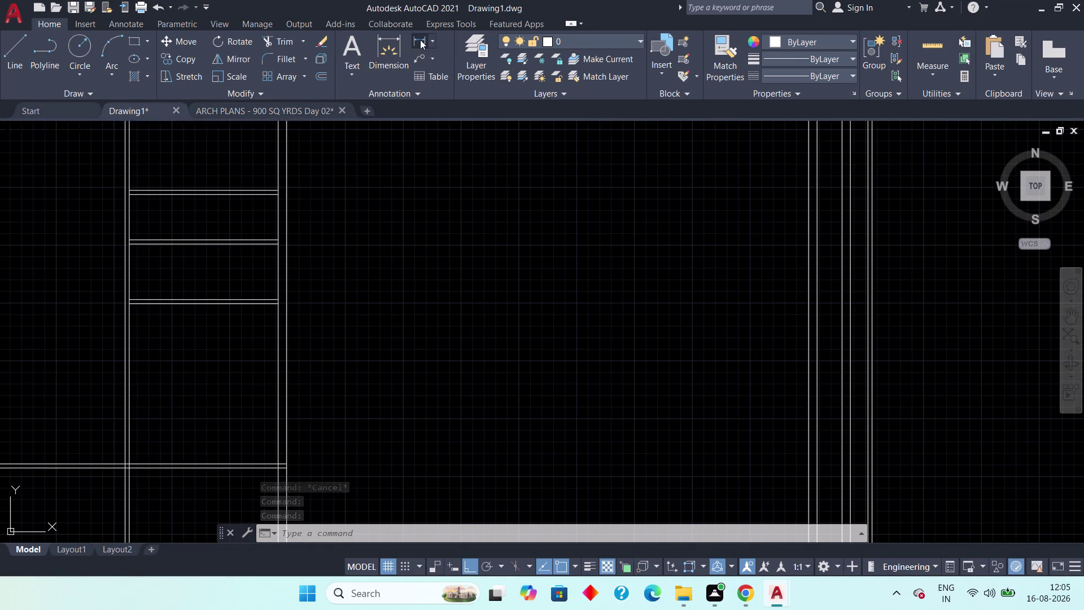
scroll(up, 3)
scroll(up, 3)
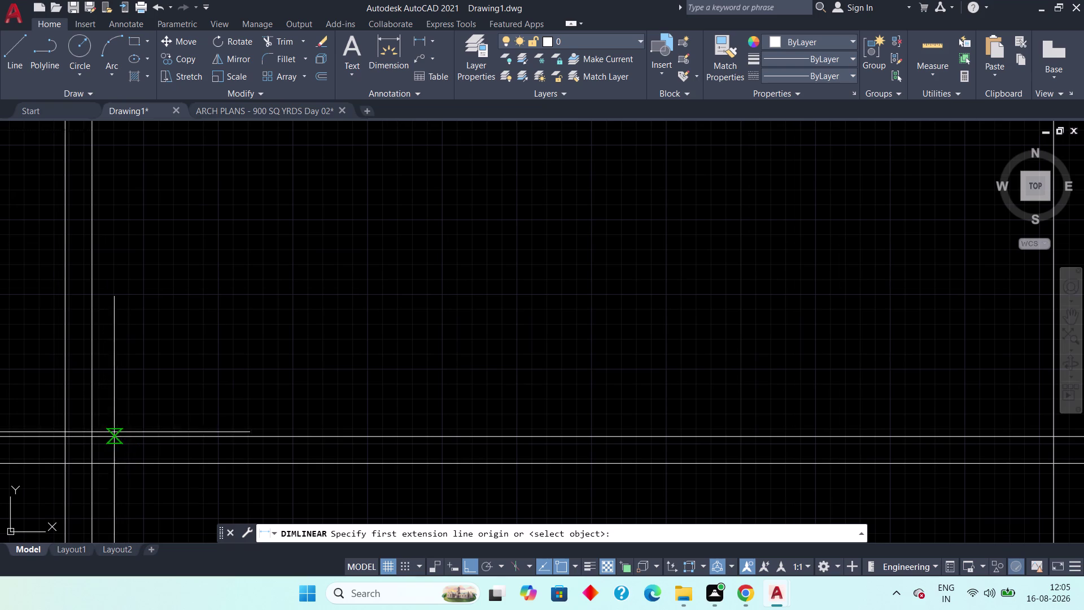
click(94, 438)
middle_drag(119, 278, 133, 501)
scroll(down, 3)
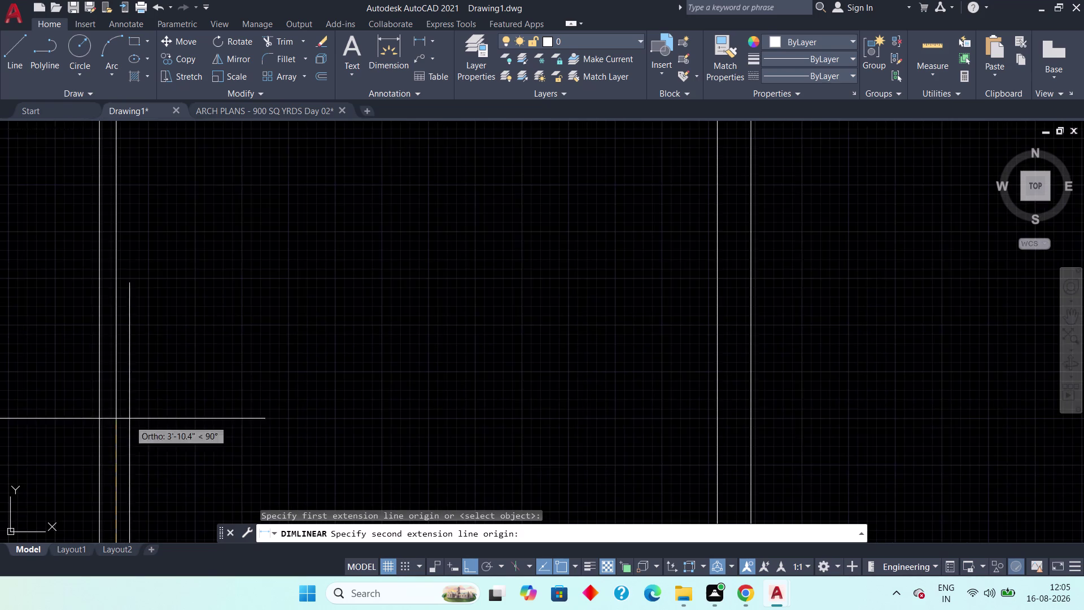
middle_drag(133, 343, 126, 609)
click(105, 292)
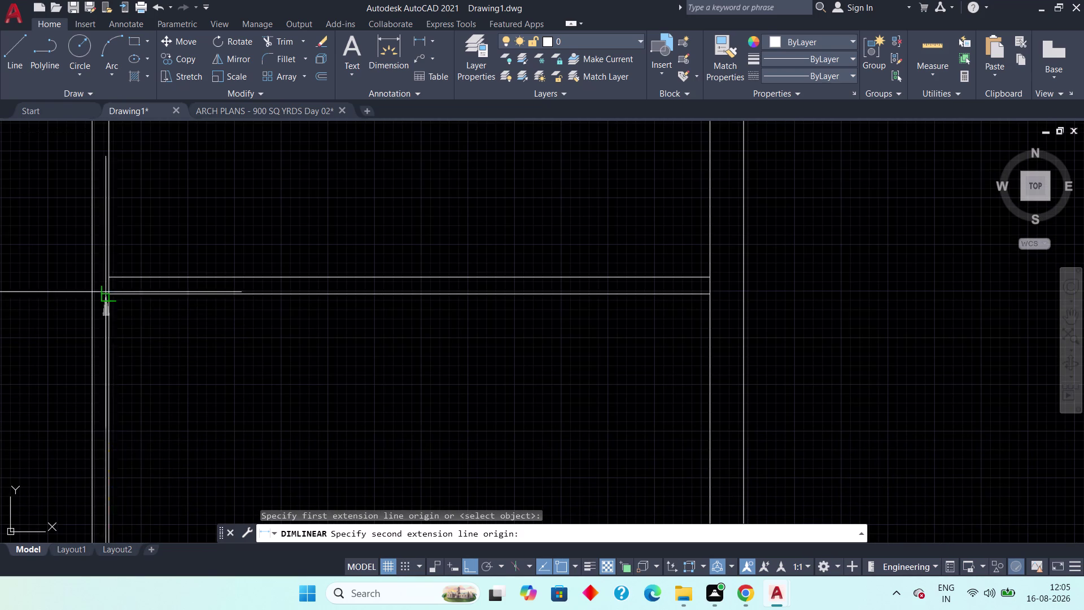
click(241, 326)
scroll(down, 3)
middle_drag(244, 448, 232, 383)
Erase the stray vertical line beside the dimension, then bring up ARCH PLANS.
scroll(up, 3)
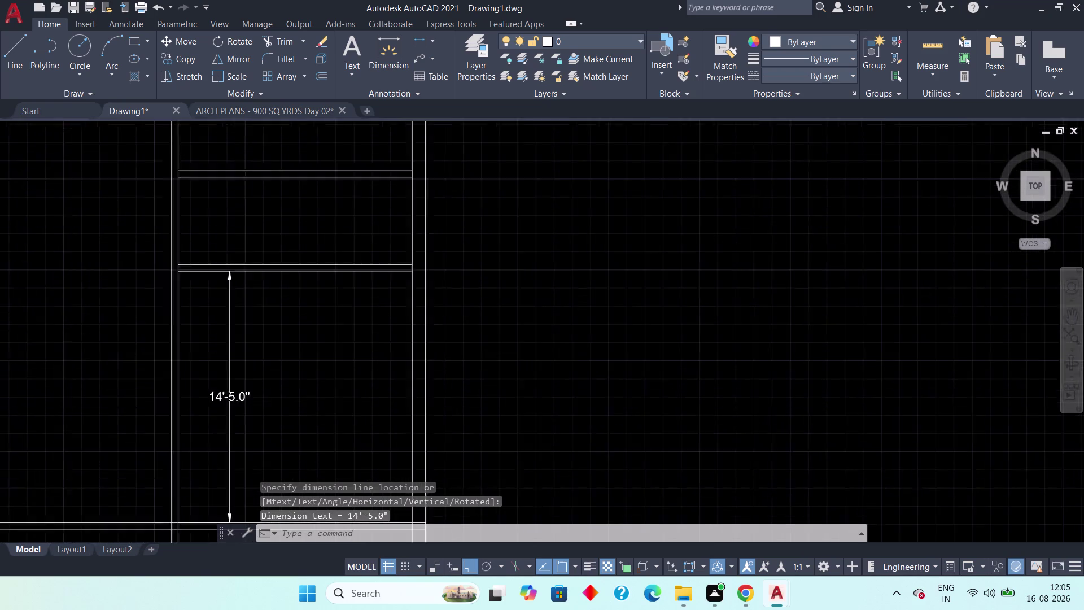
scroll(up, 3)
drag(282, 348, 223, 384)
click(171, 405)
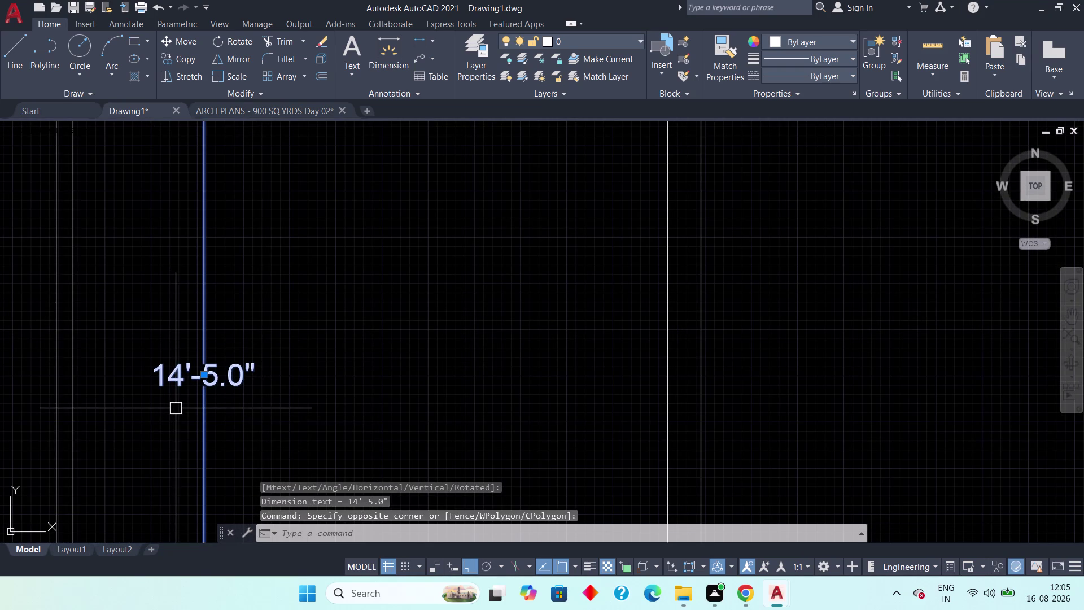
key(Delete)
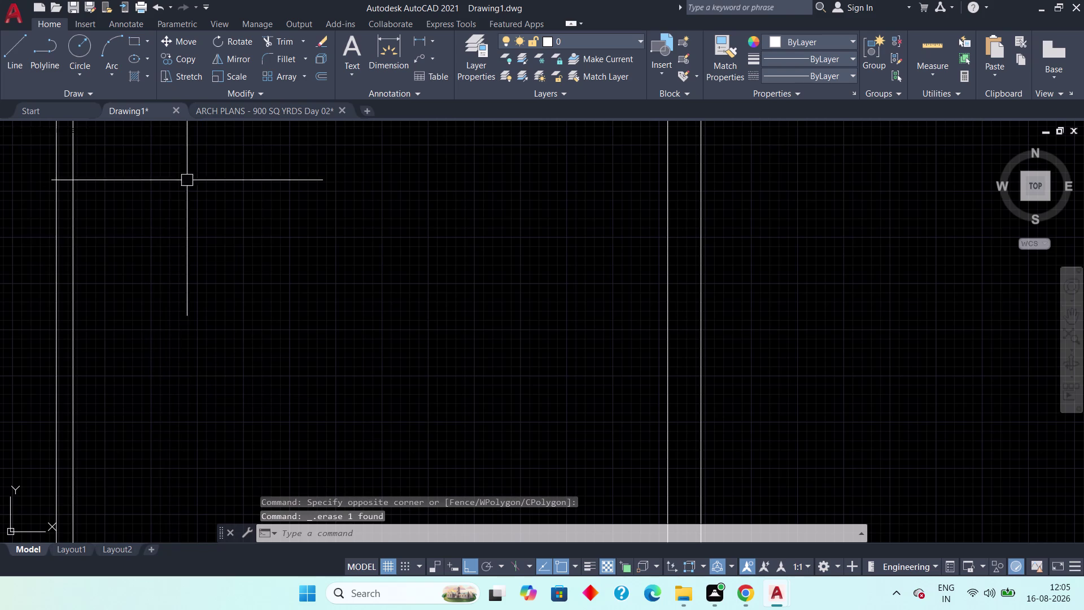
click(229, 107)
Survey the ARCH PLANS kitchen, utility, toilet and dress rooms, then the whole plan.
scroll(up, 3)
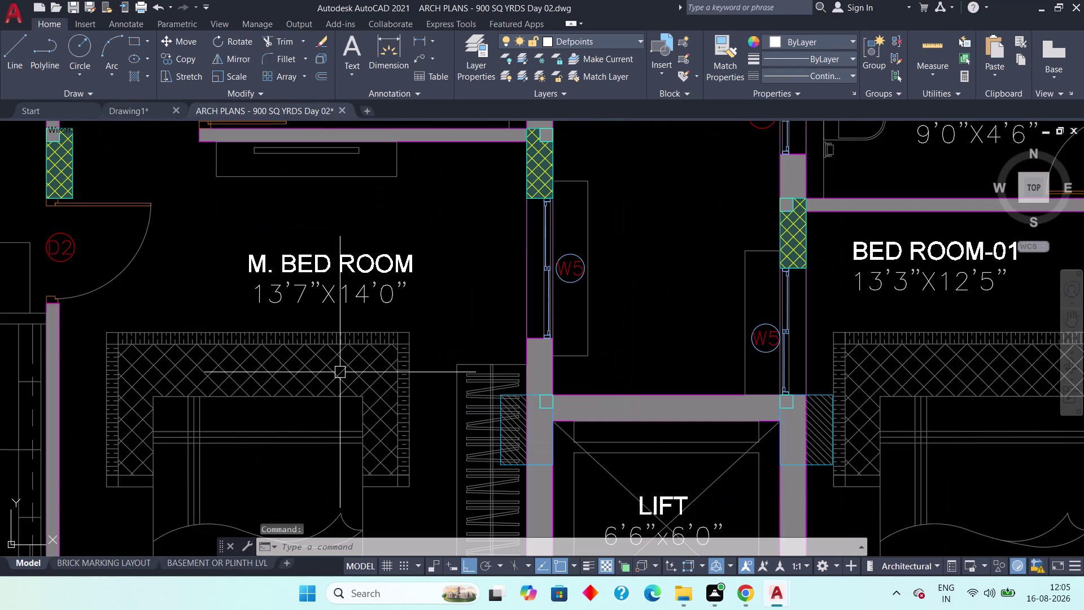
scroll(down, 3)
middle_drag(309, 374, 293, 369)
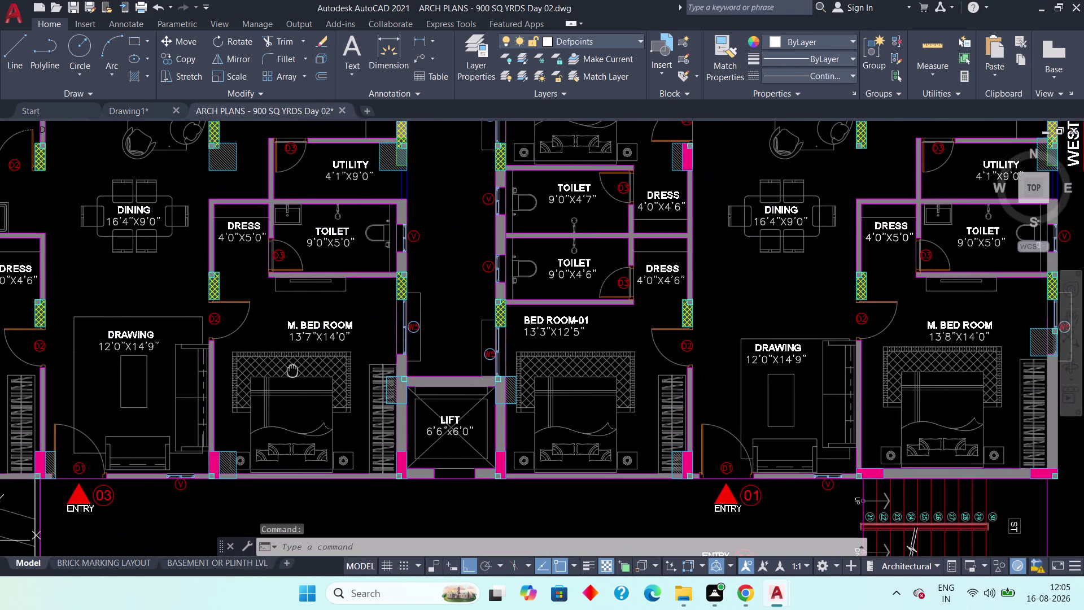
middle_drag(293, 370, 310, 461)
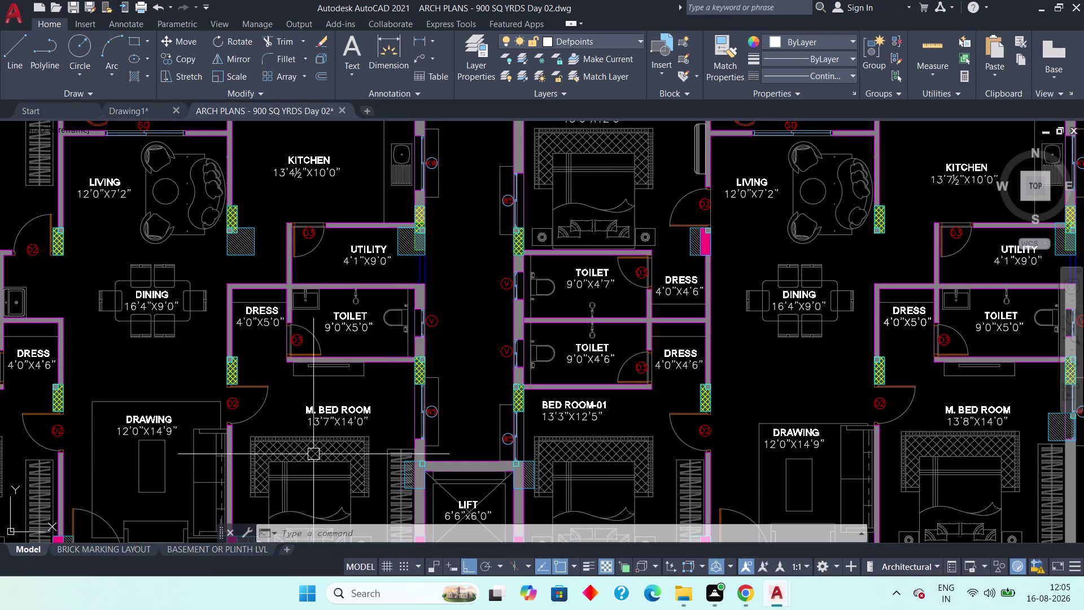
scroll(up, 3)
scroll(up, 3)
middle_drag(268, 331, 249, 432)
scroll(down, 3)
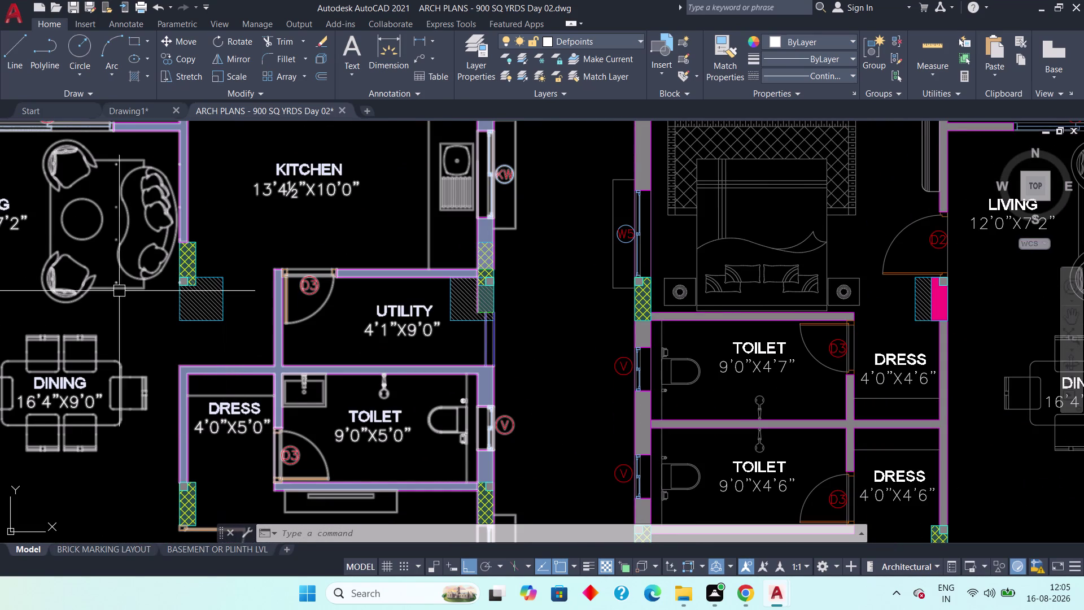
scroll(down, 3)
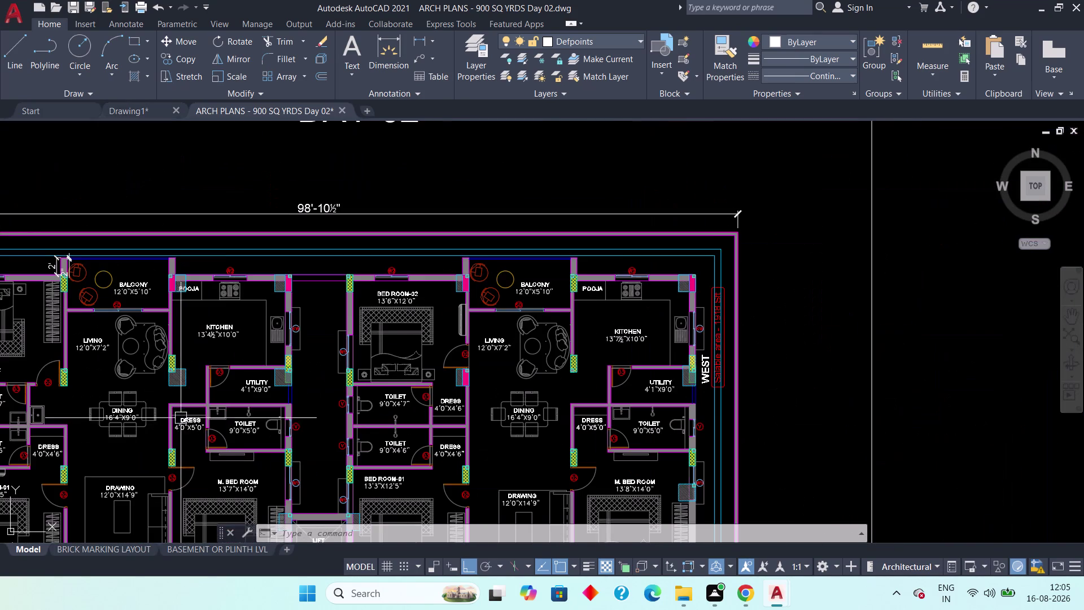
middle_drag(182, 418, 182, 369)
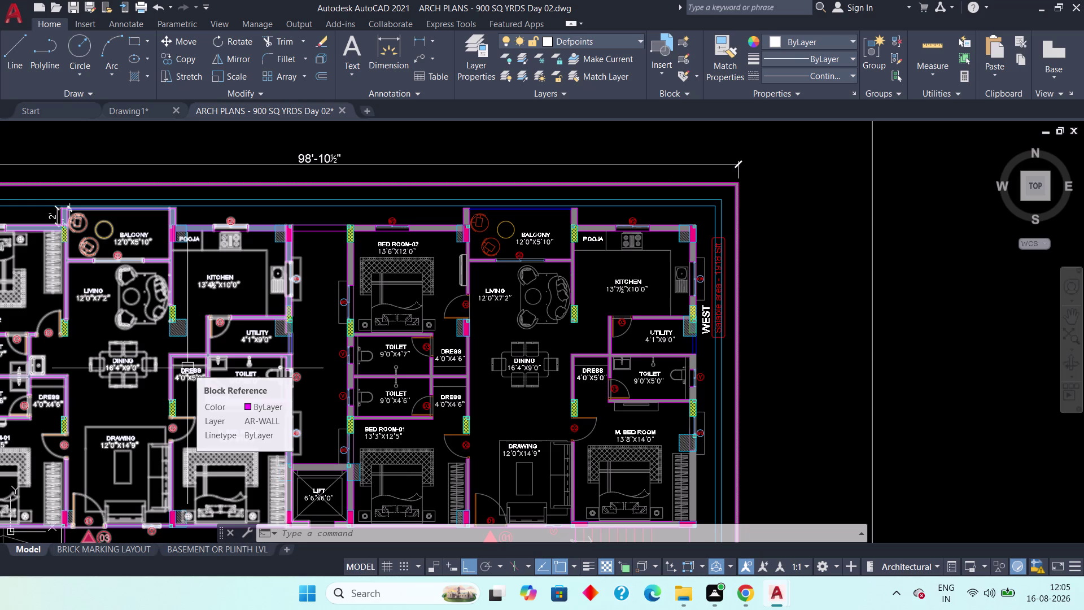
key(Escape)
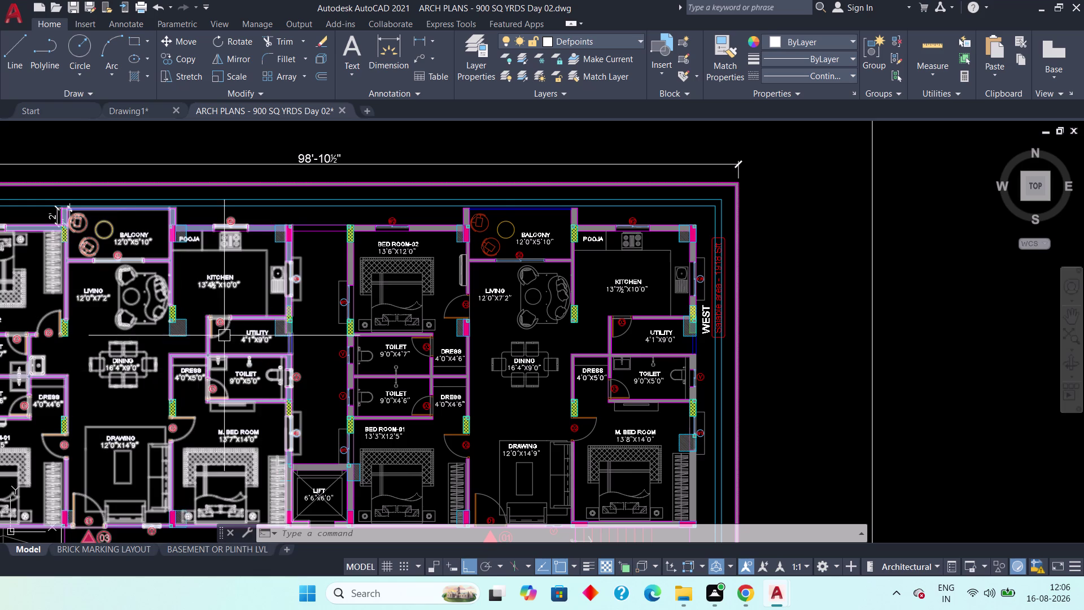
Look over the balcony side and full reference plan, then return to Drawing1.
scroll(up, 3)
middle_drag(196, 328, 223, 345)
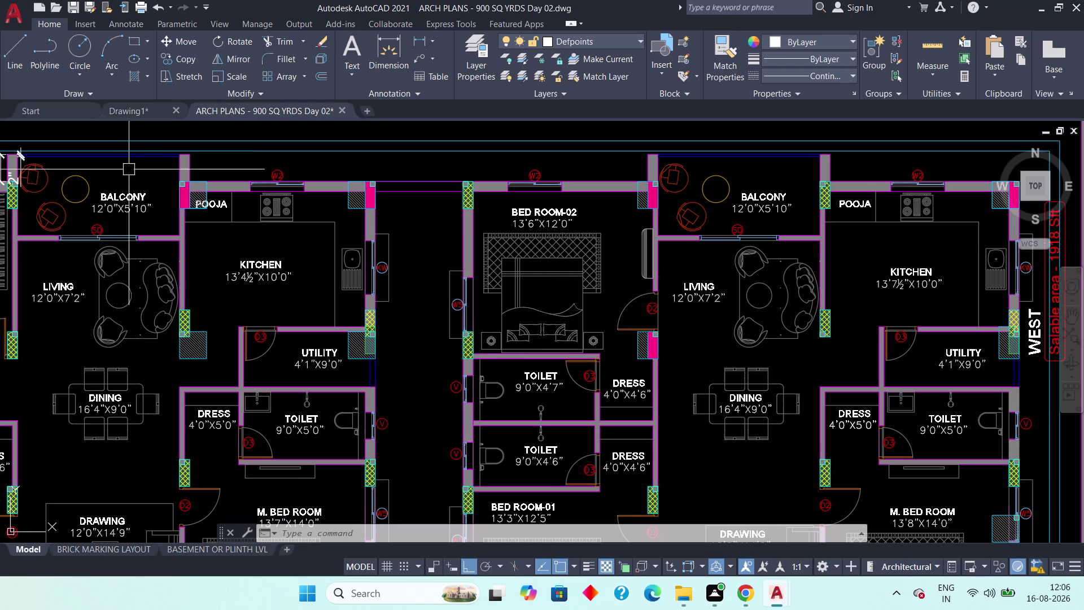
scroll(down, 3)
middle_drag(187, 333, 345, 334)
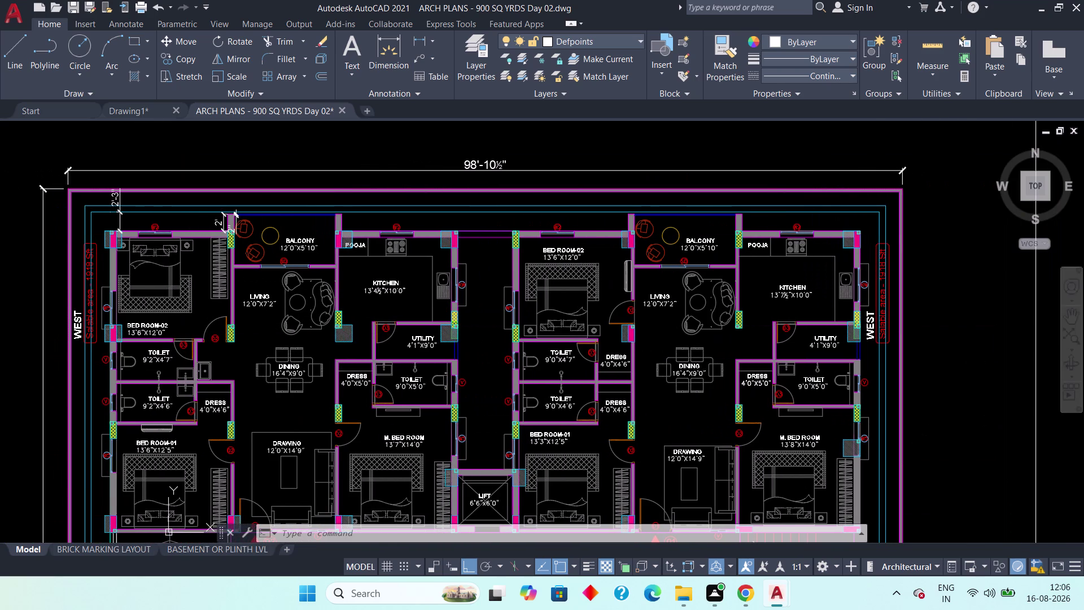
middle_drag(262, 341, 297, 343)
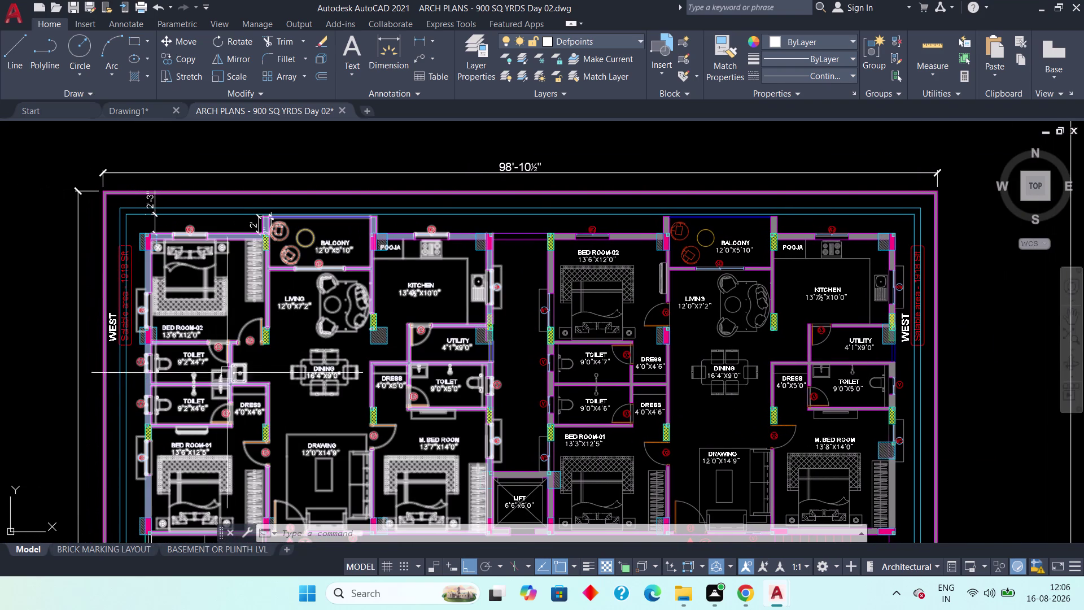
scroll(up, 3)
scroll(down, 3)
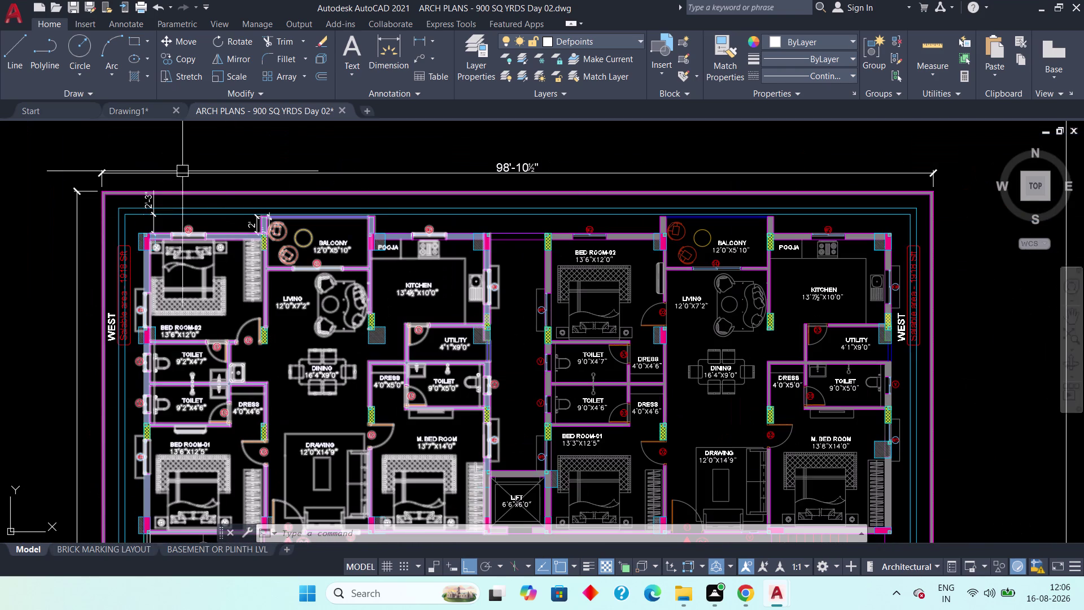
click(116, 110)
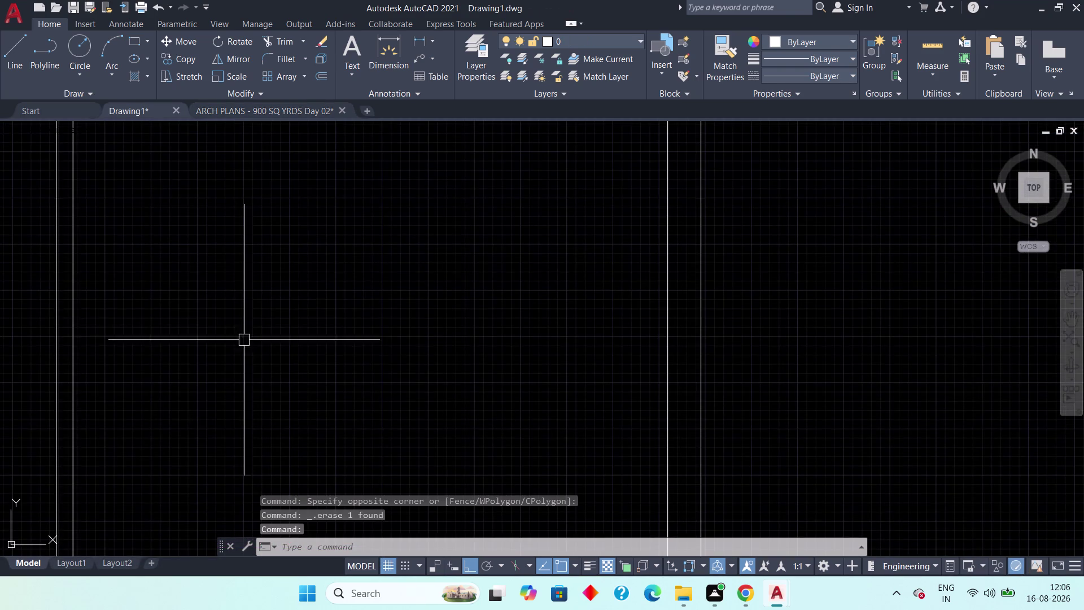
Pan Drawing1 to the overlapping partition wall lines of the top rooms.
scroll(down, 3)
middle_drag(282, 366, 353, 380)
middle_drag(221, 331, 236, 350)
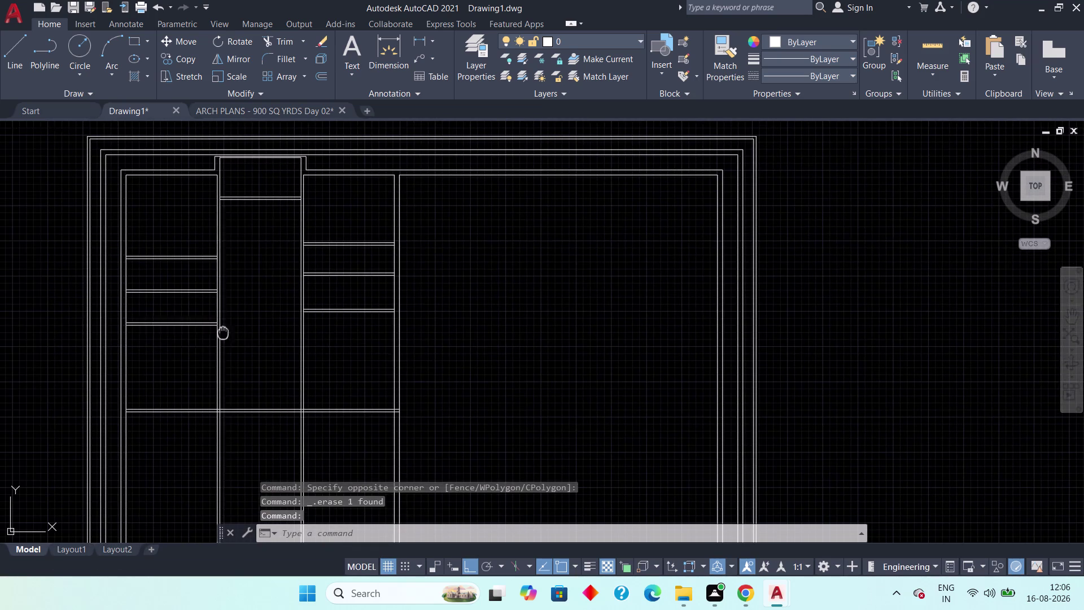
middle_drag(236, 350, 285, 414)
middle_drag(221, 357, 233, 356)
scroll(up, 3)
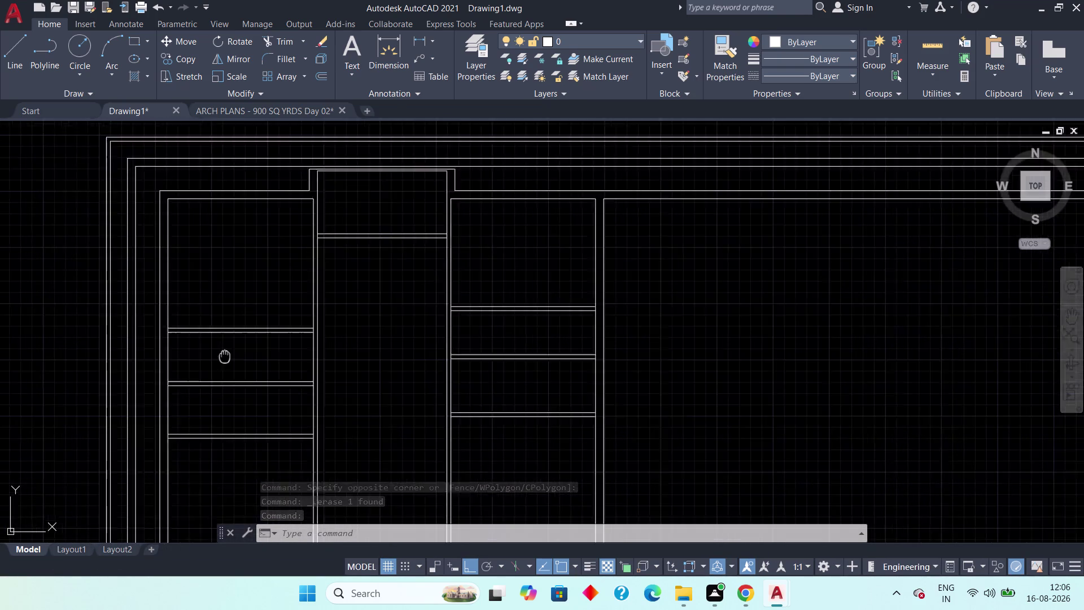
middle_drag(234, 357, 283, 374)
scroll(up, 3)
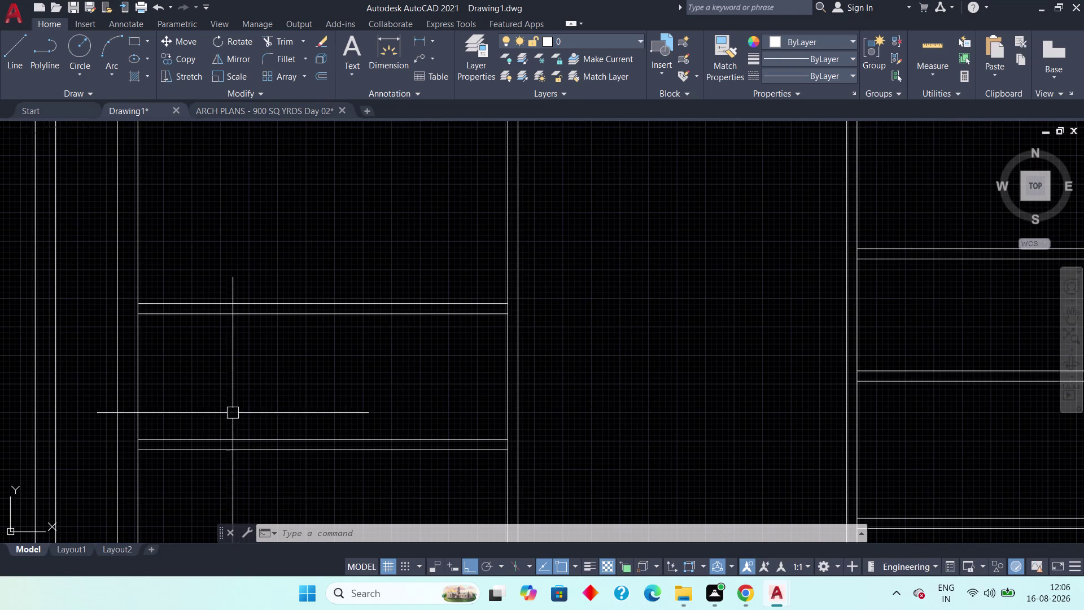
Start TRIM and cut overshooting wall line ends at the inner room junctions.
key(t)
text(r)
key(space)
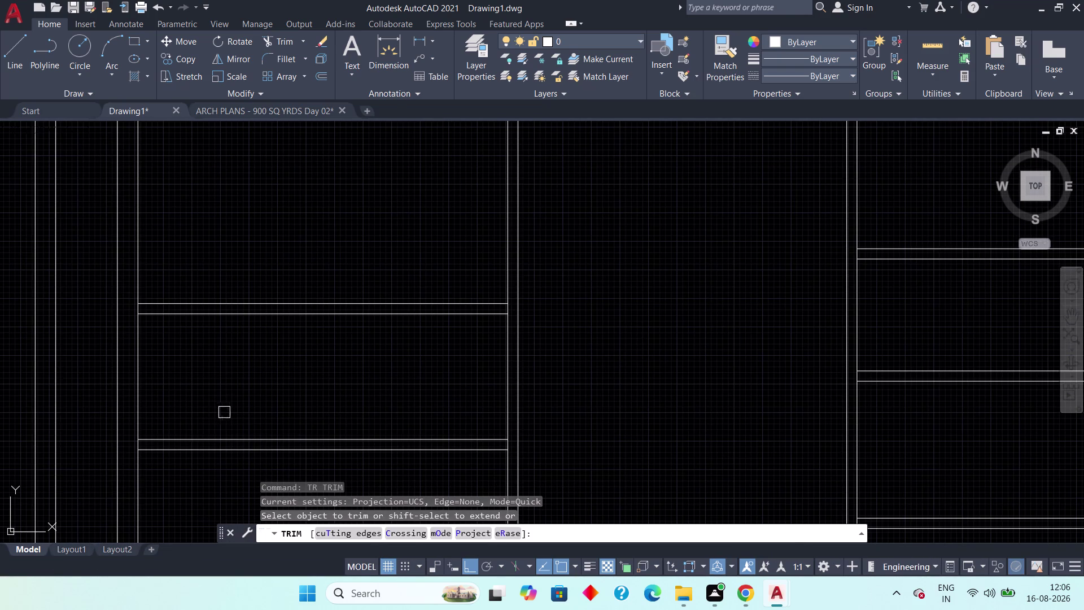
scroll(down, 3)
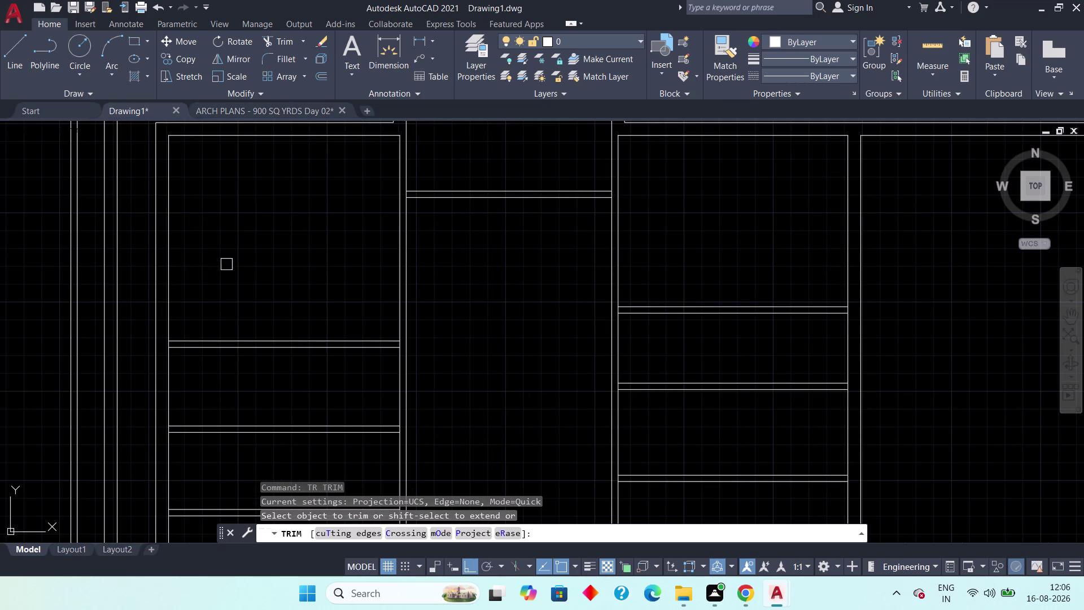
middle_drag(306, 361, 289, 395)
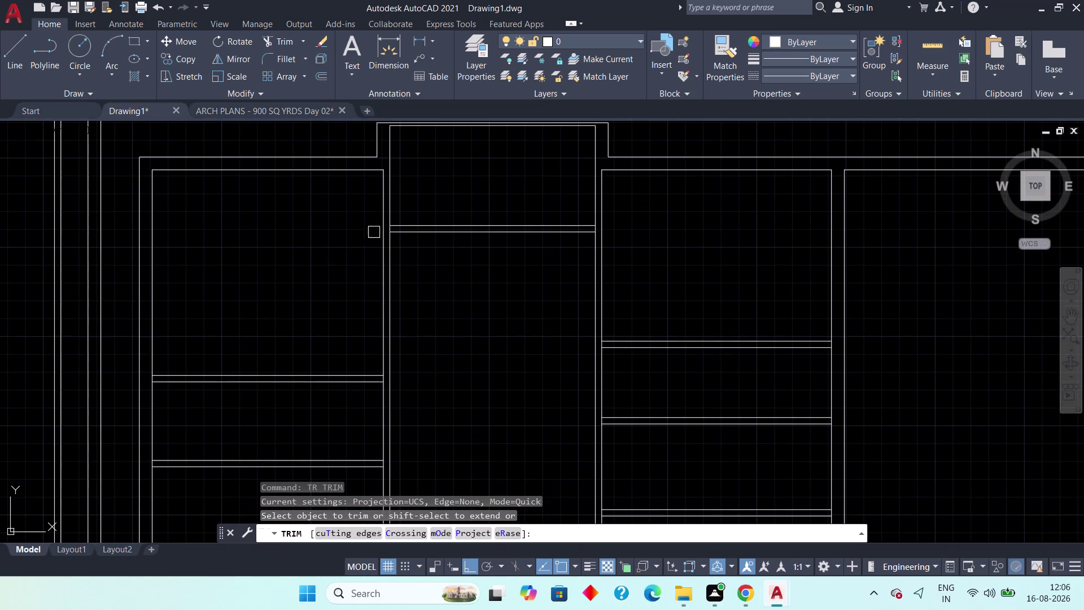
scroll(up, 3)
click(401, 229)
scroll(down, 3)
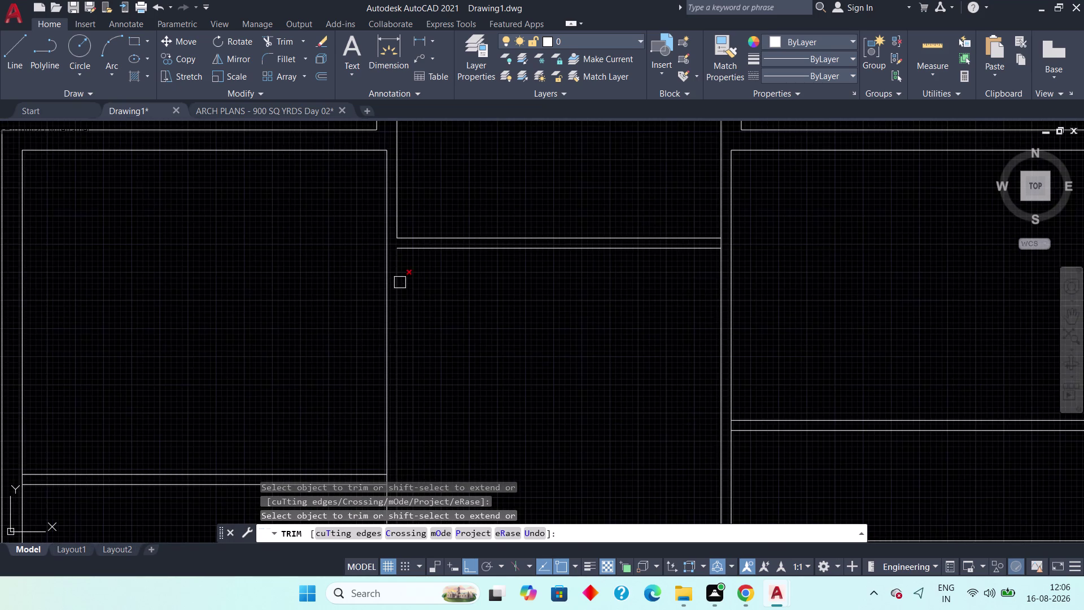
middle_drag(412, 294, 172, 328)
middle_drag(301, 332, 118, 370)
scroll(up, 3)
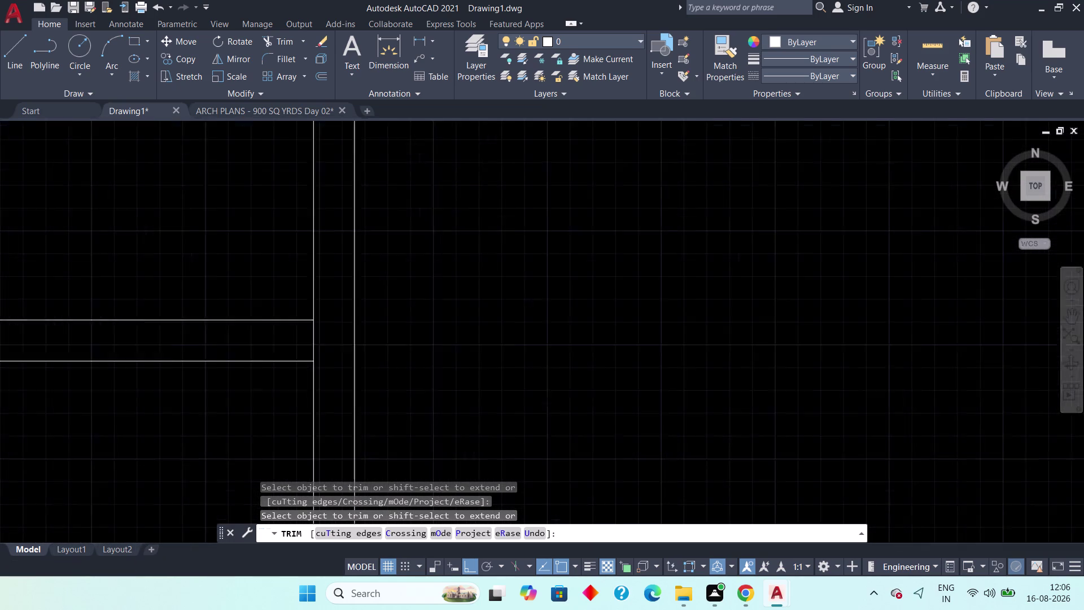
click(326, 359)
scroll(down, 3)
middle_drag(280, 414, 293, 269)
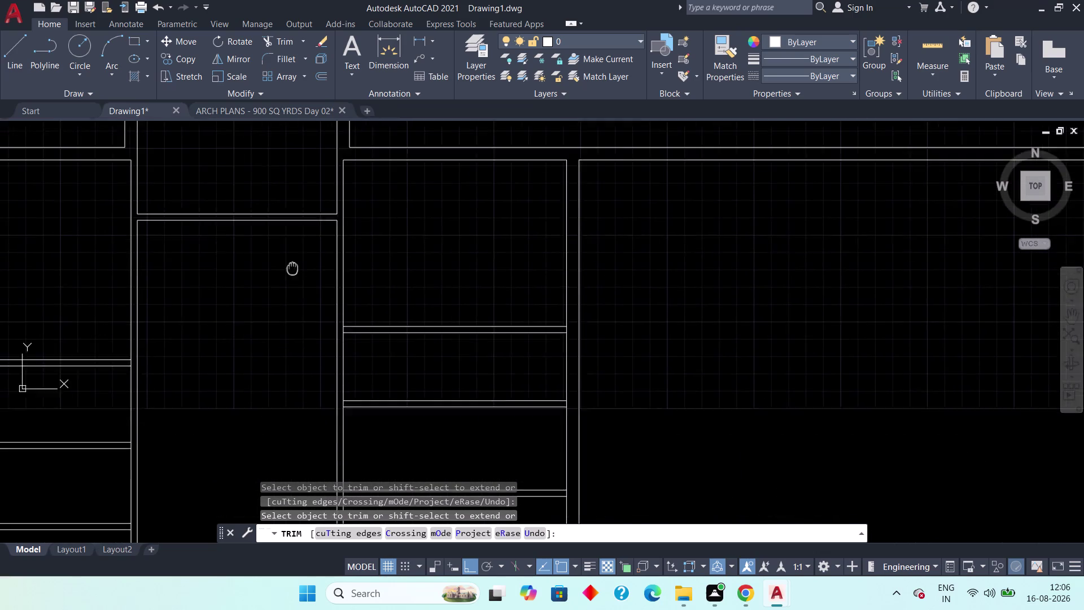
middle_drag(292, 269, 300, 250)
middle_drag(186, 391, 300, 353)
scroll(up, 3)
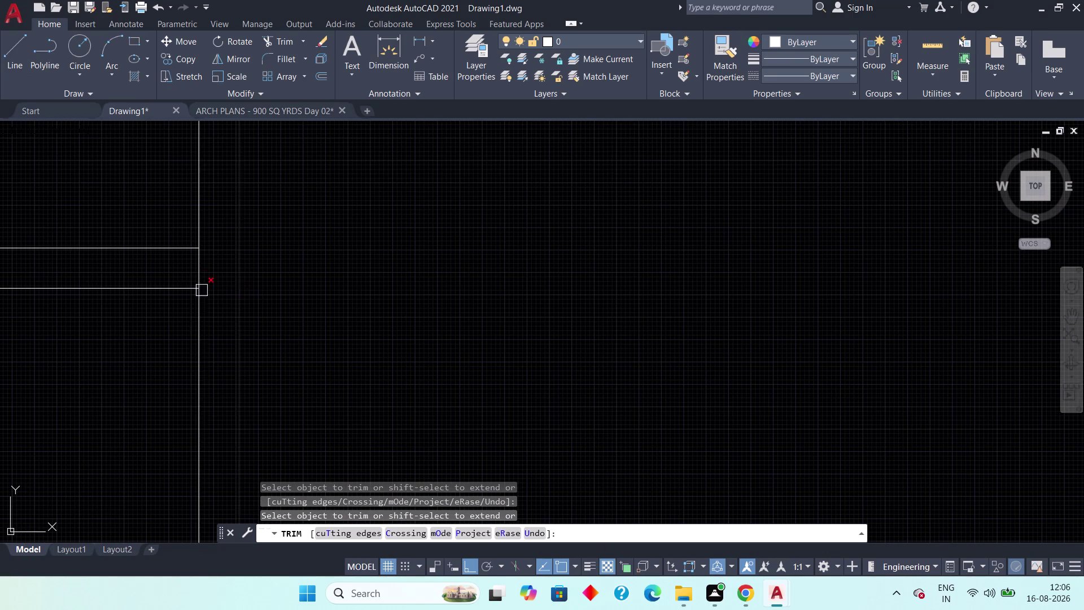
click(200, 272)
scroll(down, 3)
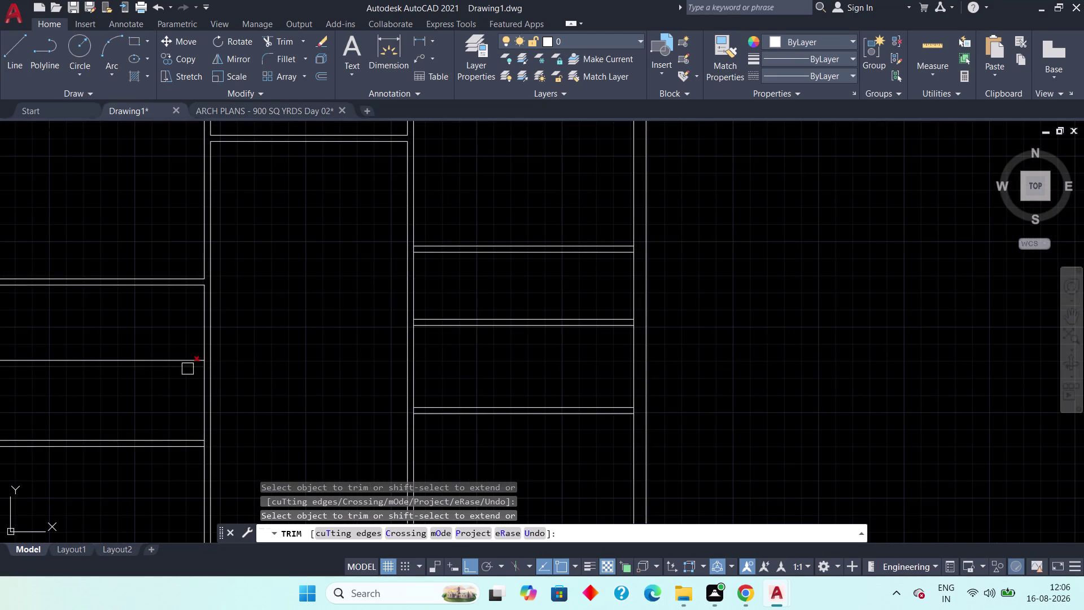
scroll(up, 3)
click(334, 308)
scroll(down, 3)
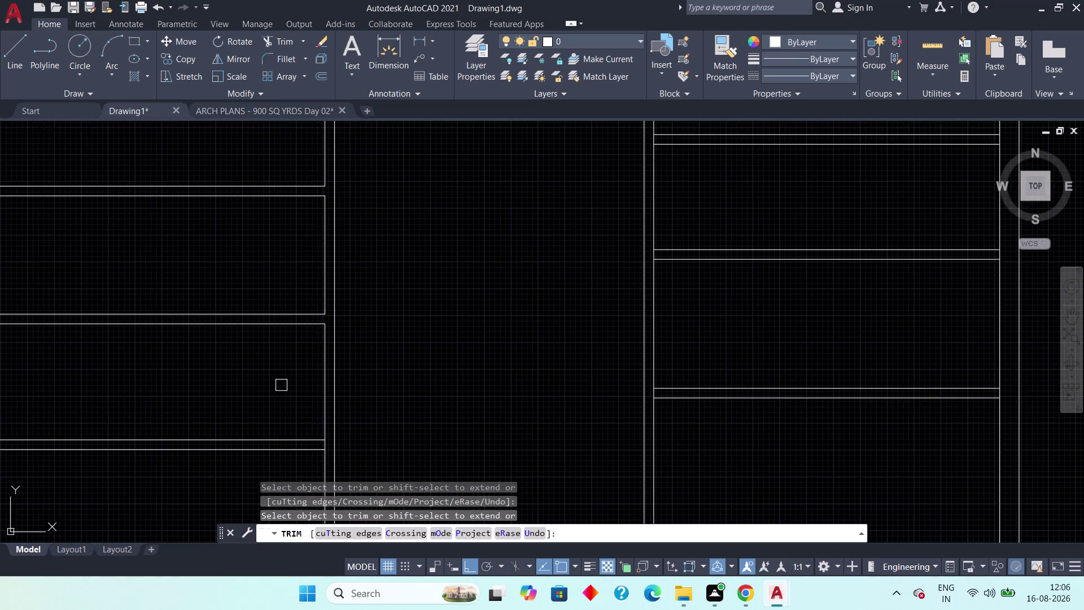
middle_drag(280, 385, 250, 287)
scroll(up, 3)
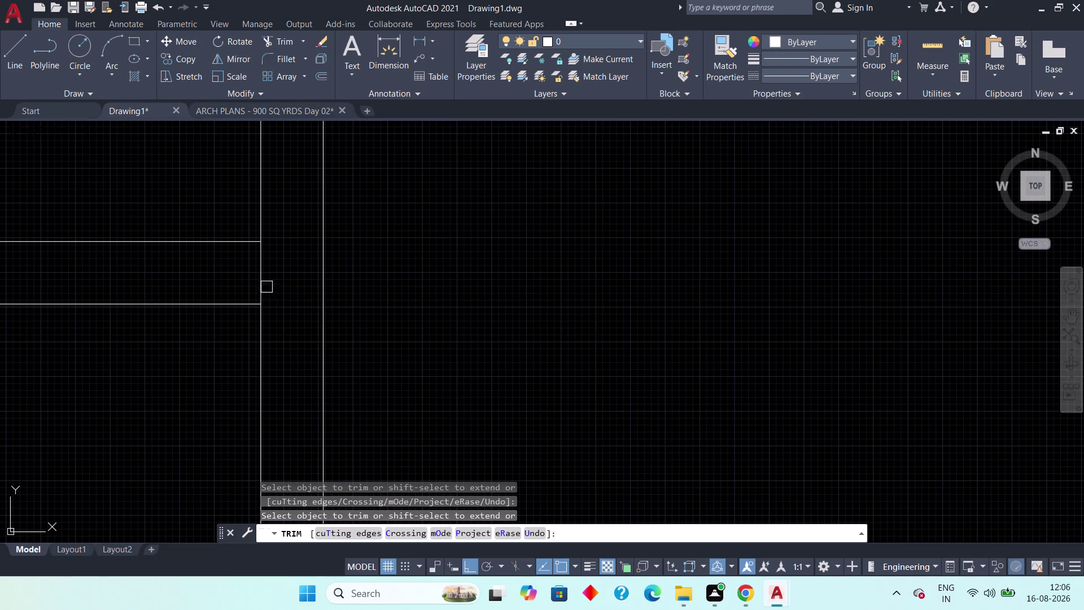
click(263, 284)
scroll(down, 3)
middle_drag(212, 344, 293, 364)
scroll(down, 3)
middle_drag(176, 381, 257, 407)
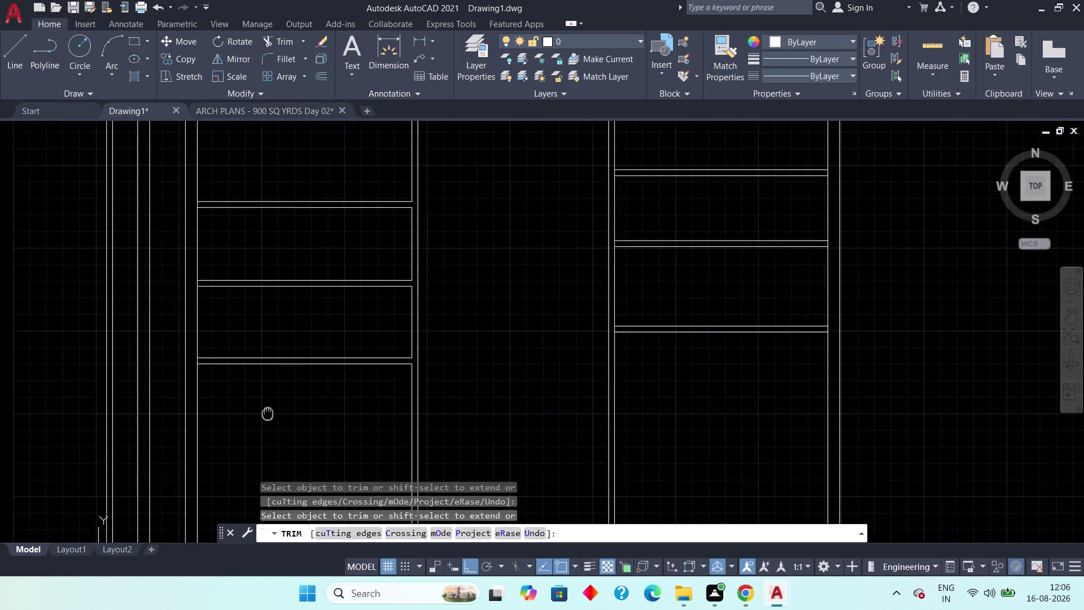
middle_drag(257, 407, 286, 422)
scroll(up, 3)
click(167, 441)
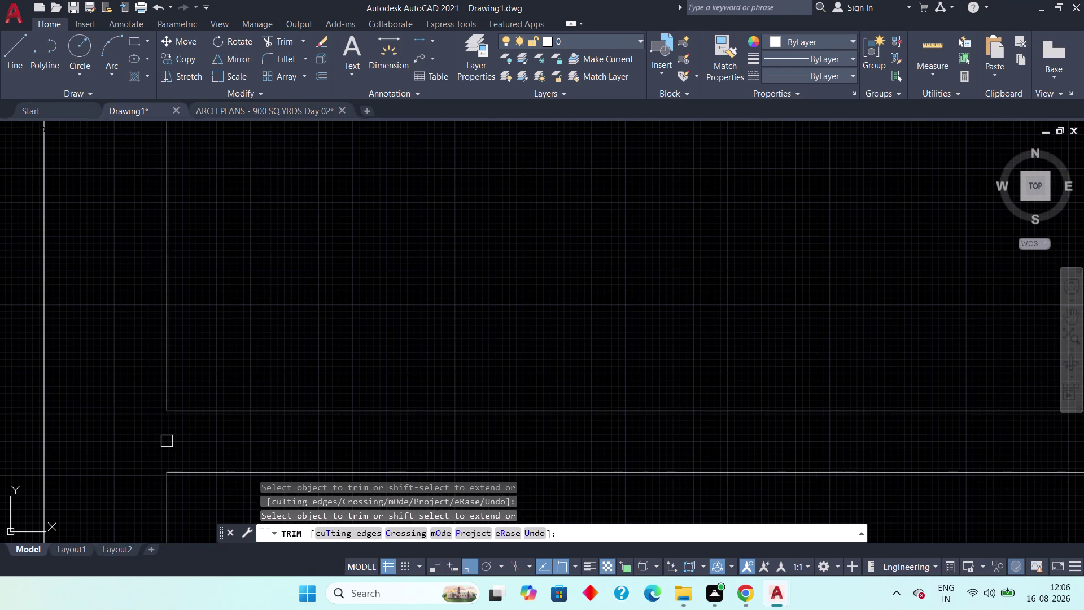
Trim the remaining wall overshoots across the plan, then end the TRIM command.
scroll(down, 3)
middle_drag(208, 315, 263, 321)
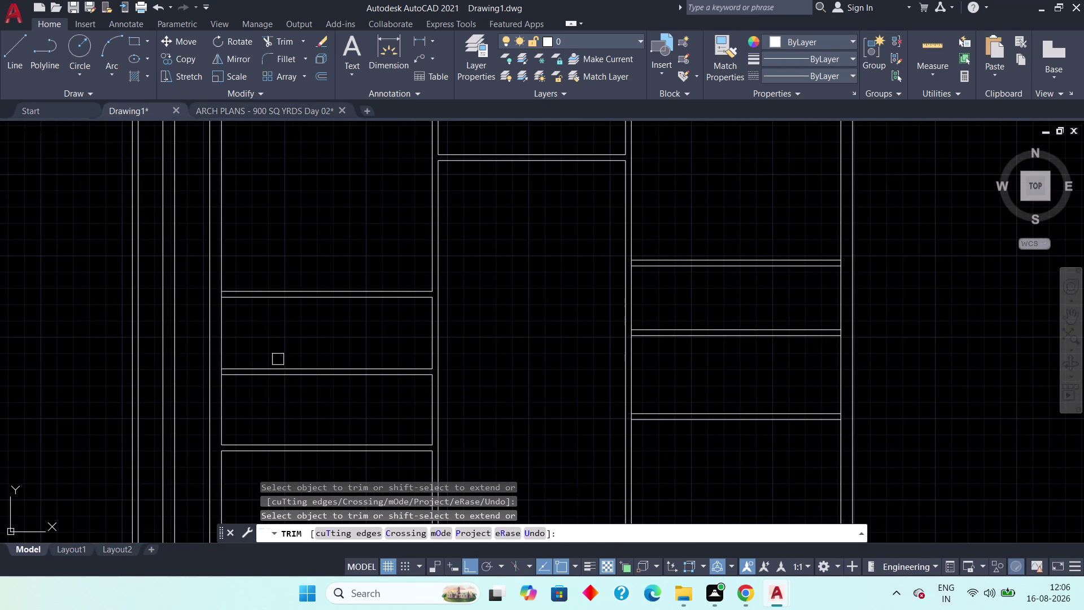
scroll(up, 3)
middle_drag(217, 435, 351, 481)
scroll(up, 3)
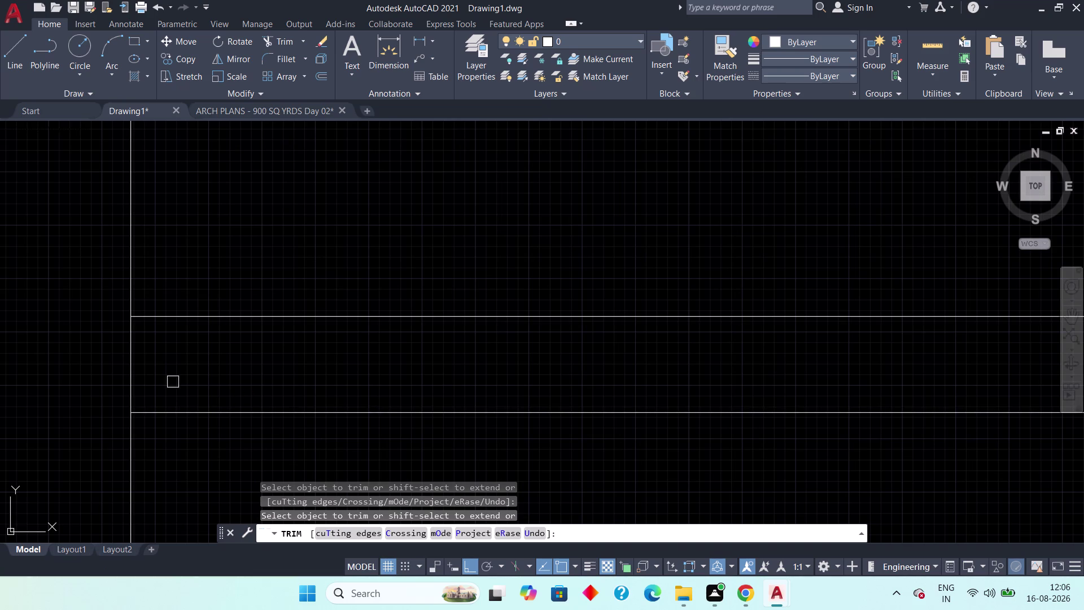
click(136, 374)
scroll(down, 3)
scroll(down, 3)
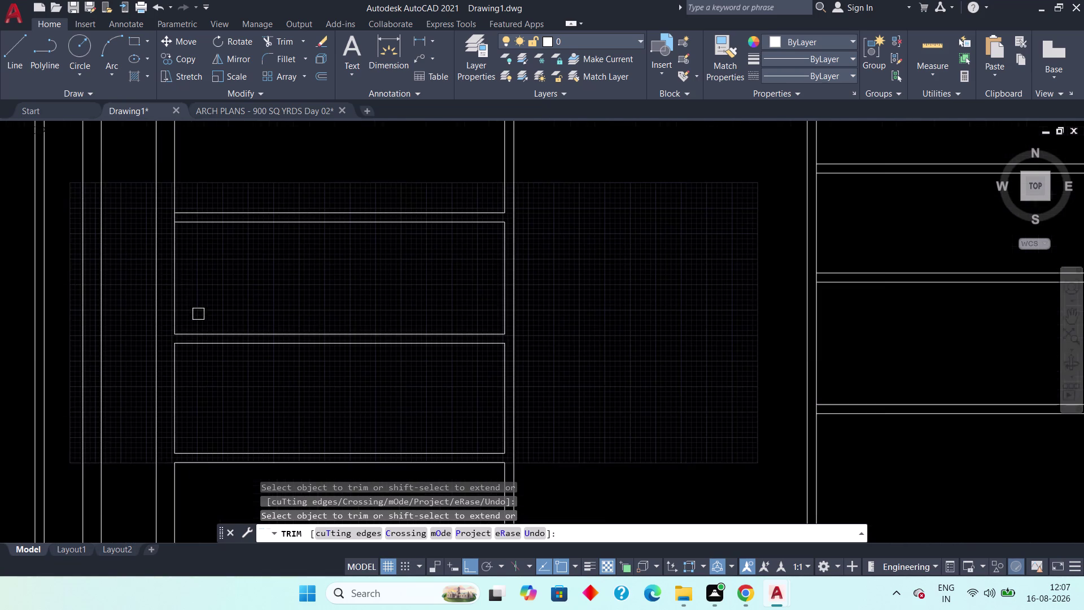
middle_drag(191, 288, 225, 415)
scroll(up, 3)
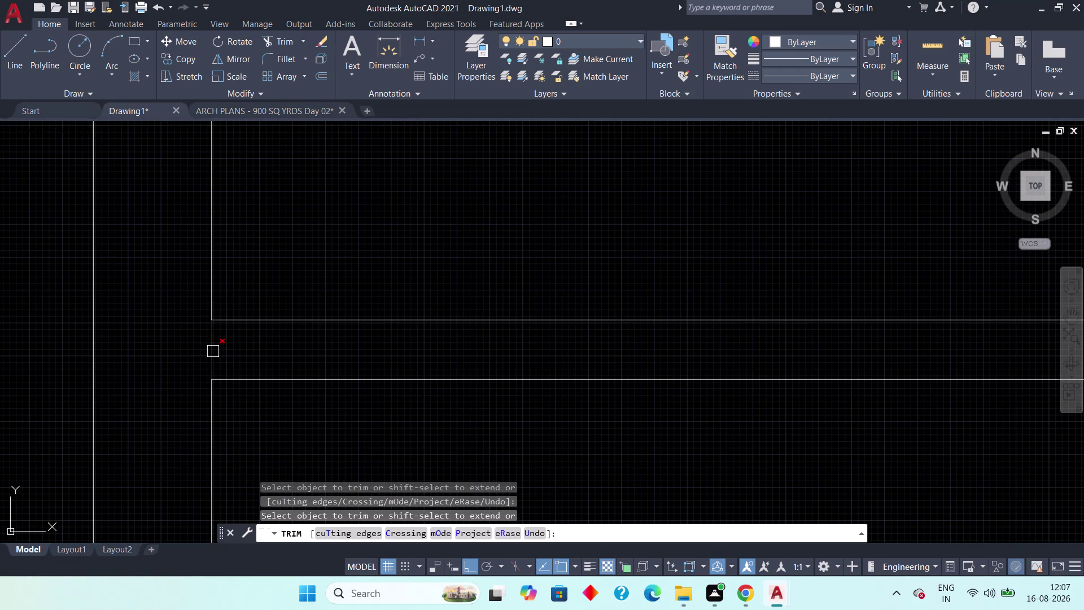
click(213, 351)
scroll(down, 3)
middle_drag(288, 390, 215, 363)
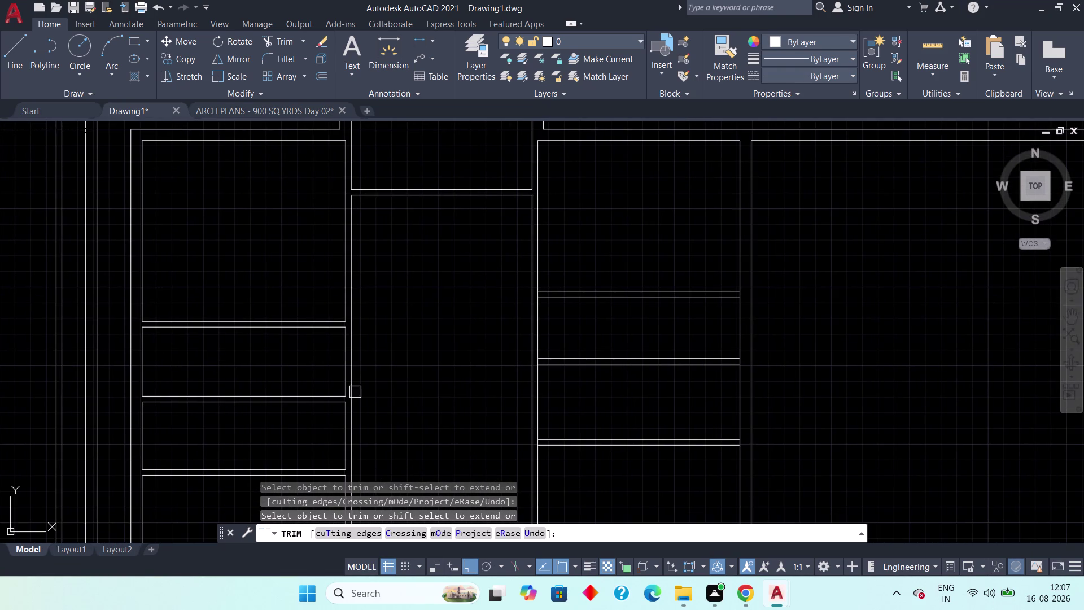
middle_drag(405, 398, 212, 323)
scroll(up, 3)
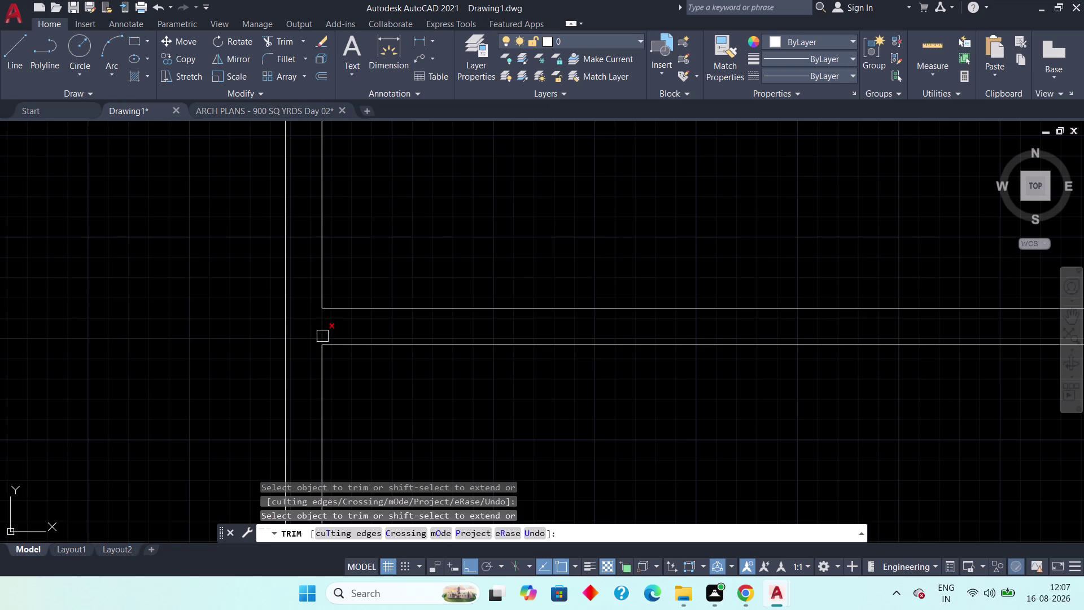
click(322, 336)
scroll(down, 3)
middle_drag(409, 279, 93, 325)
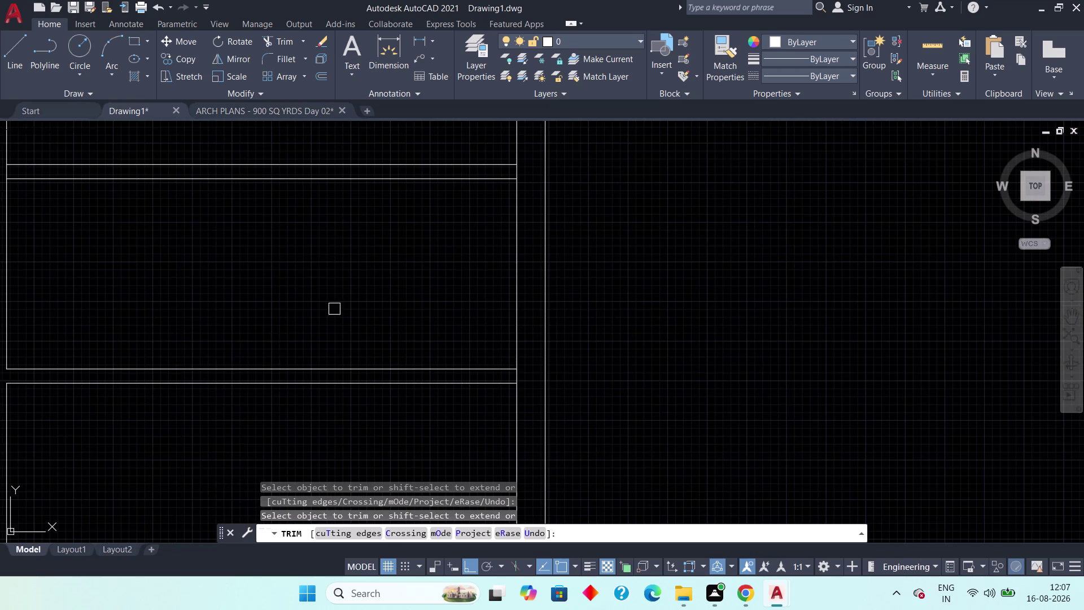
middle_drag(329, 303, 136, 293)
scroll(up, 3)
click(362, 415)
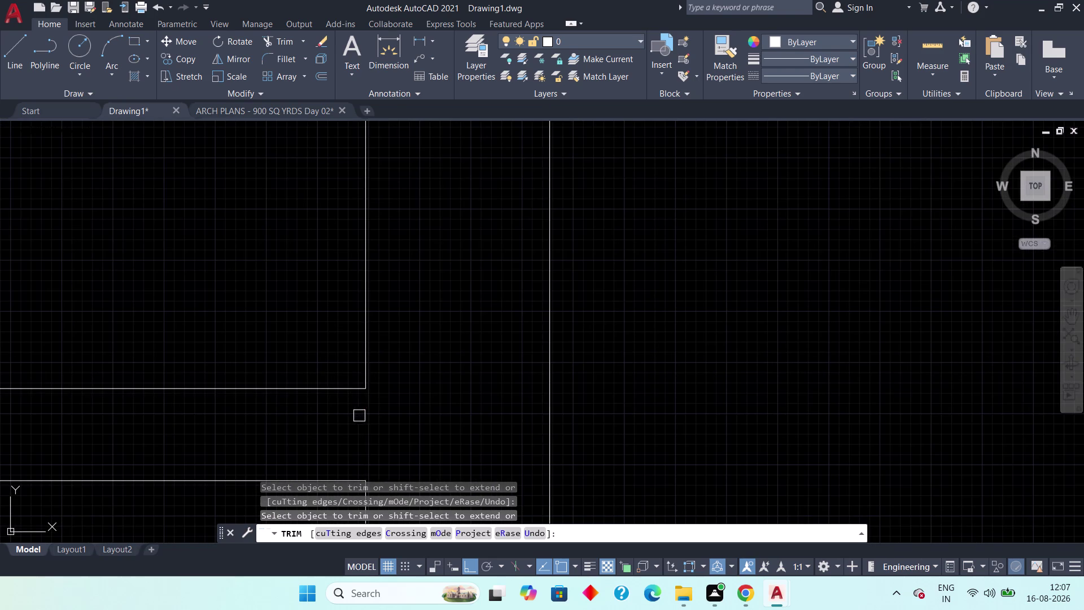
scroll(down, 3)
middle_drag(303, 374, 186, 451)
scroll(up, 3)
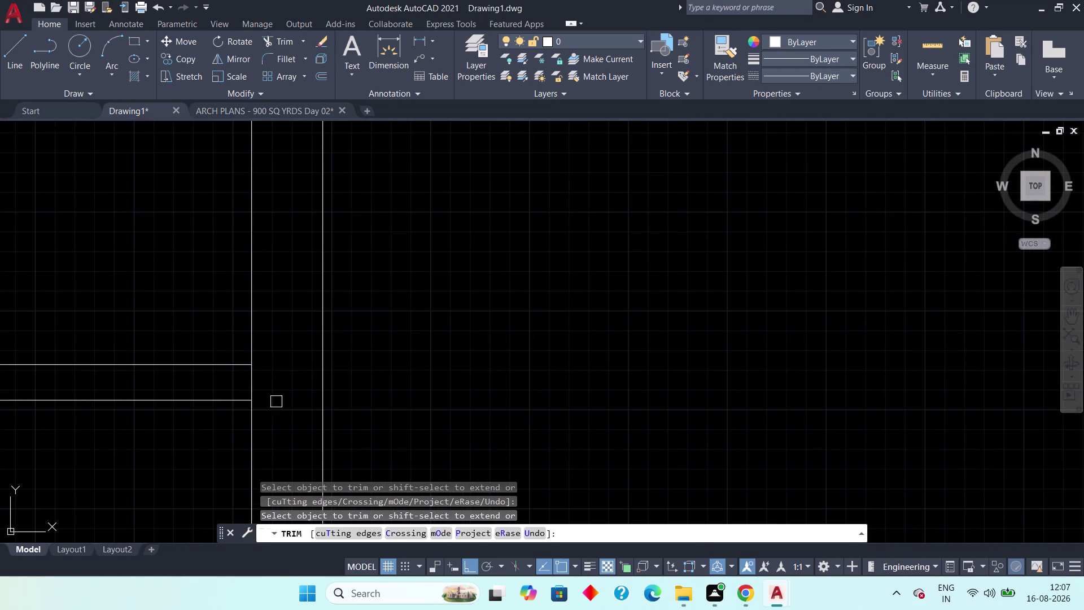
click(254, 385)
scroll(down, 3)
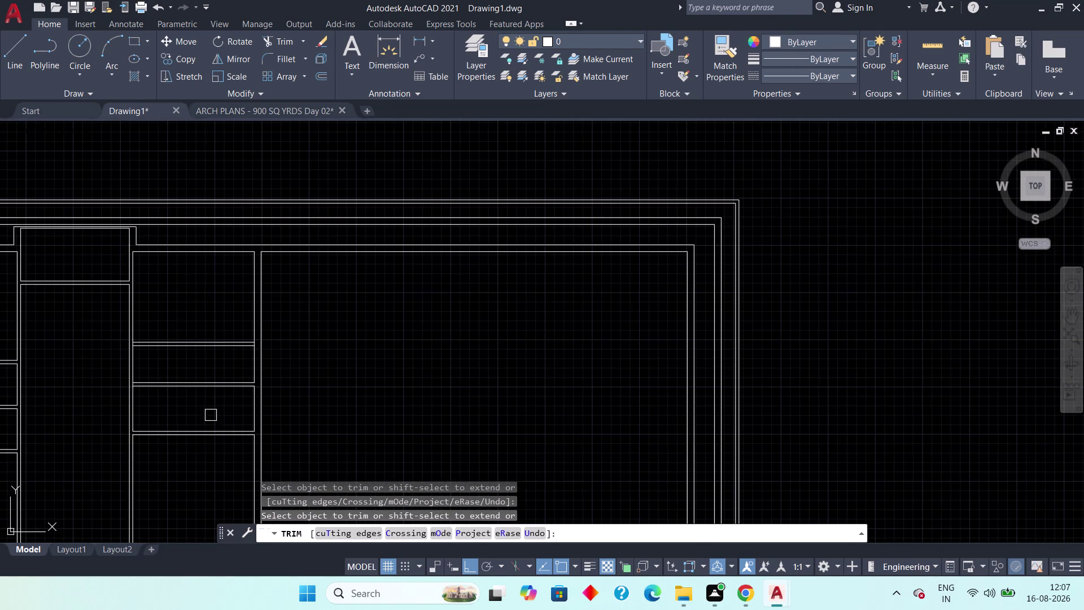
middle_drag(205, 419, 277, 456)
scroll(up, 3)
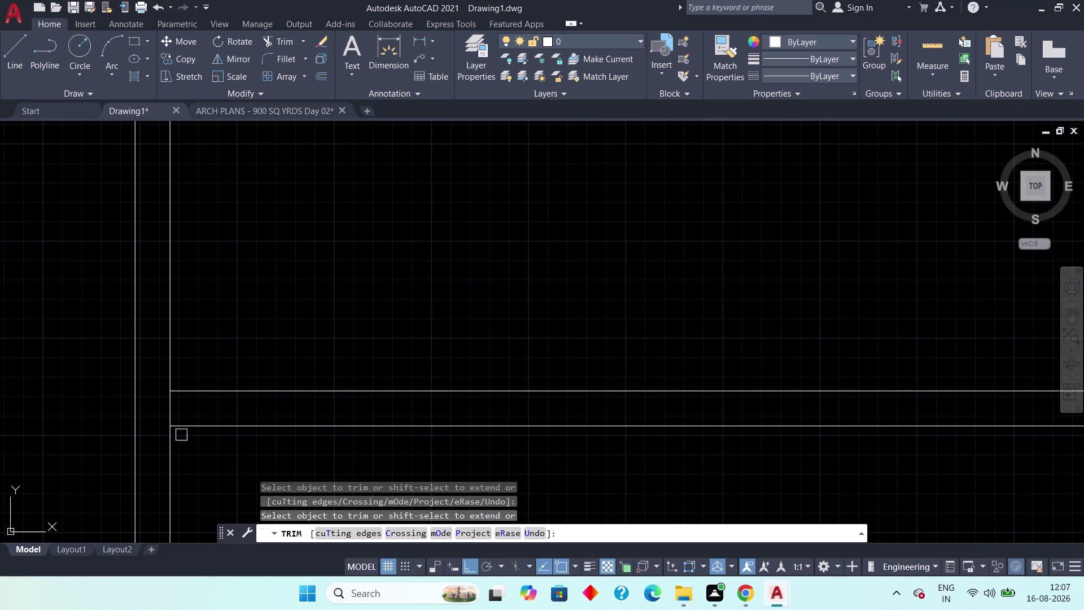
scroll(up, 3)
click(163, 396)
scroll(down, 3)
middle_drag(189, 393, 148, 460)
scroll(down, 3)
middle_drag(153, 373, 176, 489)
scroll(up, 3)
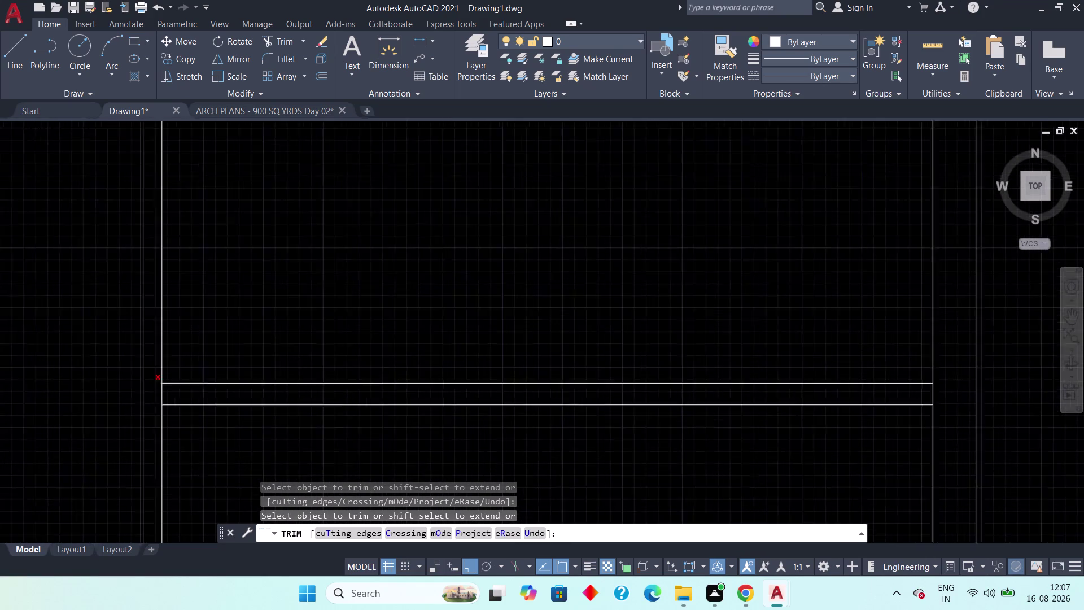
scroll(up, 3)
click(194, 406)
scroll(down, 3)
middle_drag(307, 368, 62, 334)
scroll(up, 3)
click(290, 366)
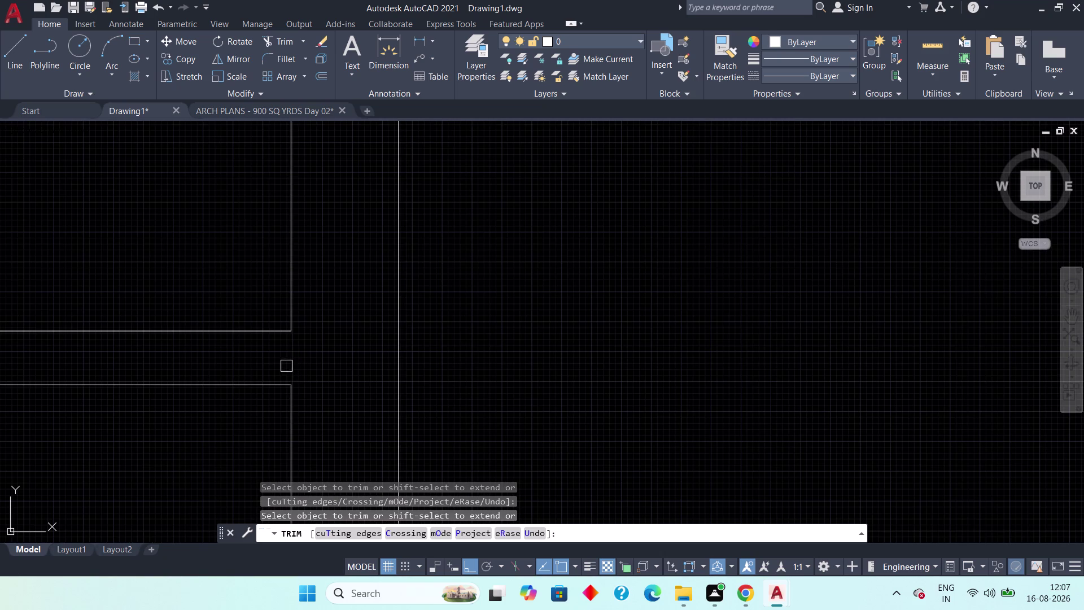
scroll(down, 3)
scroll(down, 3)
middle_drag(220, 426, 243, 415)
scroll(down, 3)
middle_drag(203, 418, 256, 411)
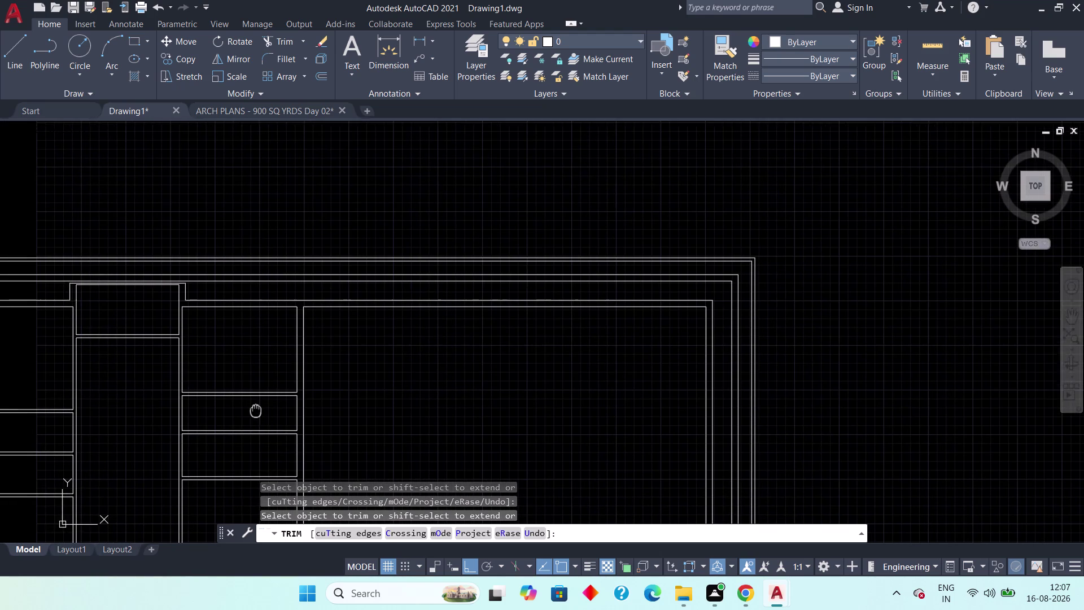
middle_drag(256, 410, 256, 411)
scroll(up, 3)
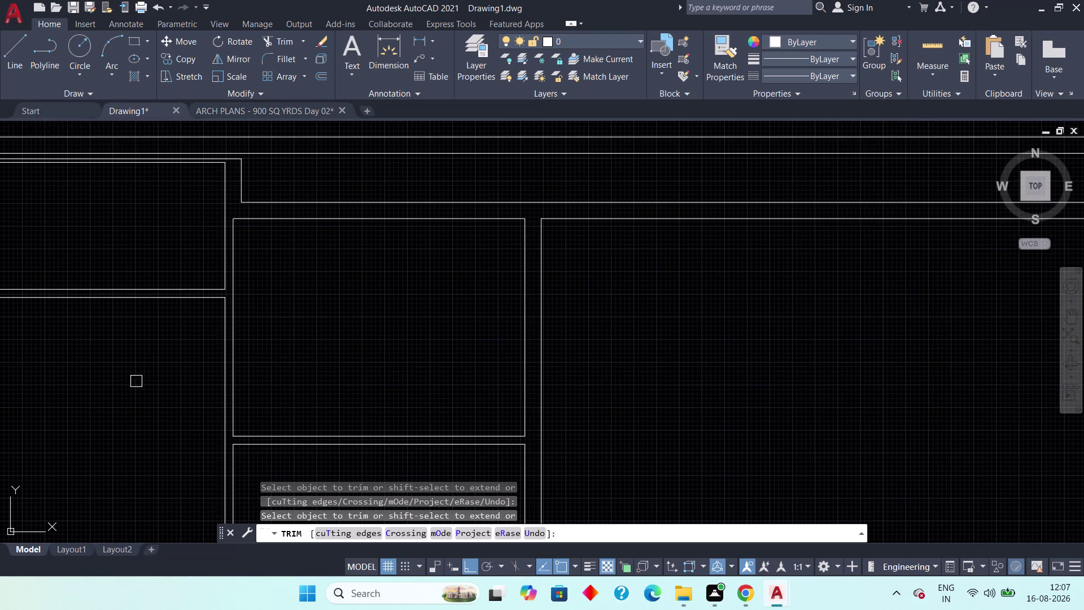
scroll(down, 3)
middle_drag(124, 429, 216, 272)
scroll(down, 3)
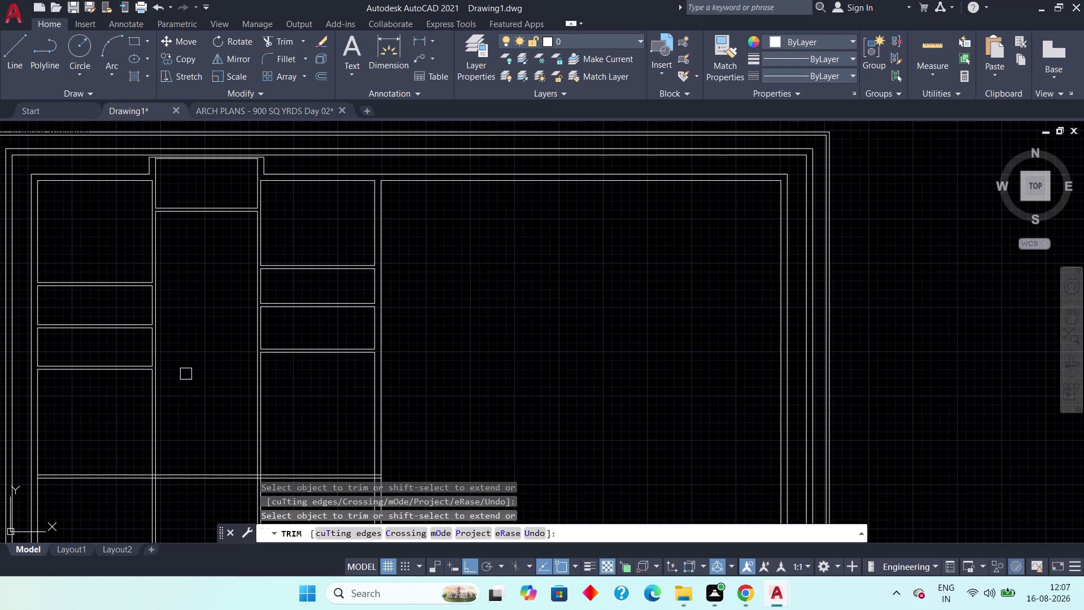
key(Escape)
Inspect the toilets, dress rooms and dining area on the ARCH PLANS reference.
click(253, 110)
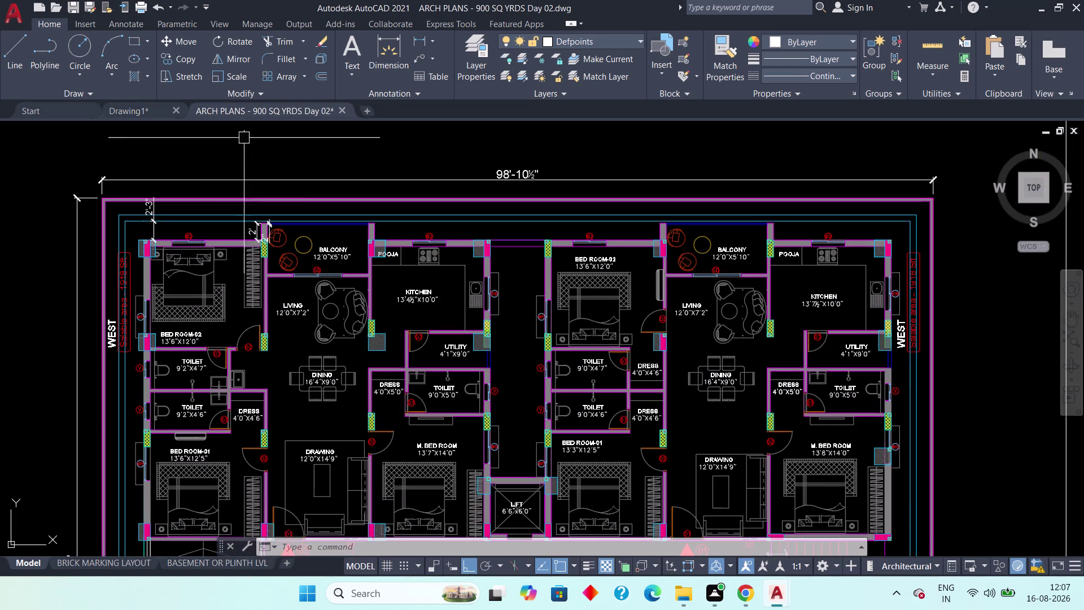
scroll(up, 3)
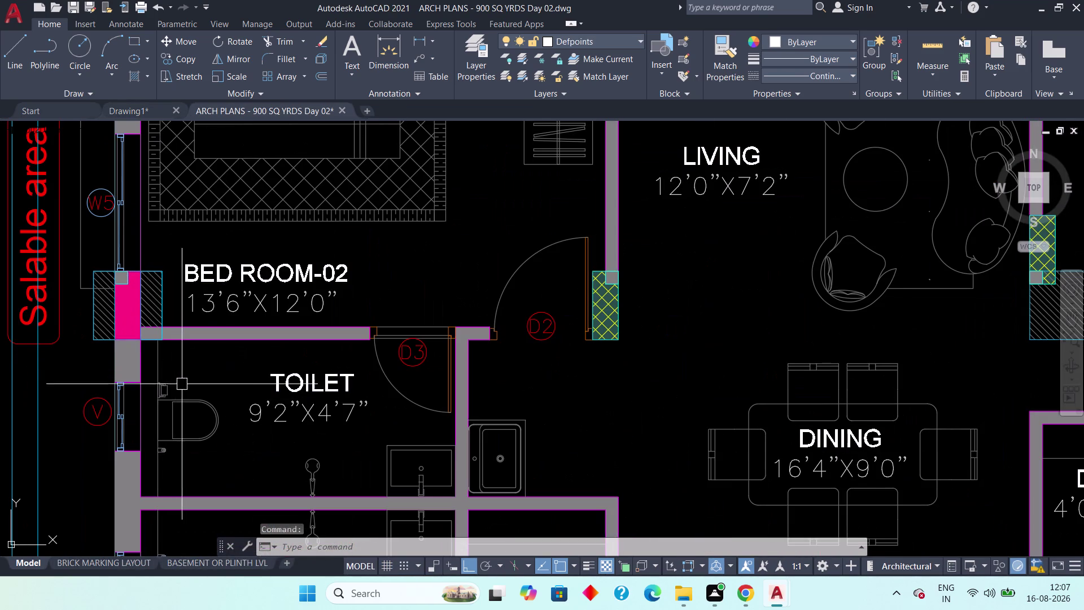
middle_drag(183, 393, 198, 228)
scroll(down, 3)
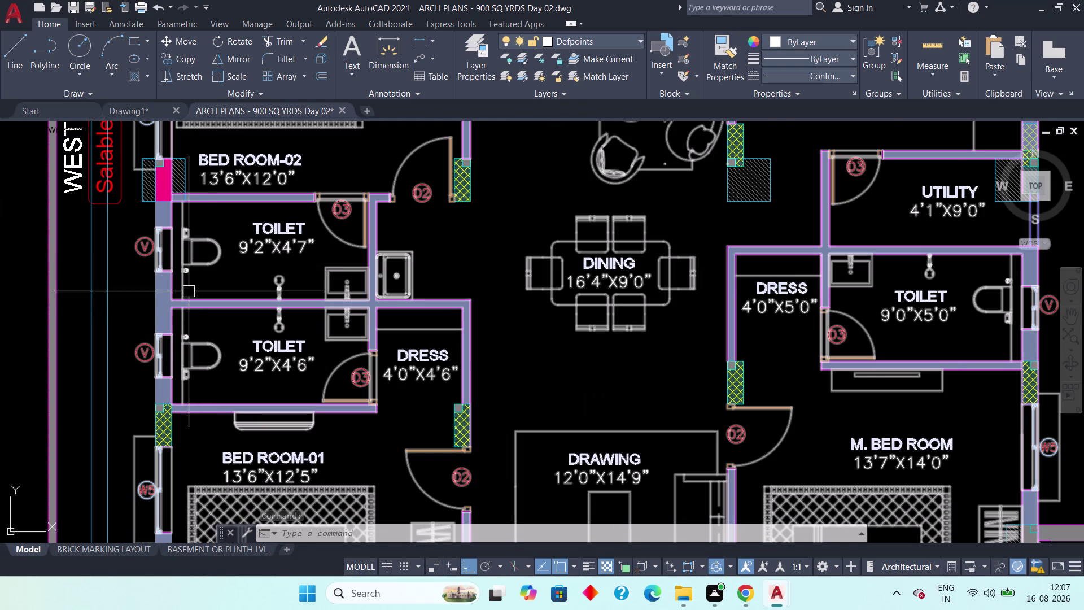
middle_drag(208, 357, 192, 367)
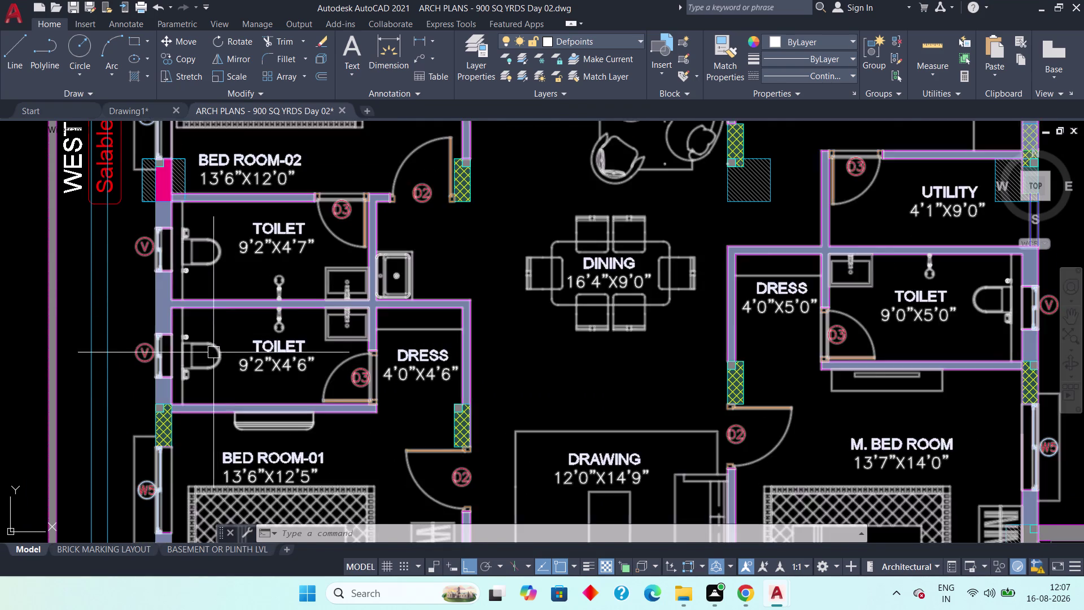
middle_drag(192, 366, 78, 442)
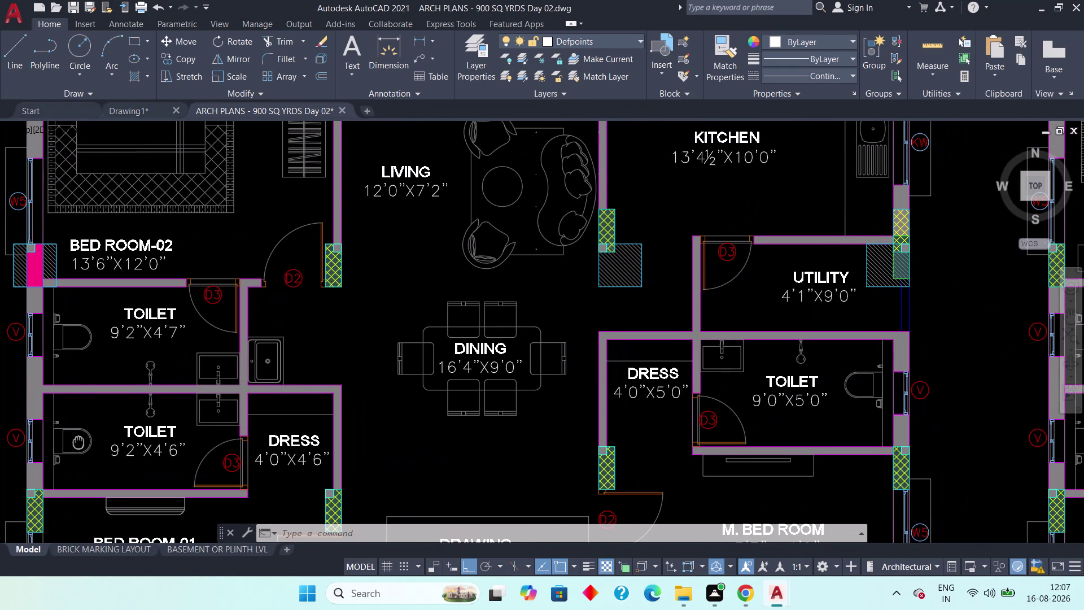
middle_drag(77, 442, 150, 428)
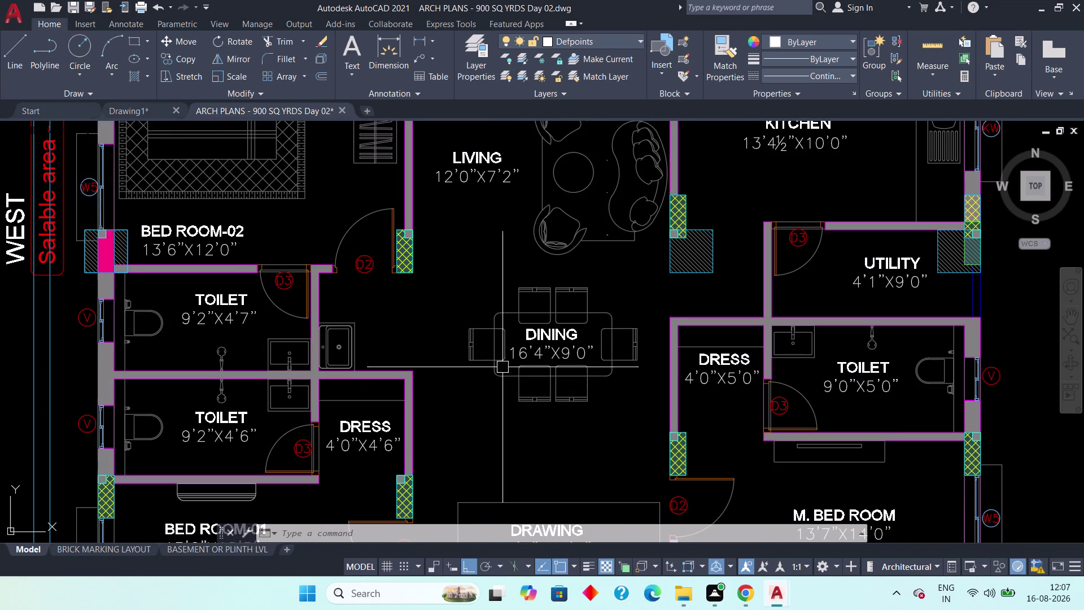
Compare the reference against Drawing1, finishing with Drawing1's plan in view.
click(133, 107)
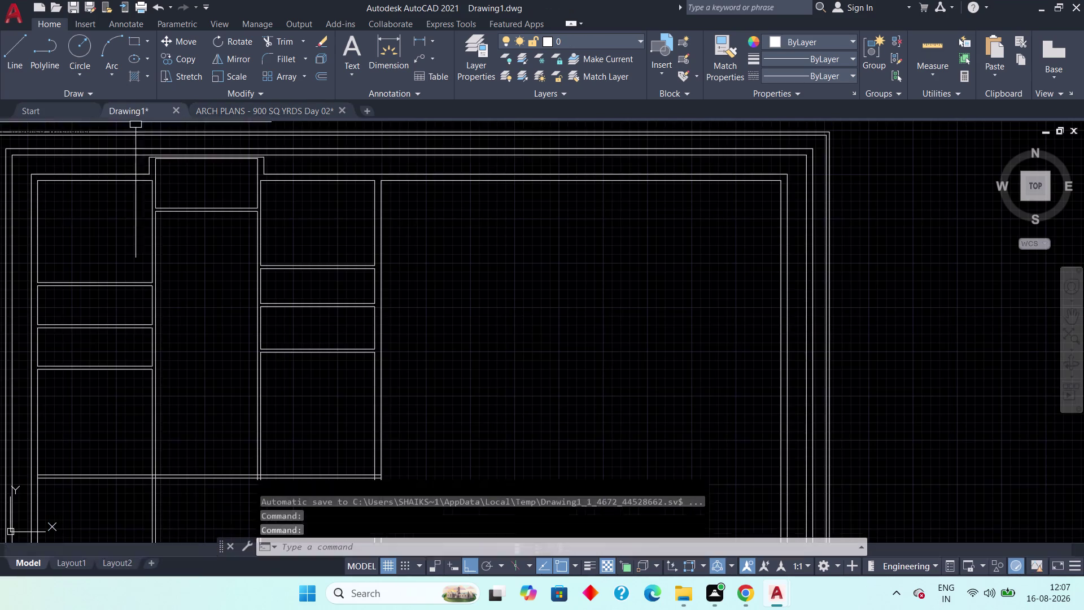
click(247, 111)
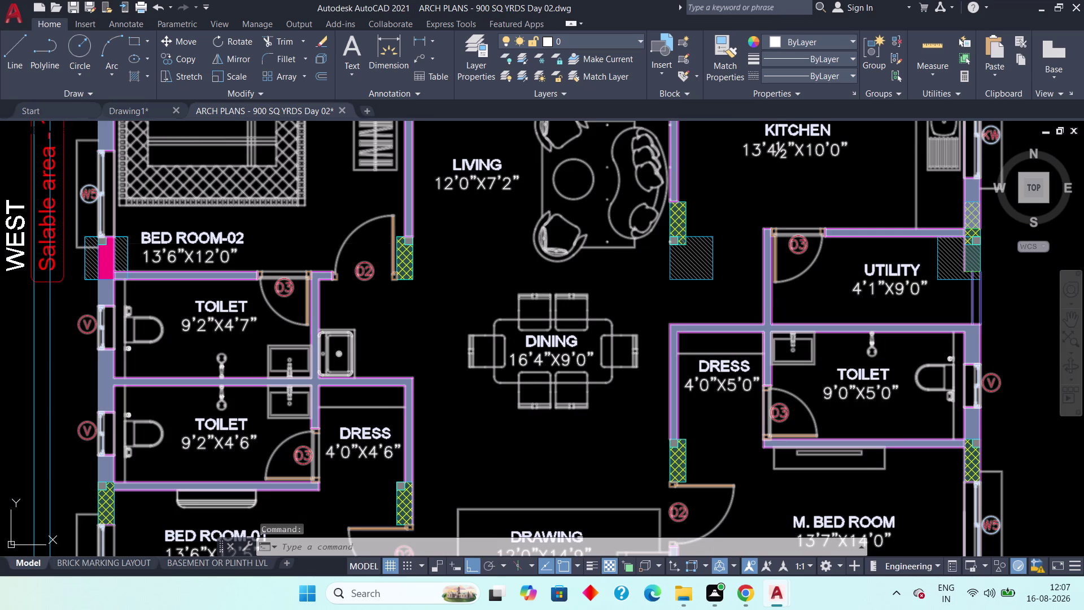
click(126, 110)
middle_drag(148, 317, 254, 307)
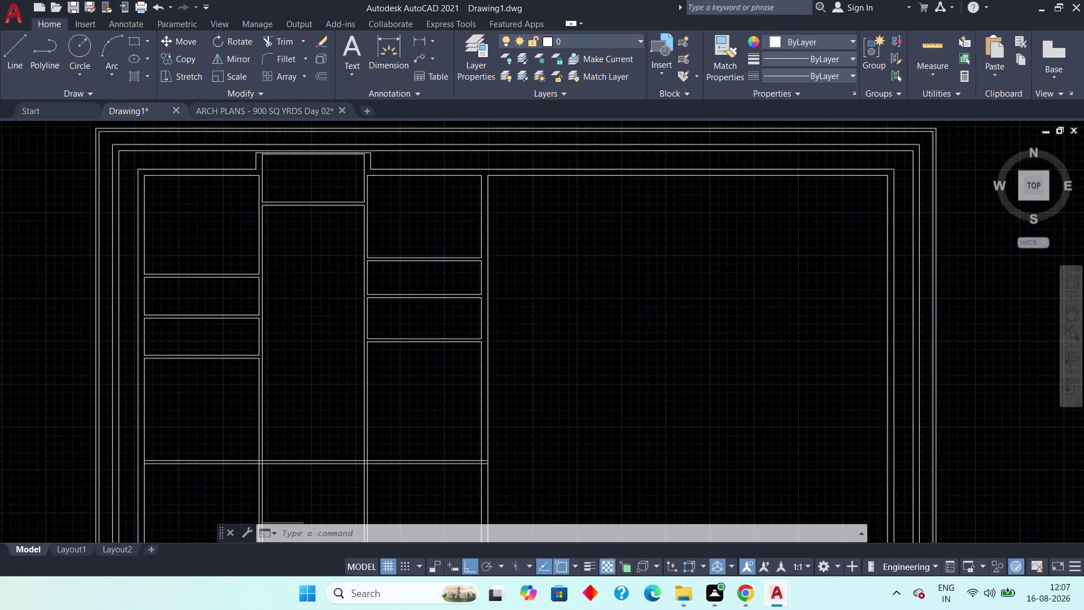
Offset the two left-side room wall lines 9'2" into their rooms.
scroll(up, 3)
middle_drag(182, 309, 285, 311)
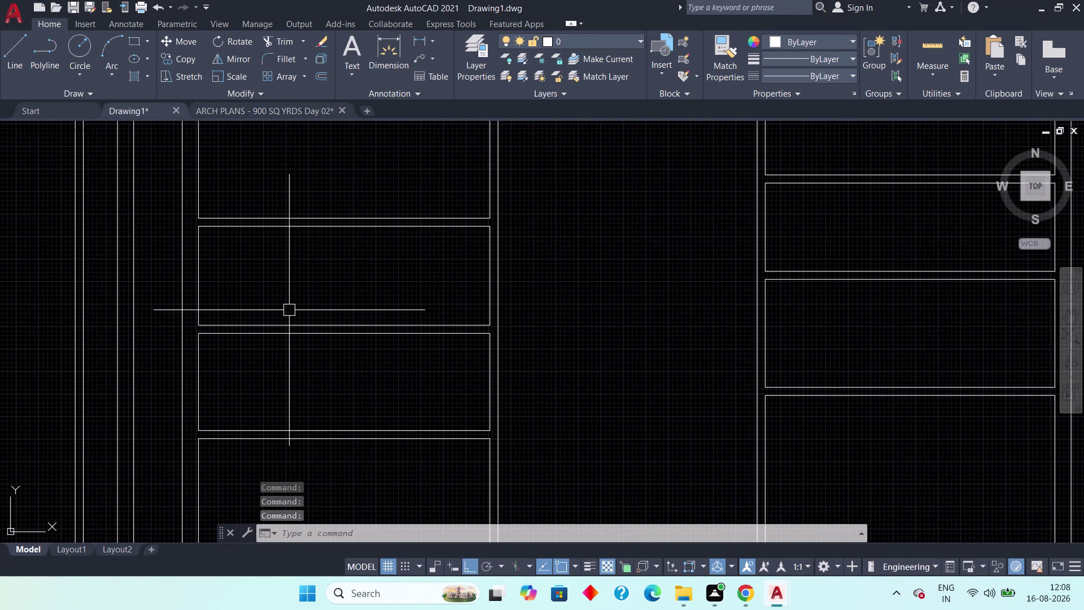
key(o)
text(ff)
key(space)
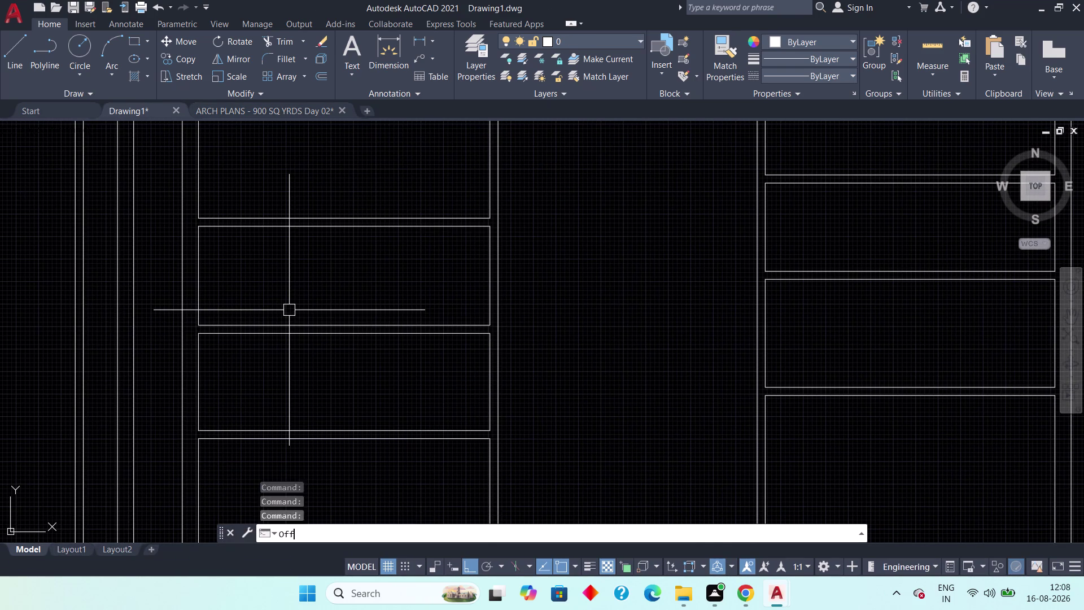
text(9')
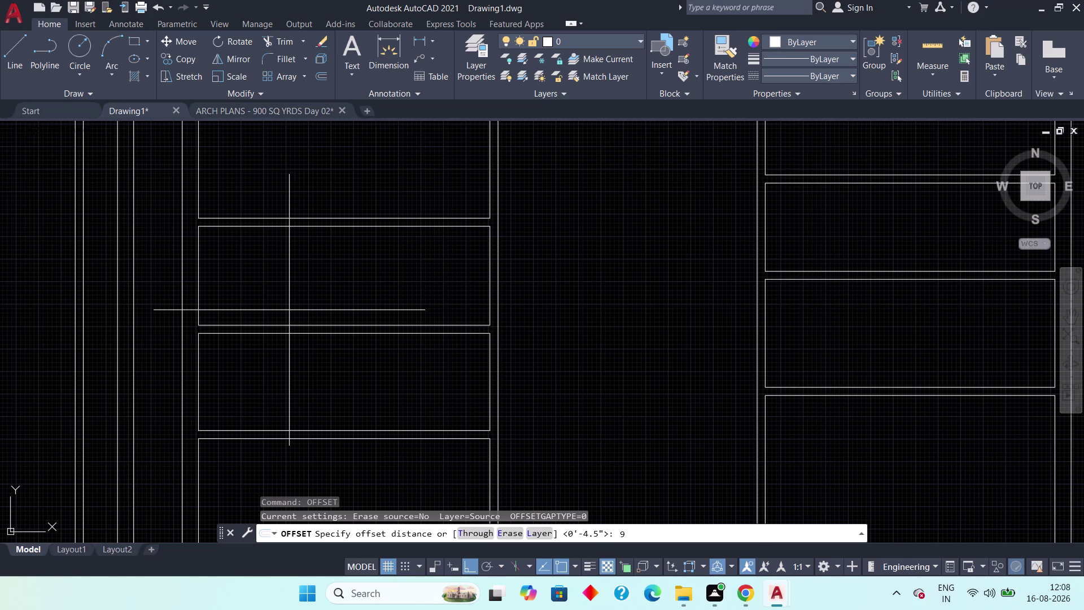
text(2)
text(")
key(space)
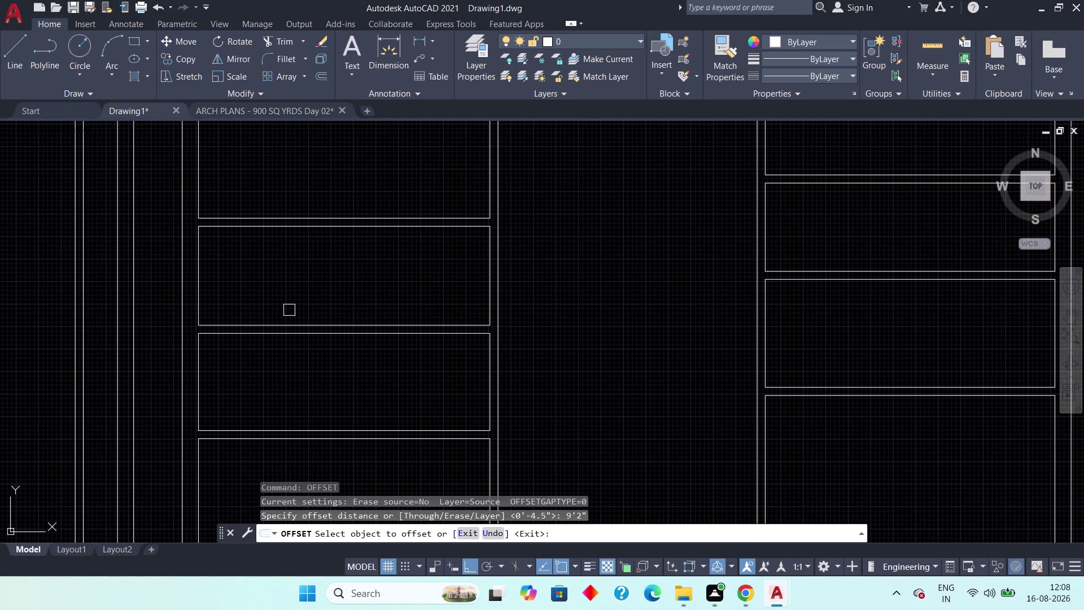
click(204, 293)
click(247, 292)
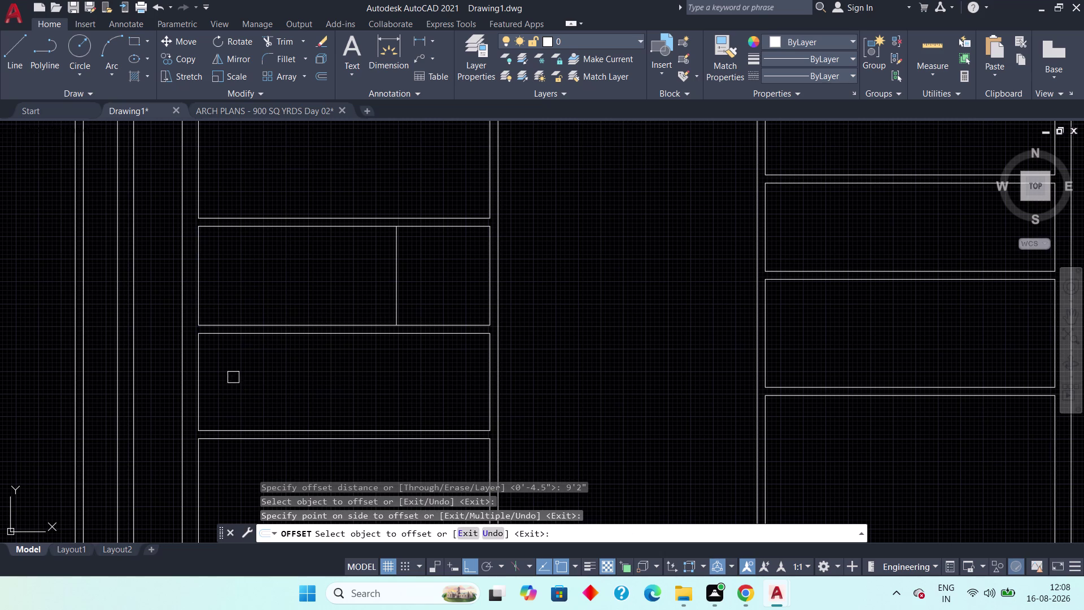
click(200, 396)
click(267, 396)
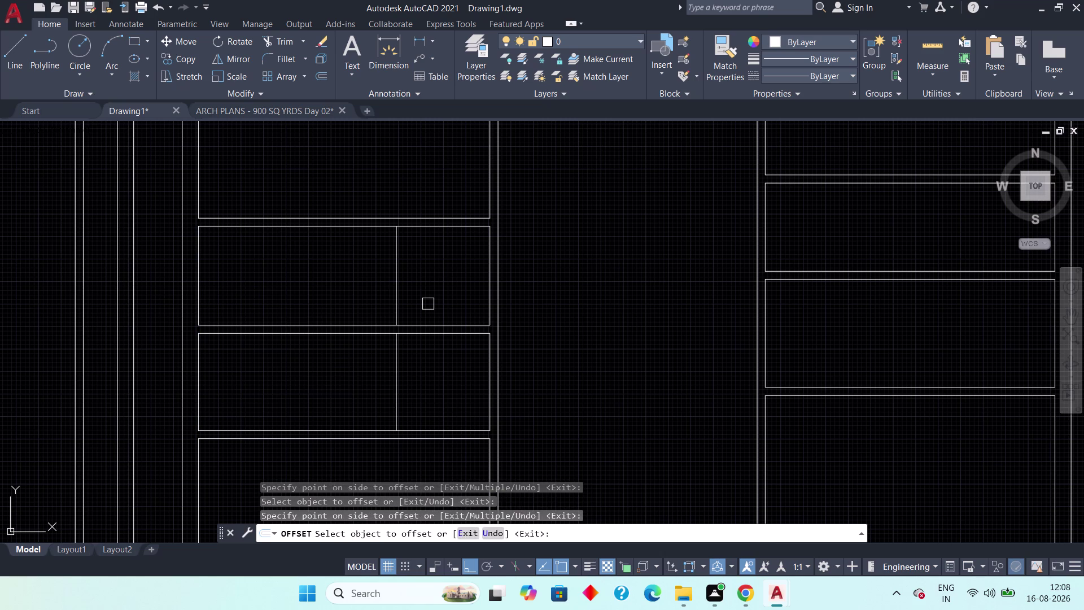
key(Escape)
Offset the partition lines 4.5" to create wall thickness.
key(space)
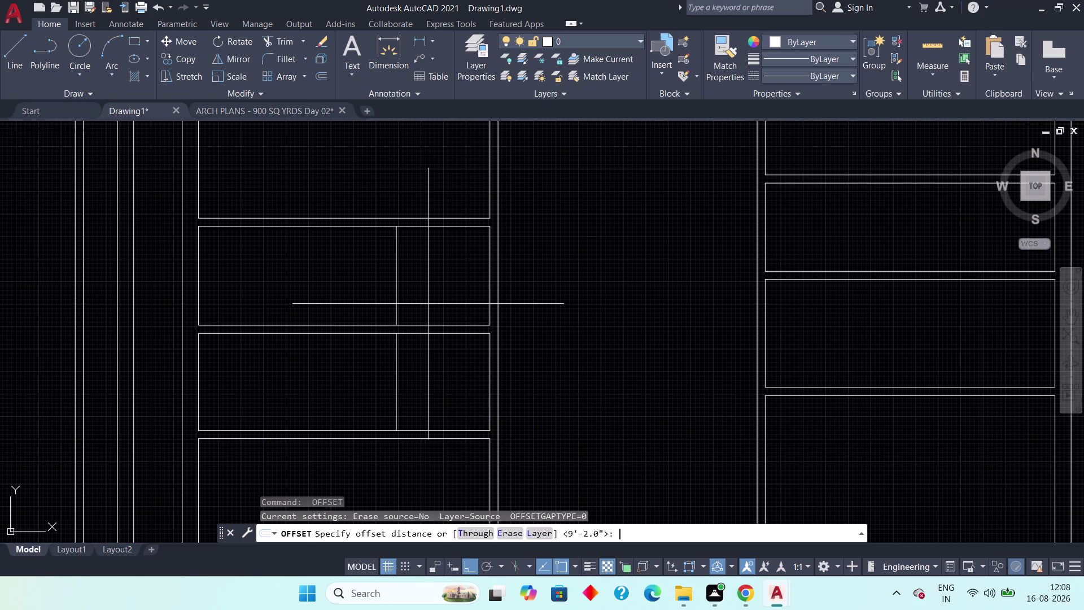
text(4.5")
key(space)
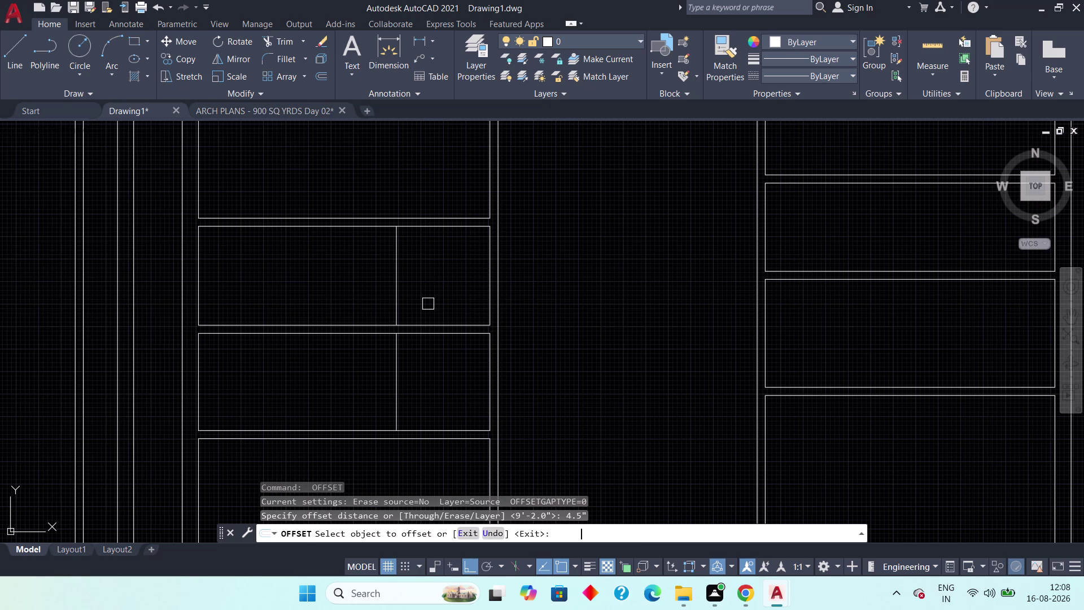
click(398, 306)
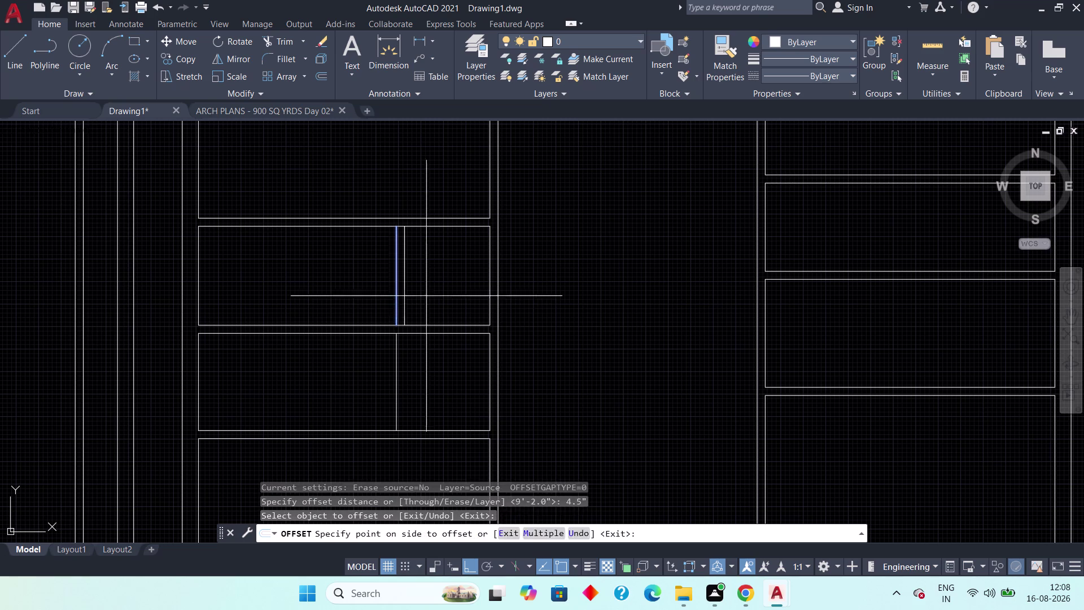
click(431, 293)
click(399, 365)
click(413, 361)
scroll(down, 3)
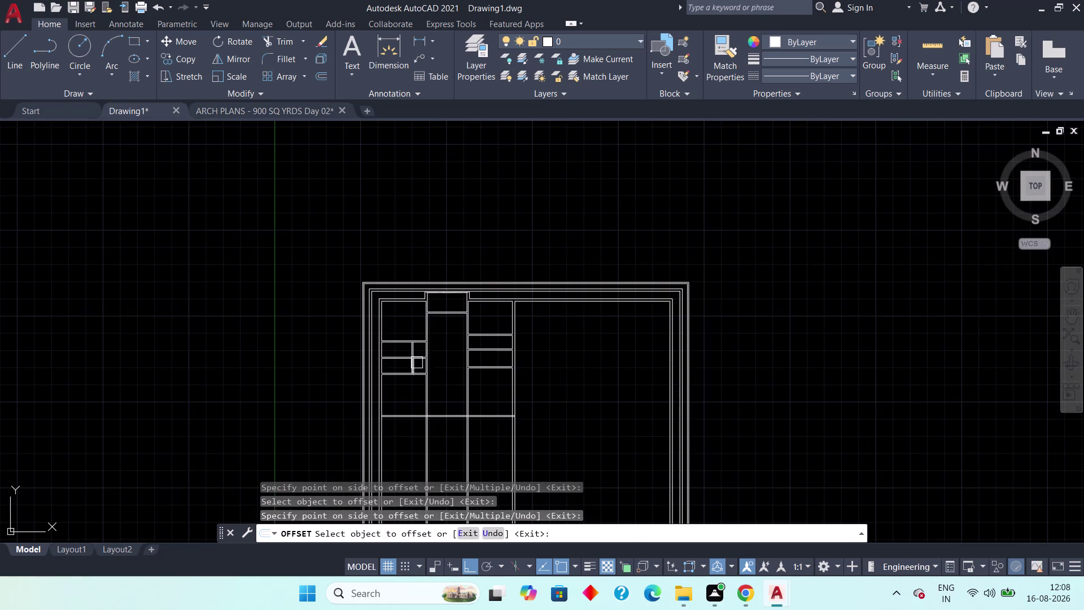
key(Escape)
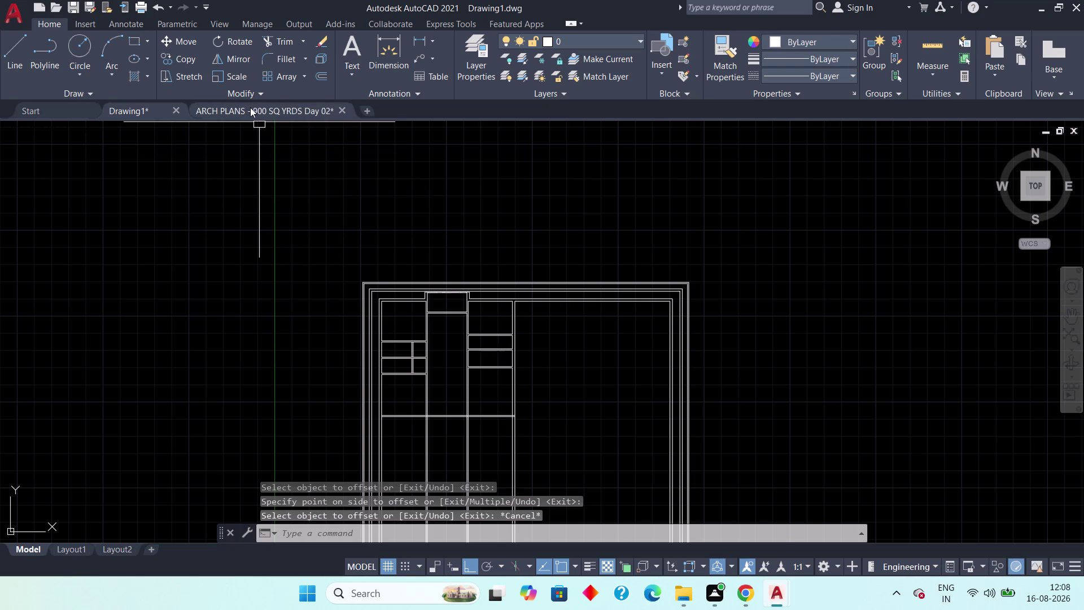
Check the ARCH PLANS reference and return to Drawing1.
click(250, 107)
middle_drag(669, 307, 622, 299)
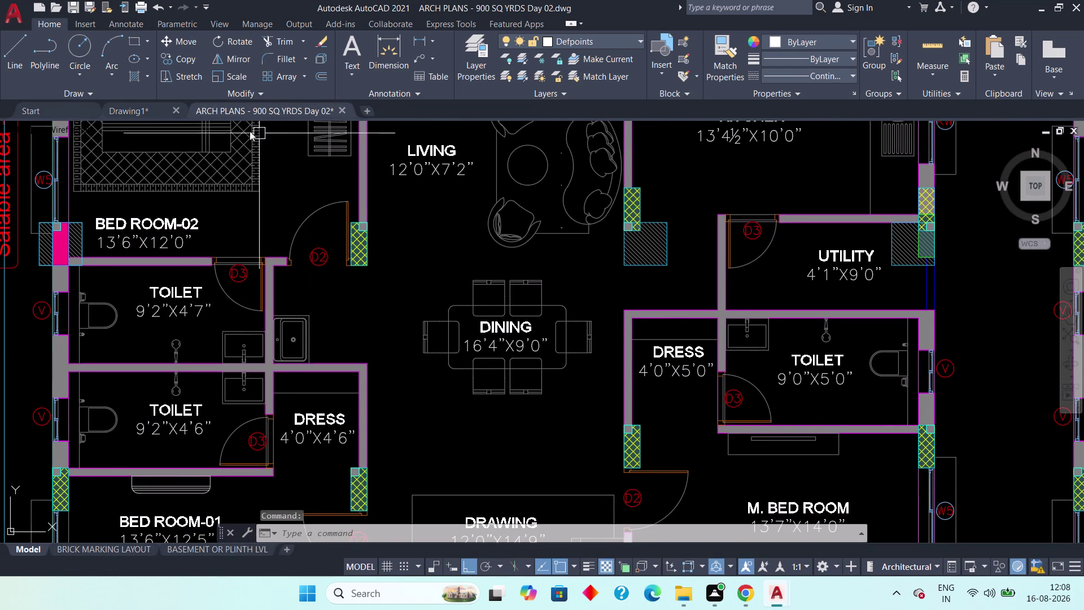
click(128, 109)
Offset the right wall line 9' into both the upper and lower rooms.
scroll(up, 3)
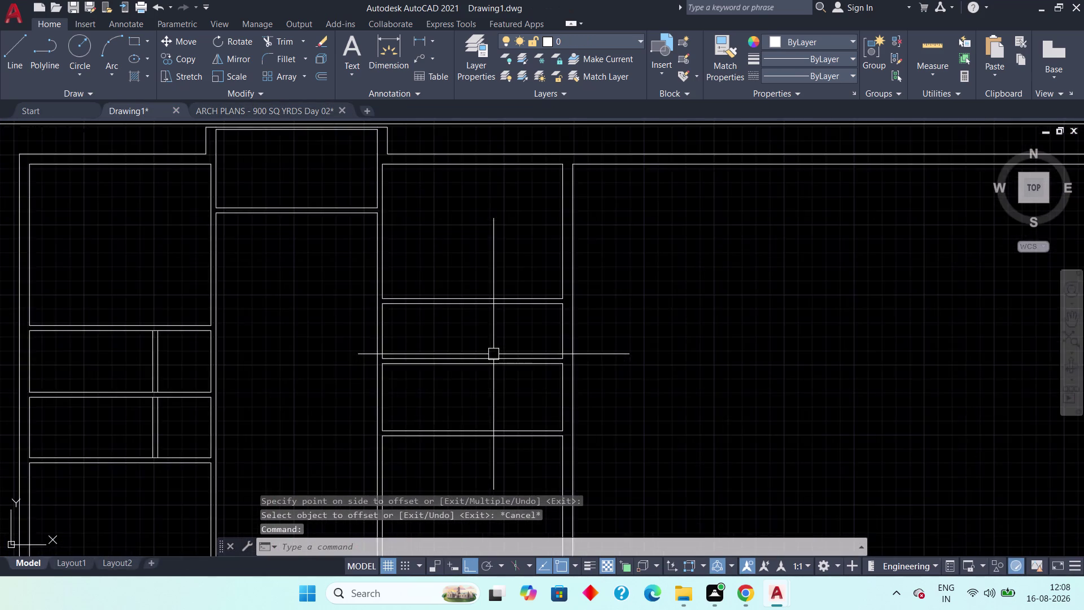
scroll(up, 3)
scroll(up, 3)
key(Escape)
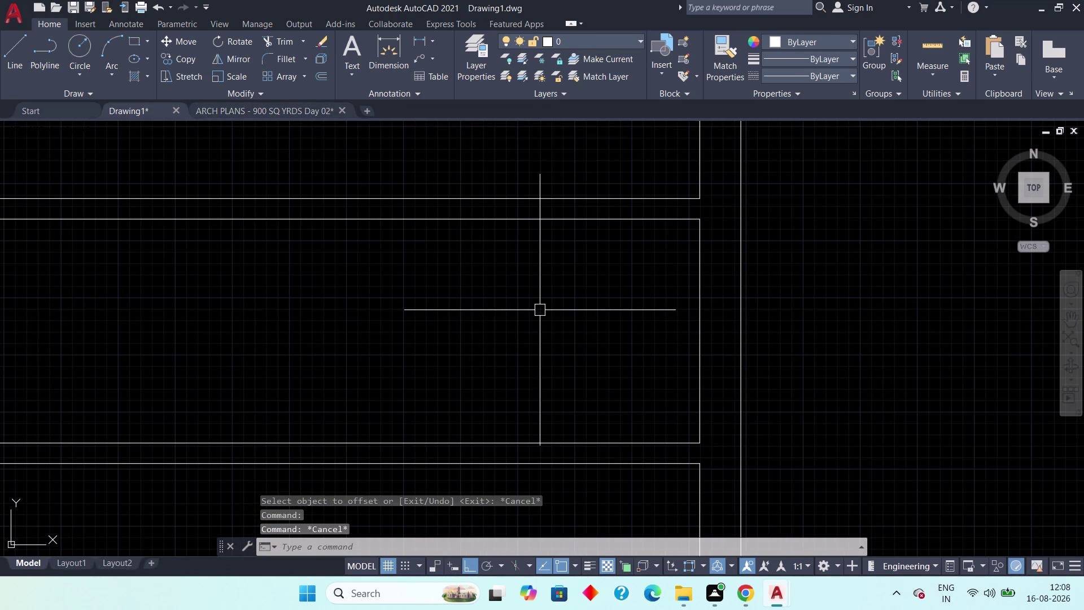
text(off)
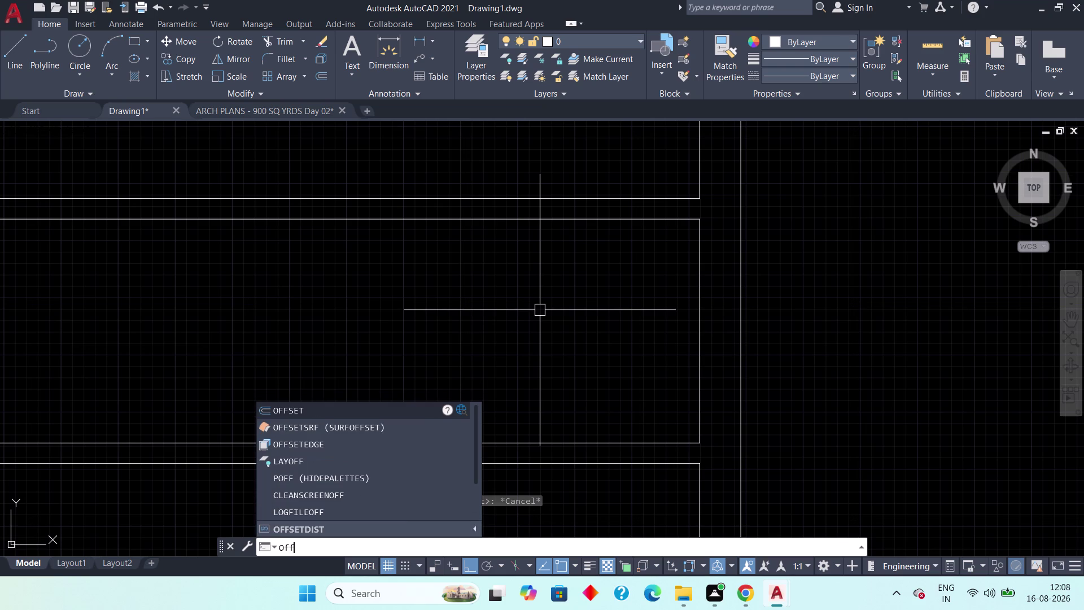
key(space)
text(9)
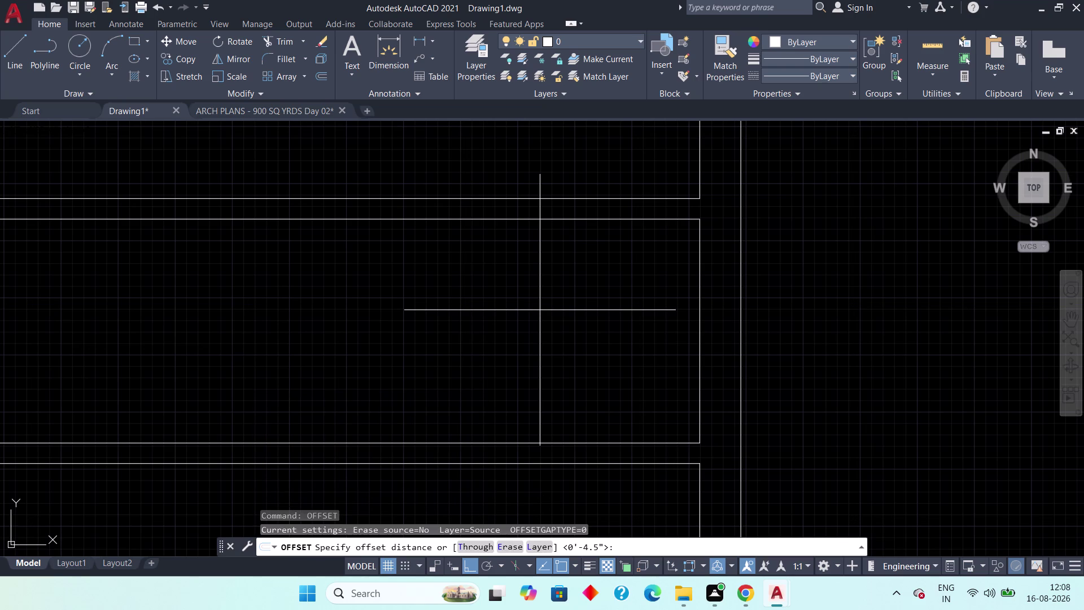
text(')
key(space)
scroll(down, 3)
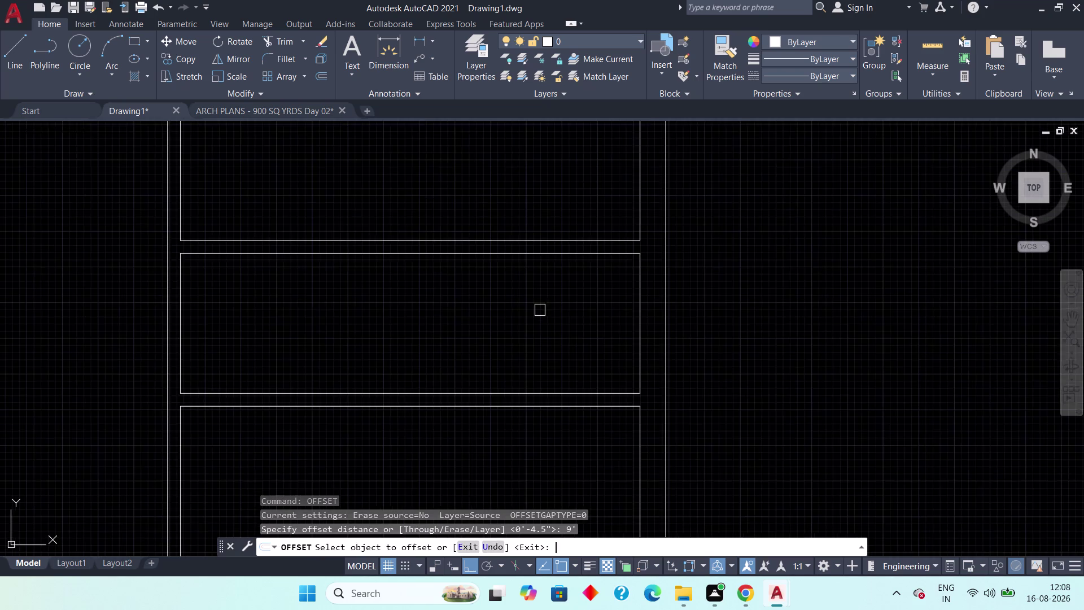
middle_drag(545, 323, 548, 443)
scroll(down, 3)
middle_drag(561, 438, 524, 298)
scroll(up, 3)
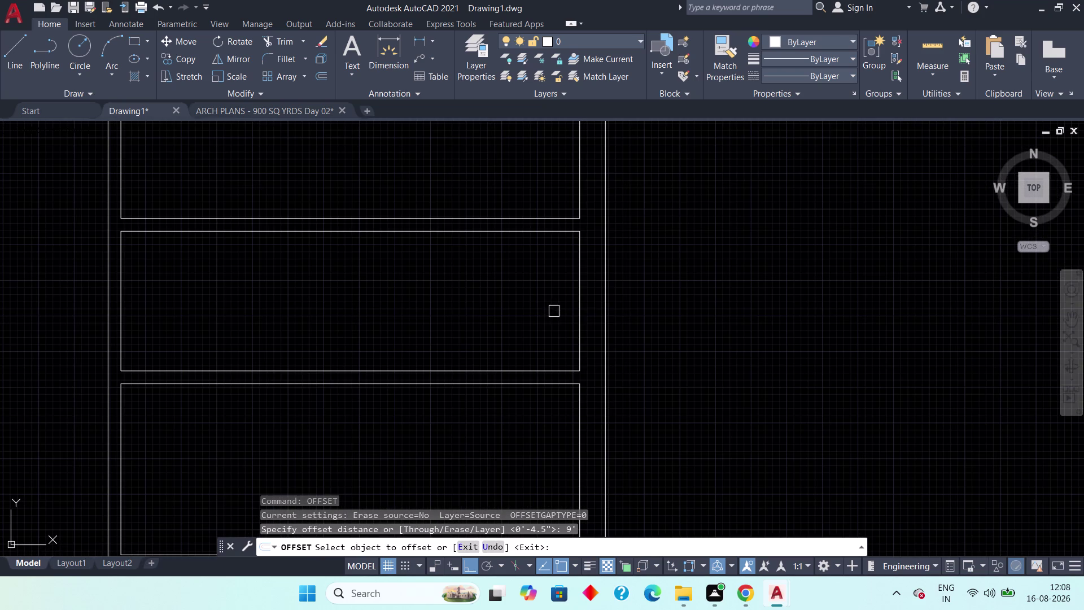
drag(580, 318, 562, 317)
click(416, 321)
click(580, 427)
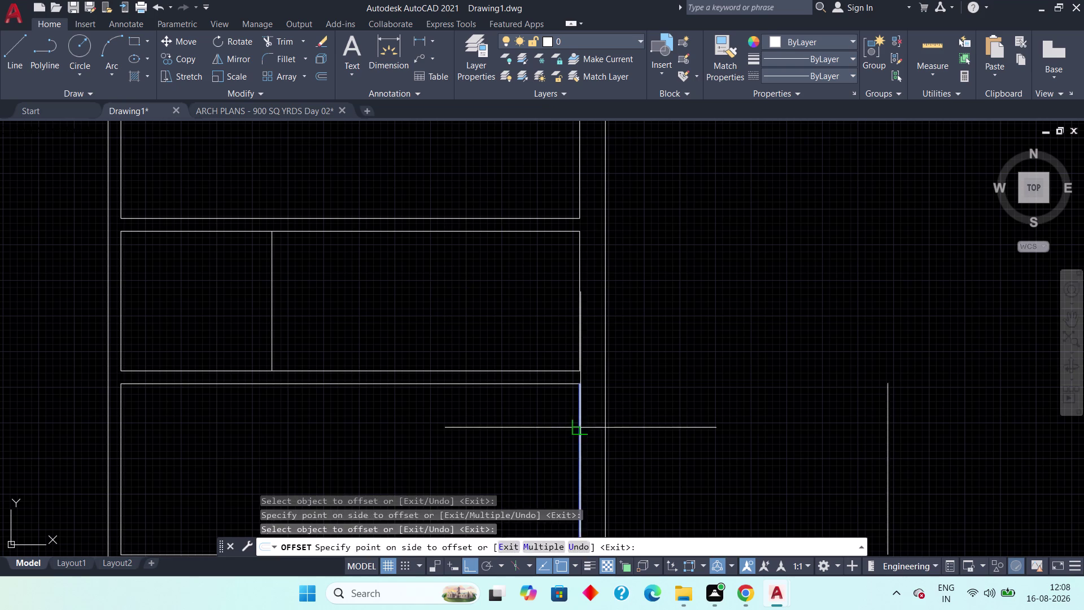
drag(526, 422, 506, 429)
key(Escape)
Double each new partition line with a 4.5" offset to give it thickness.
key(space)
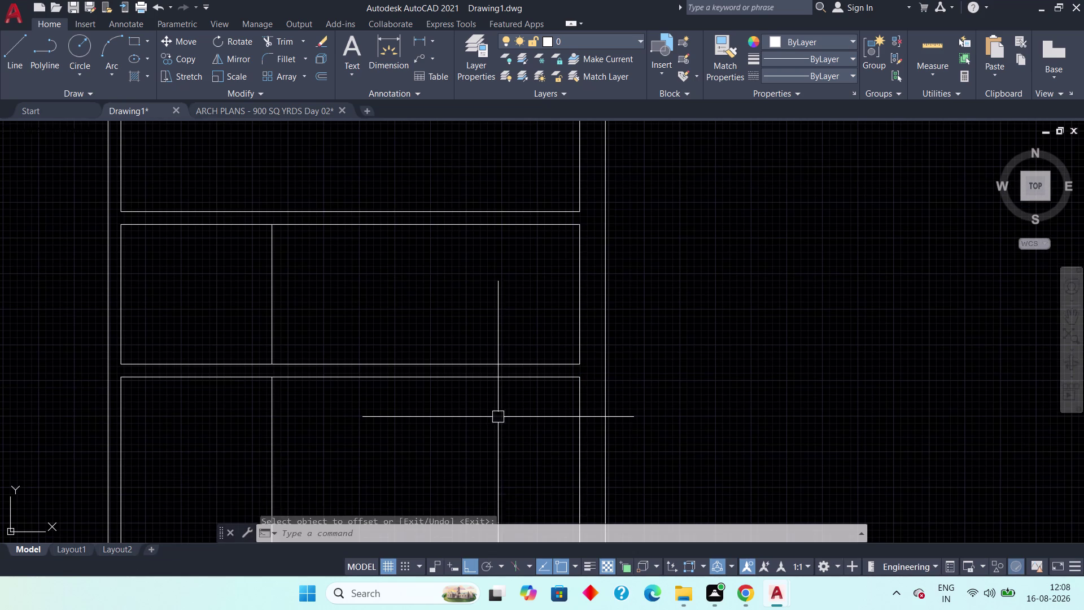
text(4.5)
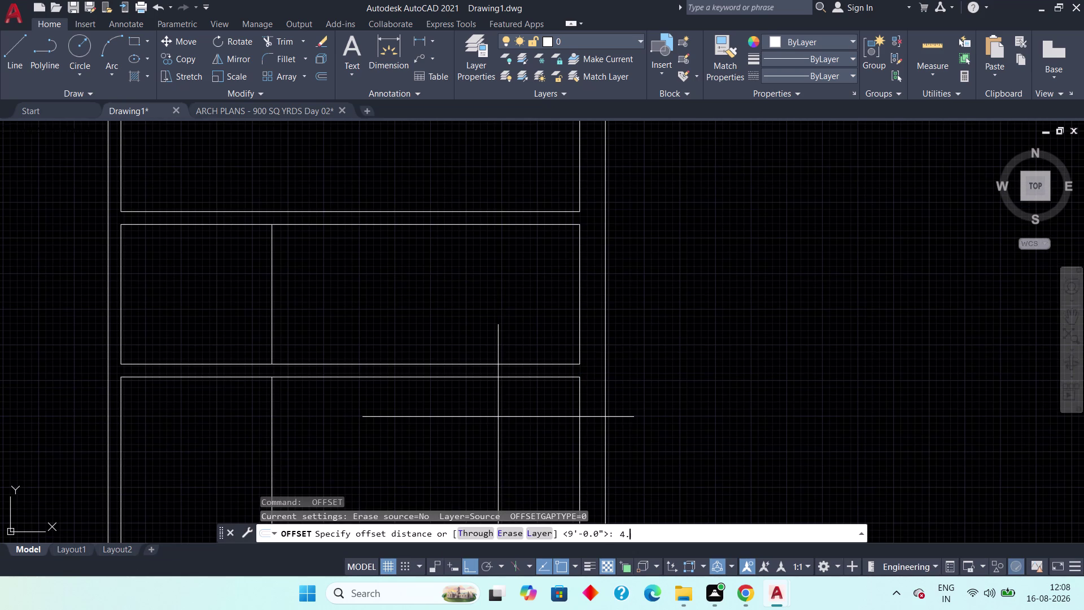
text(")
key(space)
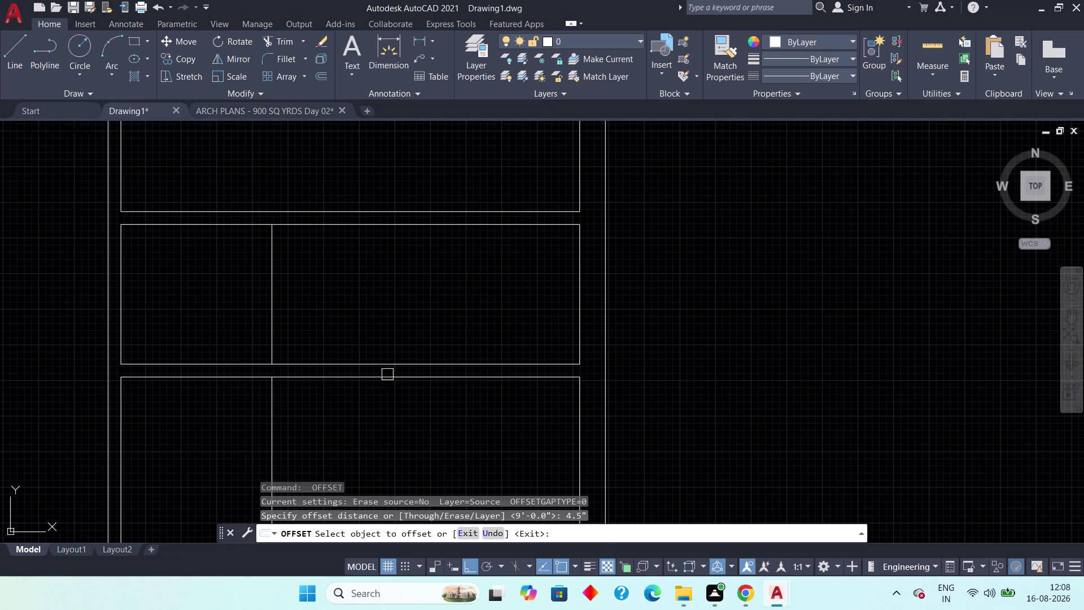
drag(270, 325, 257, 325)
click(207, 325)
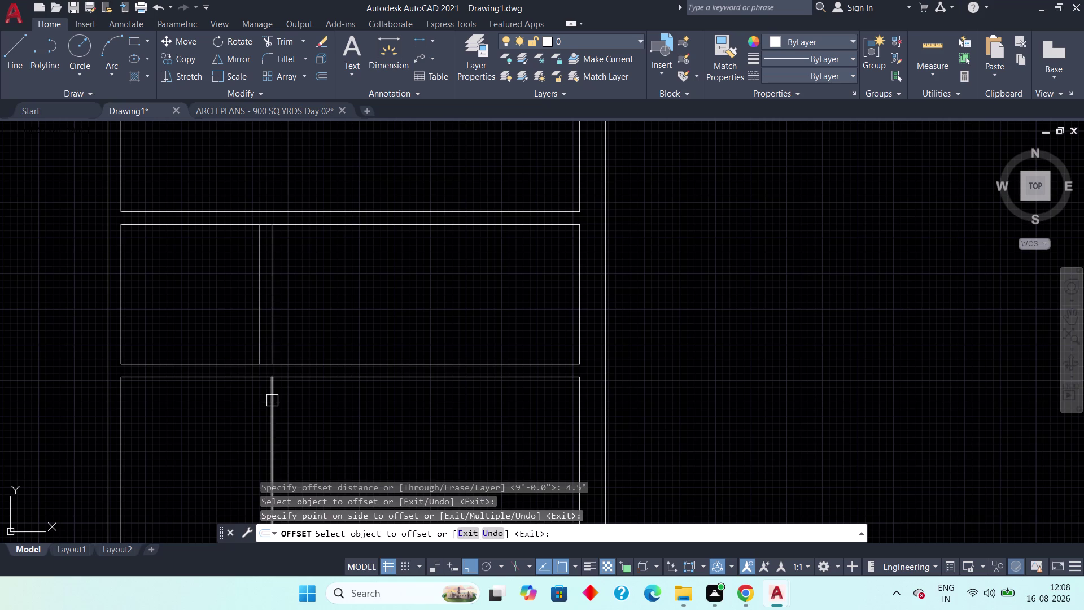
drag(273, 401, 248, 403)
click(220, 404)
key(Escape)
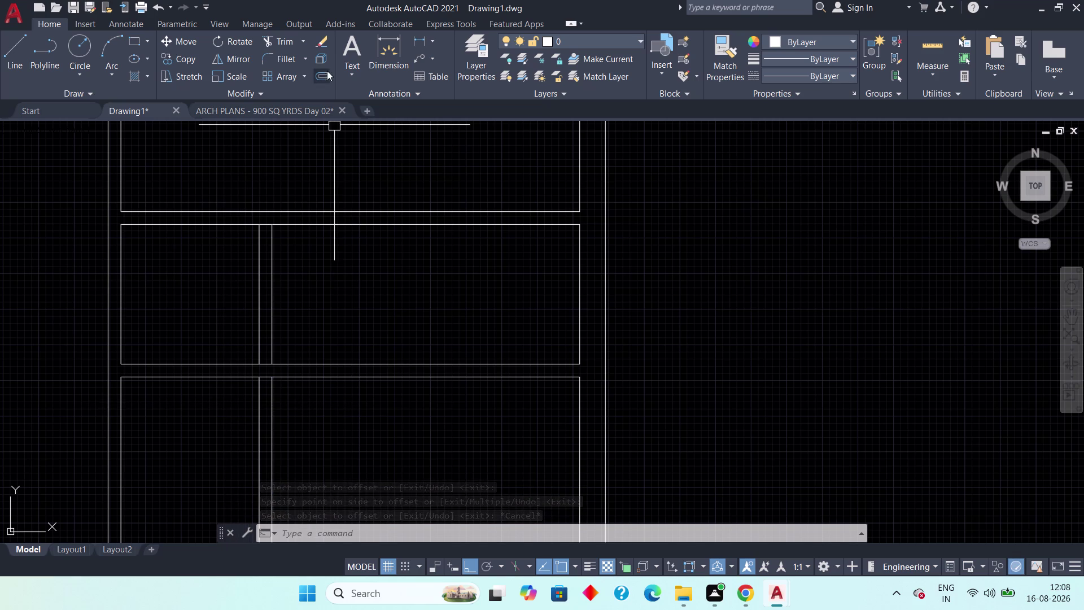
click(413, 40)
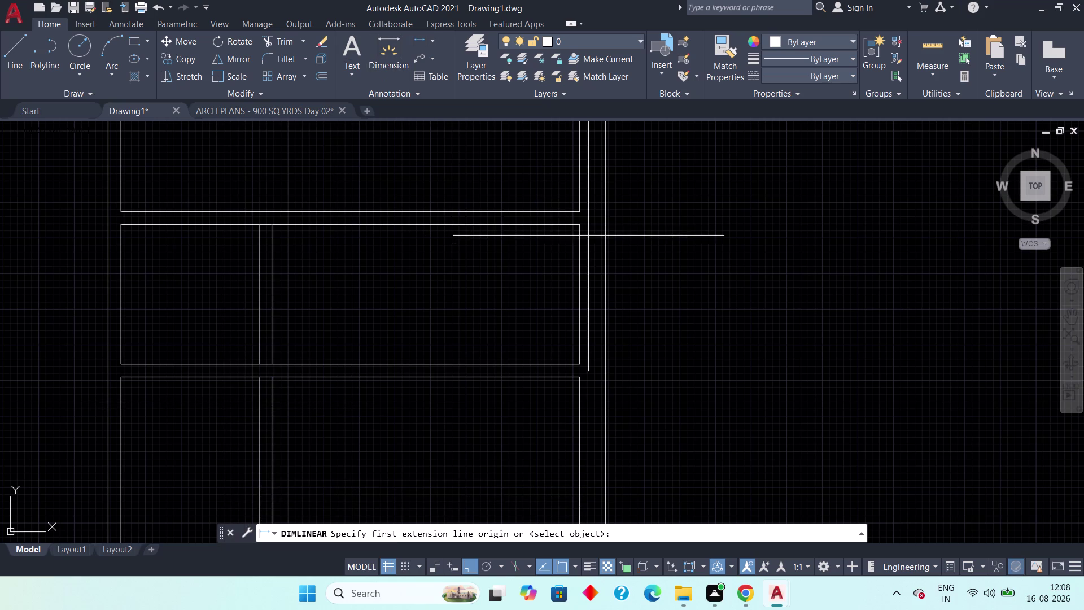
click(585, 224)
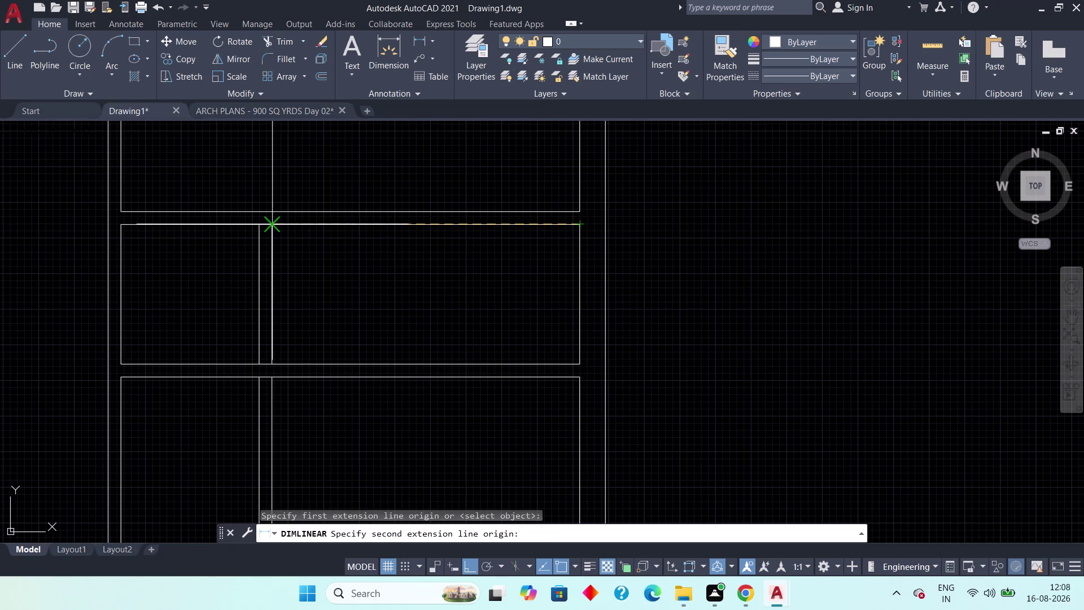
click(269, 226)
click(289, 262)
key(Escape)
click(448, 245)
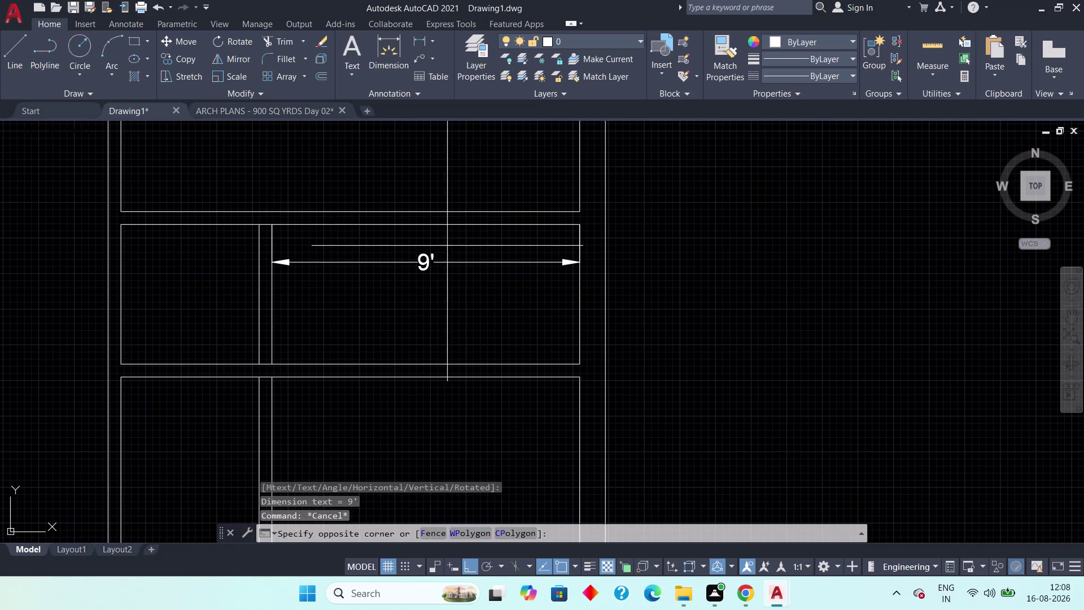
click(409, 279)
key(Delete)
scroll(down, 3)
middle_drag(358, 296, 467, 316)
scroll(down, 3)
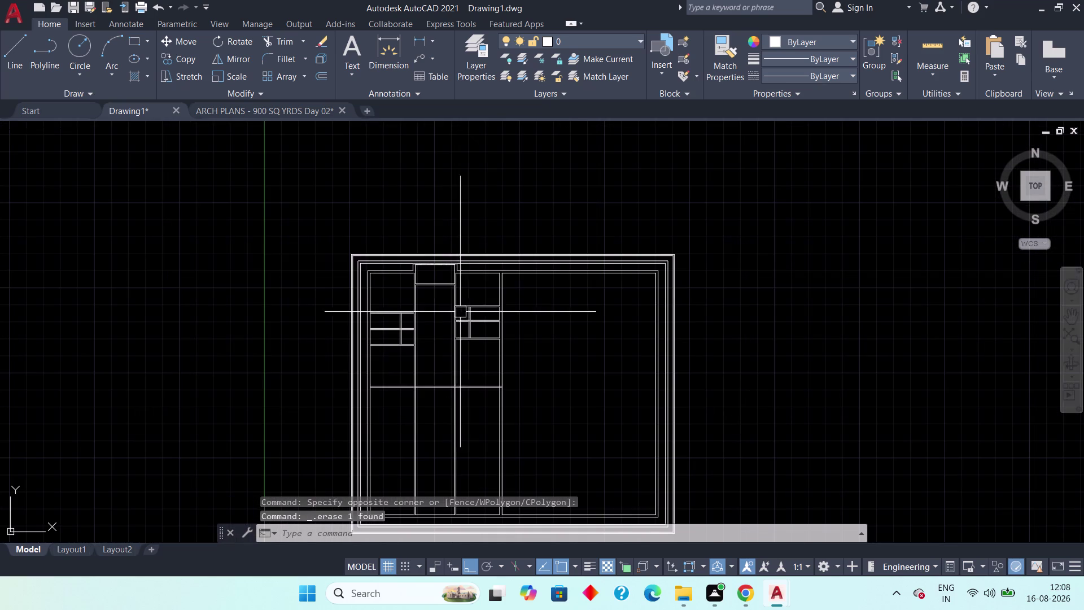
click(277, 110)
scroll(down, 3)
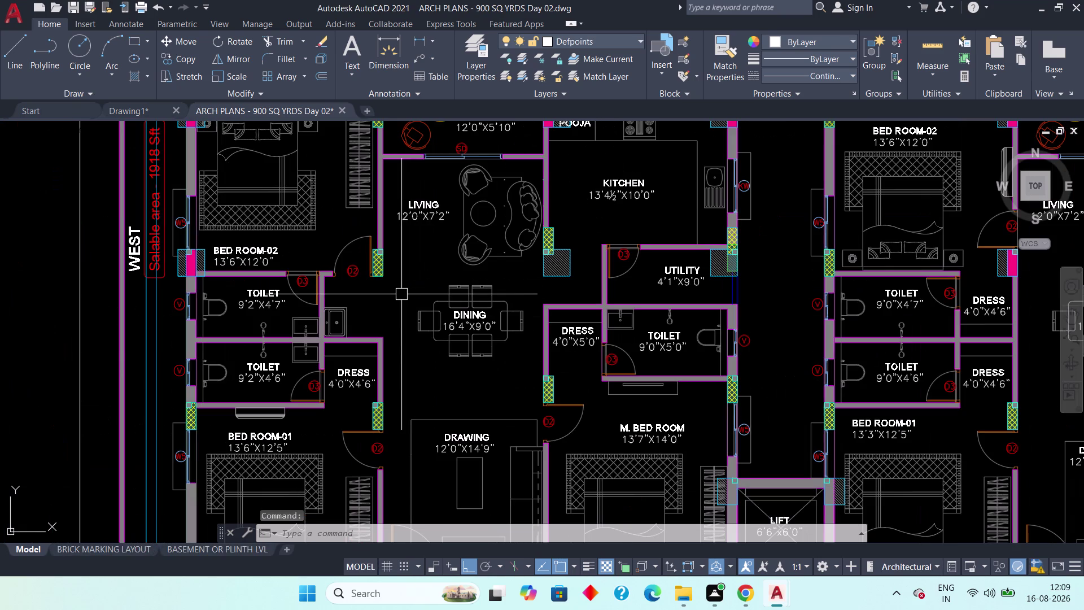
click(126, 109)
scroll(up, 3)
scroll(up, 3)
middle_drag(448, 303, 419, 433)
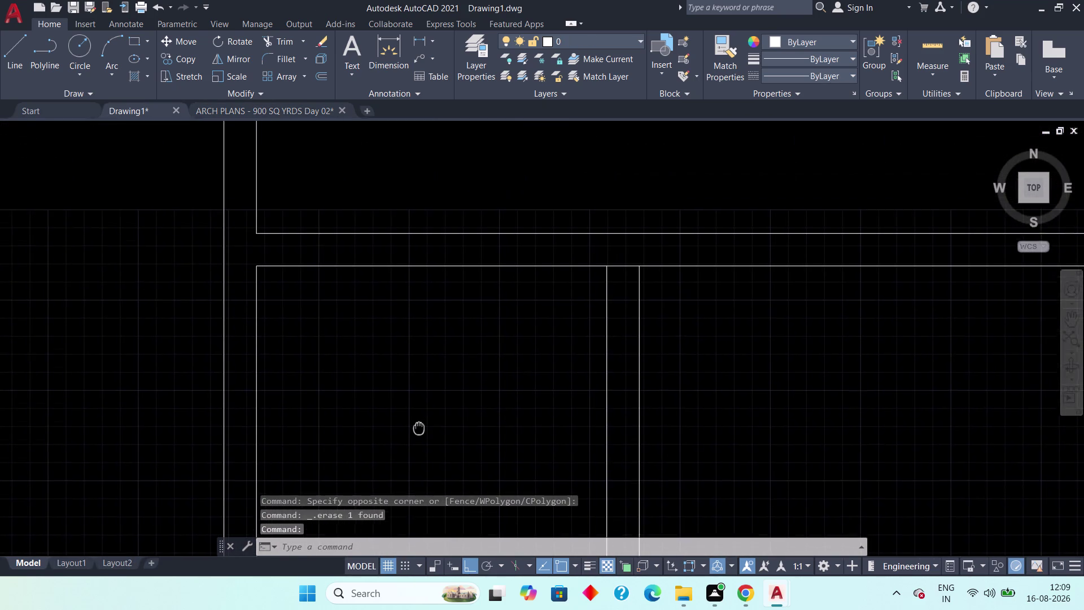
Stretch the new partition line's endpoint so it meets the horizontal wall line.
middle_drag(419, 433, 420, 435)
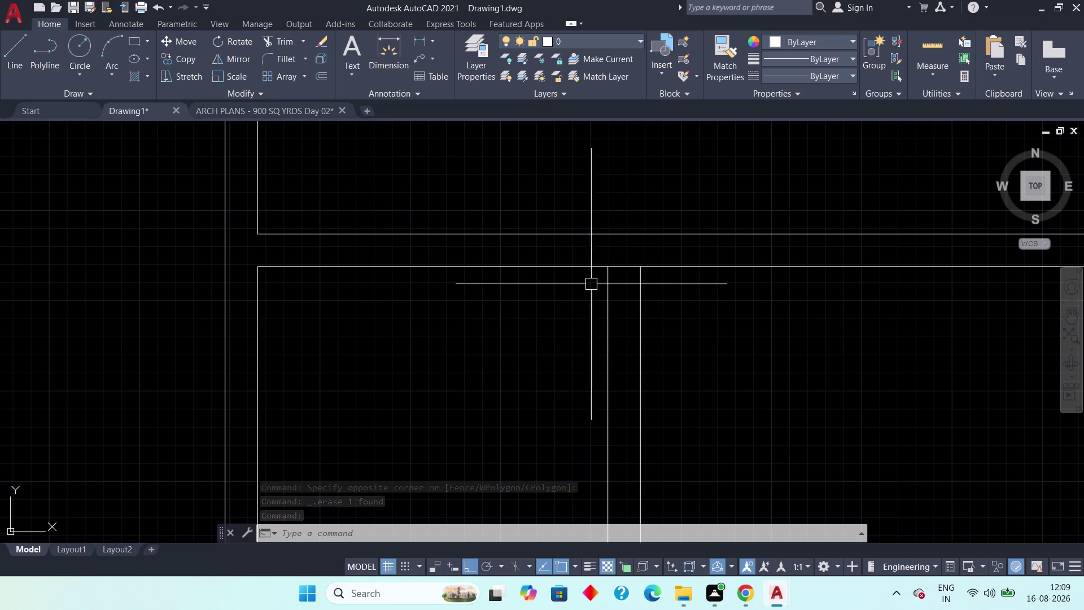
click(607, 282)
click(609, 265)
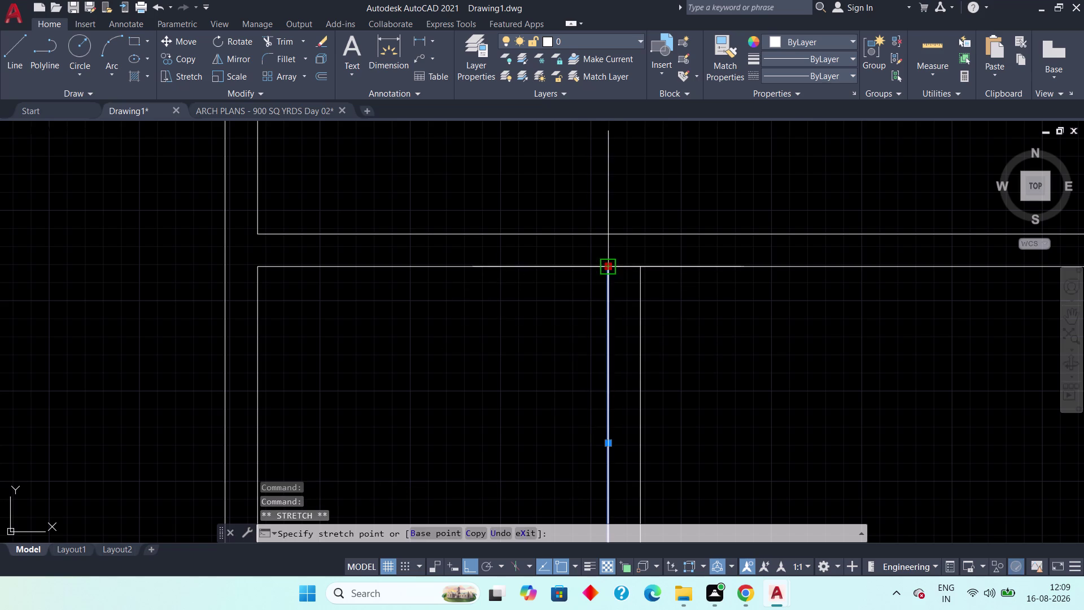
click(606, 238)
scroll(down, 3)
middle_drag(556, 377, 548, 342)
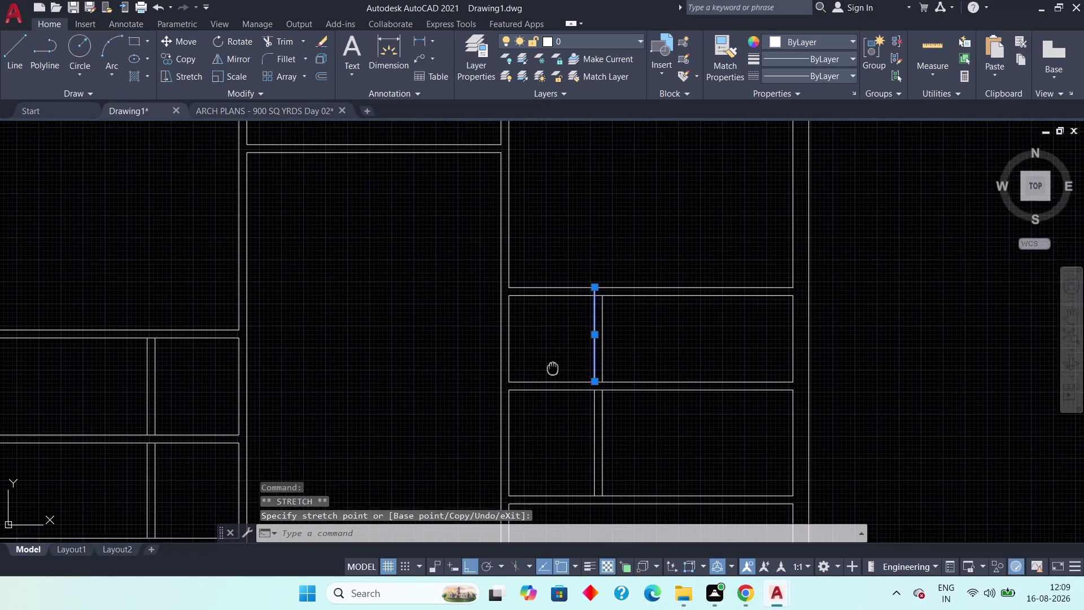
middle_drag(548, 342, 544, 231)
scroll(up, 3)
click(582, 346)
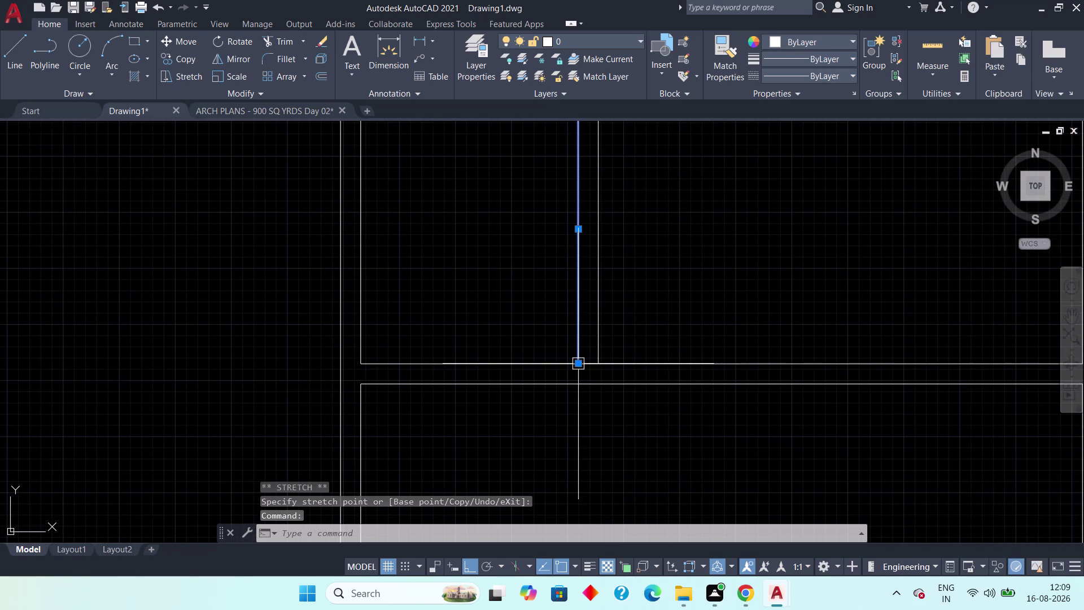
click(581, 364)
click(580, 378)
key(Escape)
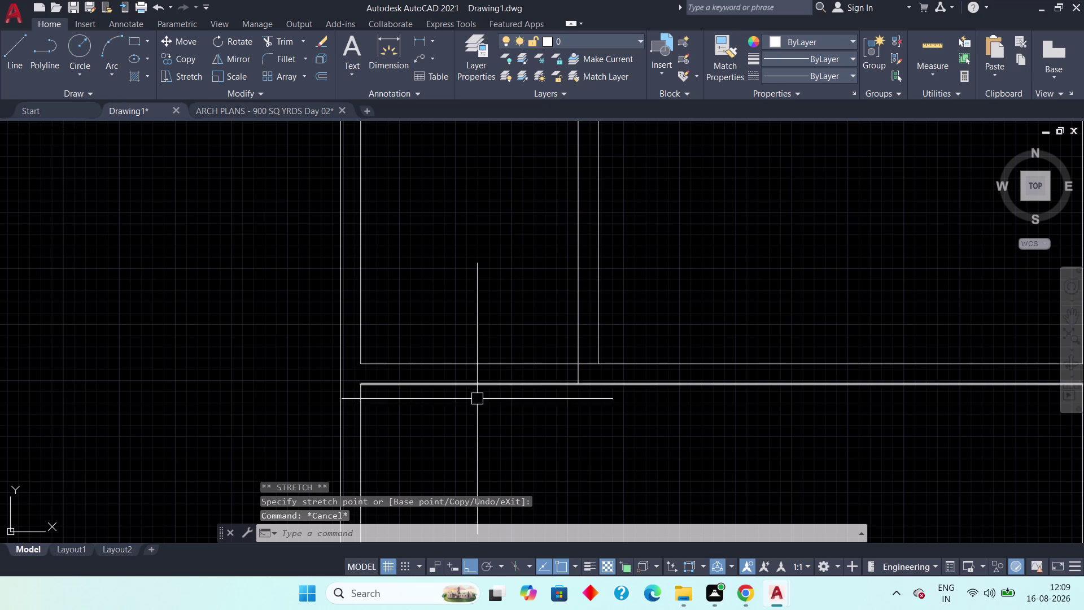
Trim the overlapping partition and wall line segments at the corridor openings.
text(tr)
key(space)
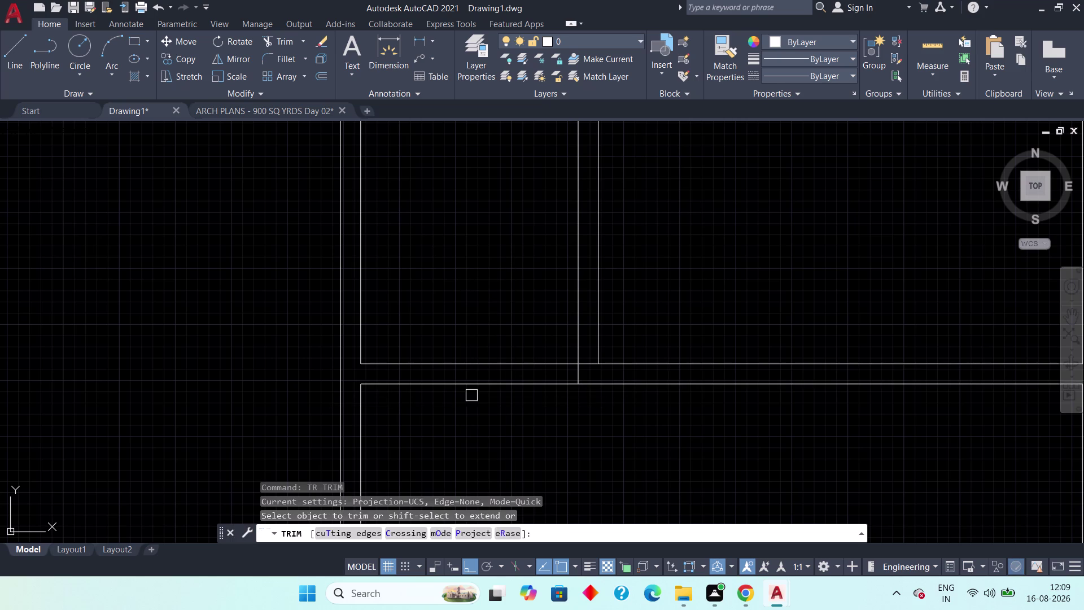
click(478, 300)
drag(469, 413, 469, 418)
scroll(down, 3)
middle_drag(454, 348, 450, 471)
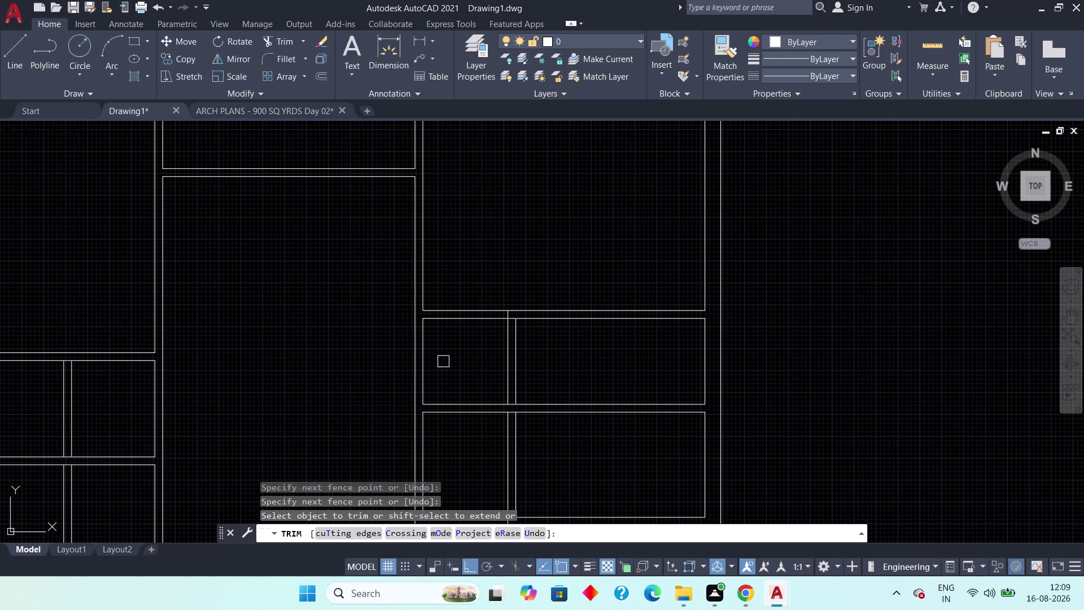
drag(477, 271, 482, 287)
click(478, 345)
click(471, 268)
middle_drag(453, 297, 477, 228)
scroll(up, 3)
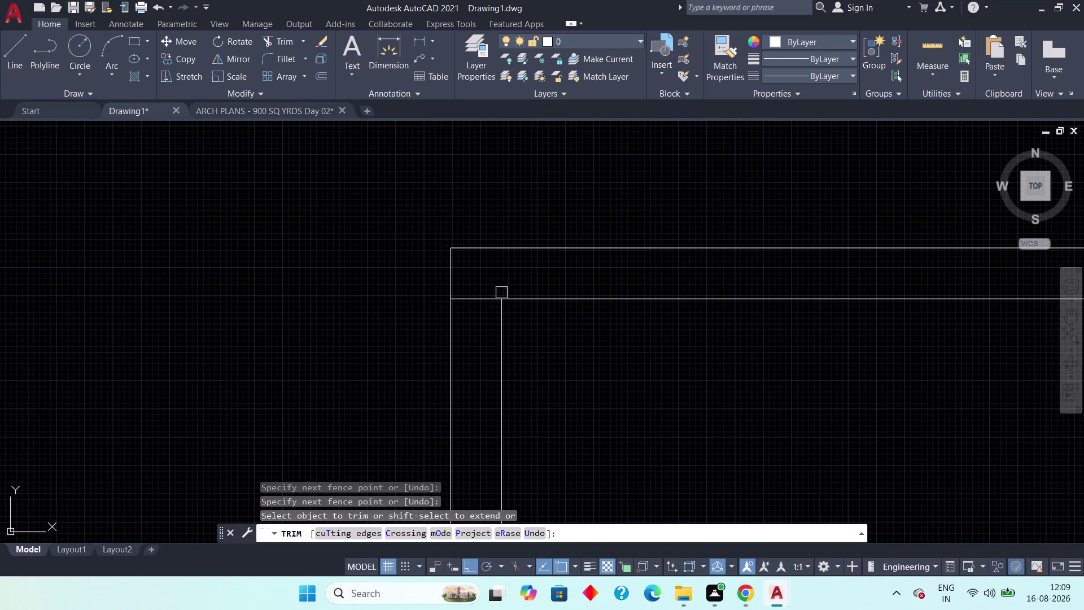
click(491, 296)
scroll(down, 3)
middle_drag(449, 332, 415, 182)
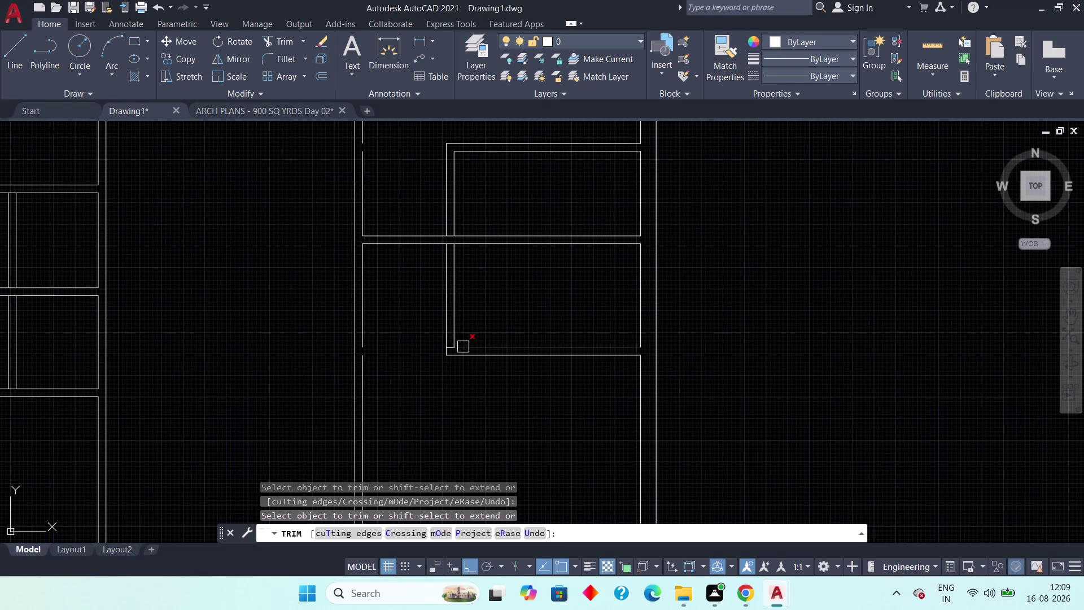
scroll(up, 3)
click(331, 338)
scroll(down, 3)
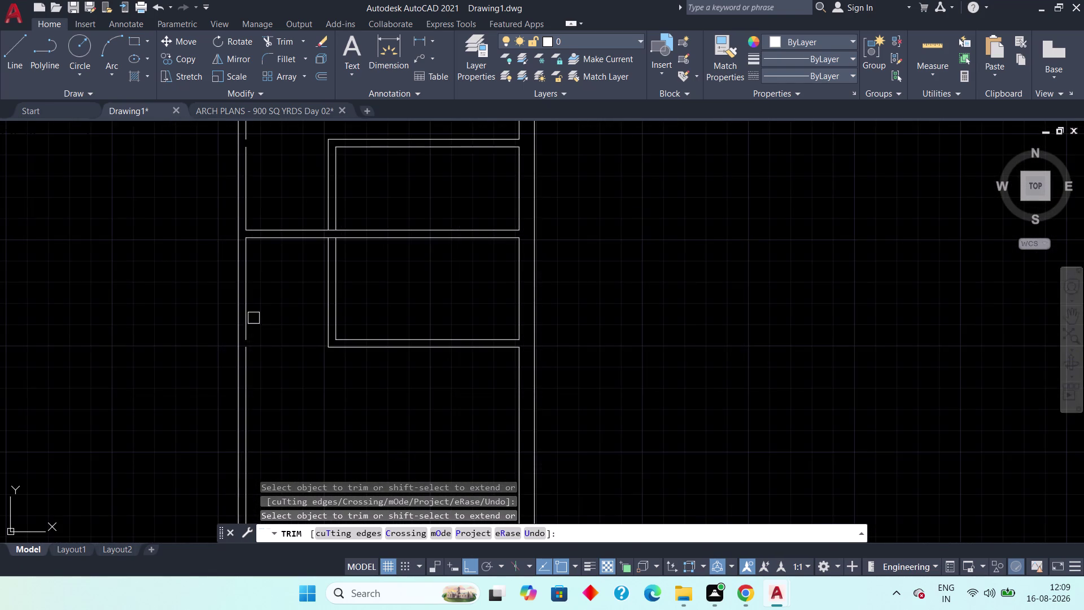
middle_drag(265, 319, 313, 330)
scroll(up, 3)
middle_drag(316, 335, 453, 269)
key(Escape)
key(Escape)
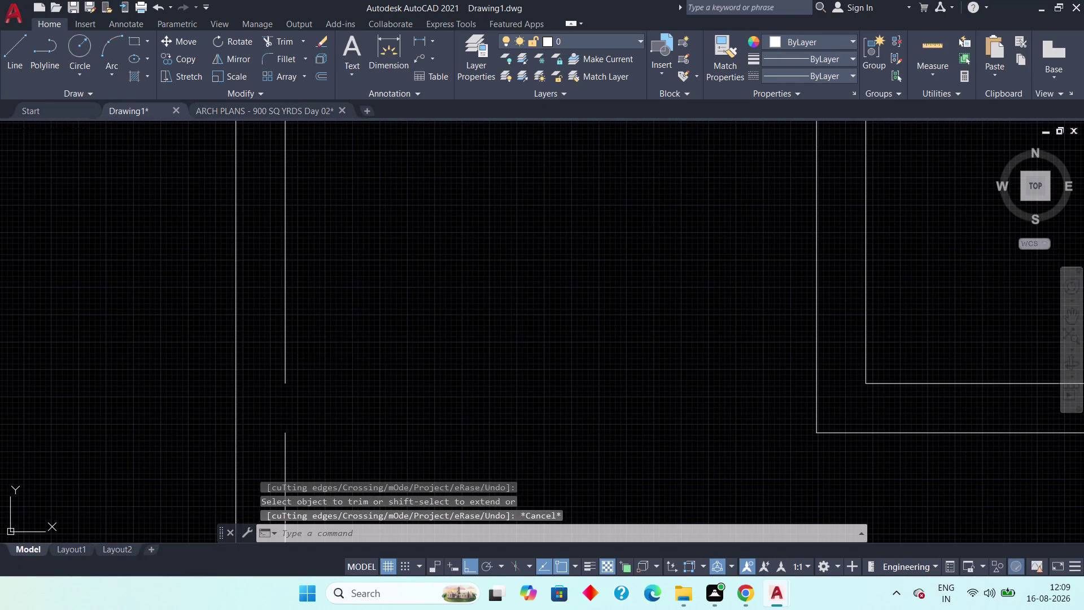
Extend the short vertical wall line's end downward to its new position.
click(286, 375)
drag(288, 384, 288, 392)
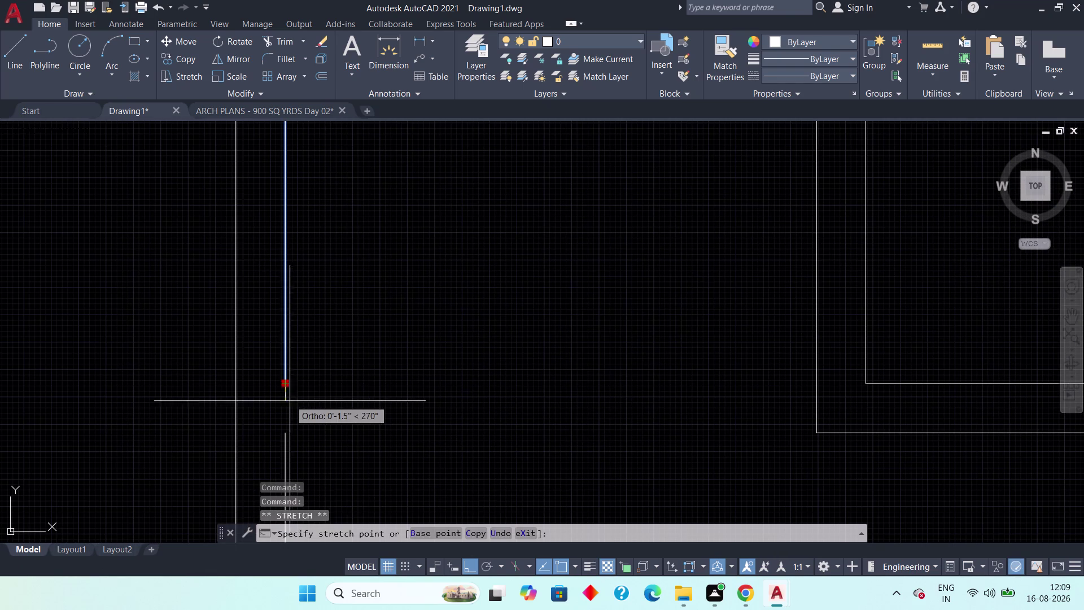
click(287, 430)
key(Escape)
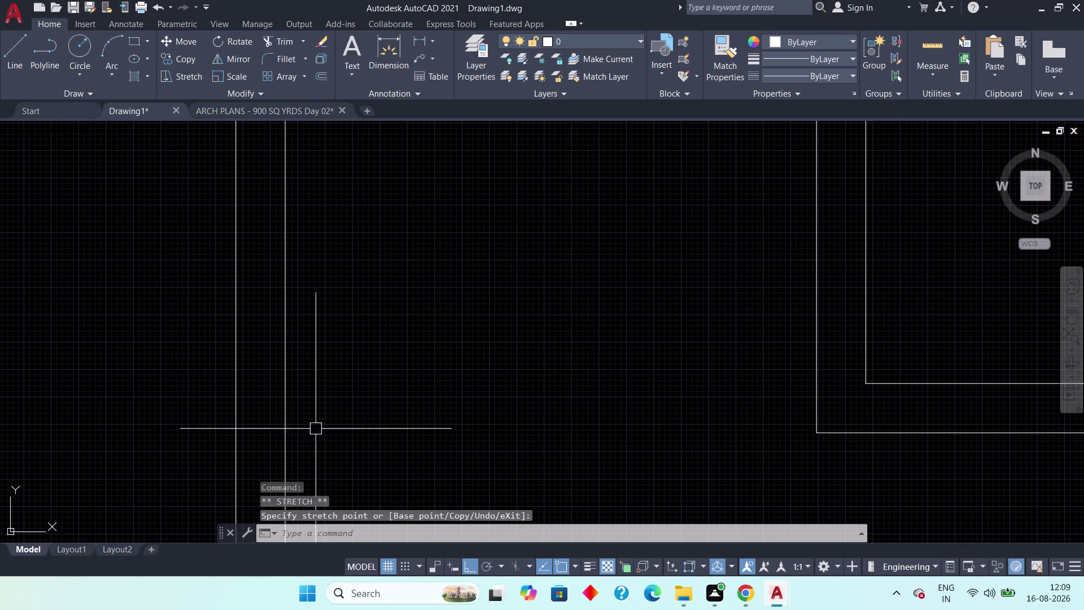
Stretch the broken vertical wall line's end to close the gap.
scroll(up, 3)
scroll(down, 3)
middle_drag(329, 335, 341, 483)
middle_drag(331, 315, 350, 428)
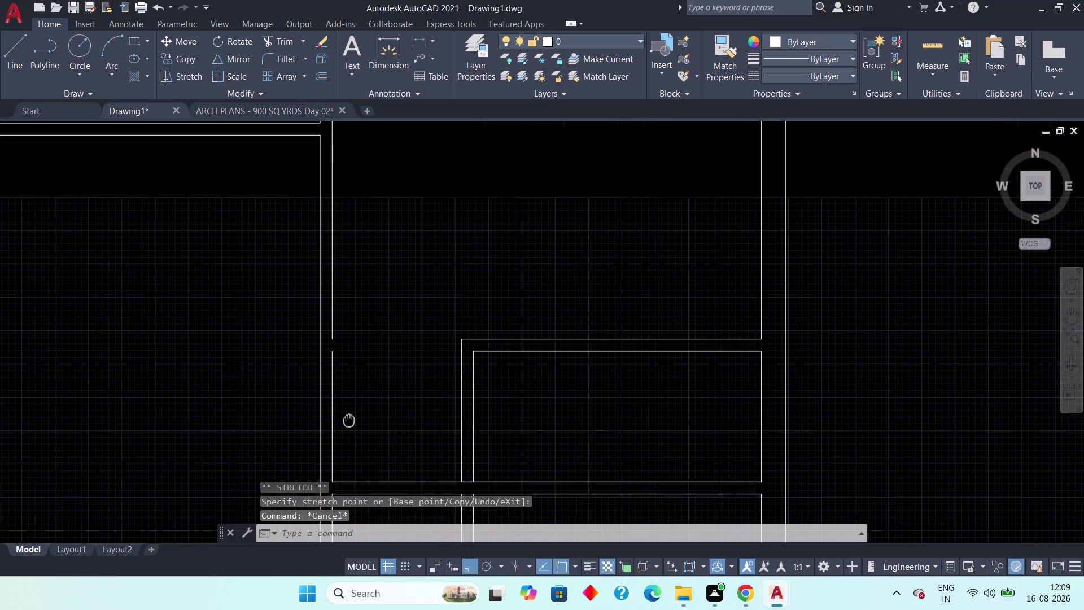
middle_drag(350, 428, 350, 430)
scroll(down, 3)
scroll(up, 3)
middle_drag(412, 407, 441, 211)
middle_drag(432, 365, 434, 293)
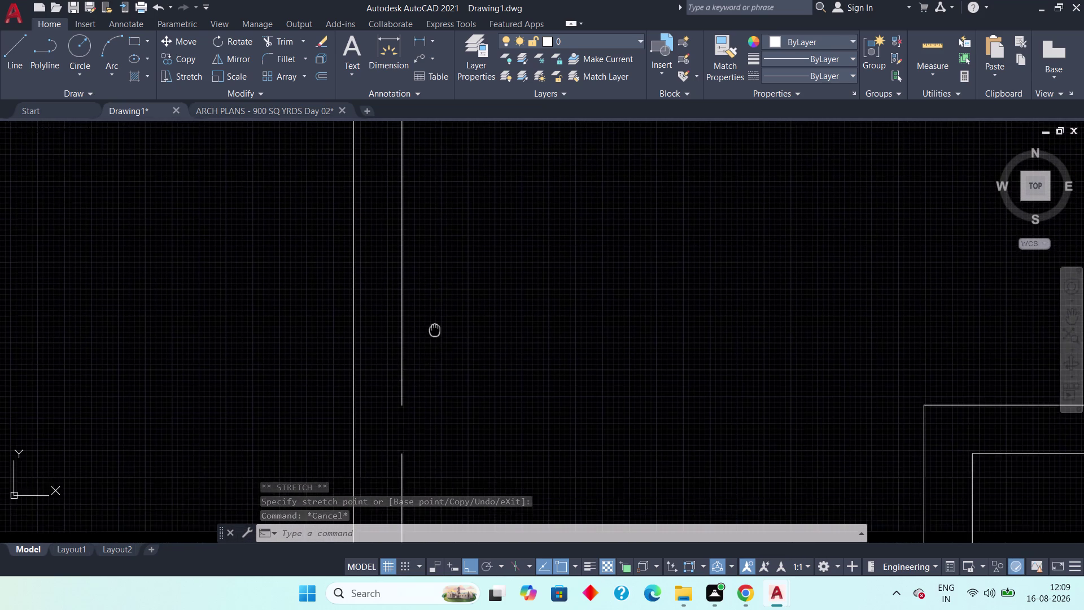
middle_drag(434, 292, 435, 264)
click(404, 335)
click(404, 341)
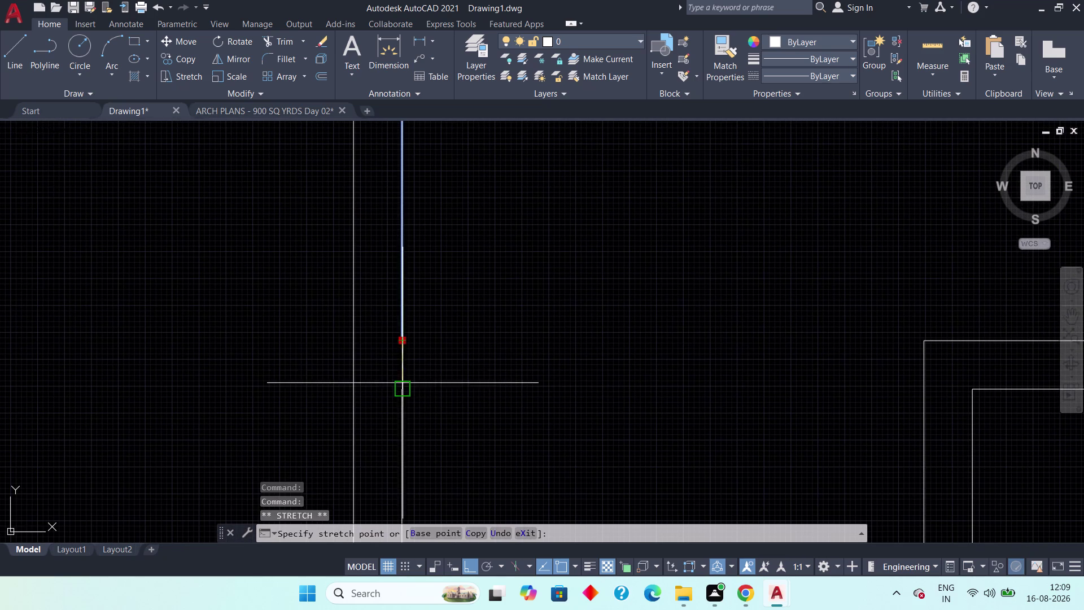
click(402, 387)
scroll(down, 3)
scroll(down, 3)
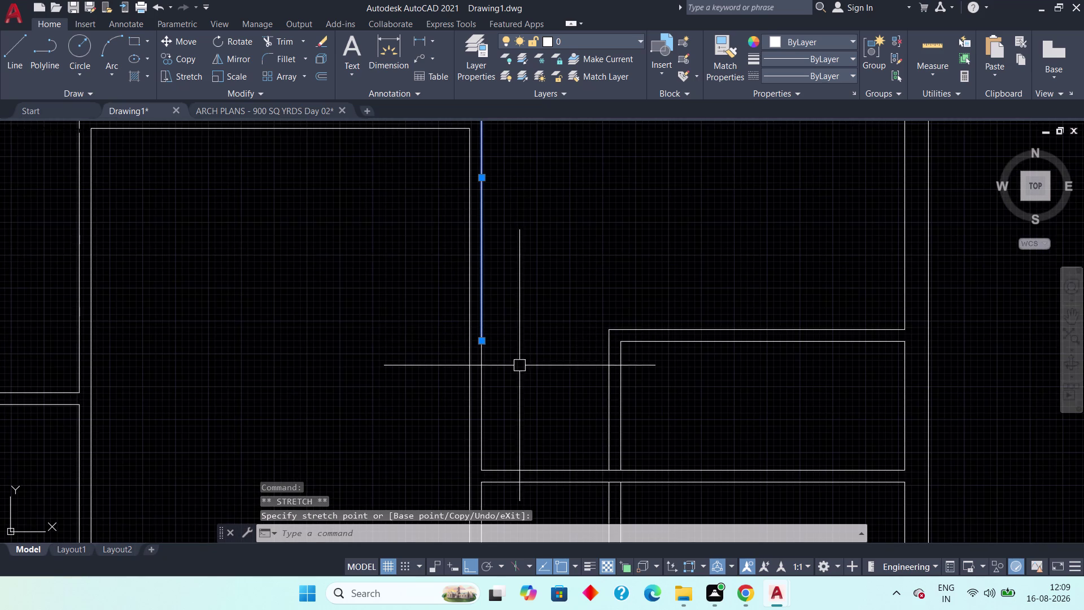
middle_drag(520, 356, 527, 306)
key(Escape)
Trim the lines crossing the room junction opening and the corridor wall opening.
scroll(down, 3)
scroll(up, 3)
middle_drag(540, 356, 586, 400)
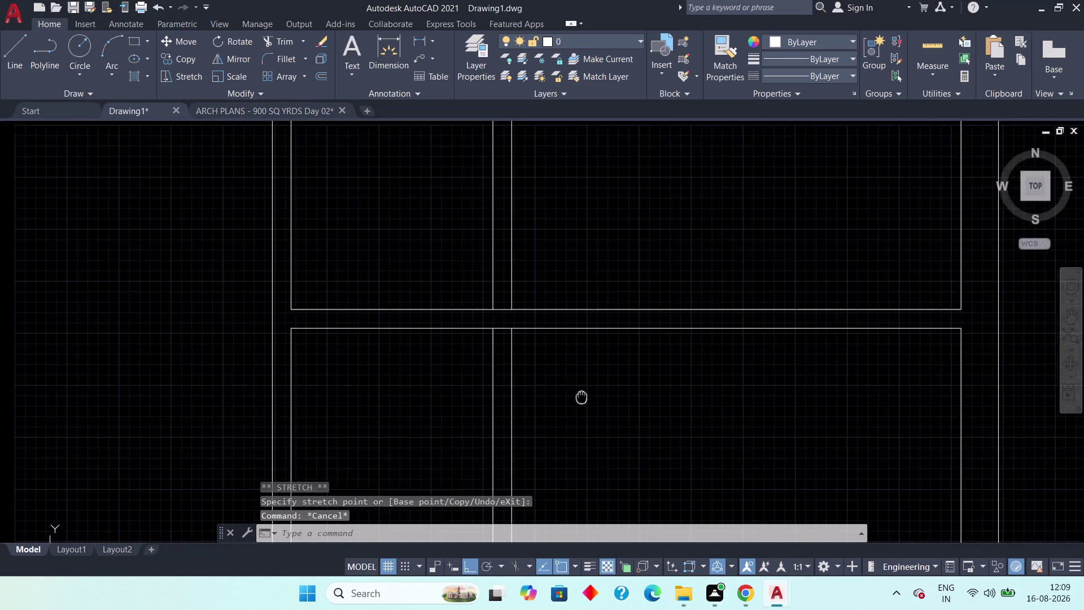
middle_drag(586, 400, 588, 401)
middle_drag(524, 374, 545, 399)
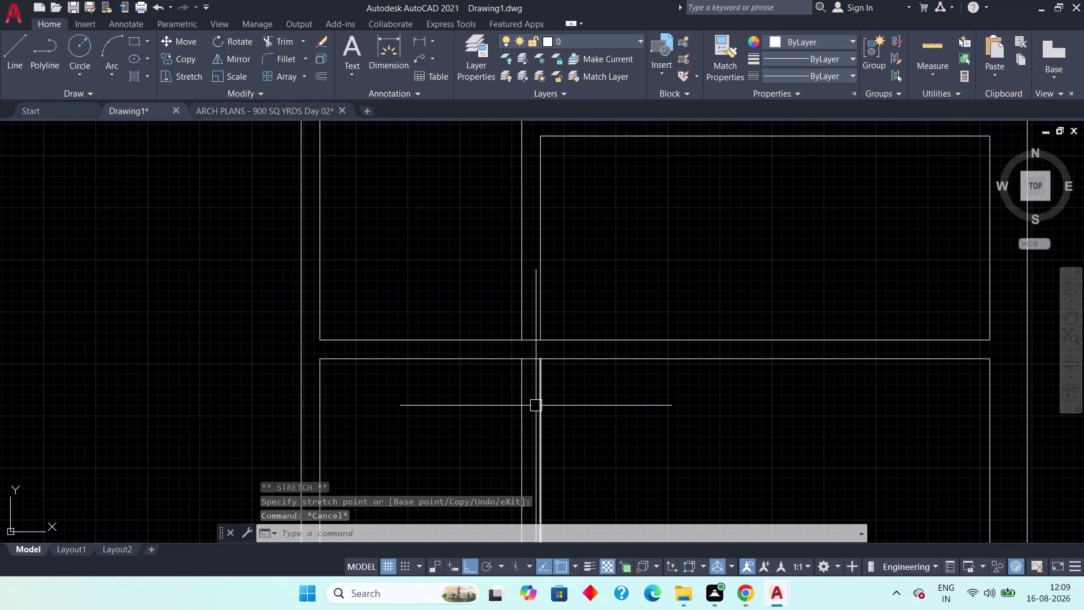
key(t)
key(r)
key(space)
scroll(up, 3)
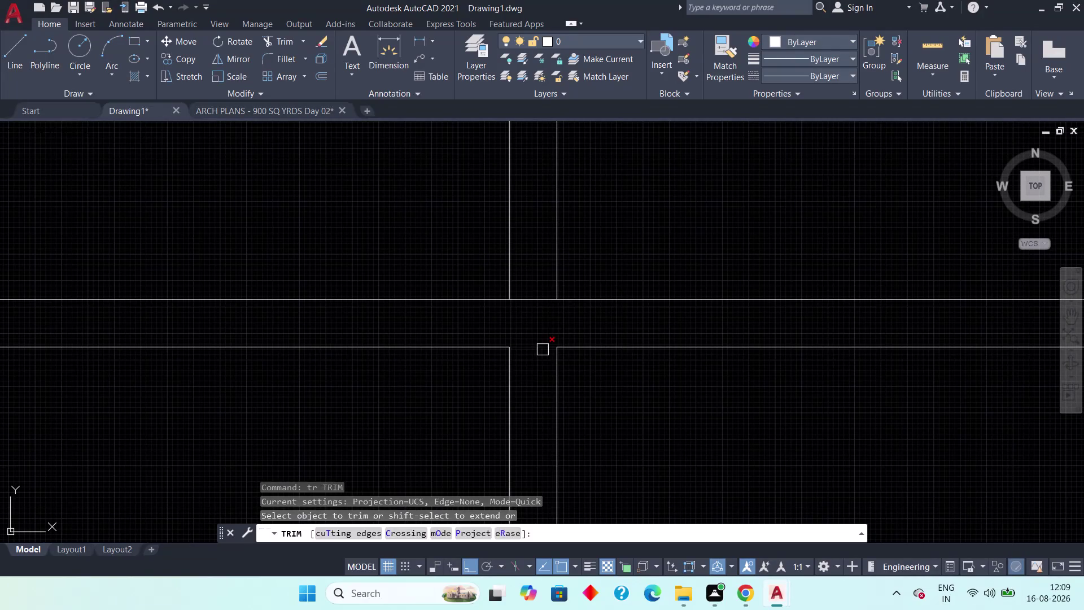
click(543, 349)
click(527, 301)
scroll(down, 3)
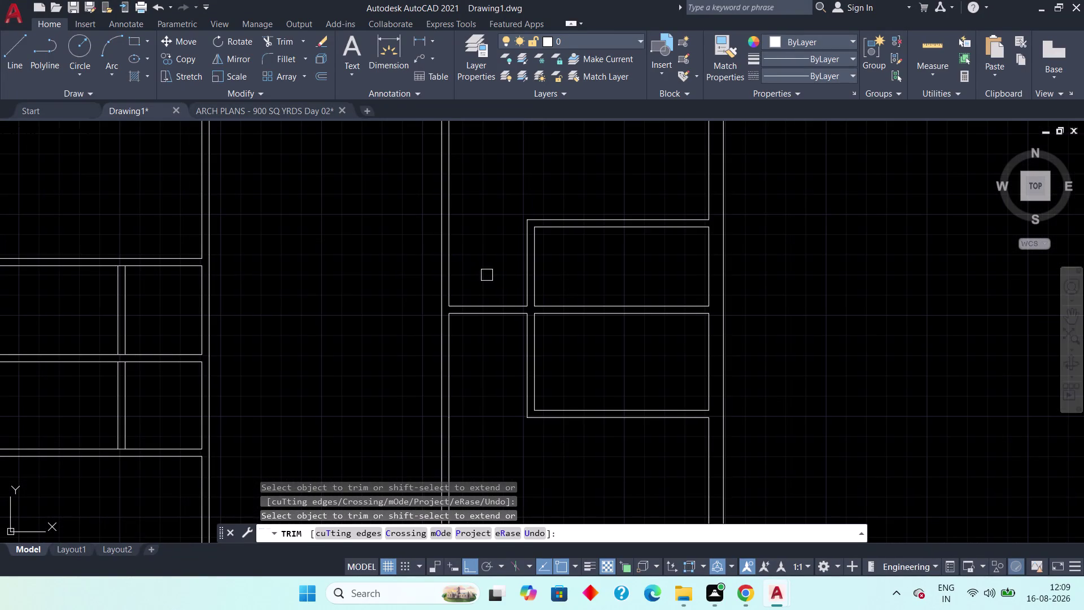
middle_drag(491, 276, 543, 285)
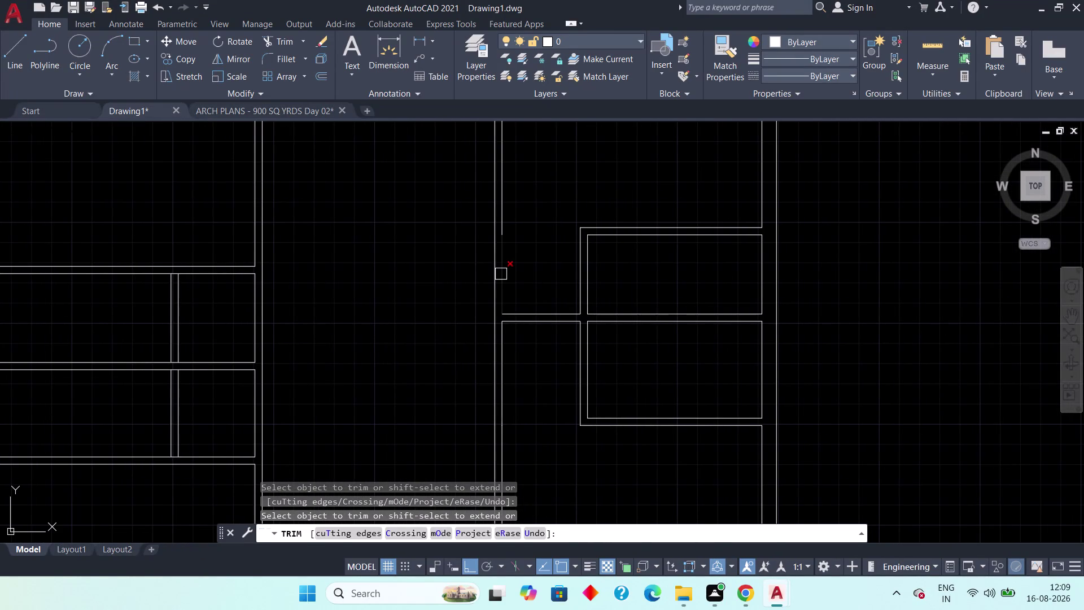
key(Escape)
click(506, 285)
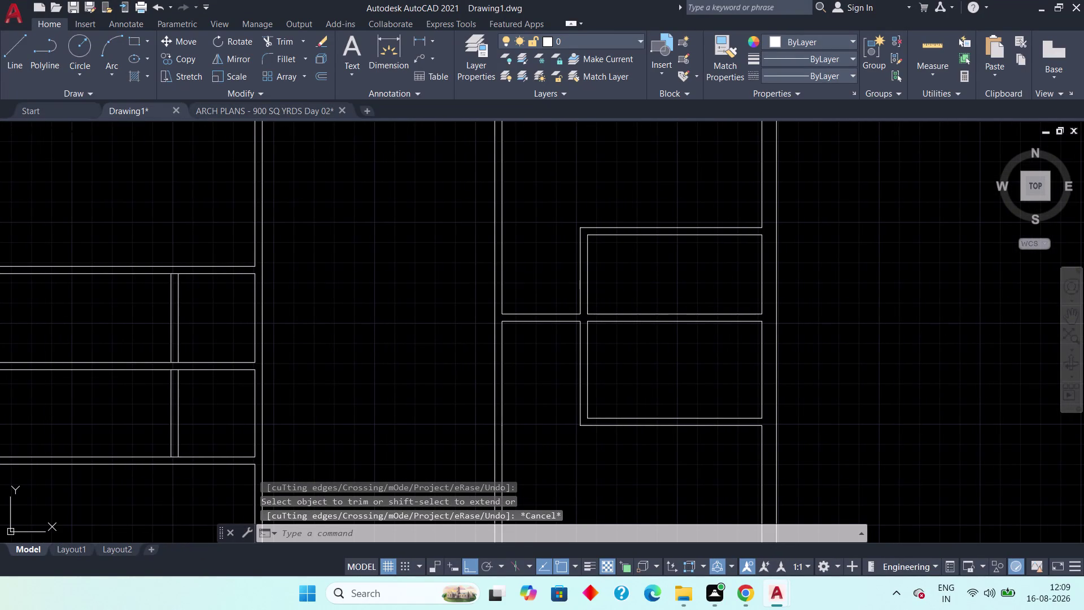
key(Delete)
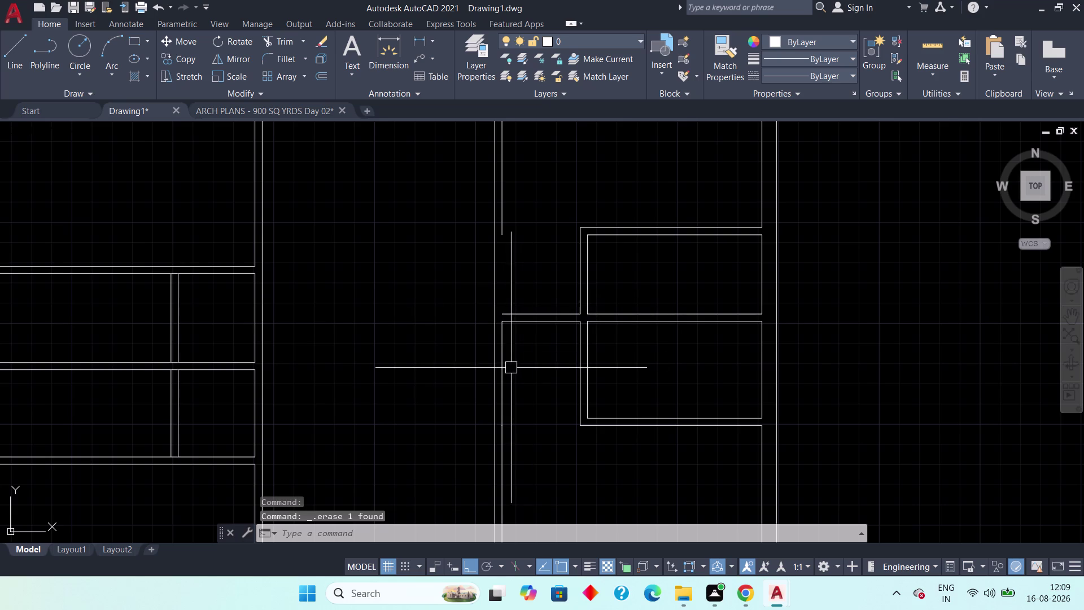
Erase the stray line beside the wall.
click(504, 346)
key(Delete)
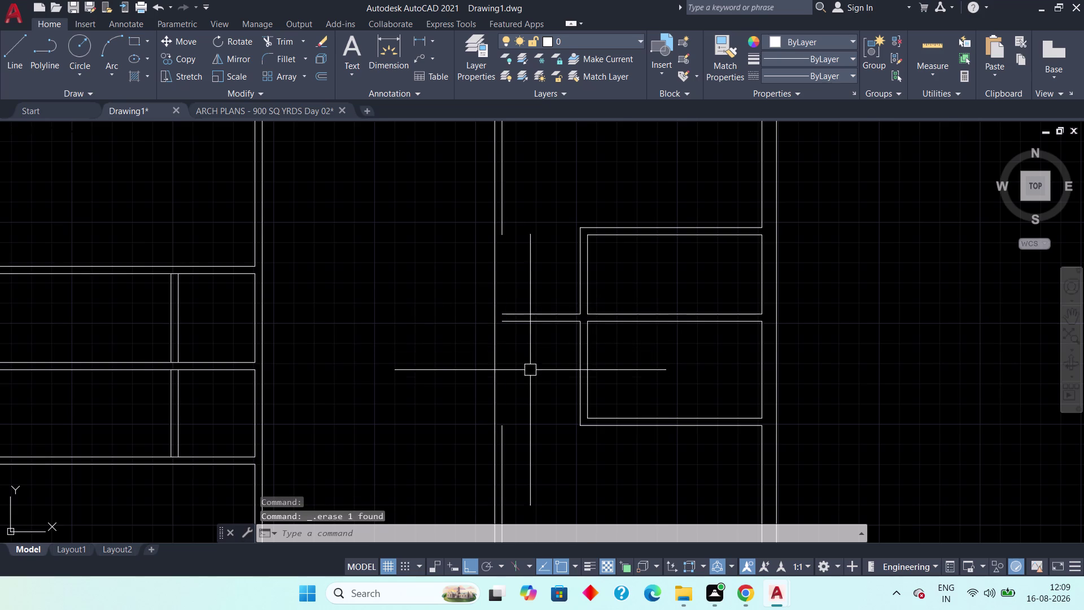
click(503, 224)
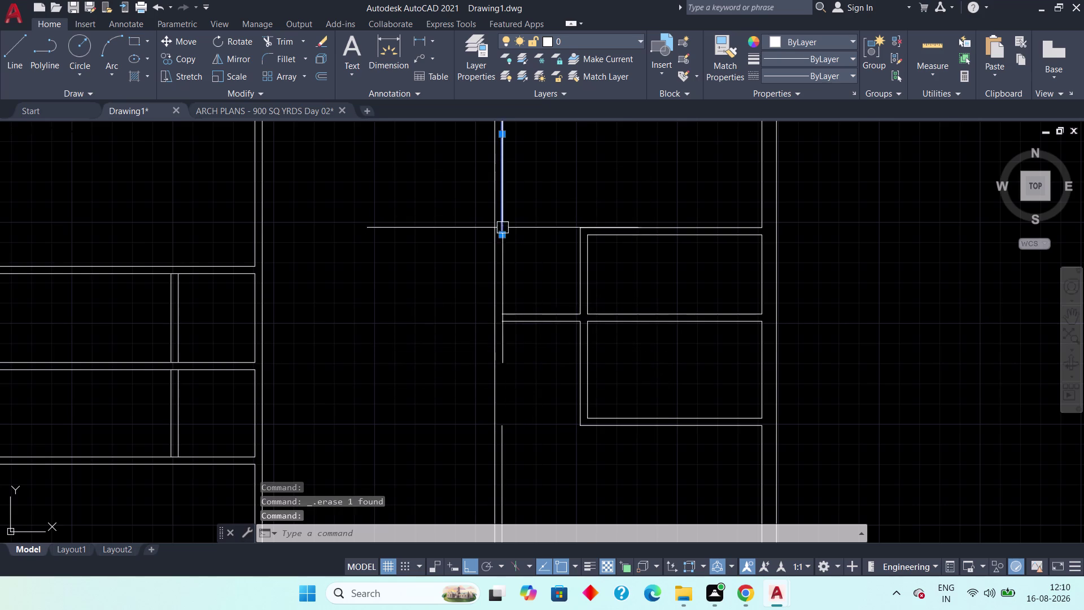
Stretch a line end to the wall corner and extend the vertical wall line's lower end upward.
scroll(up, 3)
click(483, 219)
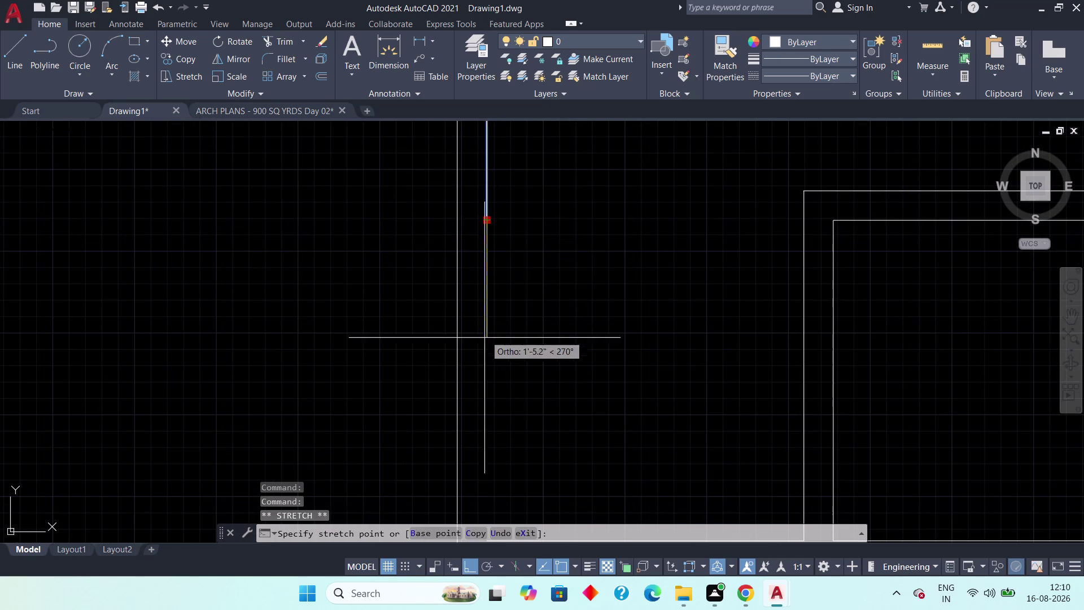
middle_drag(480, 360, 465, 223)
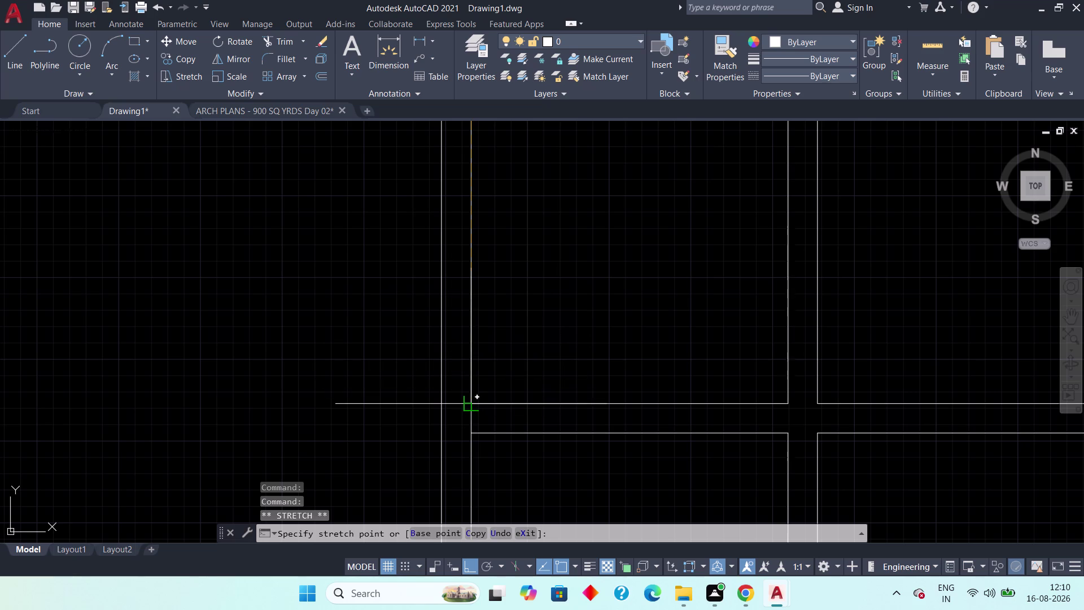
click(469, 407)
middle_drag(478, 410, 468, 267)
scroll(down, 3)
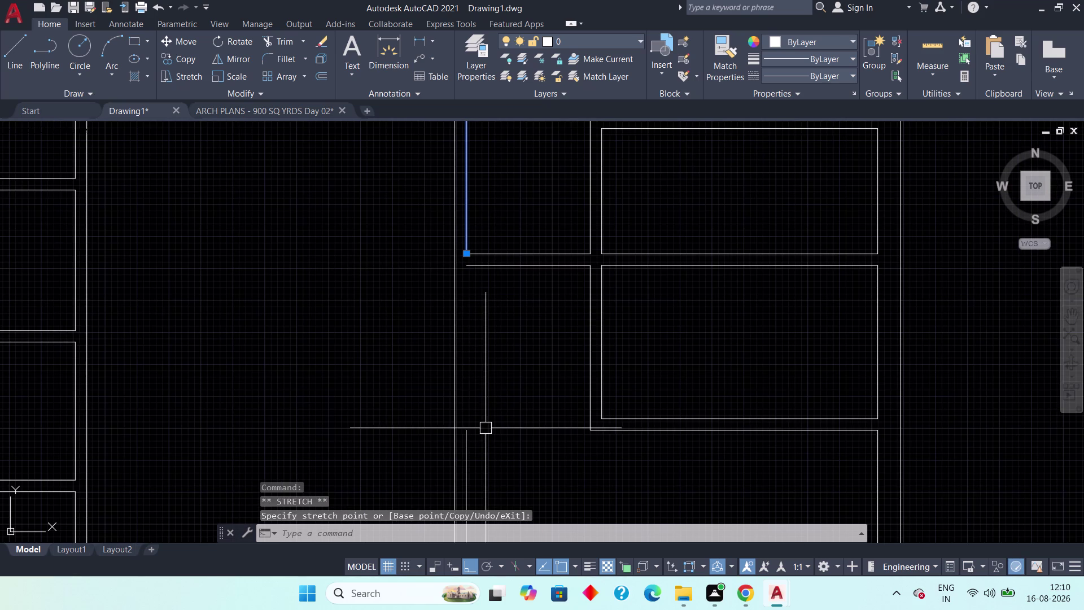
click(467, 438)
click(466, 427)
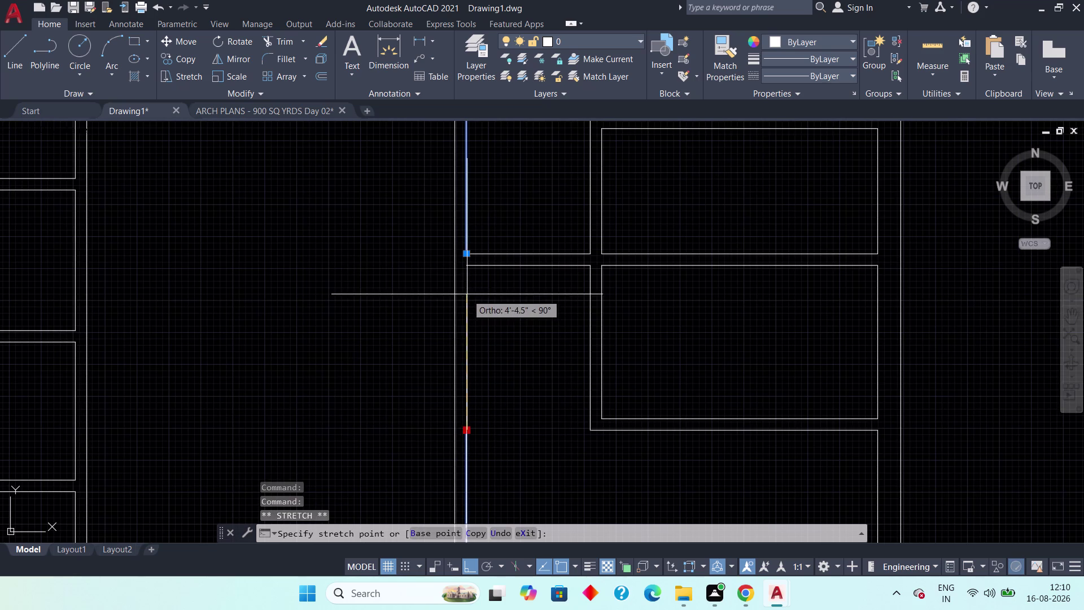
click(467, 268)
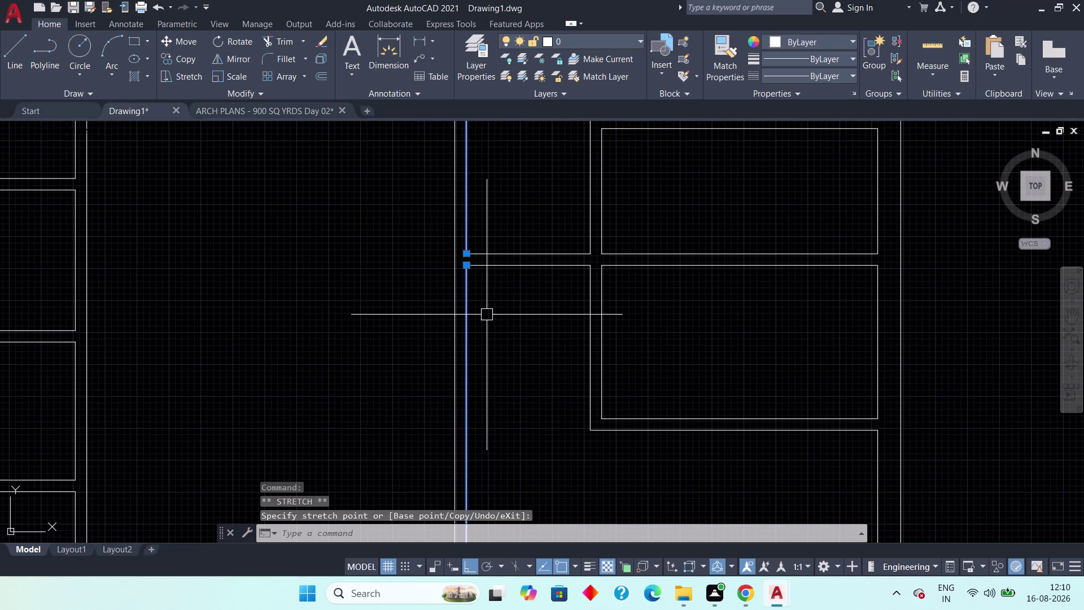
key(Escape)
Stretch the end of the short wall line in the left-hand rooms.
middle_drag(483, 299, 524, 343)
scroll(down, 3)
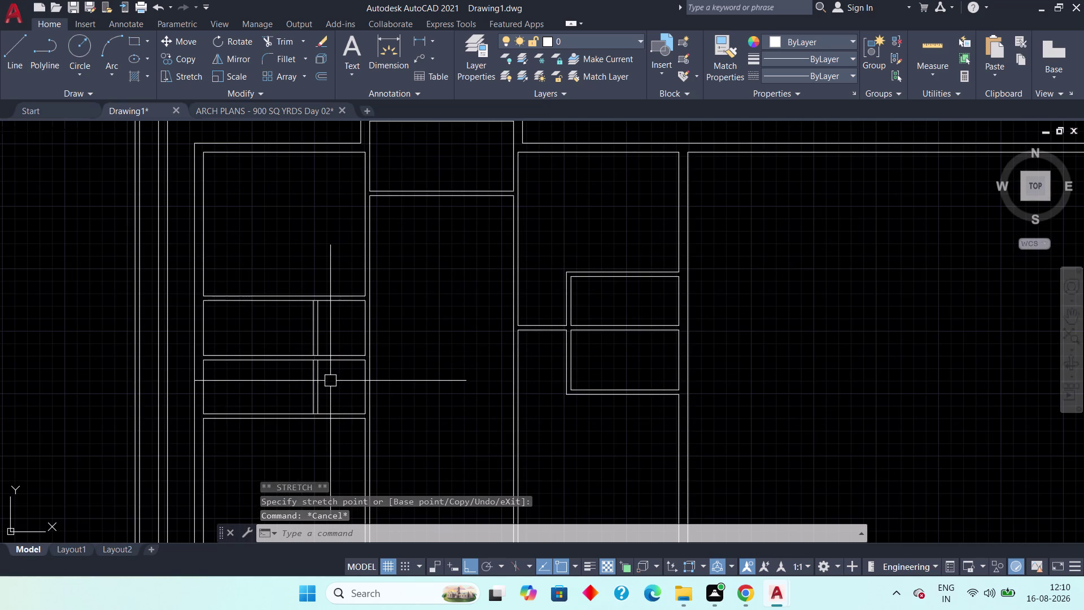
scroll(up, 3)
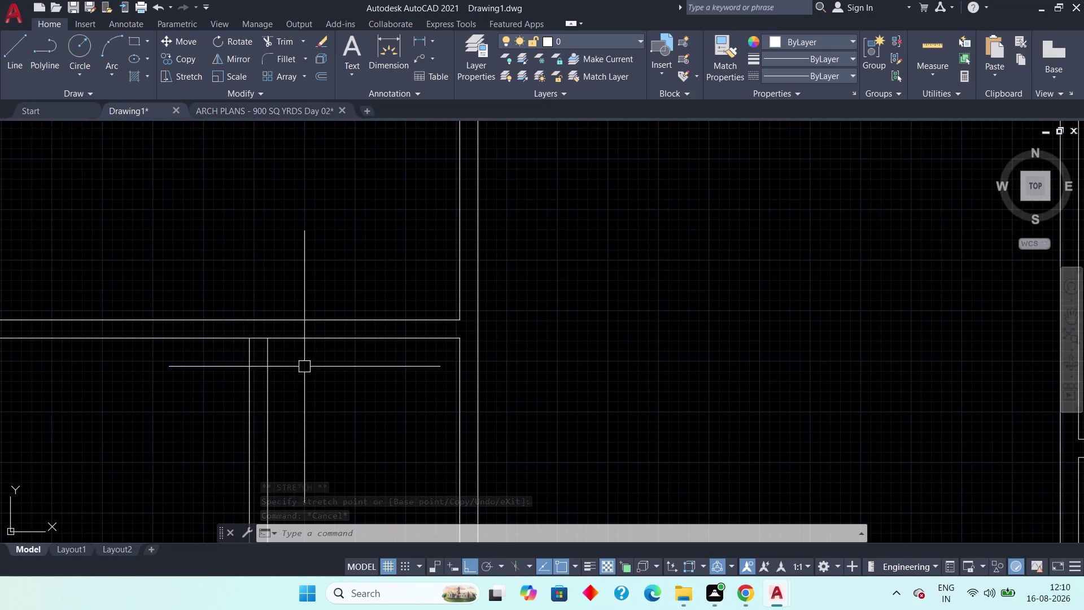
click(267, 377)
scroll(up, 3)
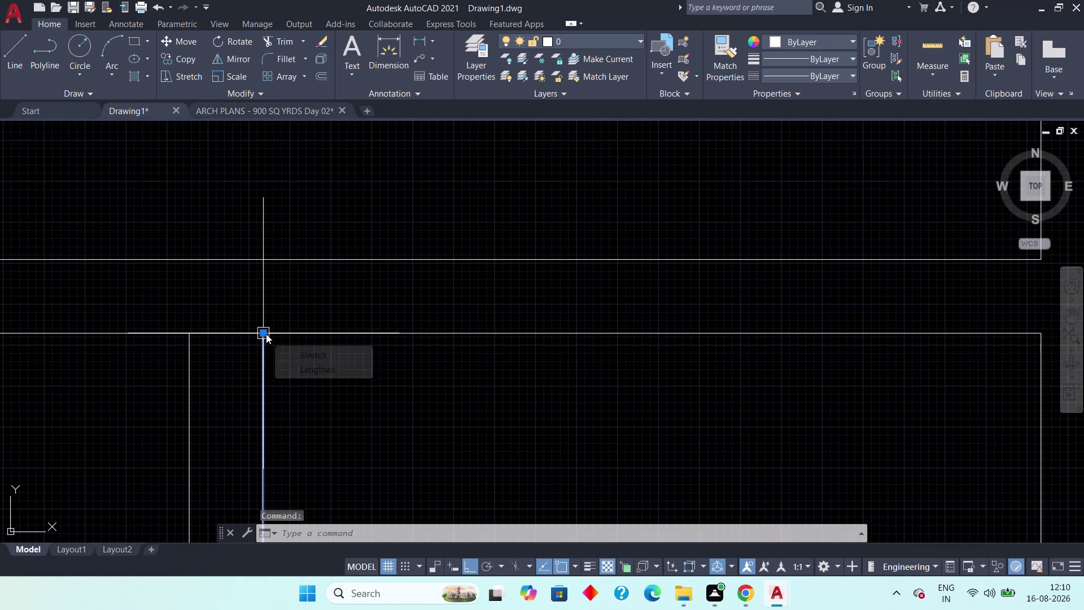
click(266, 333)
click(259, 263)
Stretch the partition wall line down to meet the wall.
scroll(down, 3)
middle_drag(290, 277, 287, 111)
middle_drag(301, 363, 317, 281)
scroll(down, 3)
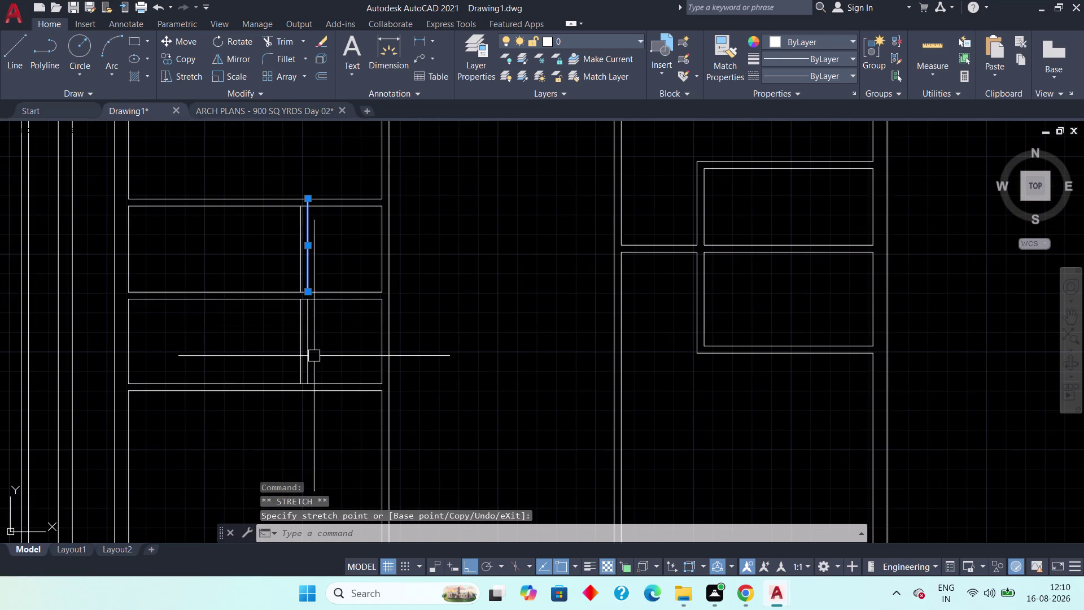
scroll(up, 3)
click(293, 366)
drag(291, 393, 291, 399)
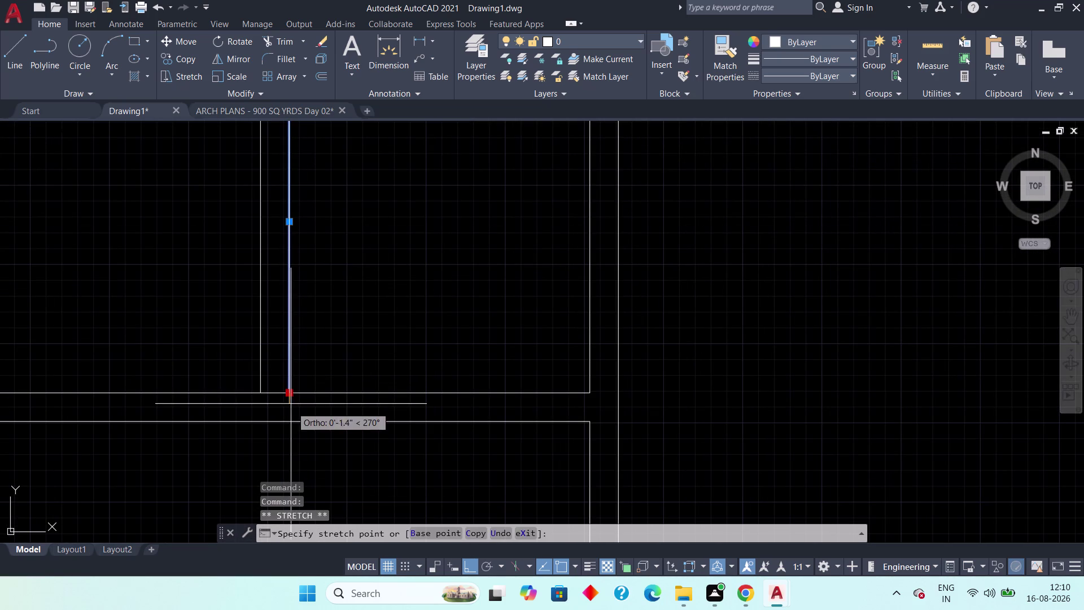
click(288, 419)
scroll(down, 3)
key(Escape)
key(Escape)
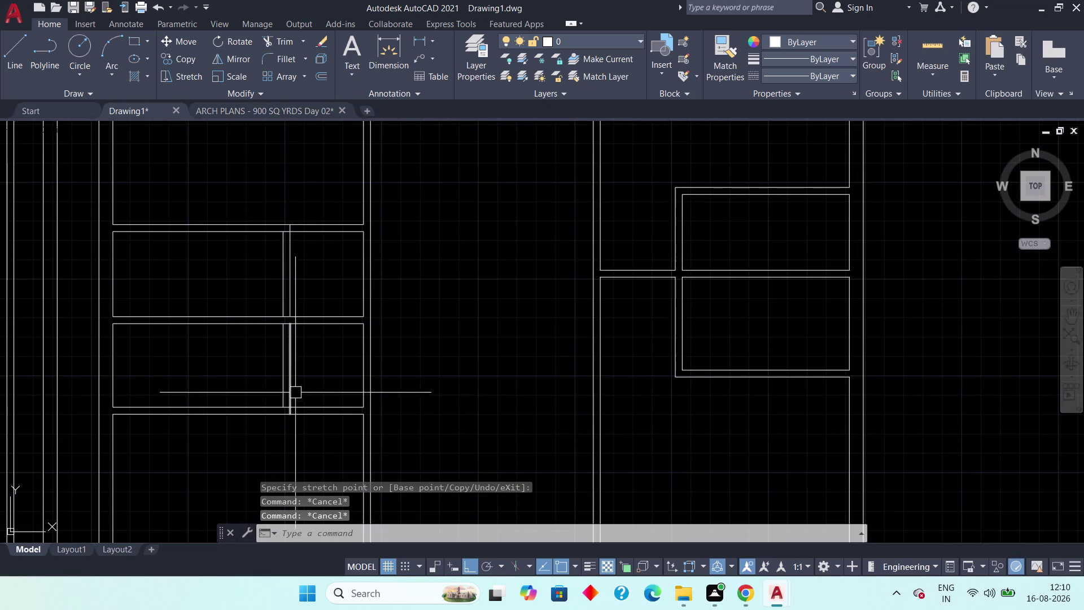
Try a TR fence trim across the partition wall ends, then cancel it.
scroll(up, 3)
middle_drag(311, 399, 322, 366)
key(t)
key(r)
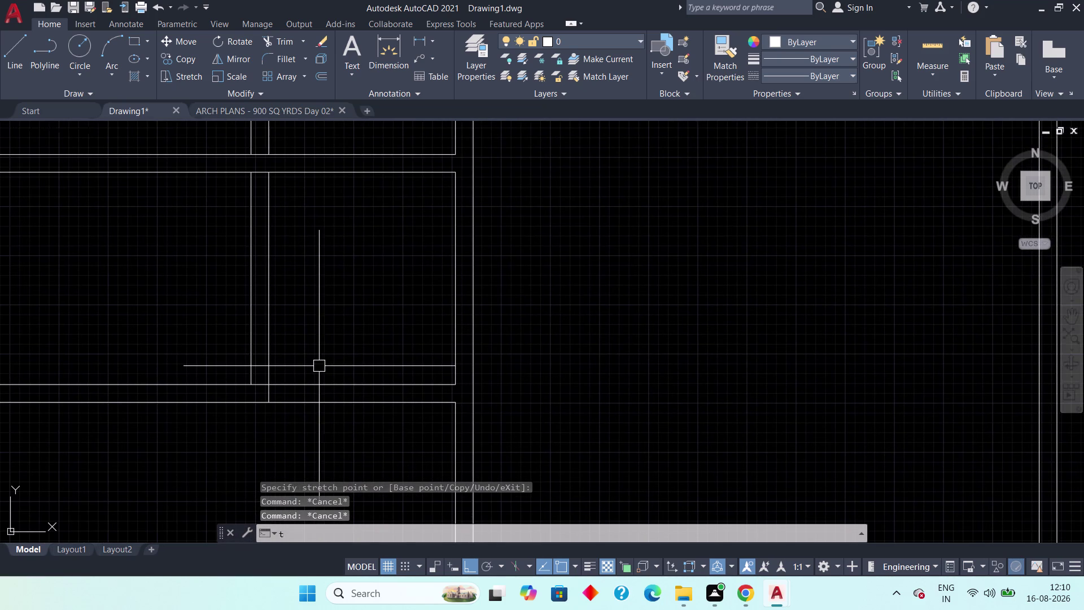
key(space)
drag(359, 326, 361, 332)
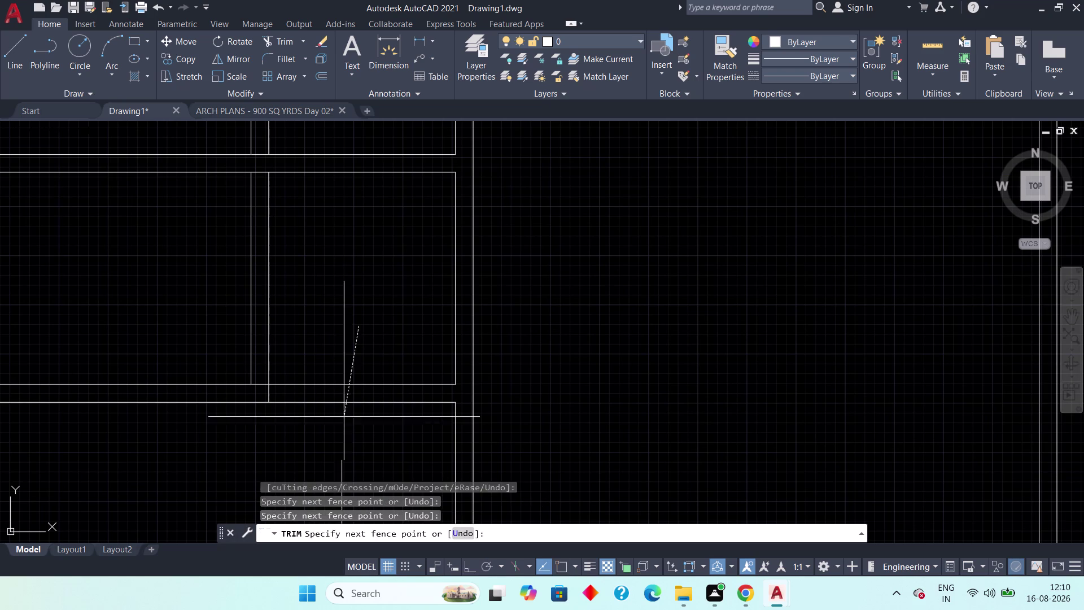
click(334, 441)
scroll(down, 3)
middle_drag(337, 391, 338, 451)
click(339, 328)
click(345, 383)
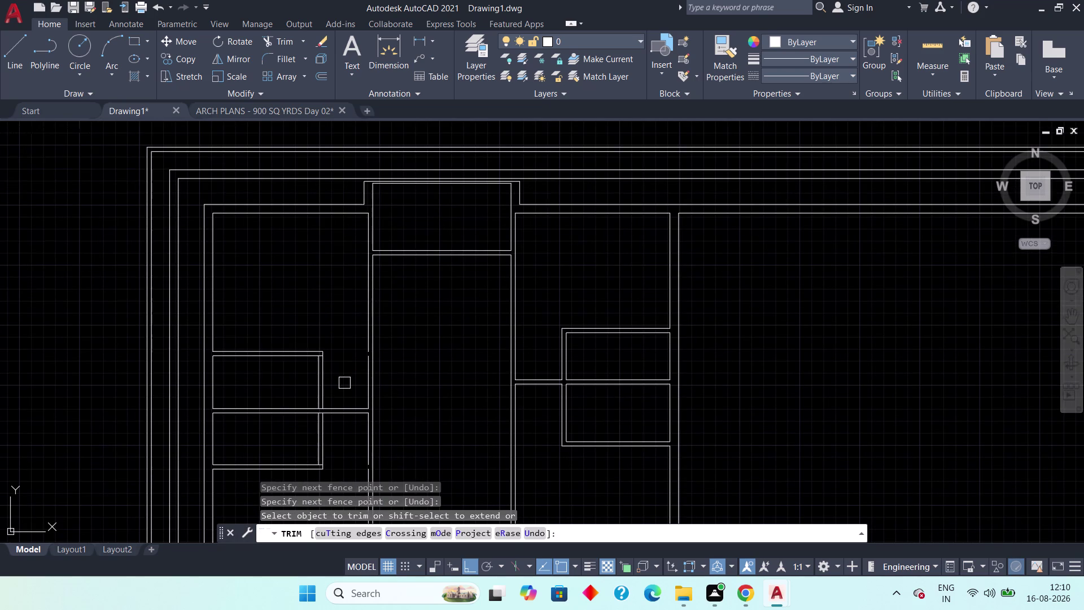
scroll(up, 3)
key(Escape)
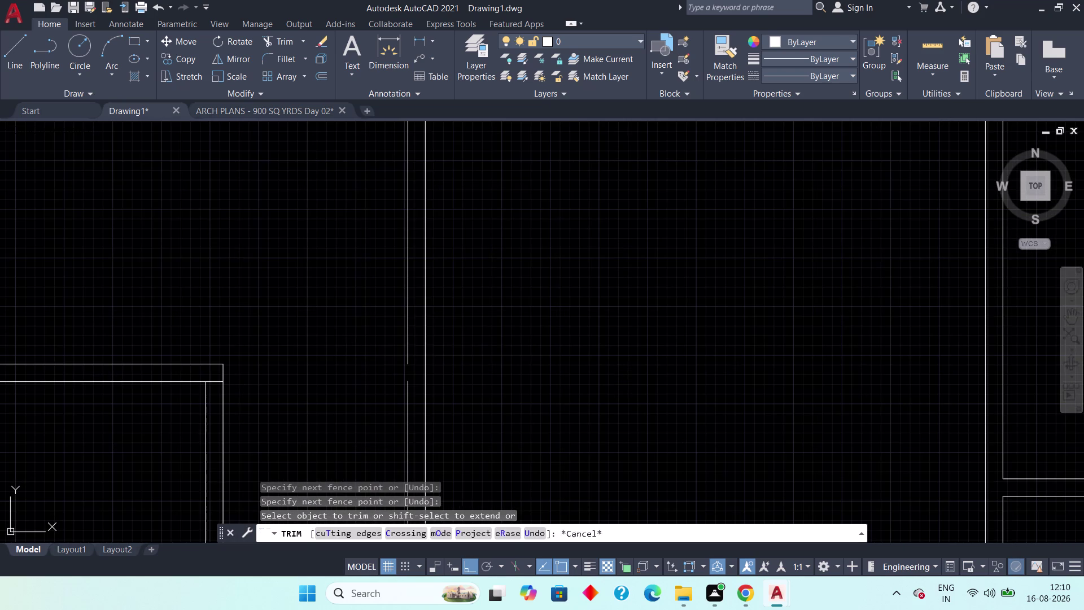
Stretch the corridor wall line's end downward.
click(409, 357)
click(408, 367)
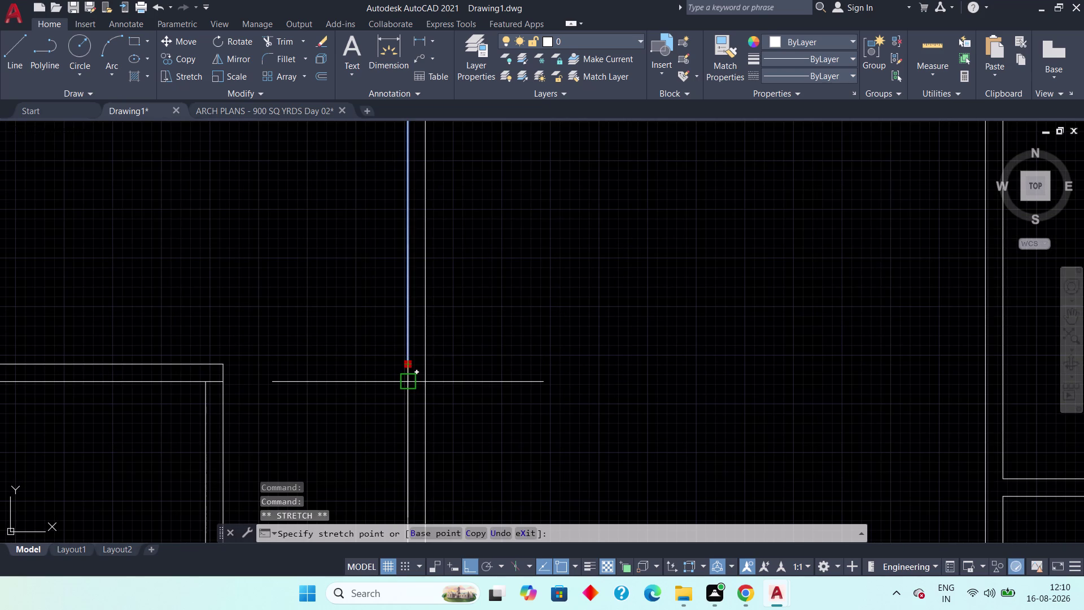
click(406, 385)
middle_drag(398, 415, 387, 238)
scroll(down, 3)
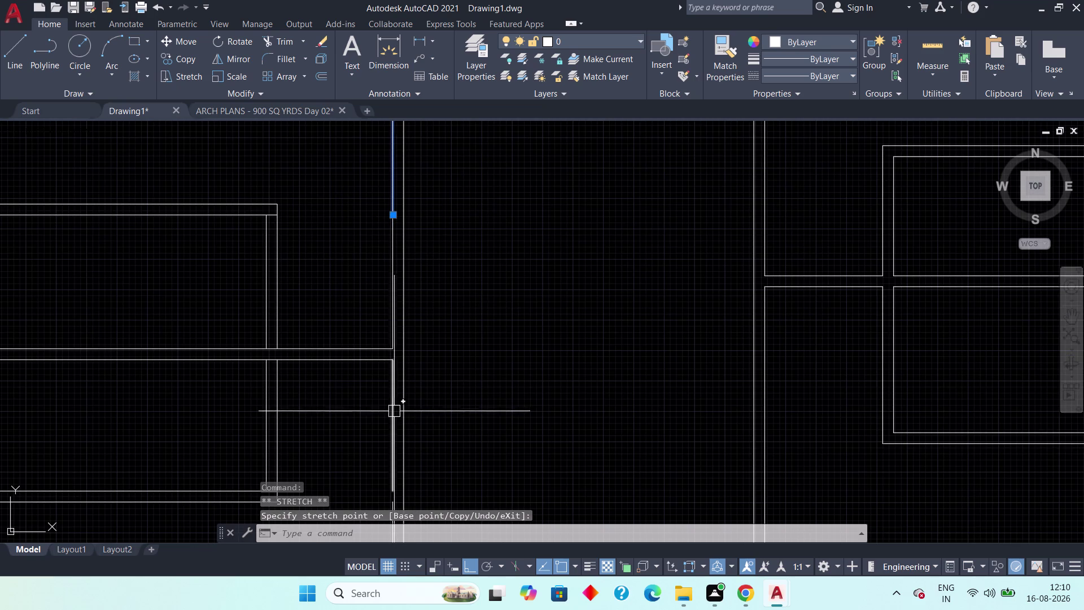
Erase the stray wall line beside the corridor wall.
click(395, 299)
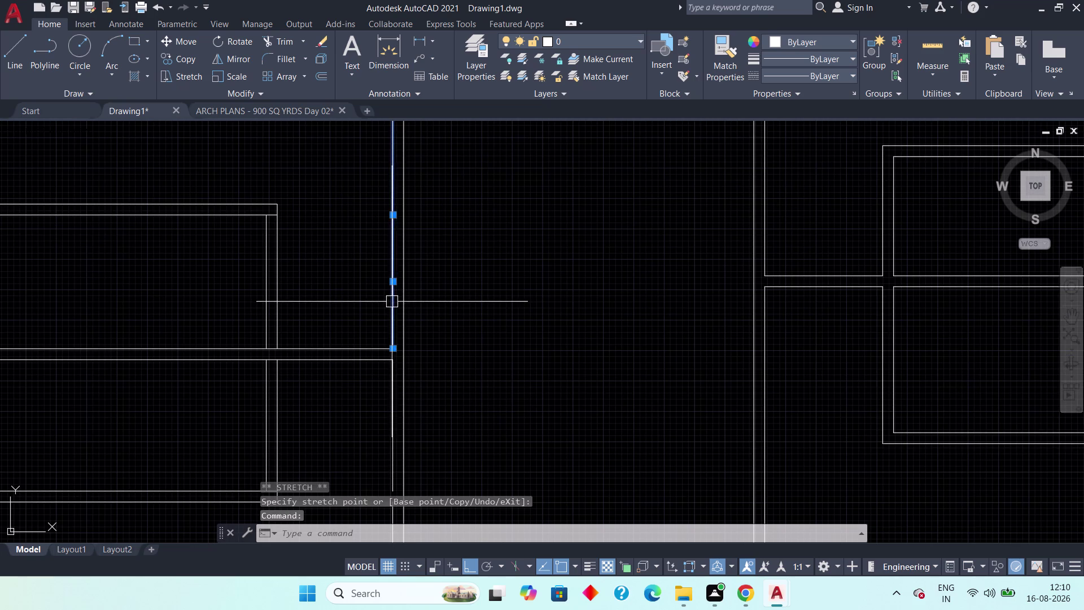
key(Delete)
click(390, 411)
key(Delete)
Stretch the lower corridor wall line up to the cross wall and check it.
middle_drag(388, 414, 386, 316)
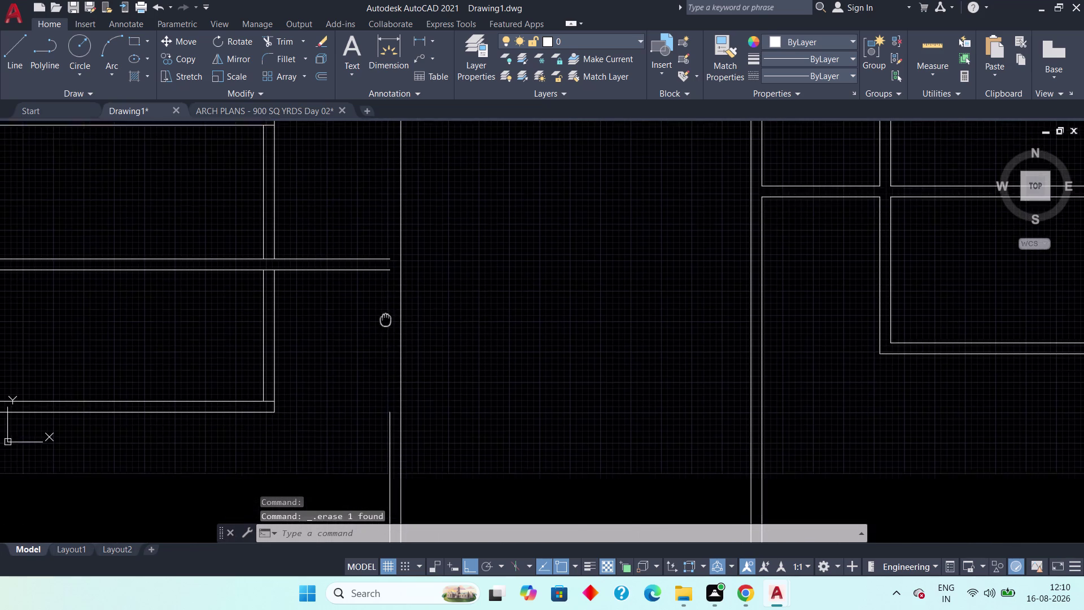
middle_drag(386, 316, 386, 312)
click(391, 412)
click(390, 399)
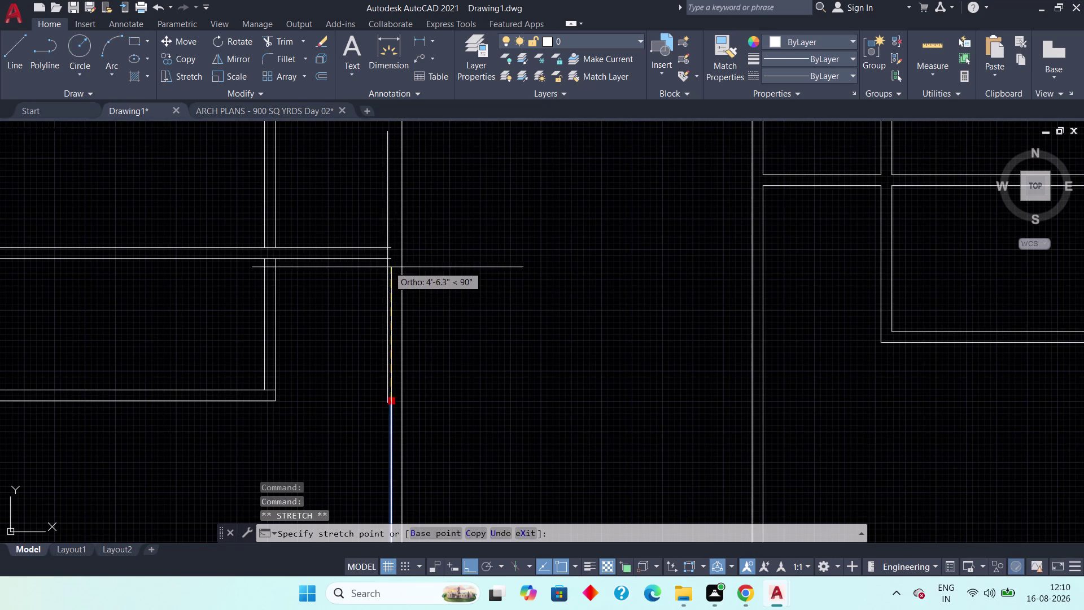
click(392, 260)
middle_drag(394, 212, 392, 346)
middle_drag(368, 258, 363, 382)
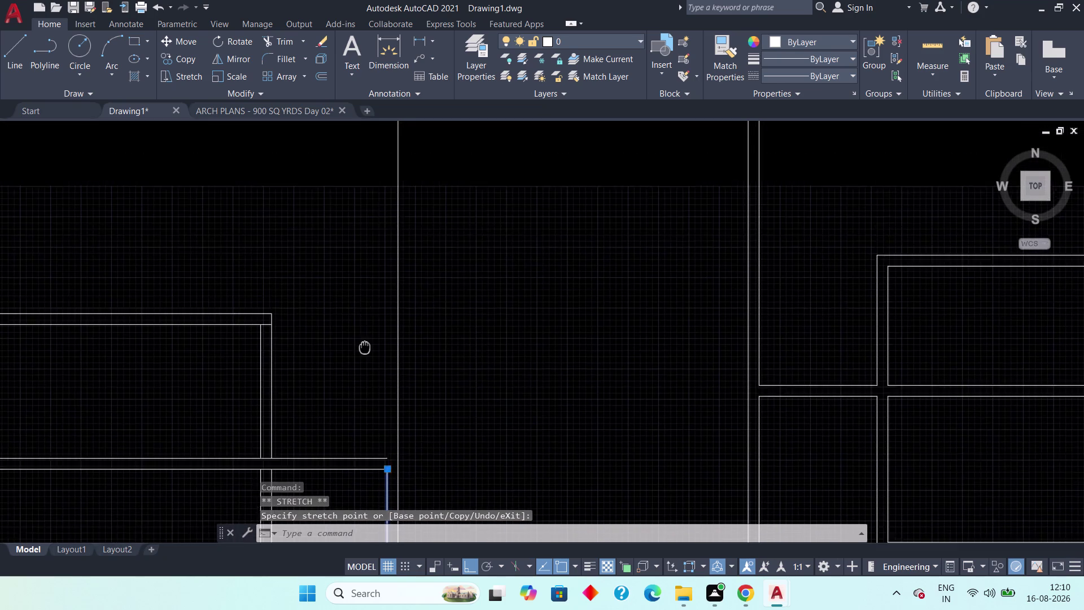
middle_drag(364, 382, 364, 403)
scroll(down, 3)
scroll(down, 3)
middle_drag(354, 335, 358, 382)
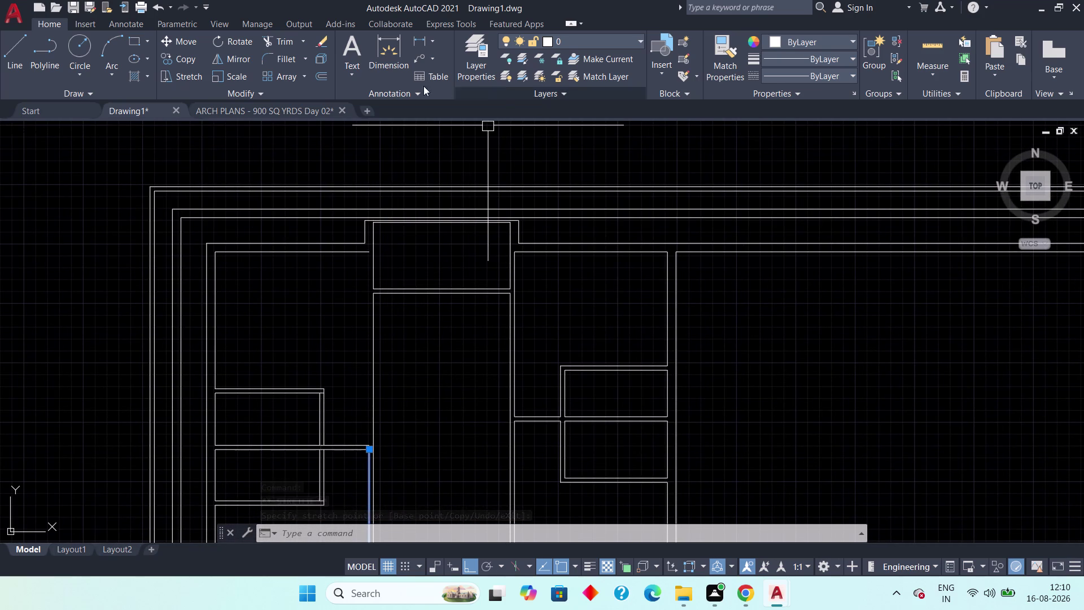
click(8, 51)
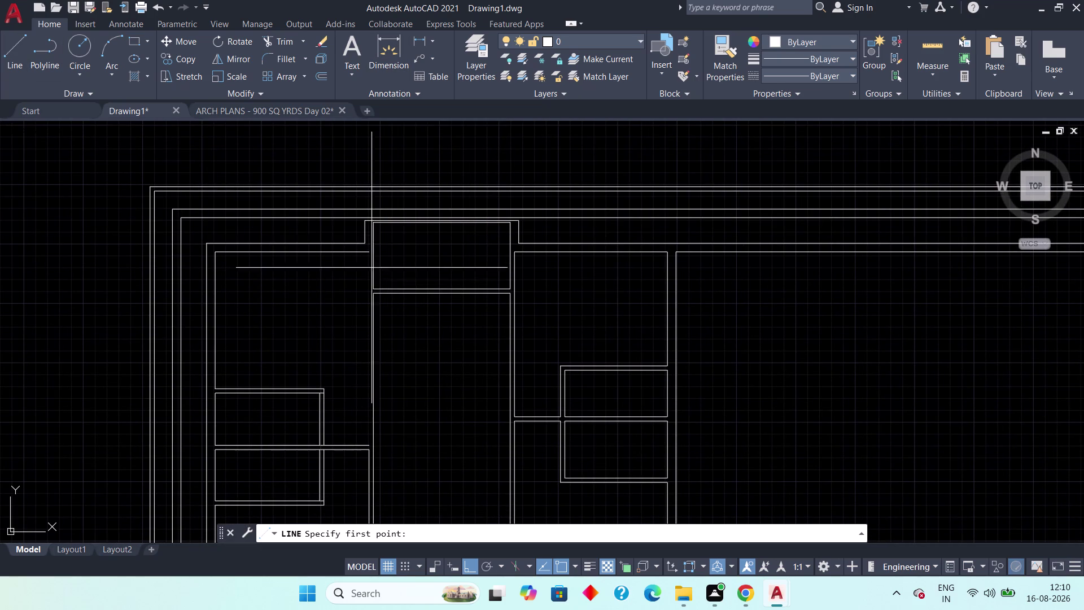
Begin a line across the partition area, then cancel it.
scroll(up, 3)
click(322, 205)
scroll(down, 3)
middle_drag(312, 405, 310, 359)
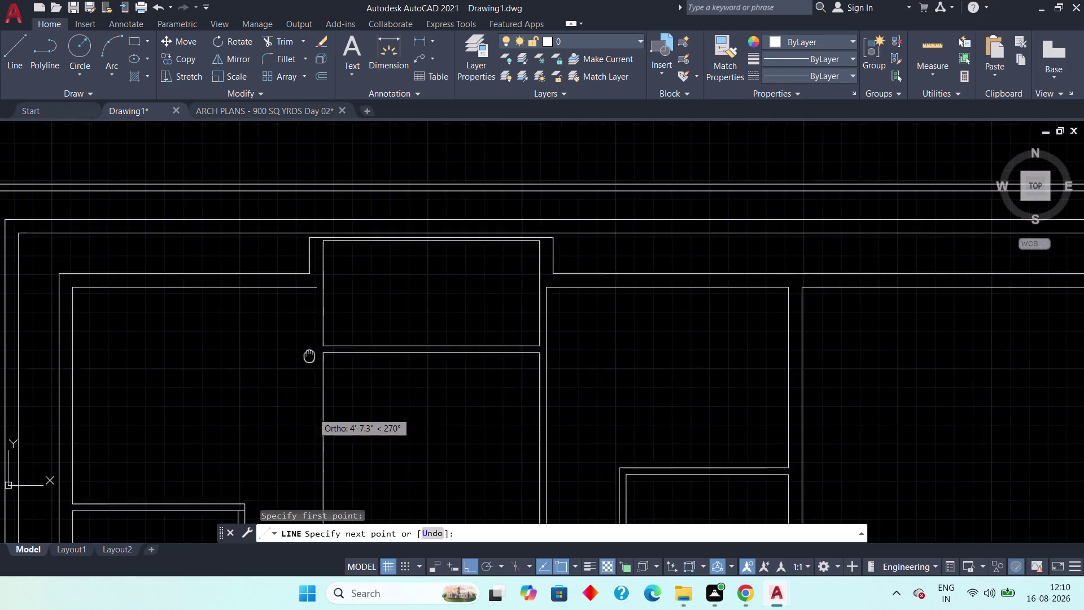
middle_drag(309, 359, 311, 278)
middle_drag(318, 379, 308, 270)
scroll(up, 3)
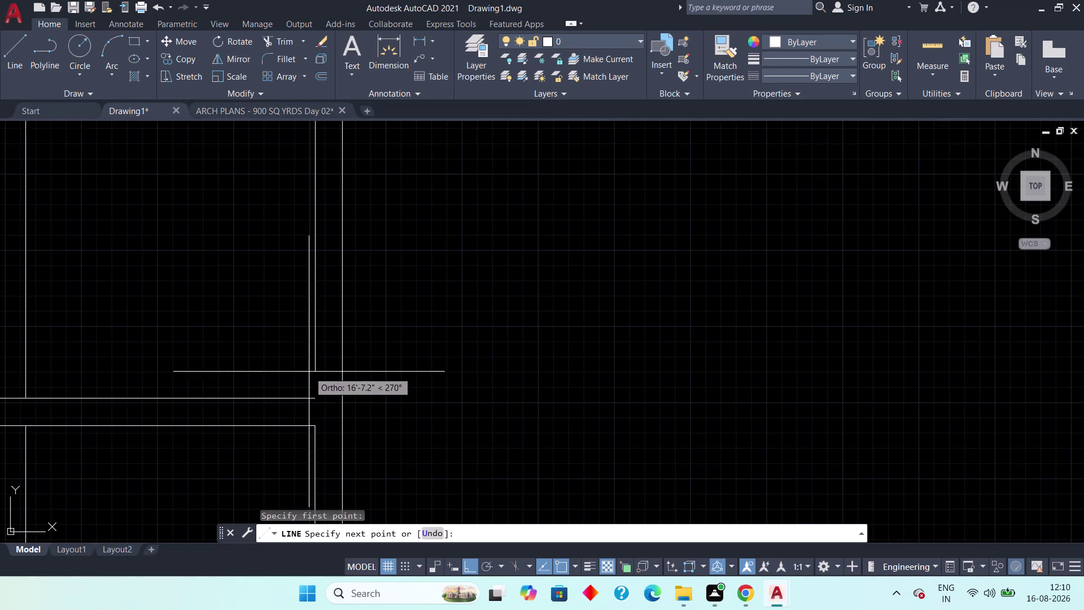
click(314, 393)
scroll(down, 3)
middle_drag(292, 348, 397, 376)
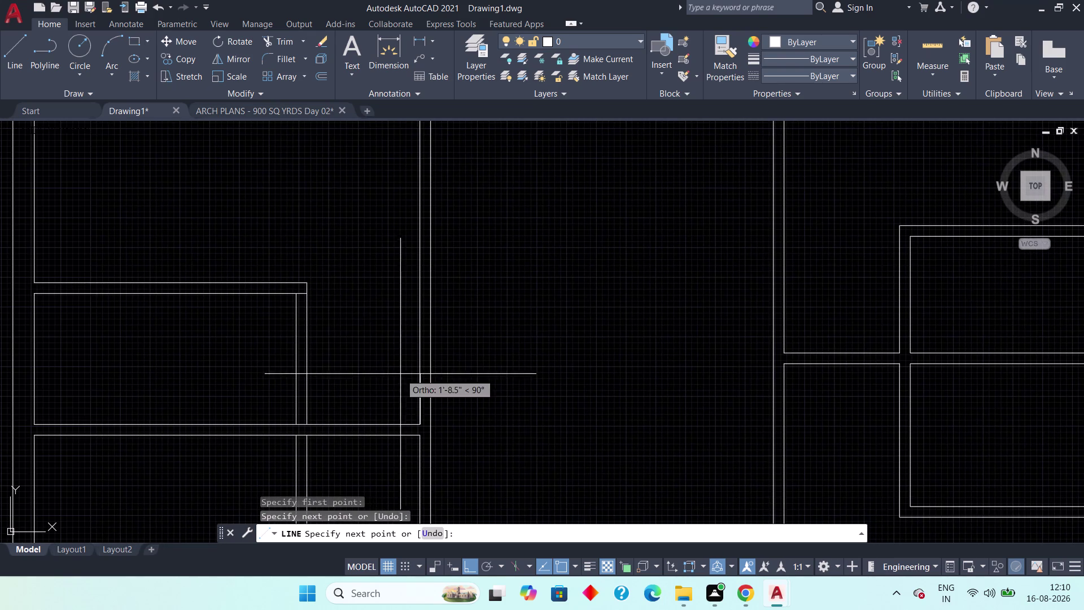
key(Escape)
key(Escape)
Trim the wall-line overhang at the first room junction with TR.
middle_drag(347, 371, 422, 312)
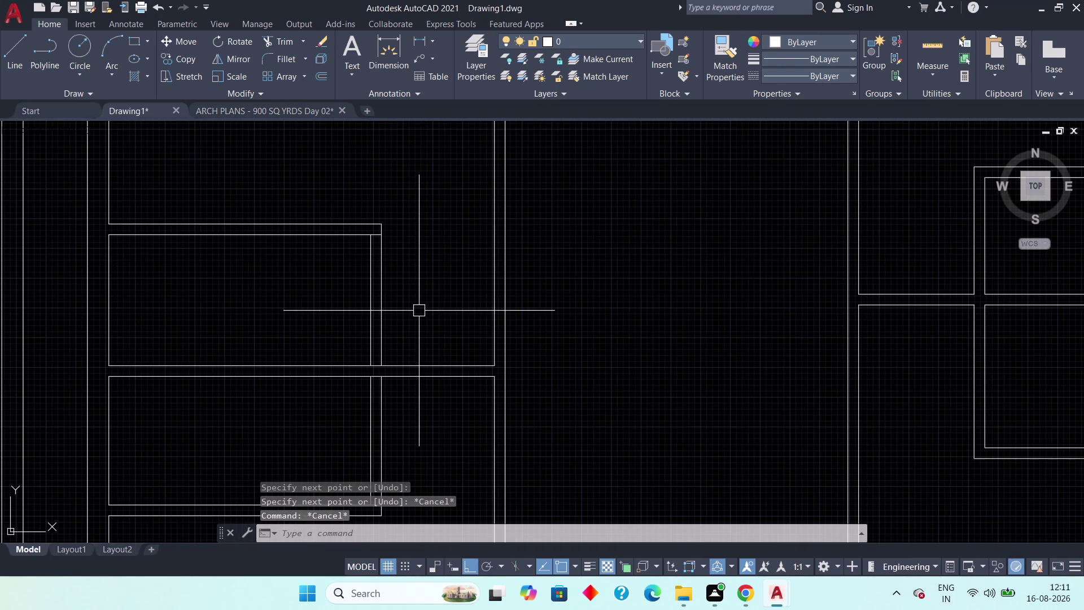
key(t)
key(r)
key(space)
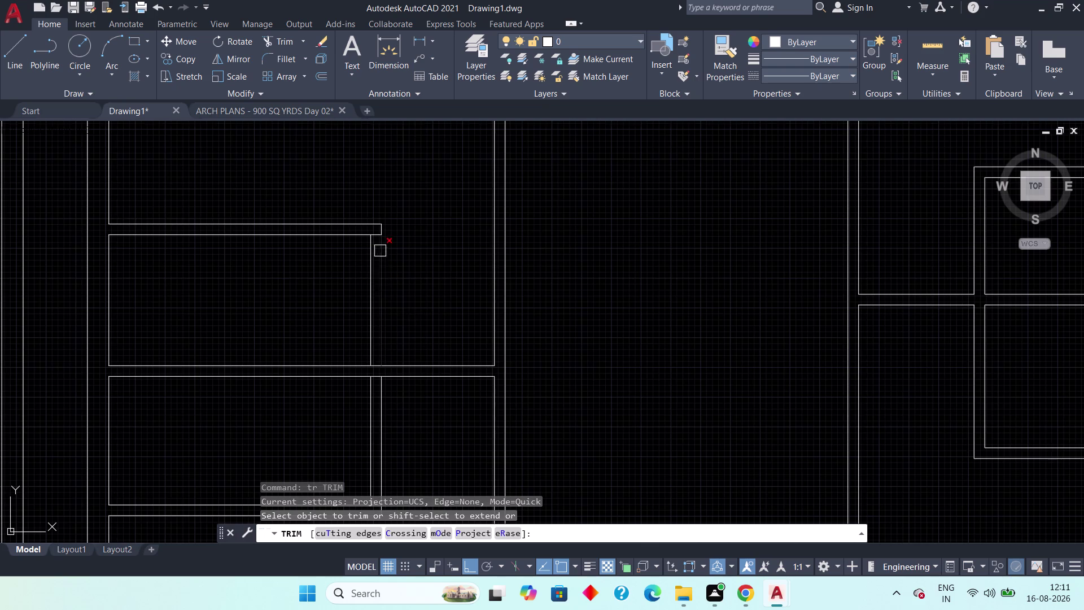
scroll(up, 3)
click(369, 211)
scroll(down, 3)
middle_drag(418, 348, 420, 238)
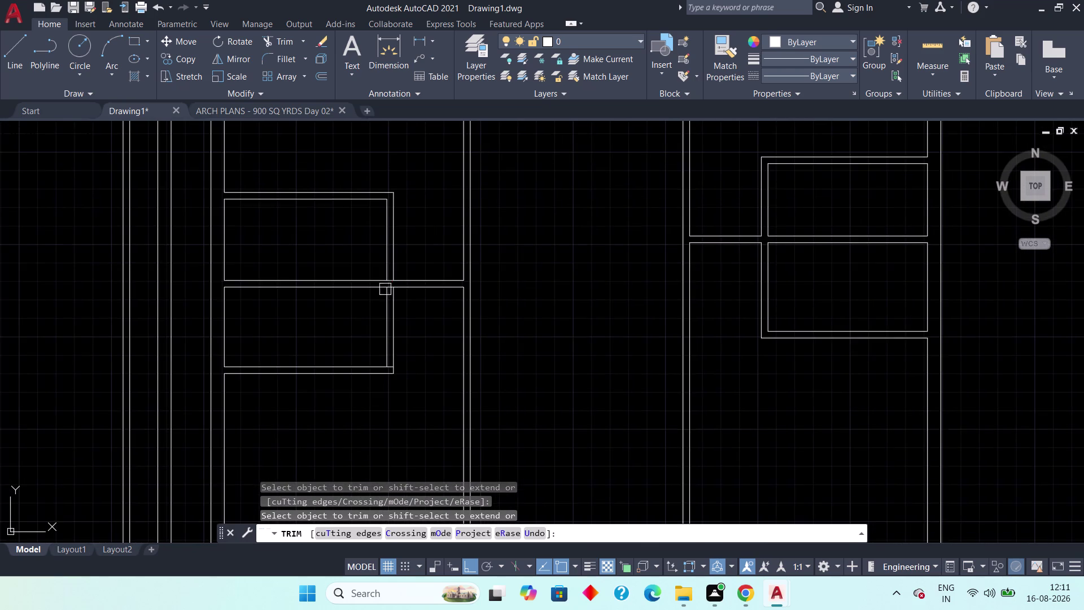
Trim the overlapping wall segments at the next two junctions.
scroll(up, 3)
click(399, 226)
click(402, 305)
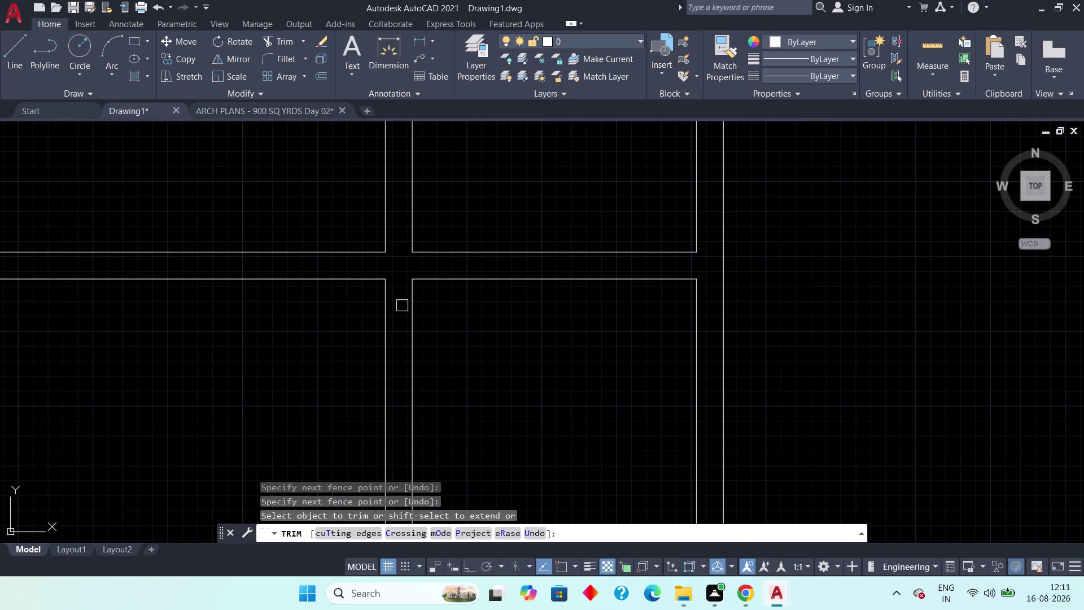
scroll(down, 3)
middle_drag(431, 397, 453, 278)
scroll(up, 3)
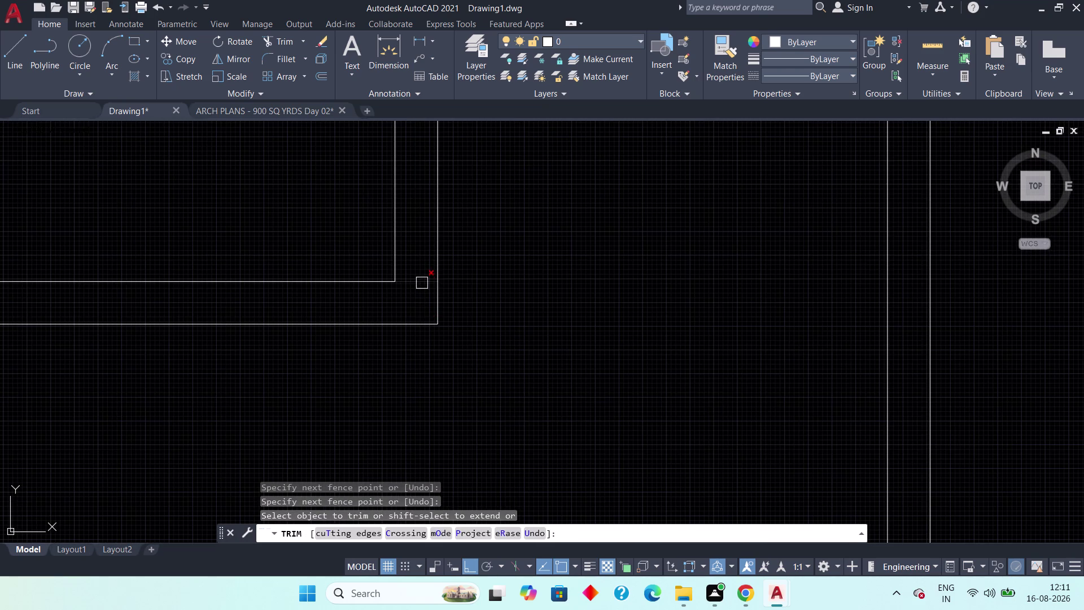
click(422, 283)
scroll(down, 3)
Inspect the trimmed walls across the floor plan and end the trim.
middle_drag(480, 294, 466, 377)
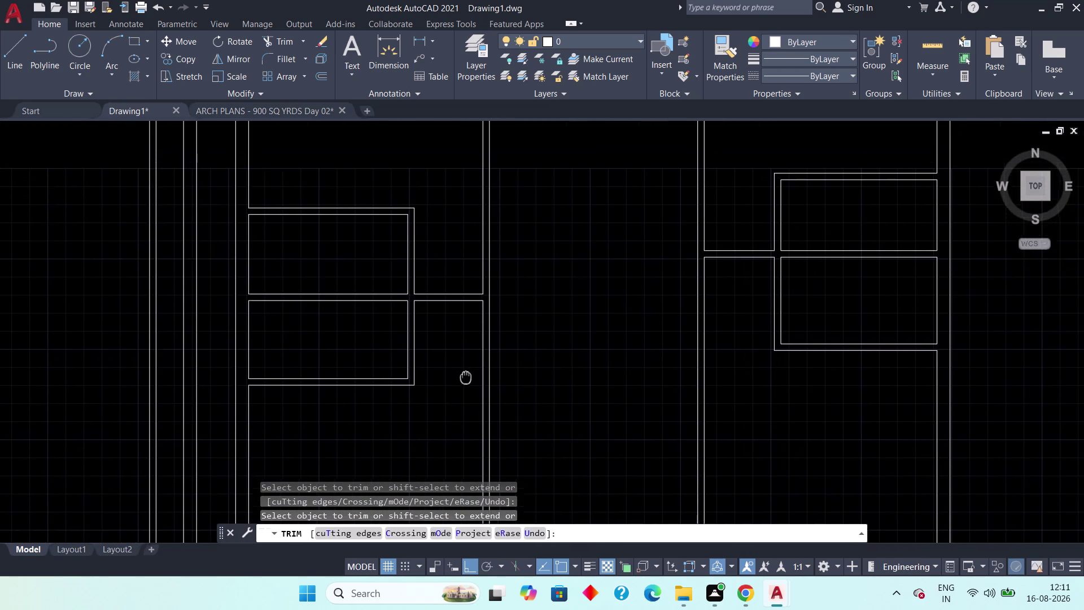
middle_drag(466, 377, 466, 383)
scroll(down, 3)
scroll(down, 3)
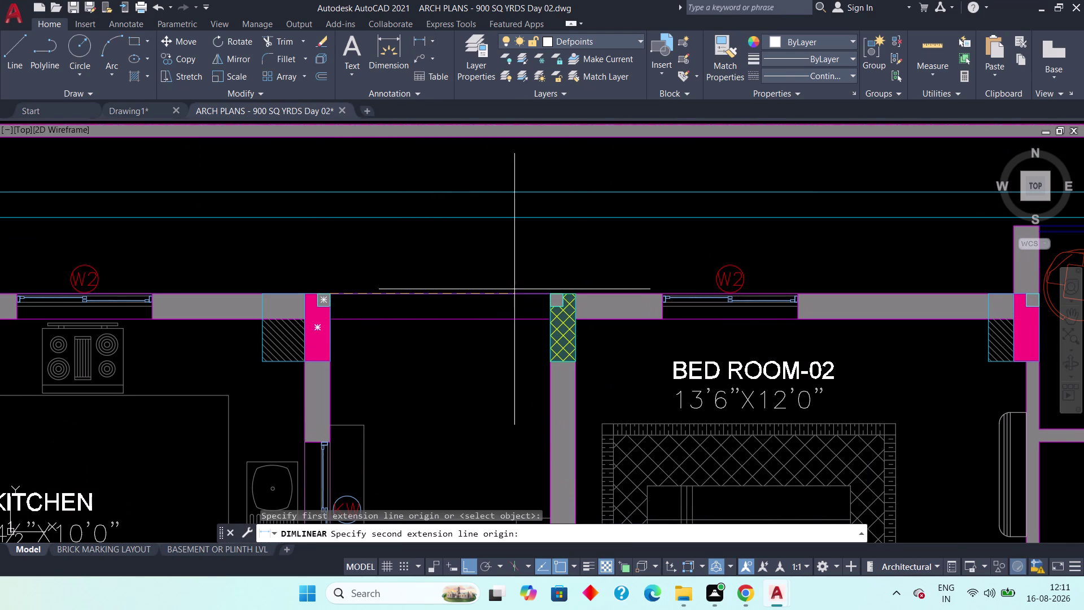
Place a 6'-6" linear dimension from the pink column to the hatched column.
drag(549, 290, 549, 281)
click(550, 253)
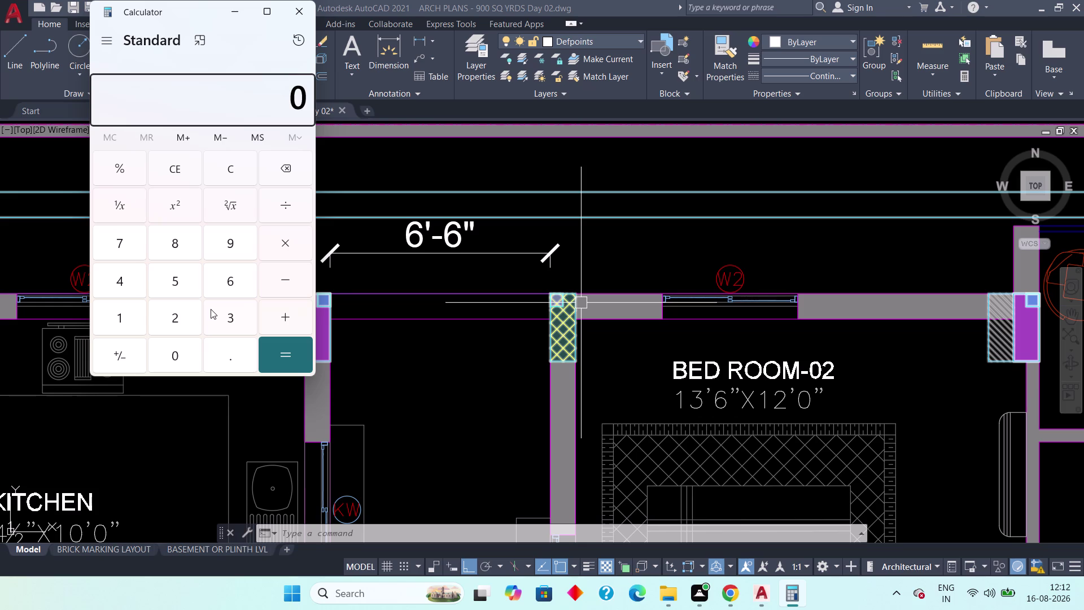
Calculate 12 × 6 + 6 = 78 inches in Calculator, then return to AutoCAD.
text(12)
click(283, 245)
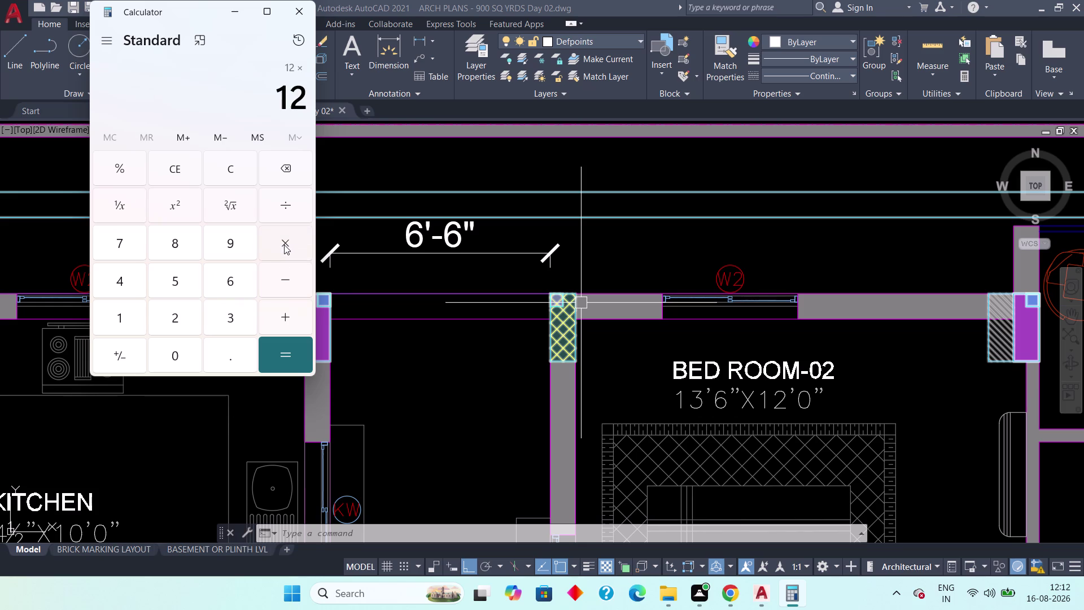
key(6)
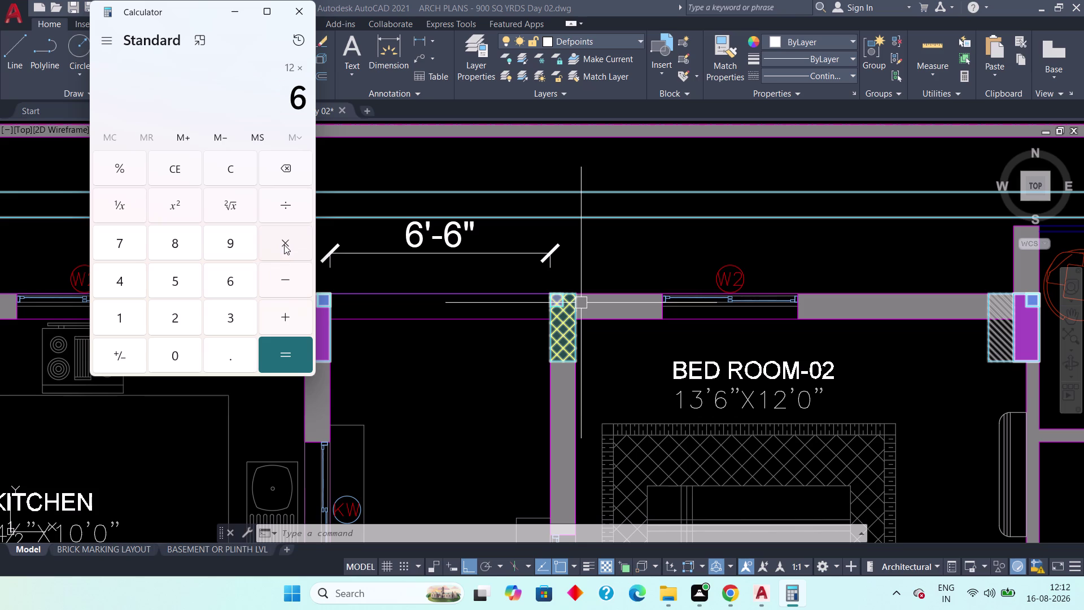
click(286, 355)
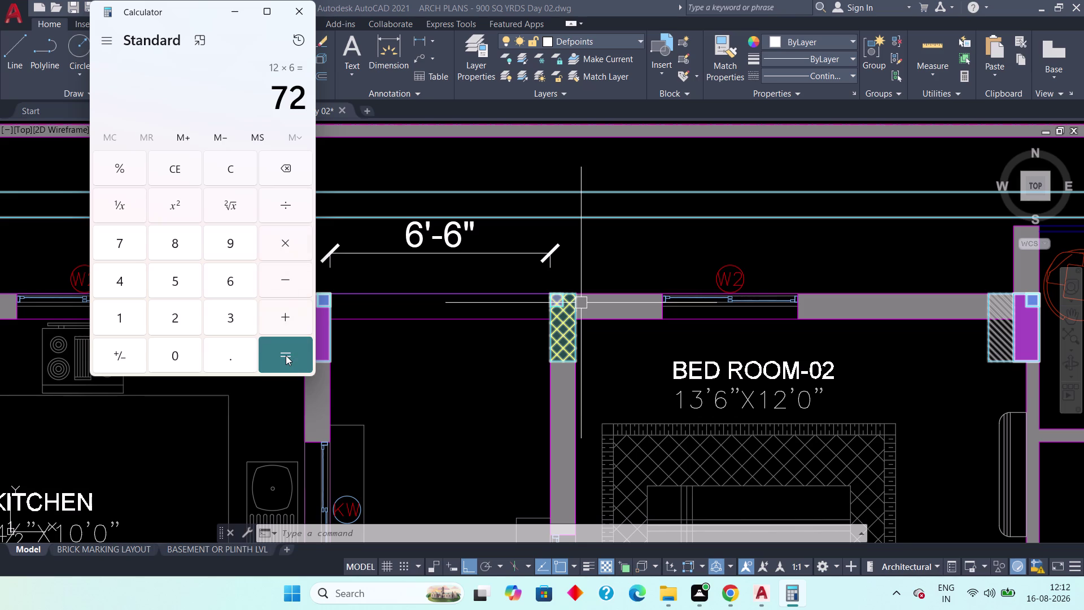
click(287, 317)
click(232, 270)
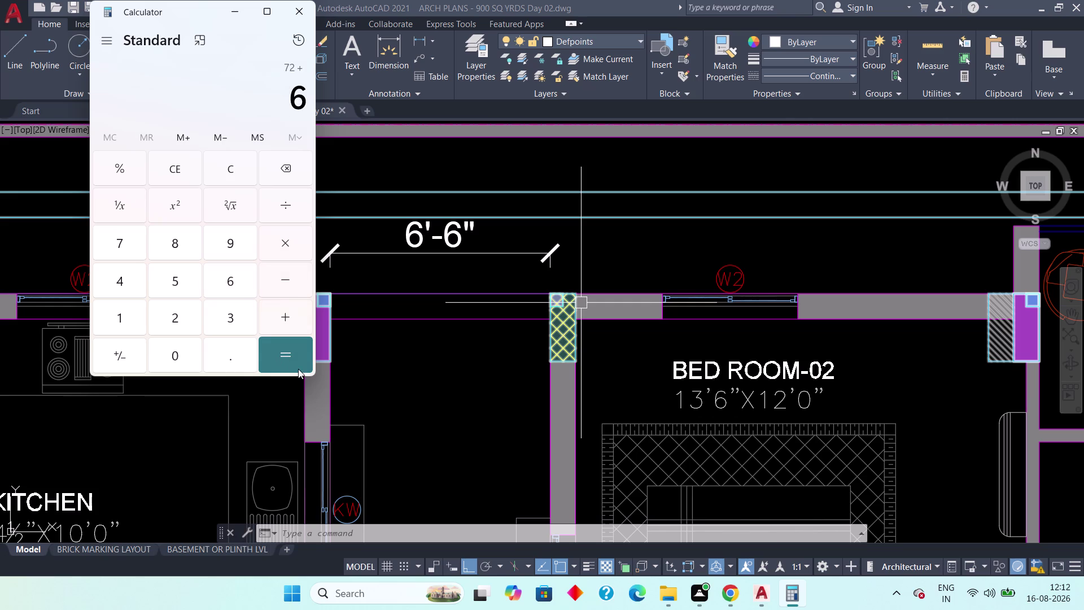
click(289, 362)
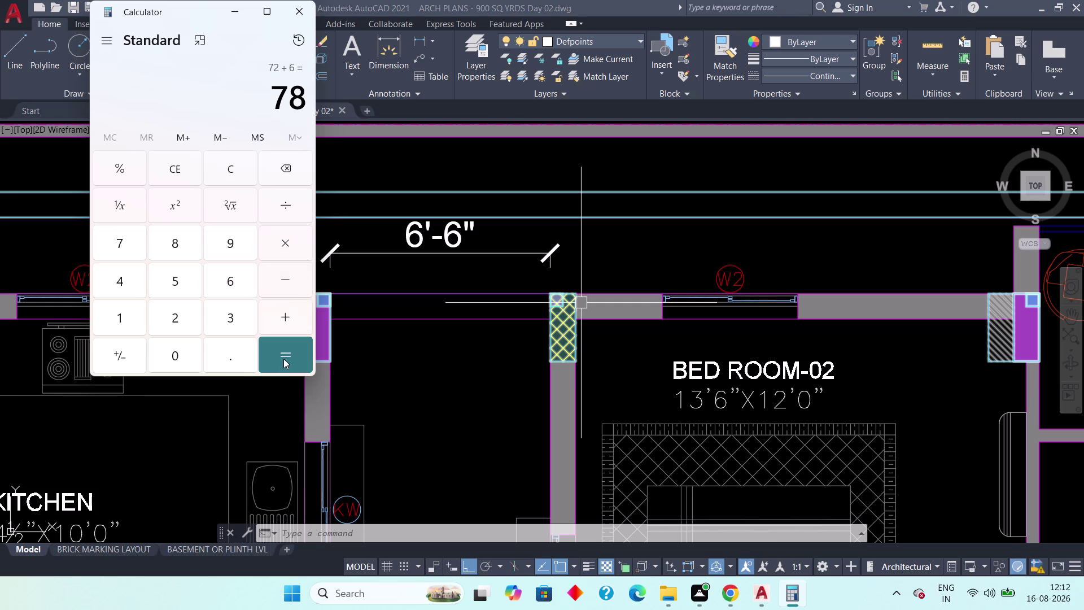
key(Escape)
click(293, 9)
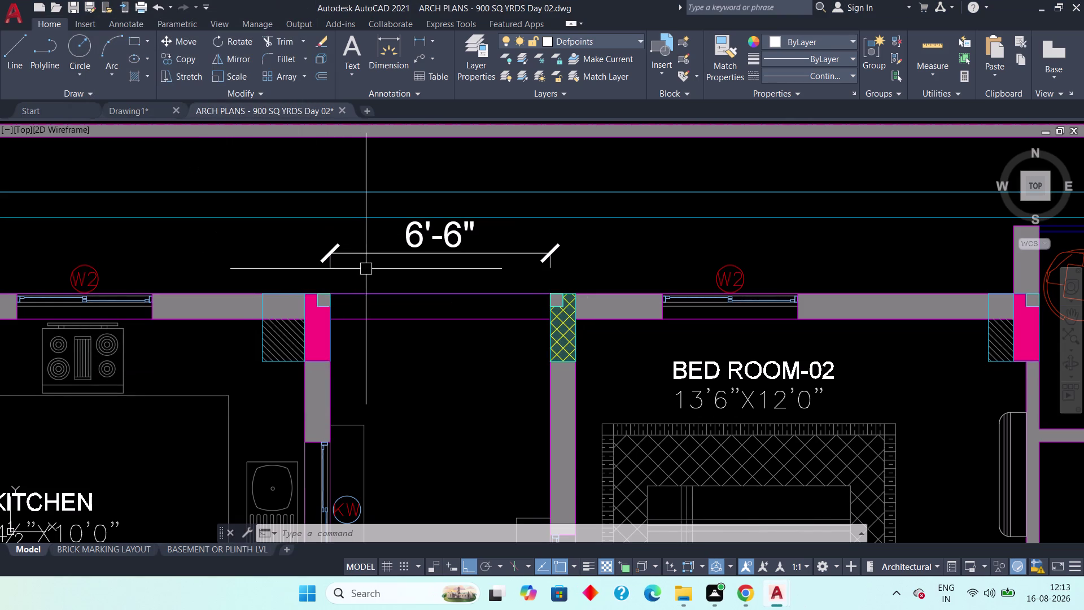
Look over the ARCH PLANS units and lift area, then bring up Drawing1.
middle_drag(376, 274, 421, 274)
scroll(down, 3)
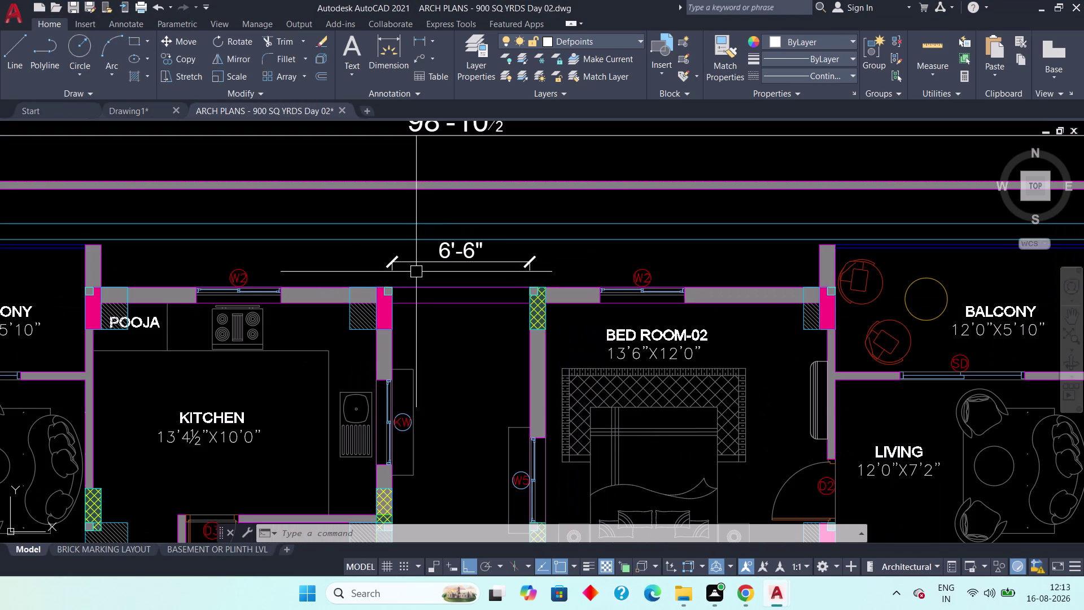
scroll(down, 3)
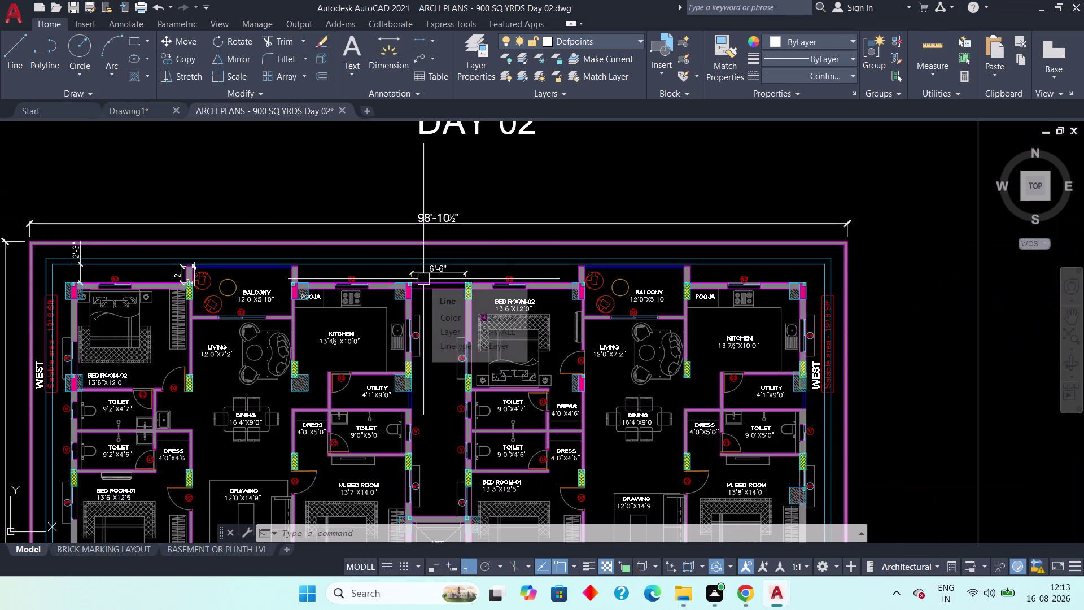
scroll(up, 3)
middle_drag(455, 301, 480, 272)
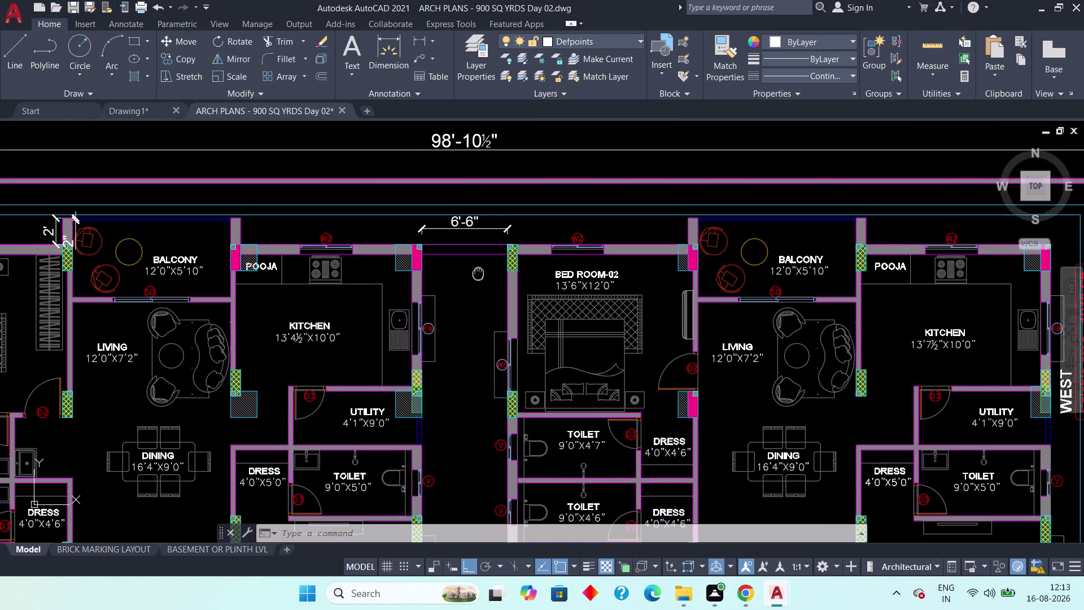
middle_drag(479, 272, 499, 245)
scroll(down, 3)
middle_drag(498, 310, 496, 256)
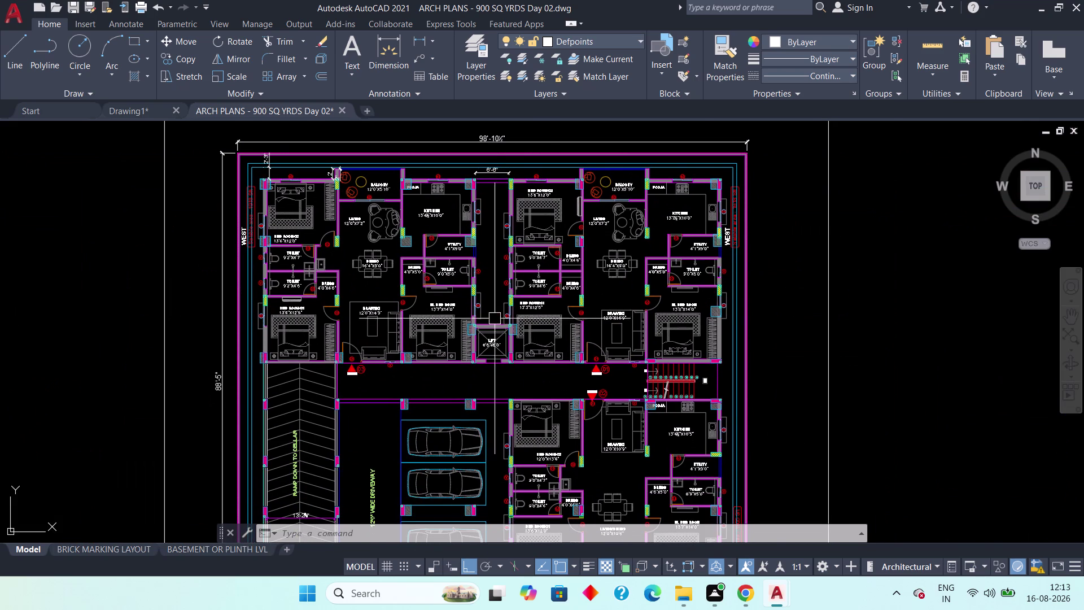
scroll(up, 3)
middle_drag(485, 299, 485, 306)
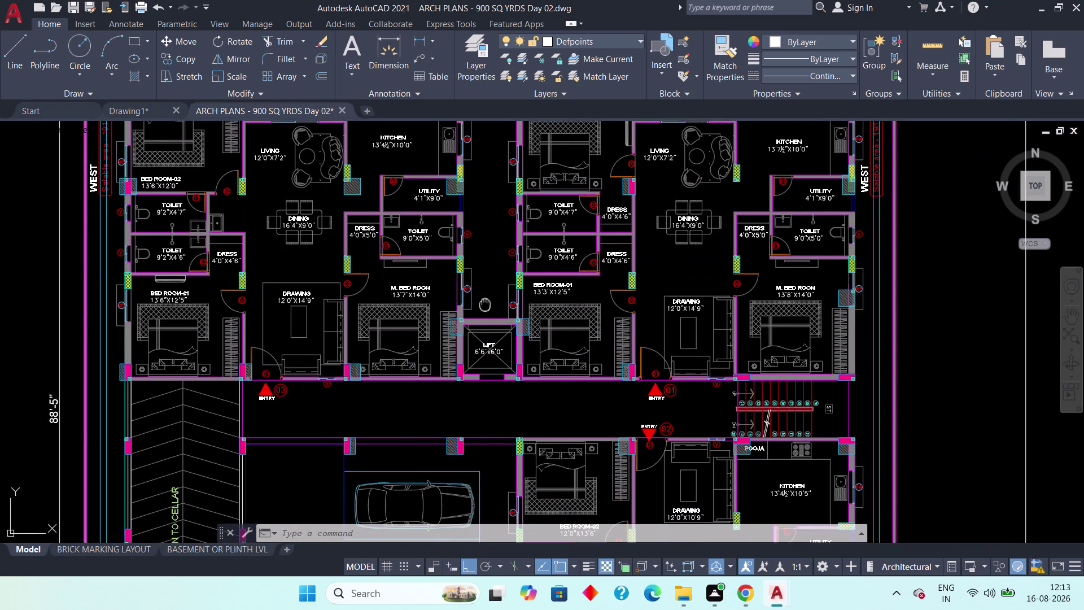
middle_drag(486, 306, 487, 321)
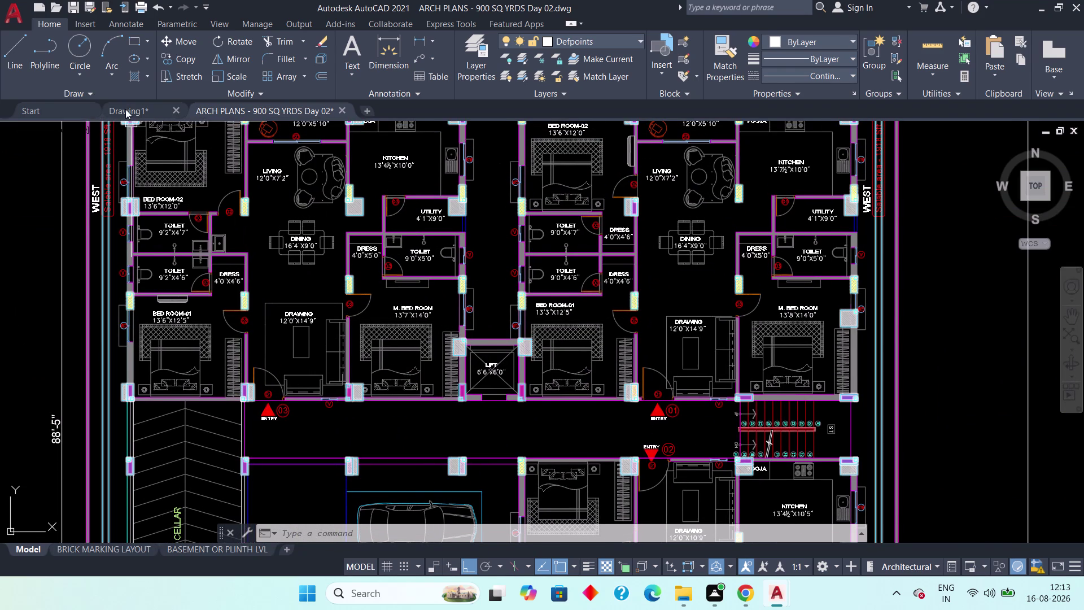
click(124, 104)
Frame the upper rooms and try a 39-inch offset, cancelling the mistyped distance.
middle_drag(599, 263, 537, 257)
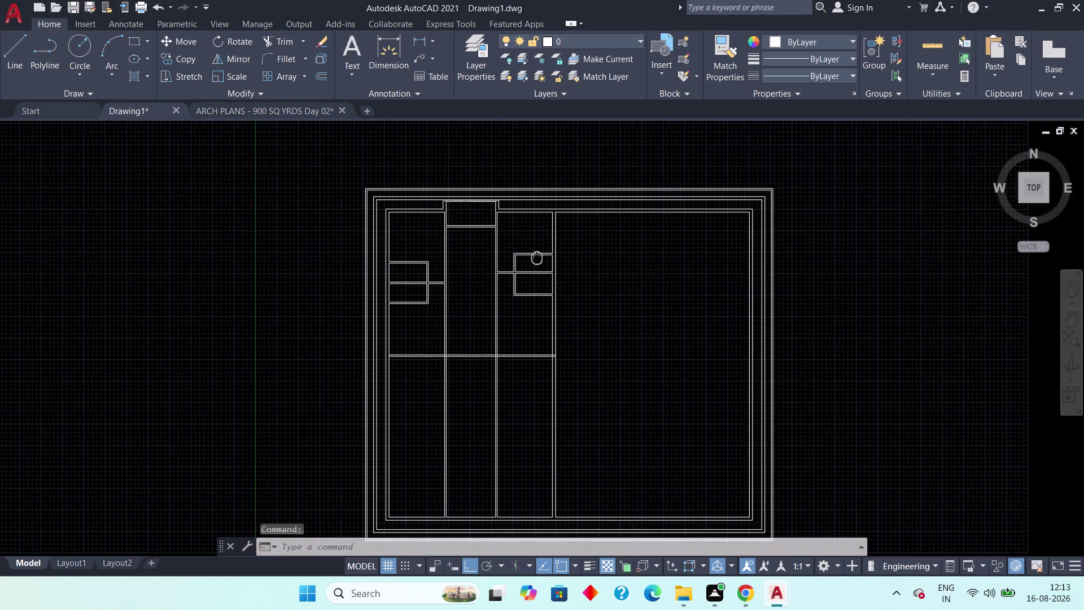
scroll(up, 3)
middle_drag(558, 231, 489, 256)
scroll(down, 3)
middle_drag(481, 241, 416, 259)
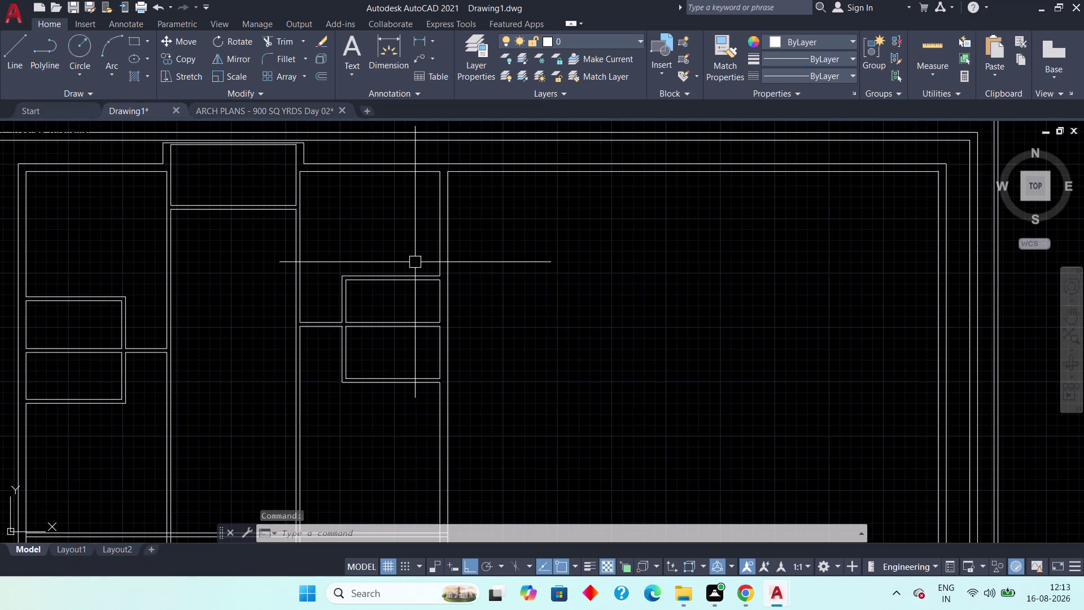
text(off)
key(space)
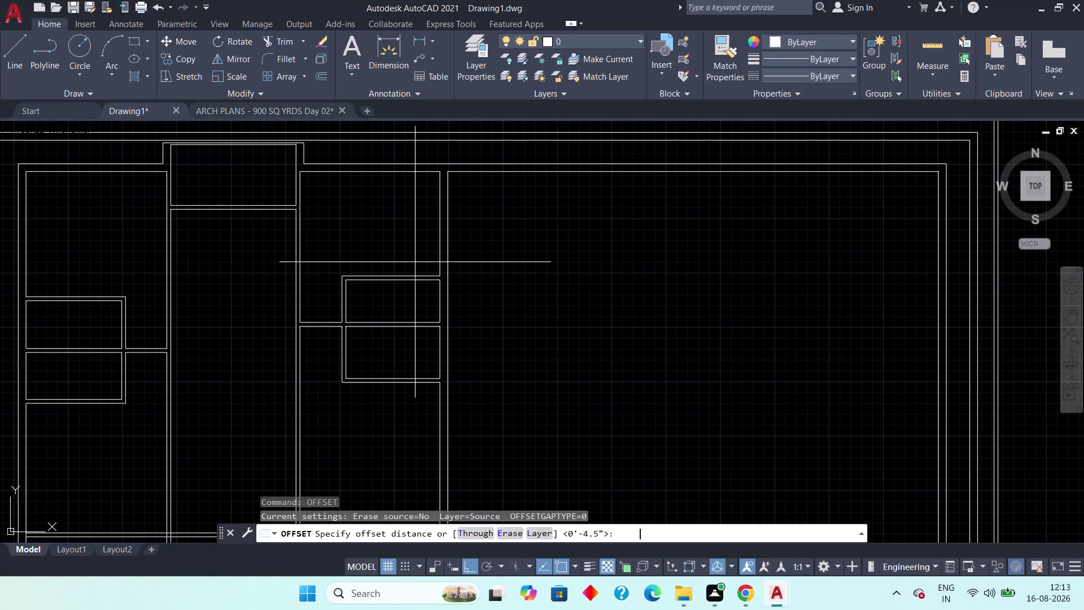
text(39"{)
key(space)
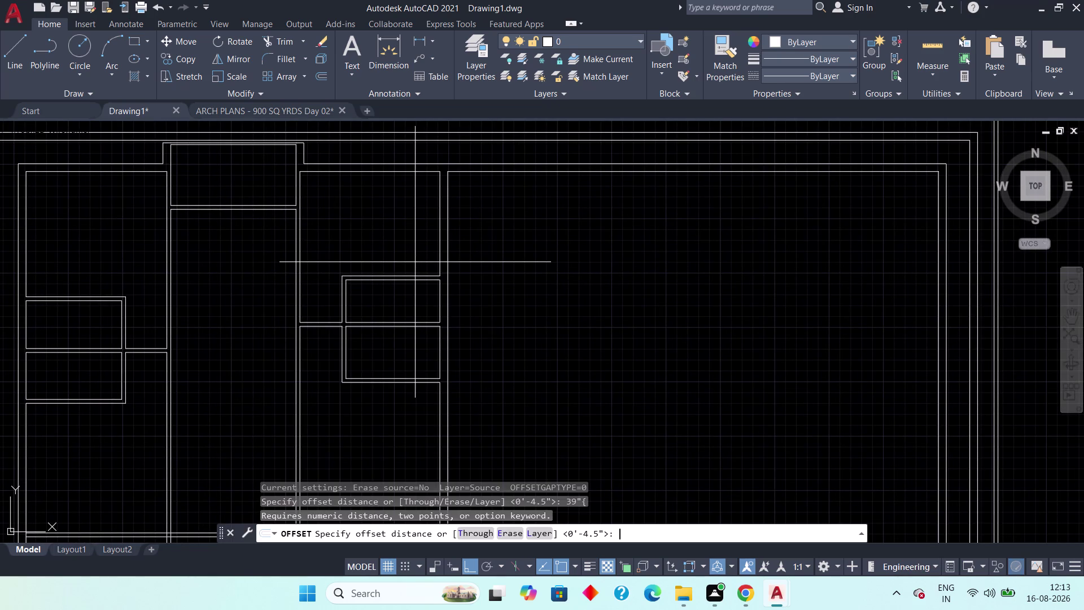
key(Escape)
key(Escape)
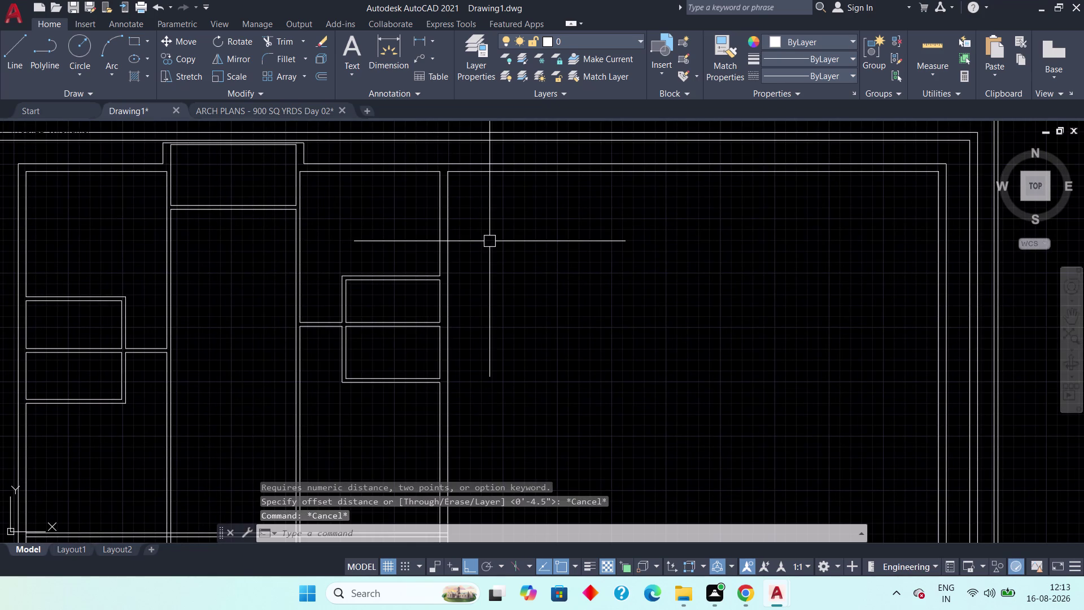
Offset the right room's vertical wall line 39 inches into the room.
text(off 3)
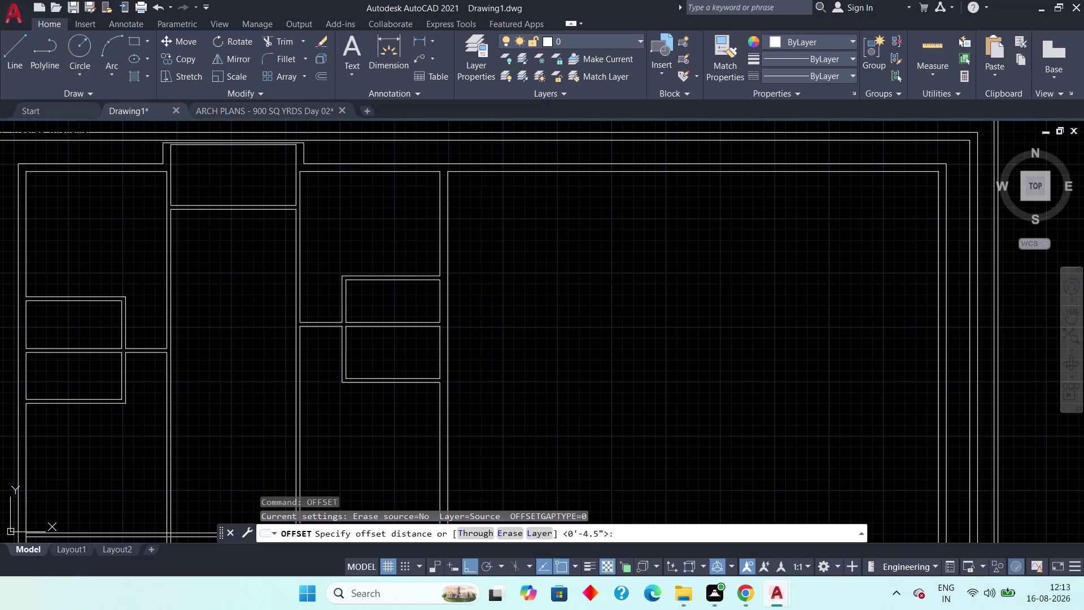
text(9")
key(space)
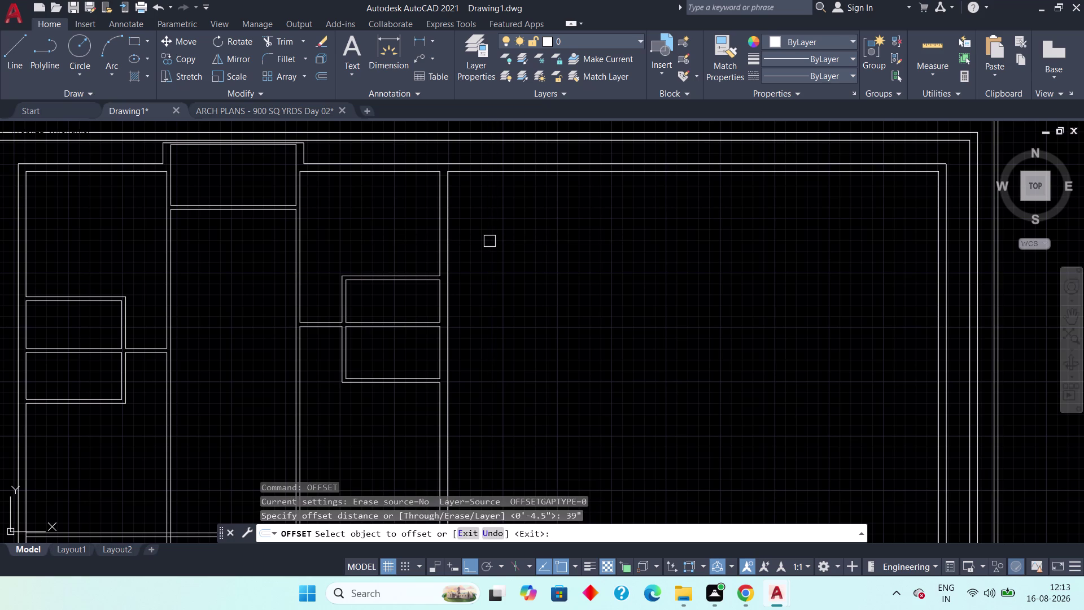
click(449, 241)
click(490, 234)
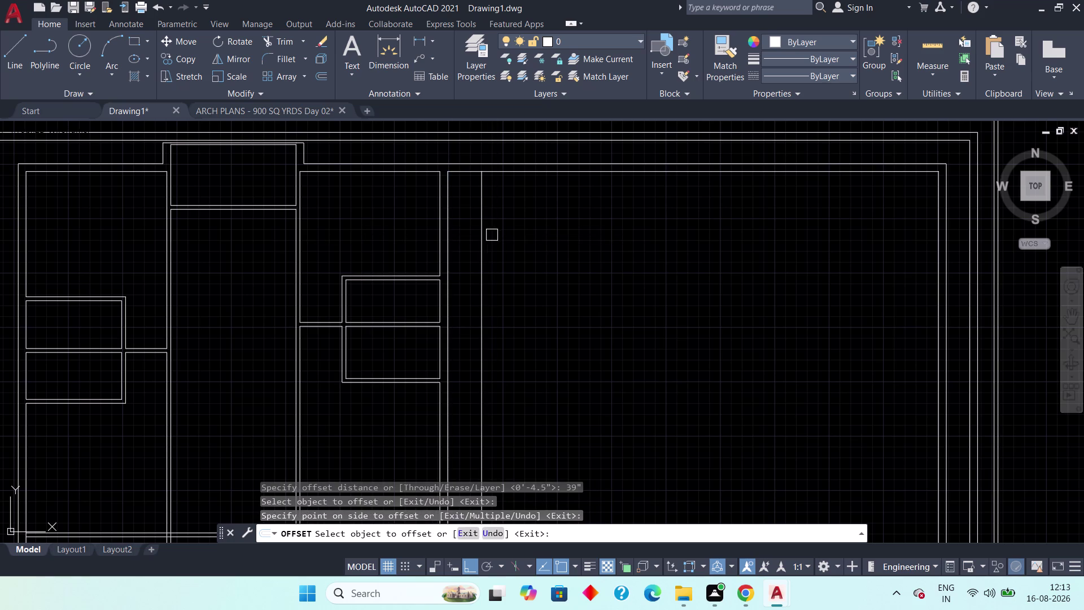
middle_drag(511, 305, 543, 306)
middle_drag(553, 357, 552, 277)
scroll(down, 3)
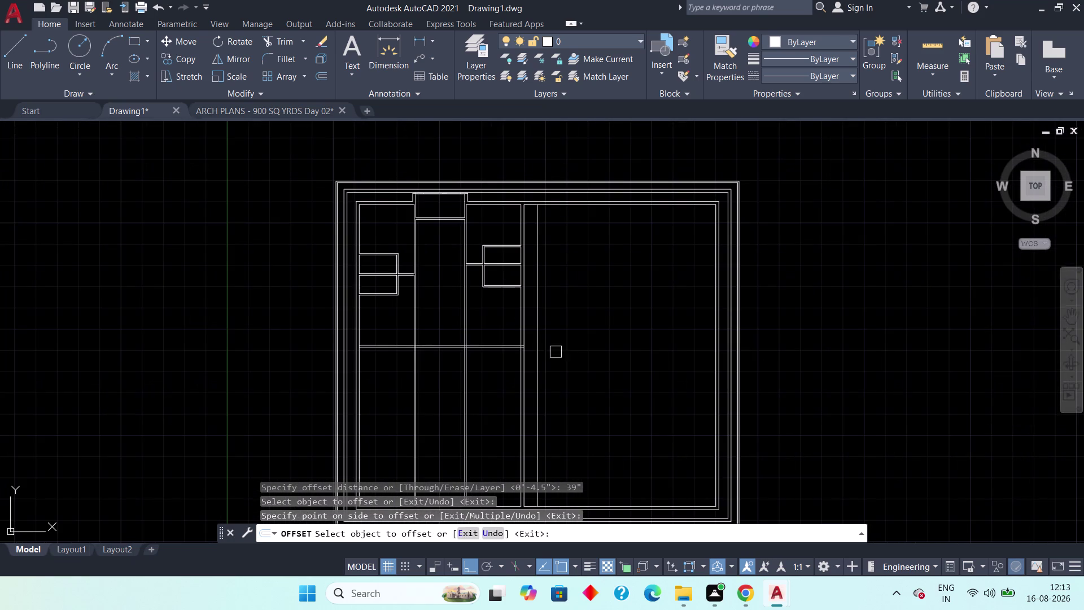
scroll(up, 3)
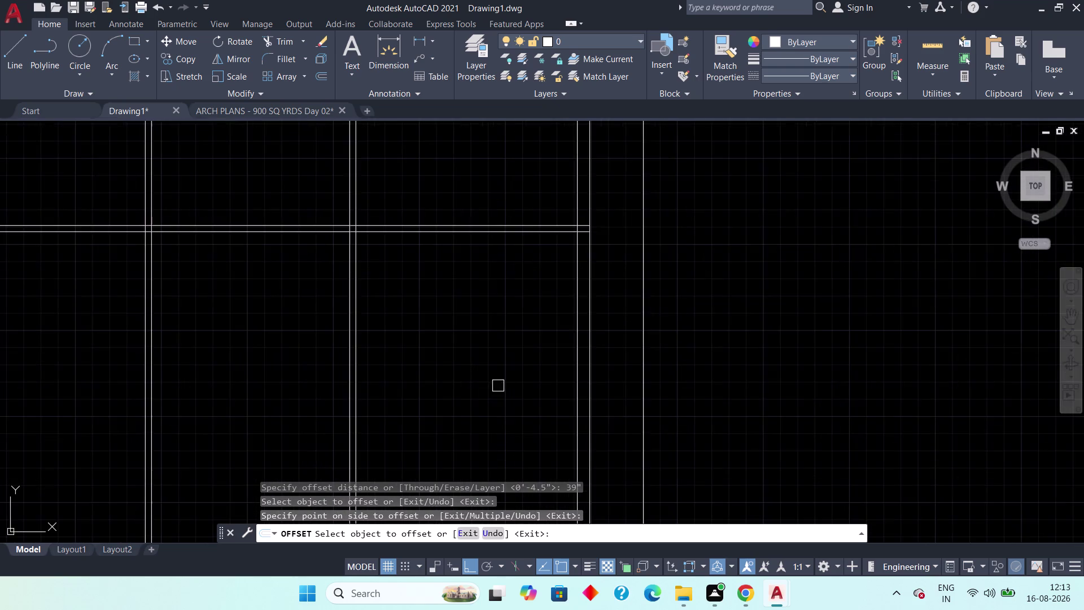
middle_drag(468, 370, 532, 368)
key(Escape)
key(Escape)
key(Escape)
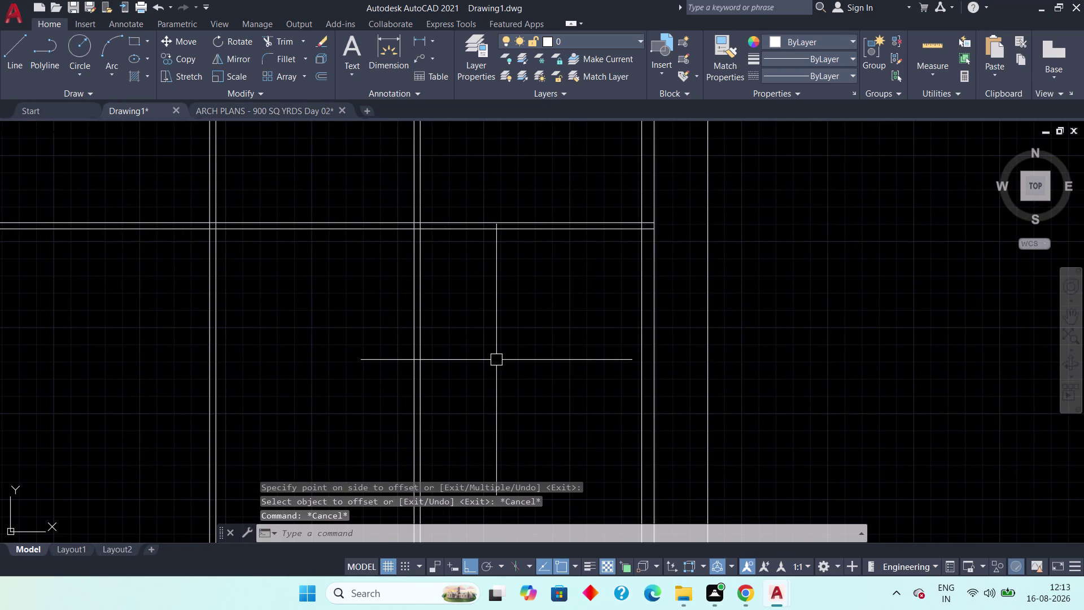
Start TRIM and fence-cut the lines crossing near the new wall line.
key(t)
text(r)
key(space)
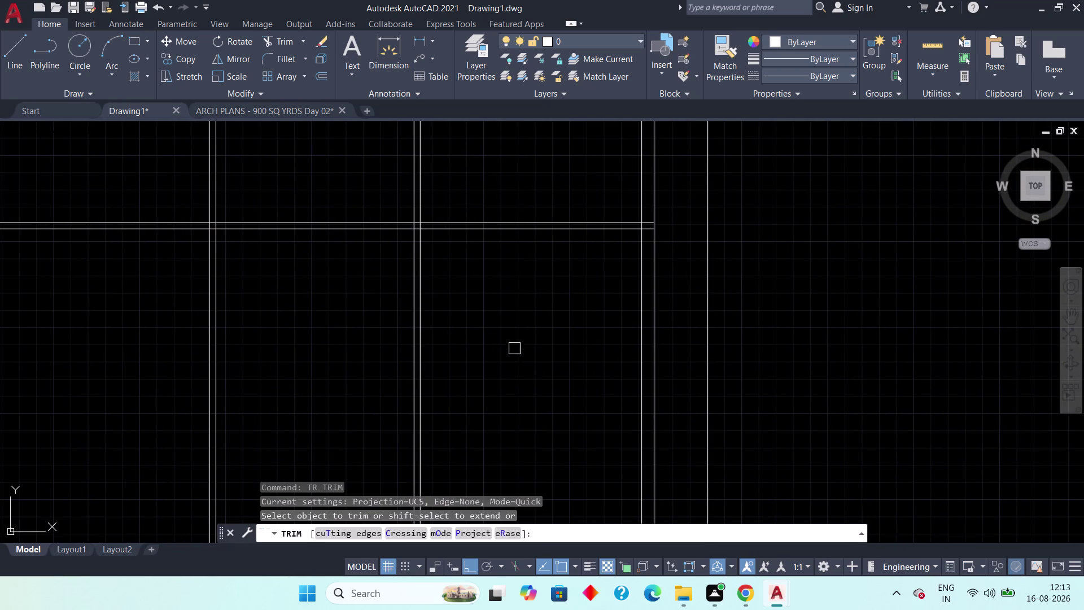
drag(516, 343, 496, 354)
click(127, 351)
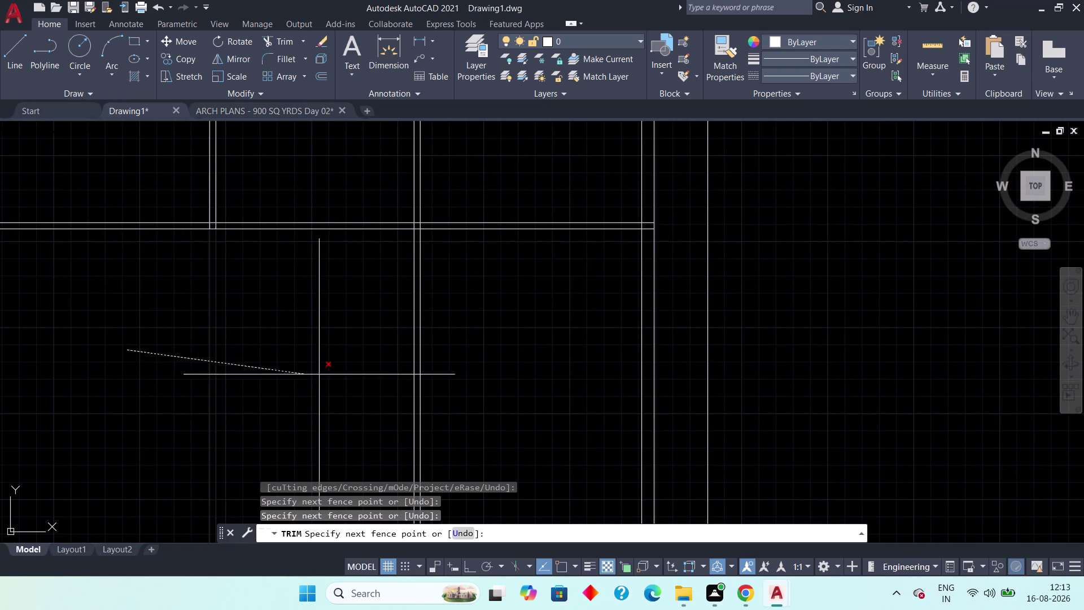
click(518, 349)
scroll(down, 3)
middle_drag(521, 353, 492, 345)
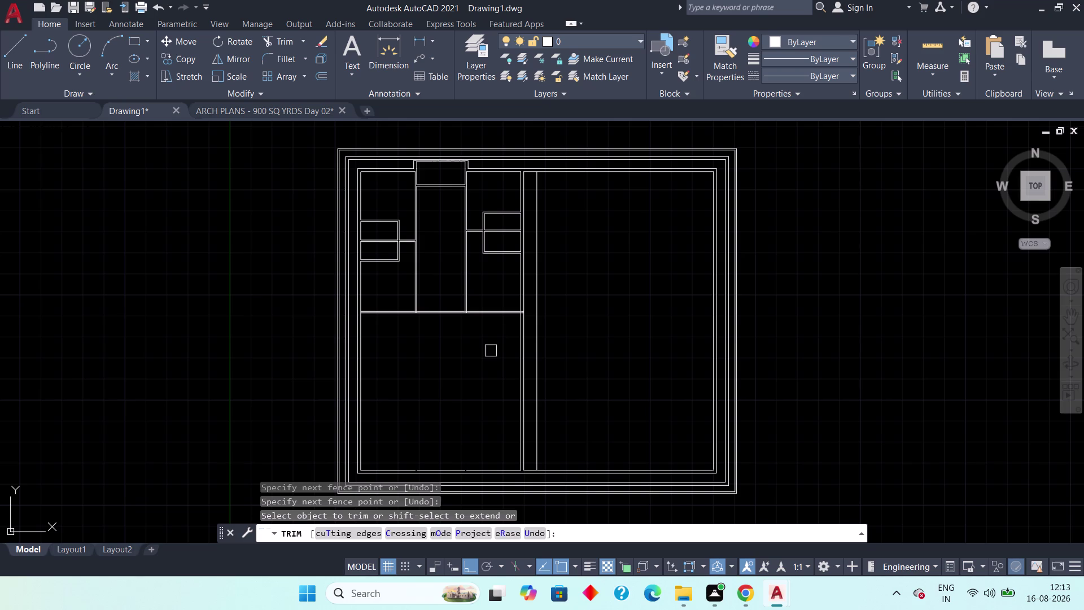
Trim the leftover wall segments and overshooting line ends in the lower room.
drag(493, 351, 507, 360)
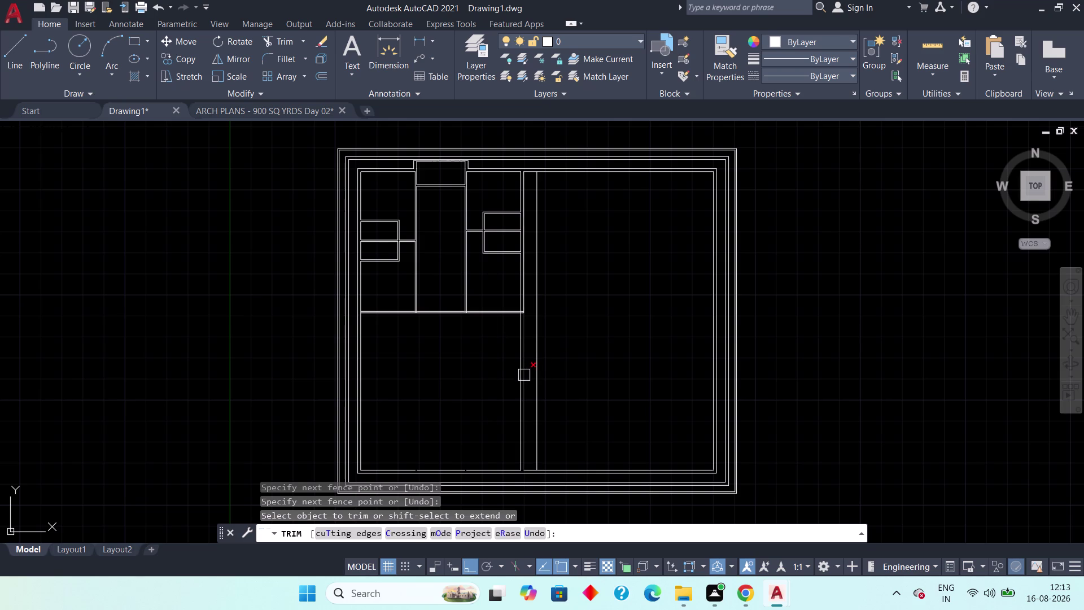
click(524, 375)
click(524, 375)
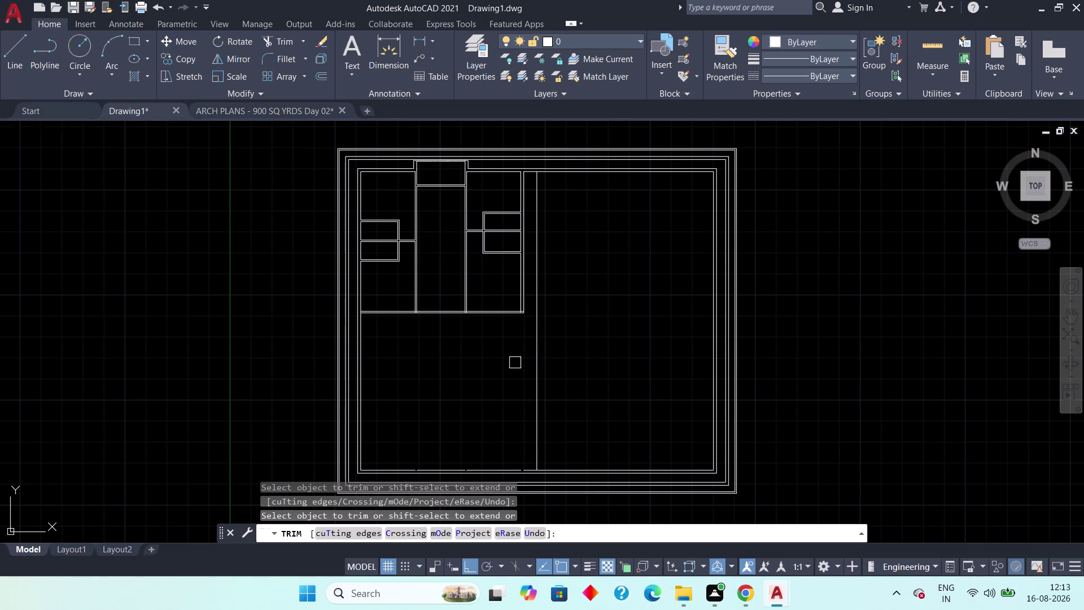
scroll(up, 3)
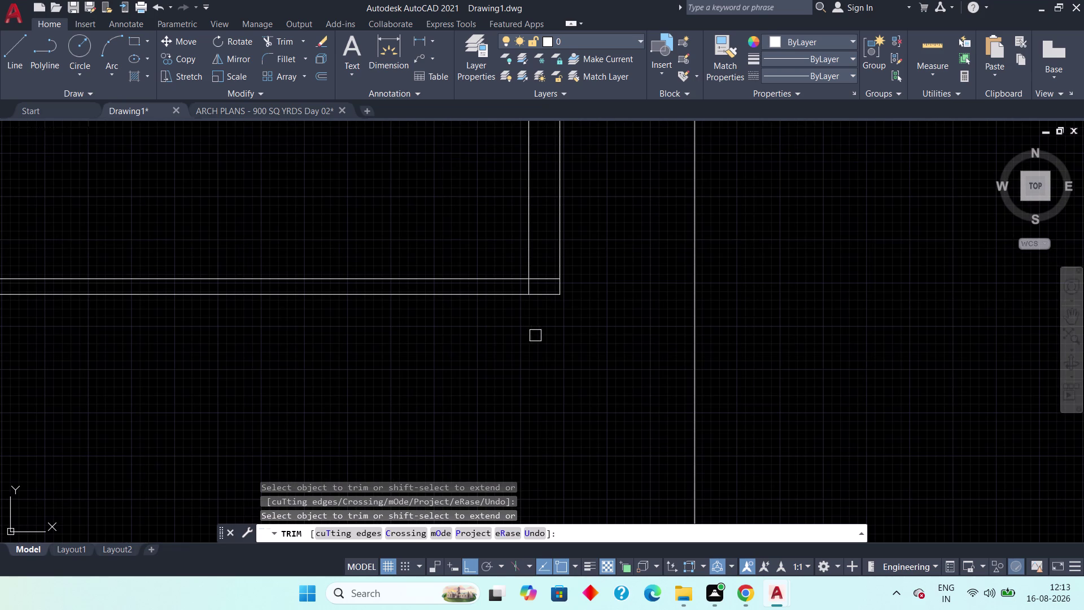
click(545, 278)
scroll(up, 3)
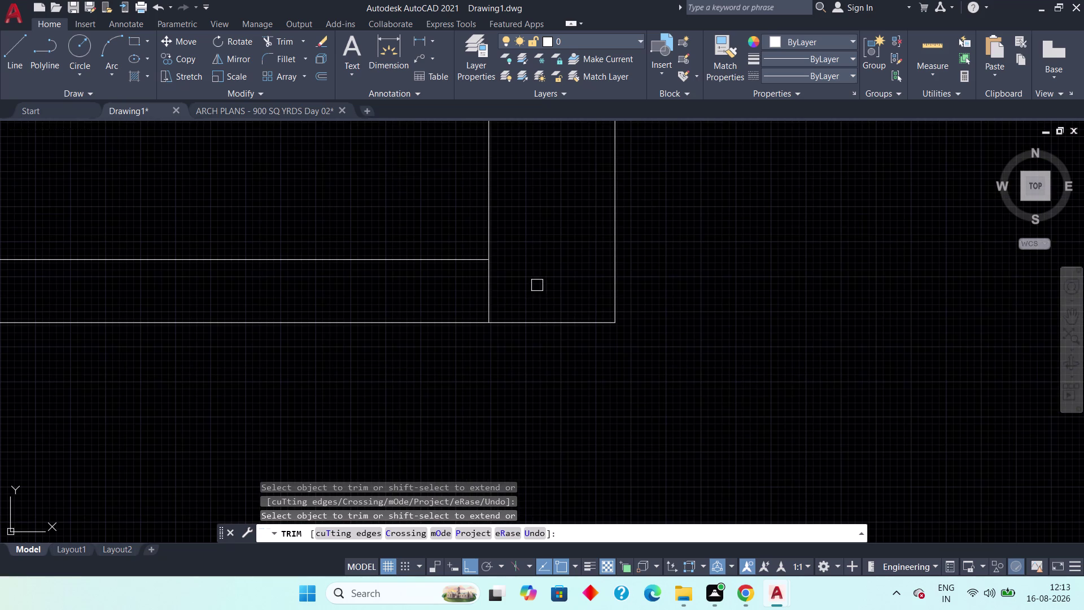
click(488, 299)
scroll(down, 3)
Trim three excess segments at the next wall junction.
middle_drag(439, 366, 751, 394)
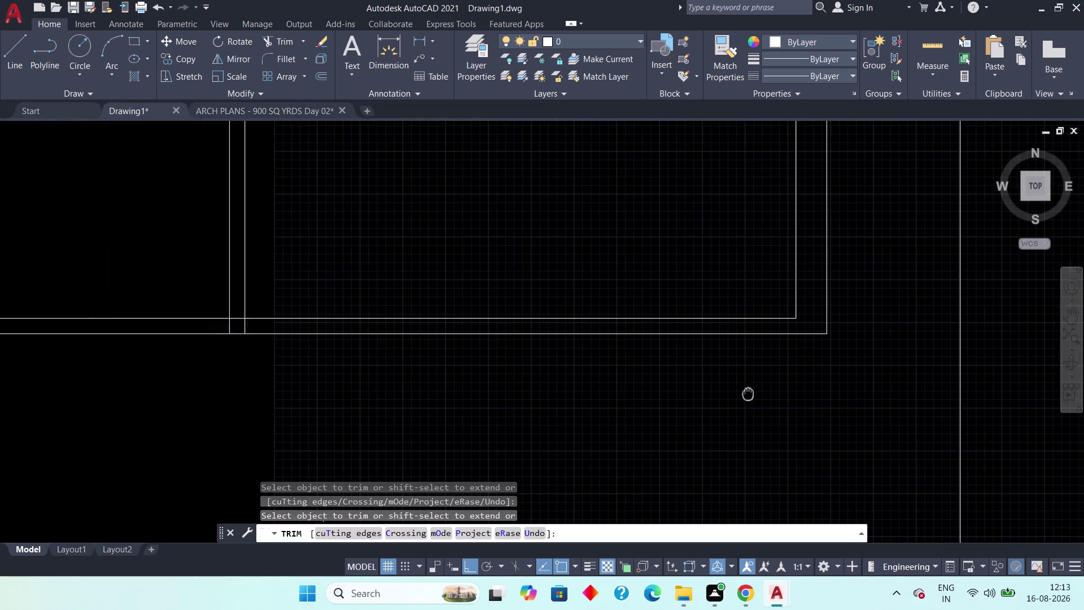
middle_drag(294, 390, 419, 403)
scroll(up, 3)
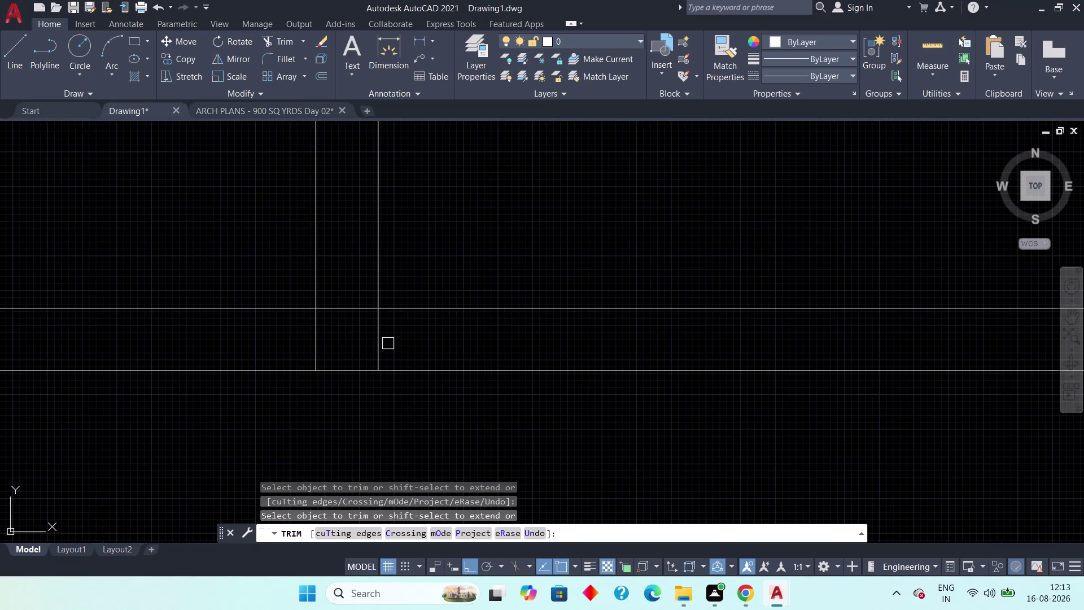
click(416, 346)
click(260, 347)
click(356, 311)
scroll(down, 3)
Fence-trim the crossed wall segments at a further junction.
middle_drag(317, 430, 739, 412)
scroll(up, 3)
middle_drag(255, 445, 374, 512)
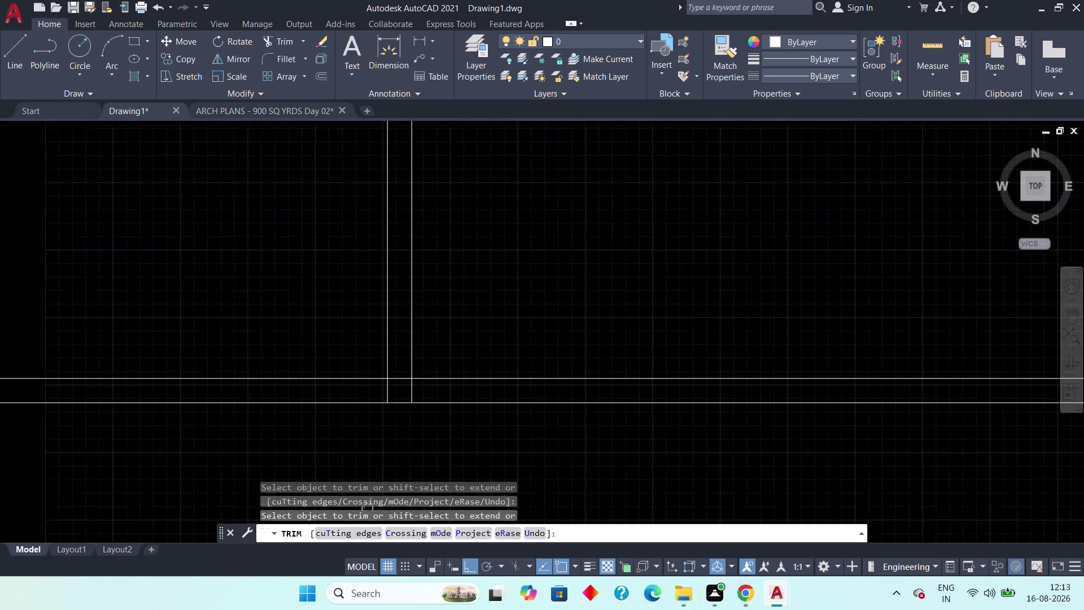
middle_drag(374, 511, 377, 513)
scroll(up, 3)
click(405, 380)
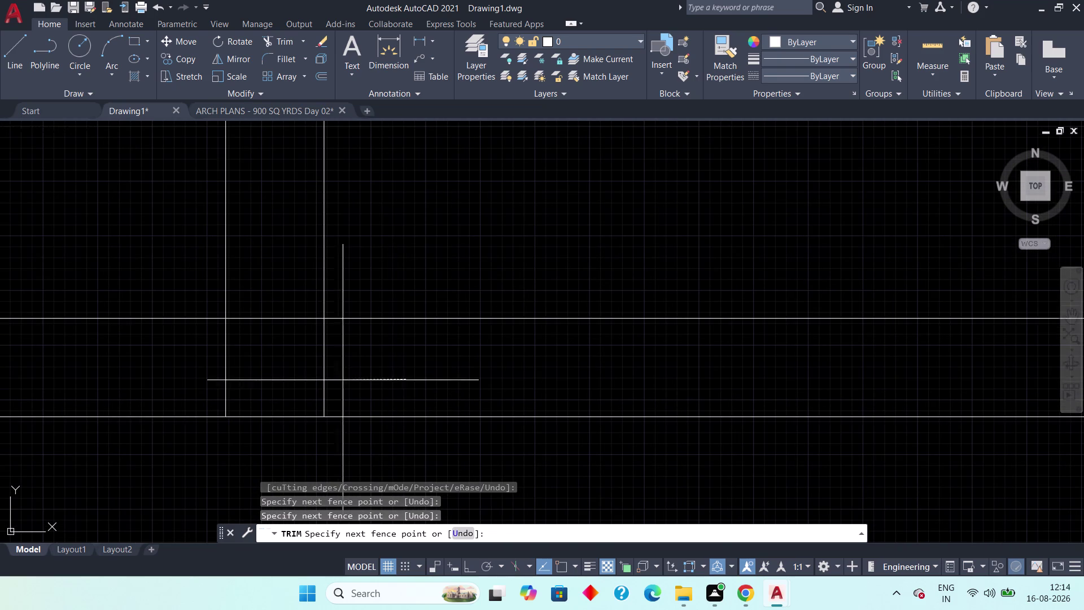
click(182, 371)
click(282, 322)
scroll(down, 3)
scroll(down, 3)
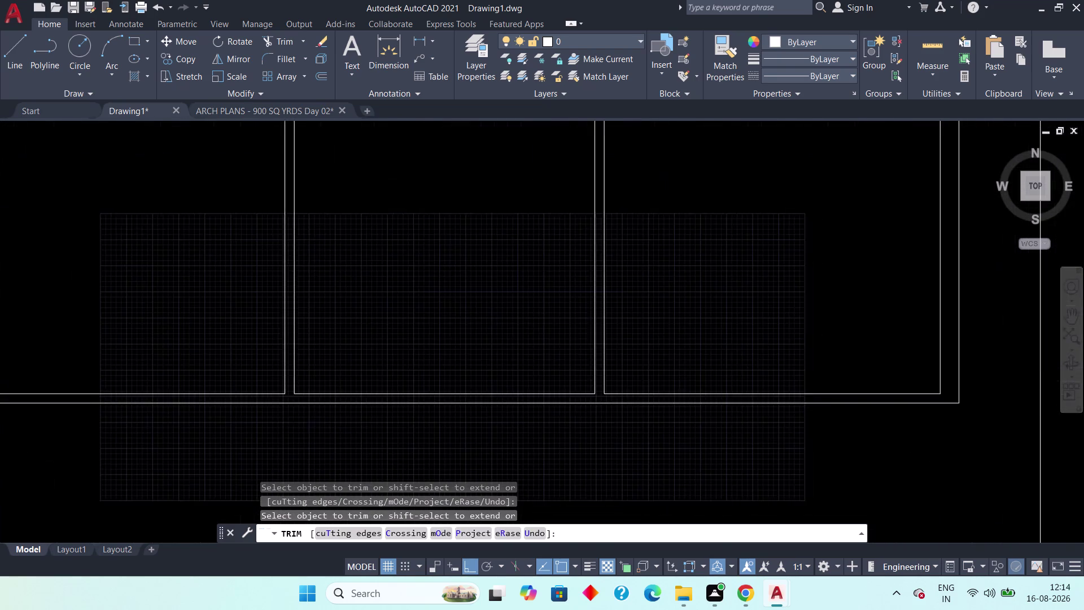
Trim an overshooting line end at another junction.
middle_drag(293, 422, 619, 398)
scroll(up, 3)
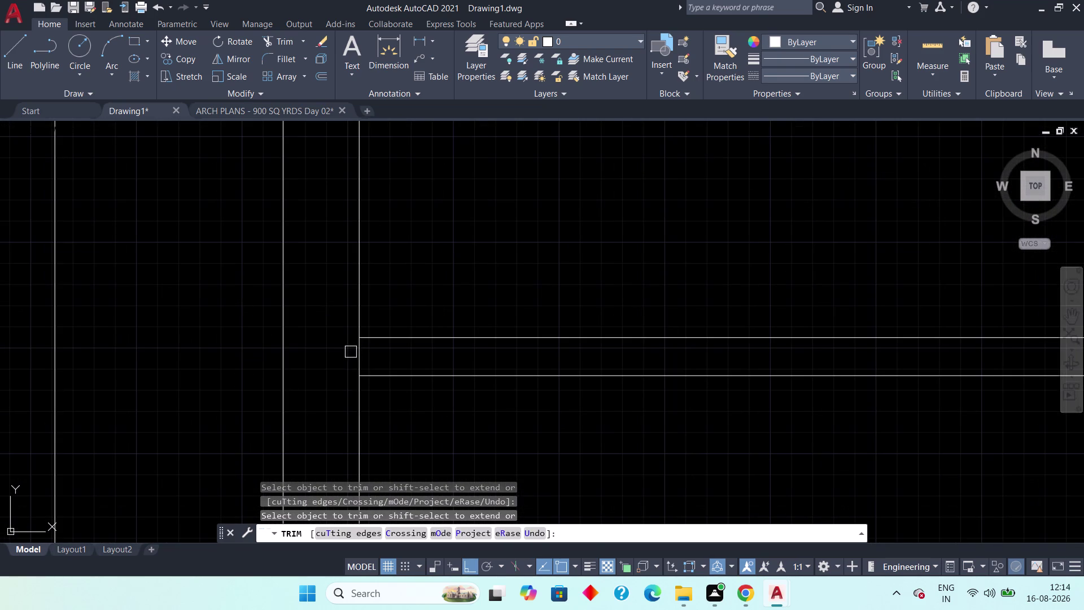
click(356, 357)
scroll(down, 3)
scroll(down, 3)
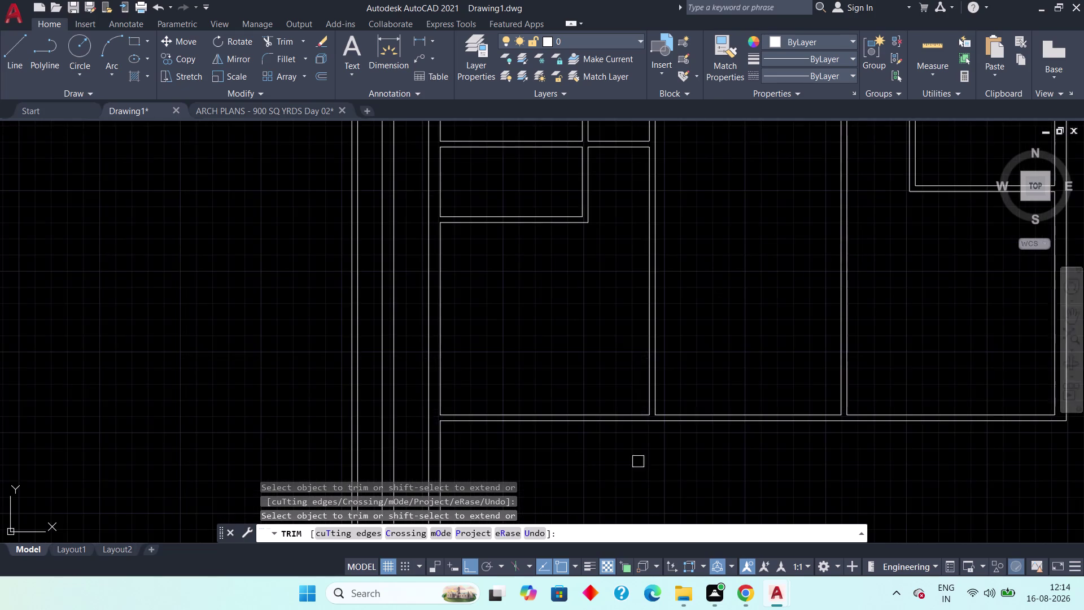
Pan back to the whole floor plan and end the trim command.
middle_drag(689, 465, 351, 393)
middle_drag(733, 394, 610, 390)
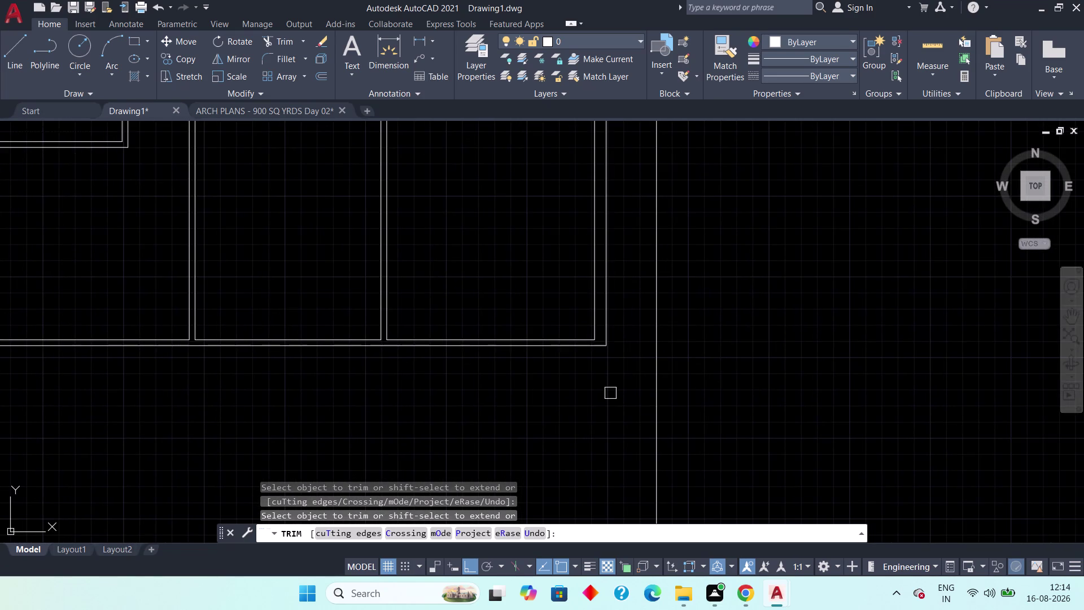
scroll(up, 3)
middle_drag(572, 401, 558, 423)
scroll(down, 3)
middle_drag(574, 440, 576, 443)
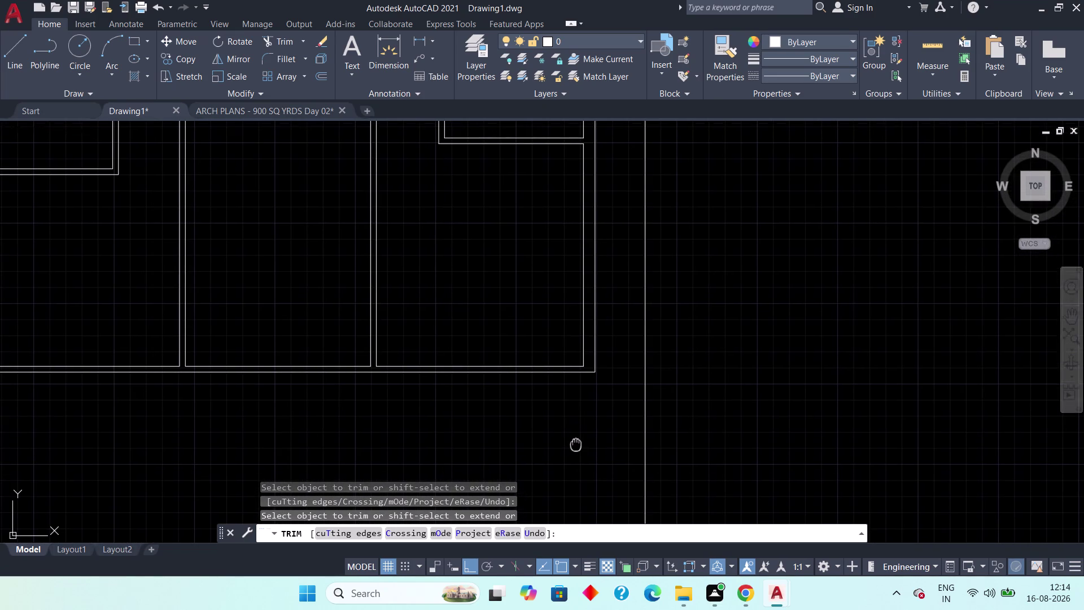
middle_drag(576, 443, 577, 448)
scroll(down, 3)
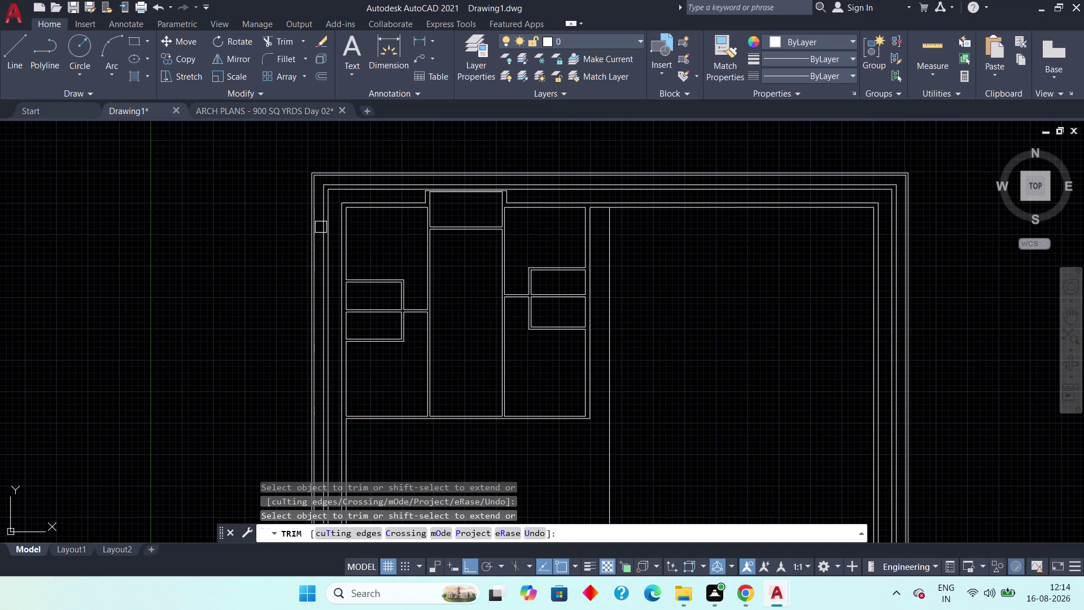
key(Escape)
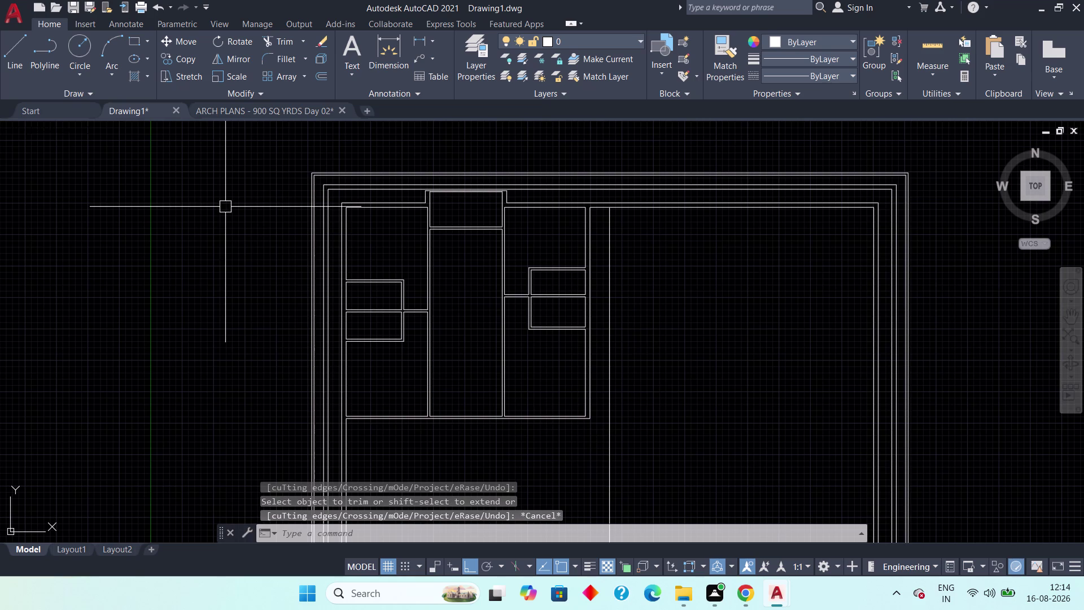
key(Escape)
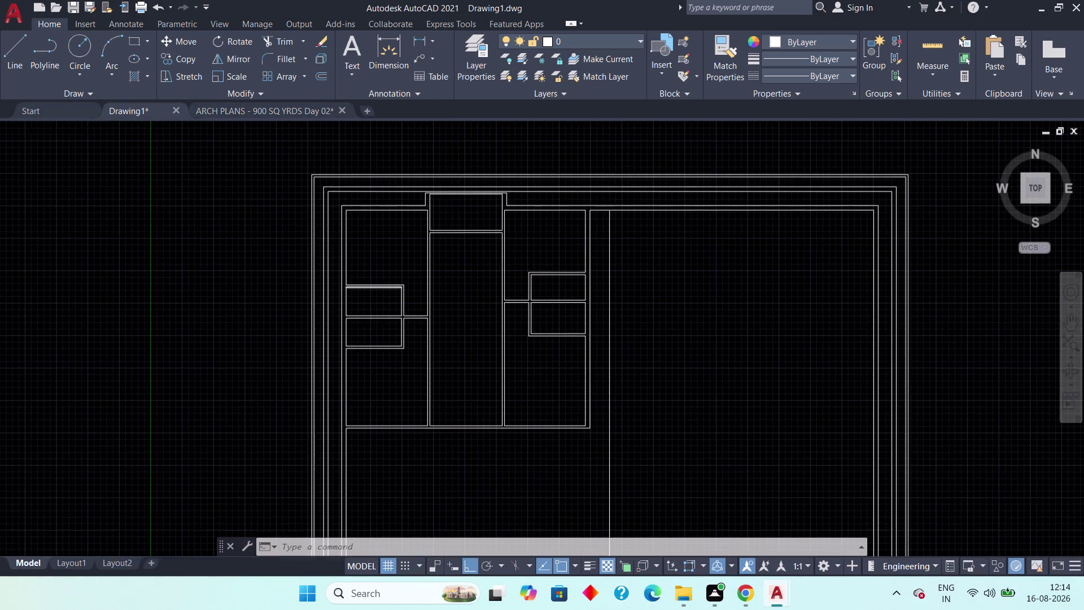
click(133, 111)
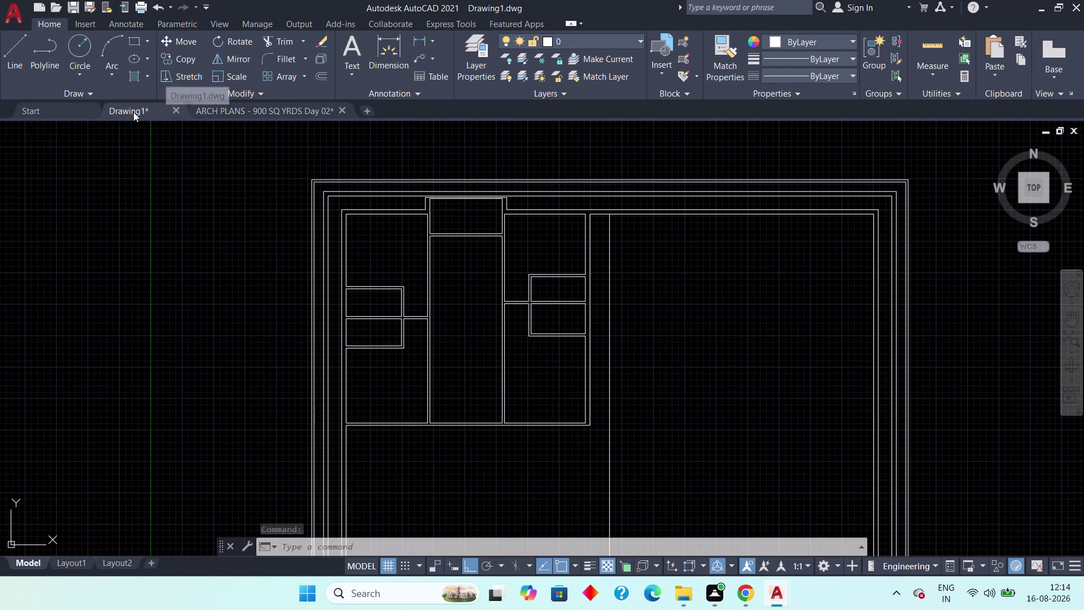
click(249, 116)
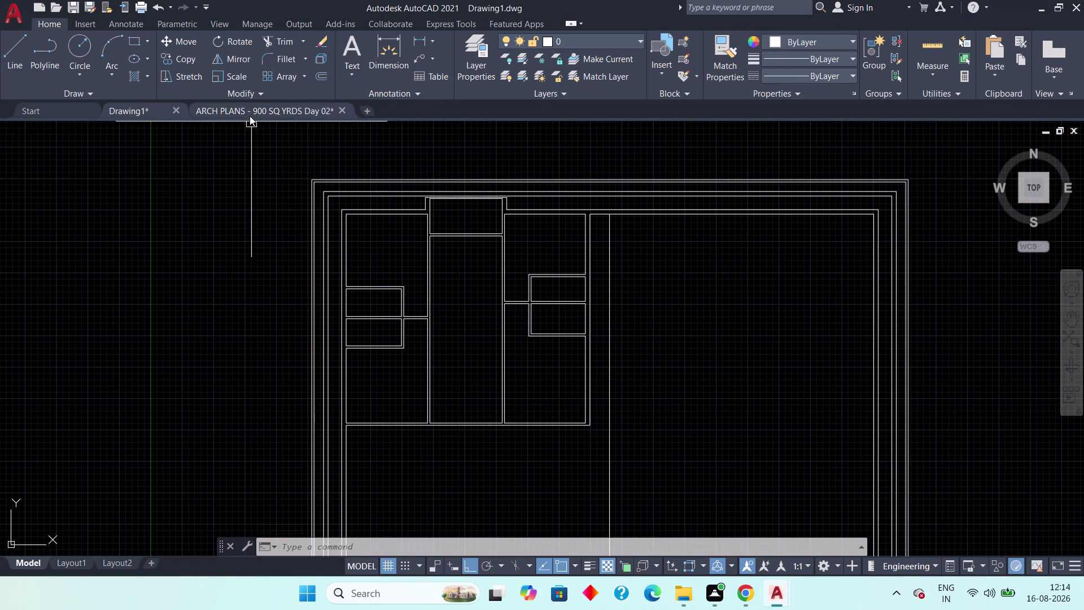
Close the ARCH PLANS - 900 SQ YRDS Day 02 tab, answering the save-changes prompt.
scroll(down, 3)
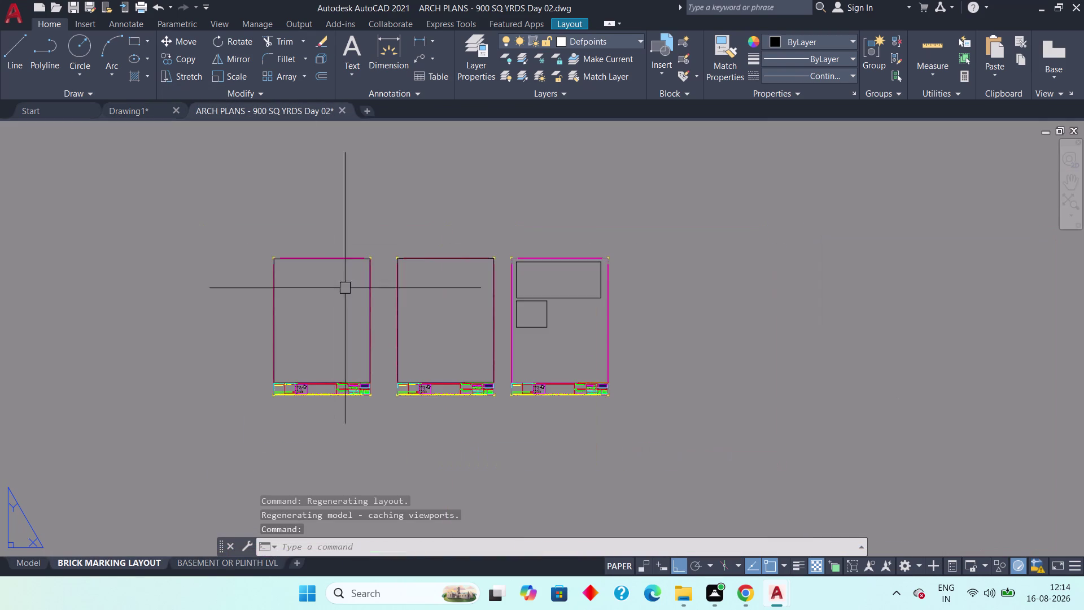
scroll(down, 3)
scroll(up, 3)
scroll(down, 3)
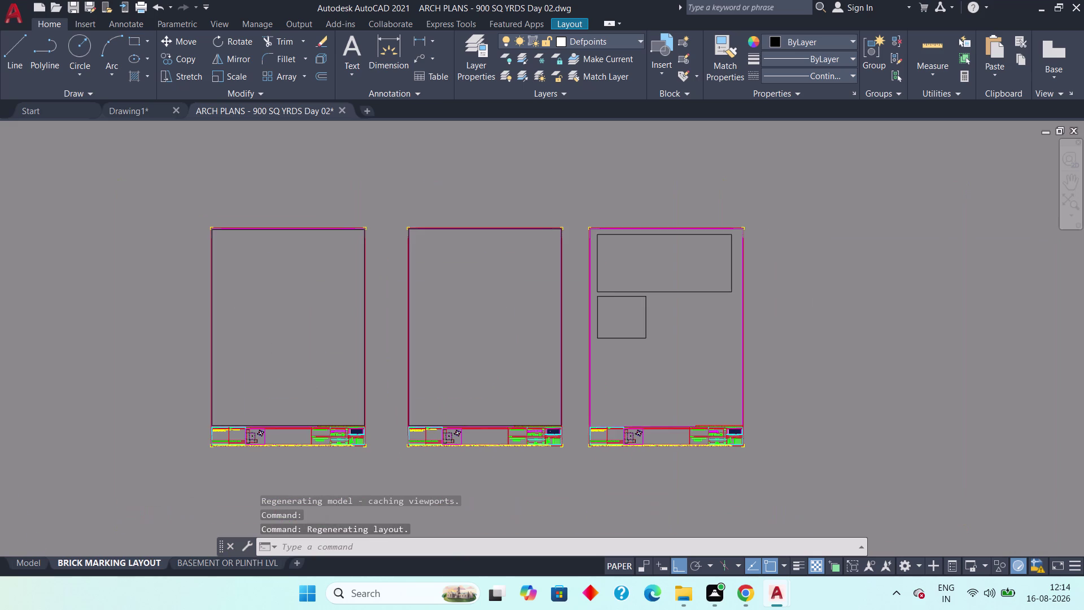
click(341, 109)
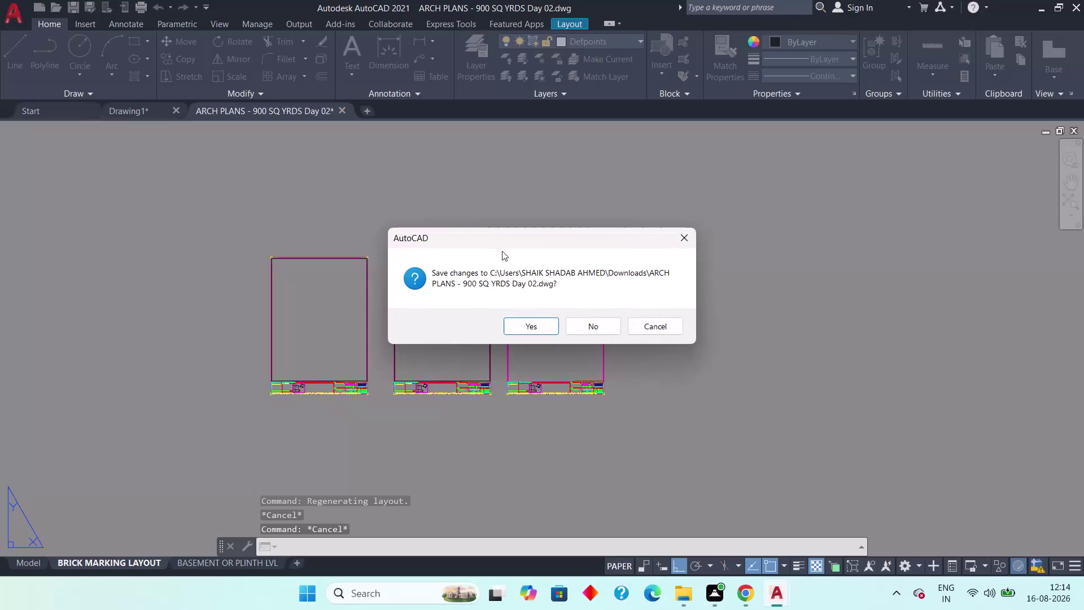
click(578, 324)
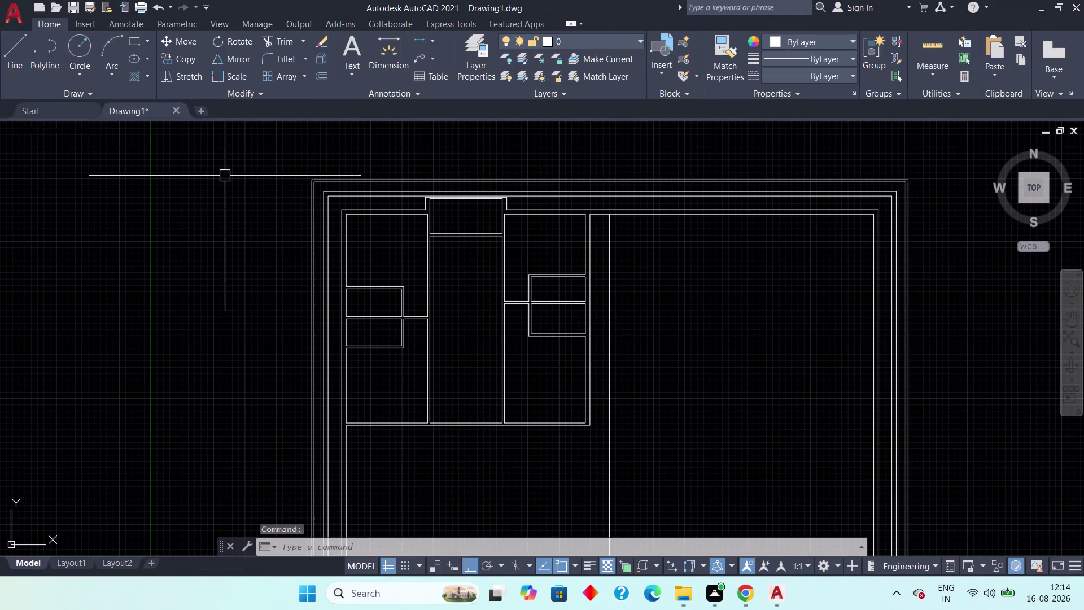
Stretch the vertical corridor wall line's top endpoint up onto the wall line.
scroll(down, 3)
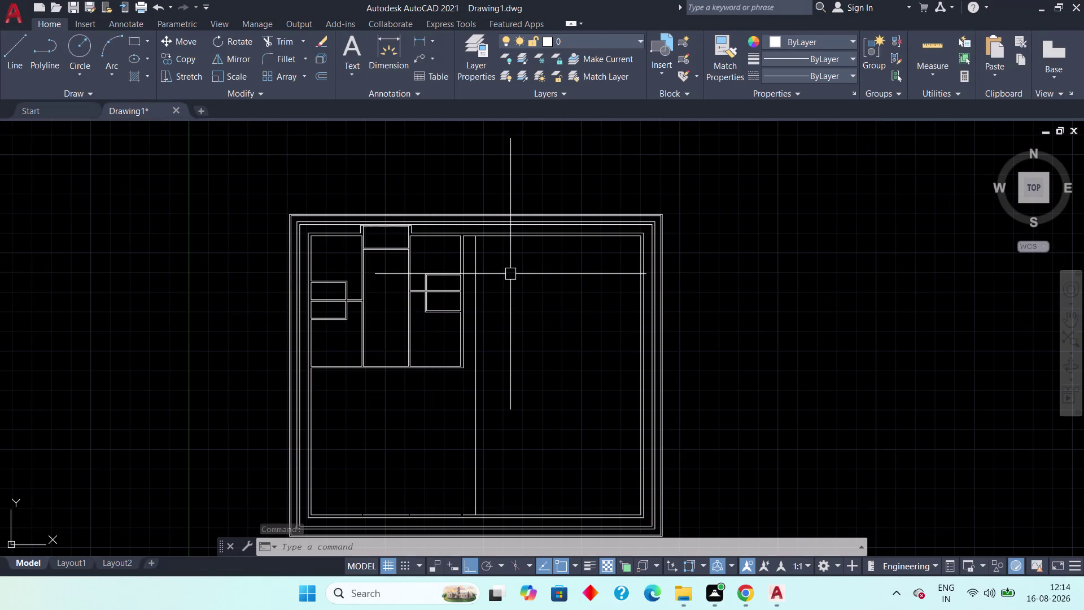
middle_drag(521, 266, 496, 283)
scroll(up, 3)
middle_drag(497, 276, 484, 345)
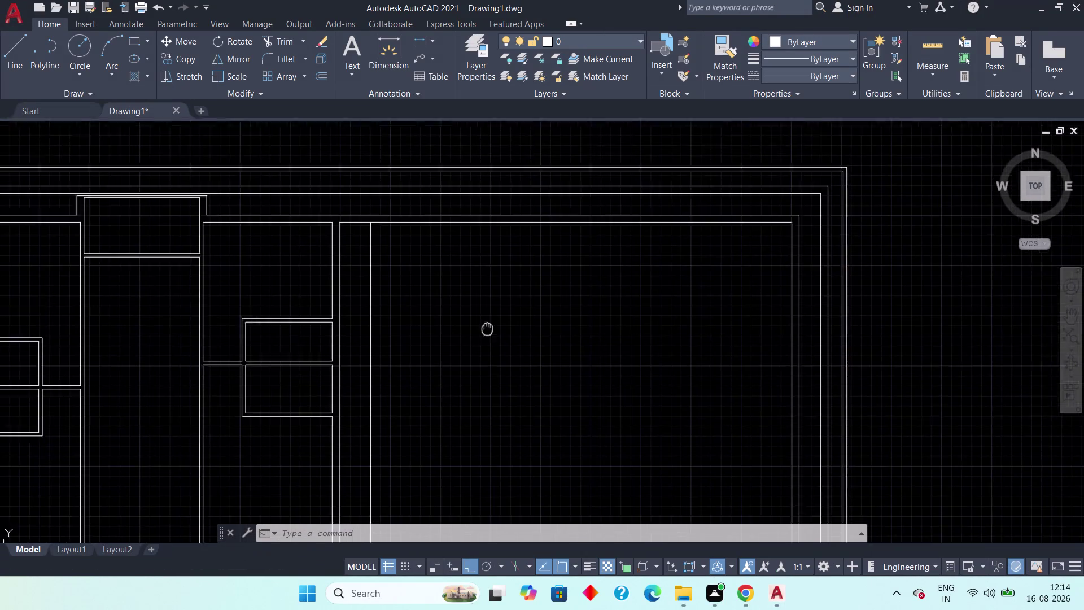
middle_drag(484, 346, 481, 365)
middle_drag(433, 346, 431, 379)
scroll(up, 3)
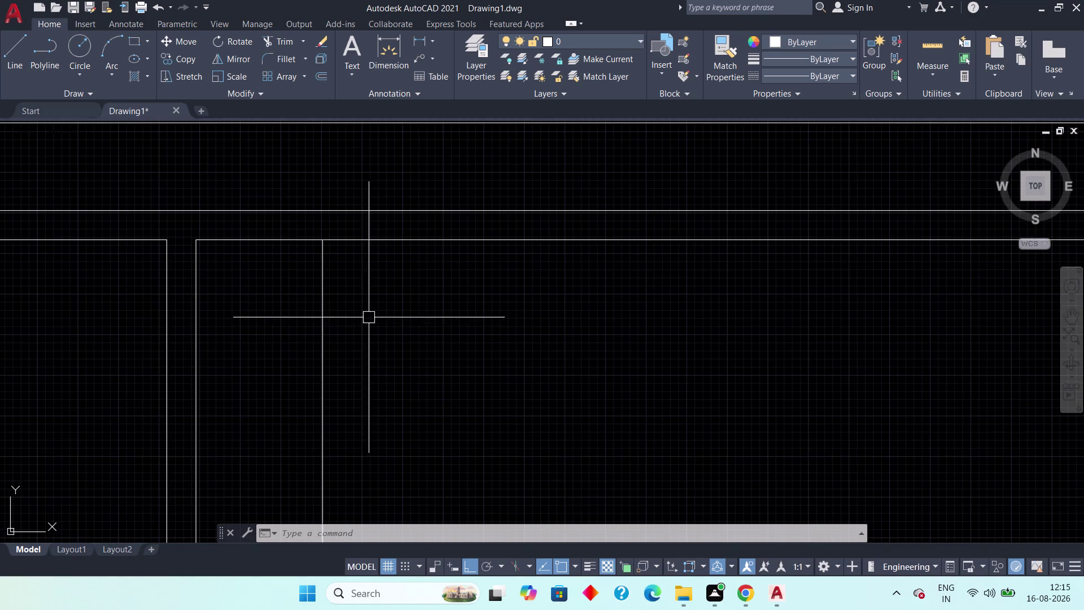
click(323, 289)
click(321, 243)
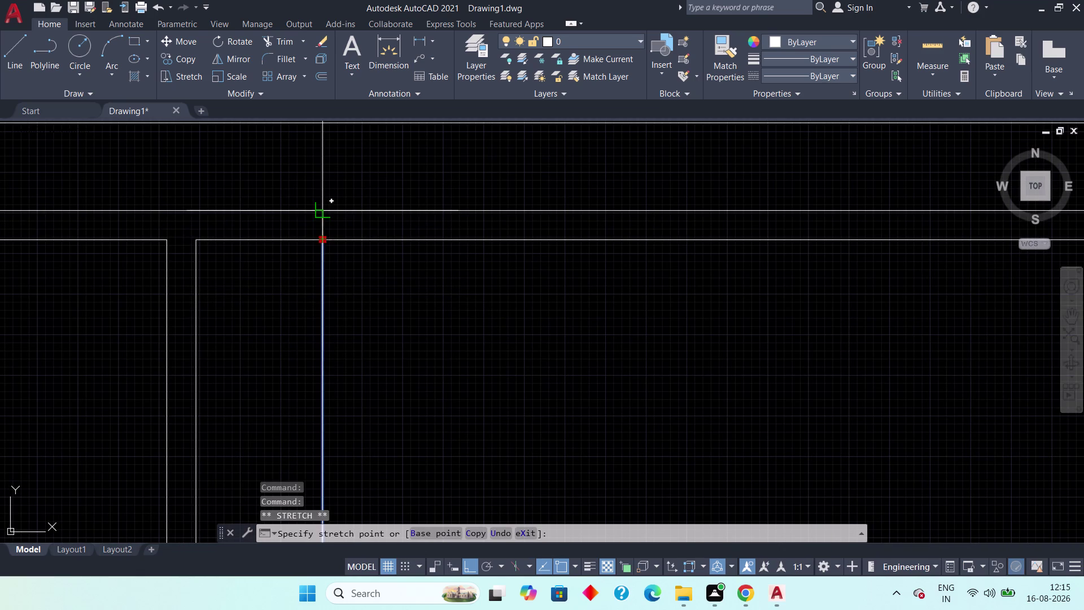
click(324, 210)
scroll(down, 3)
Locate the stray line near the bottom wall, clearing an accidental selection.
middle_drag(539, 377, 450, 260)
scroll(down, 3)
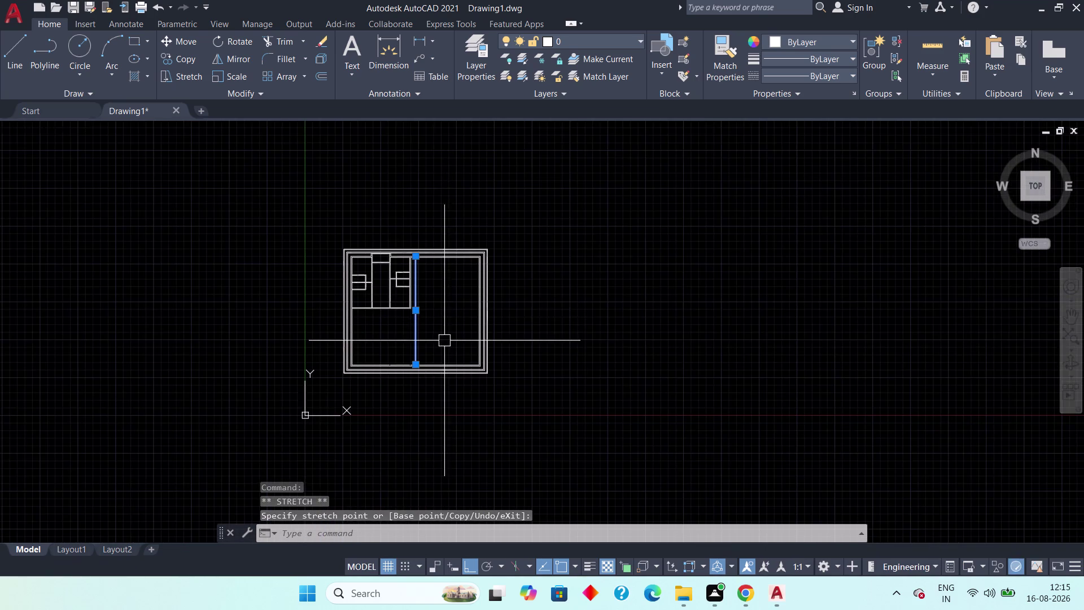
middle_drag(444, 340, 442, 323)
scroll(up, 3)
middle_drag(440, 335, 449, 310)
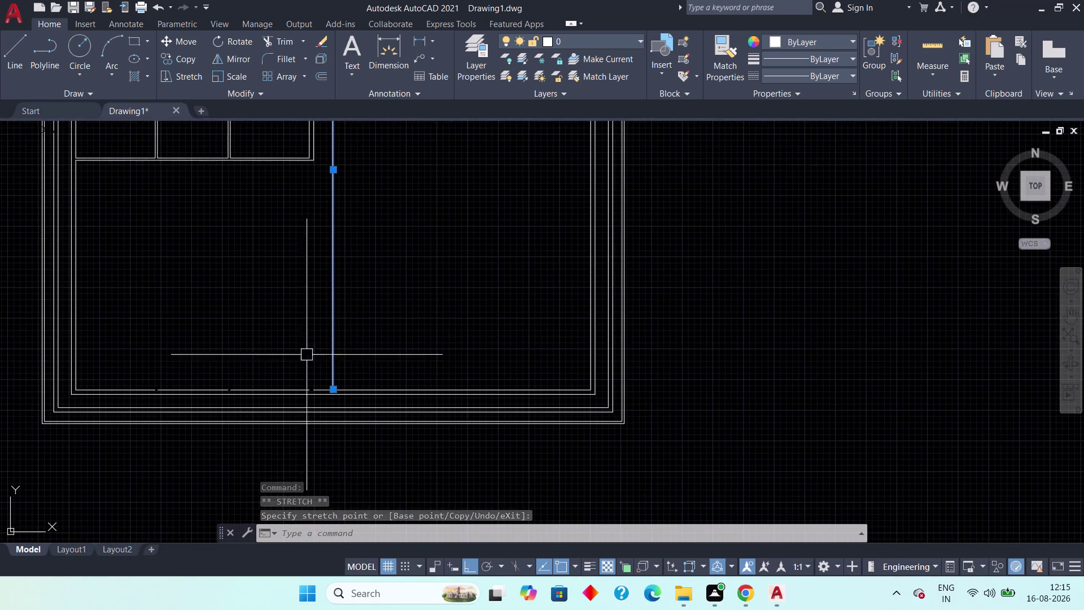
scroll(up, 3)
middle_drag(324, 403, 326, 315)
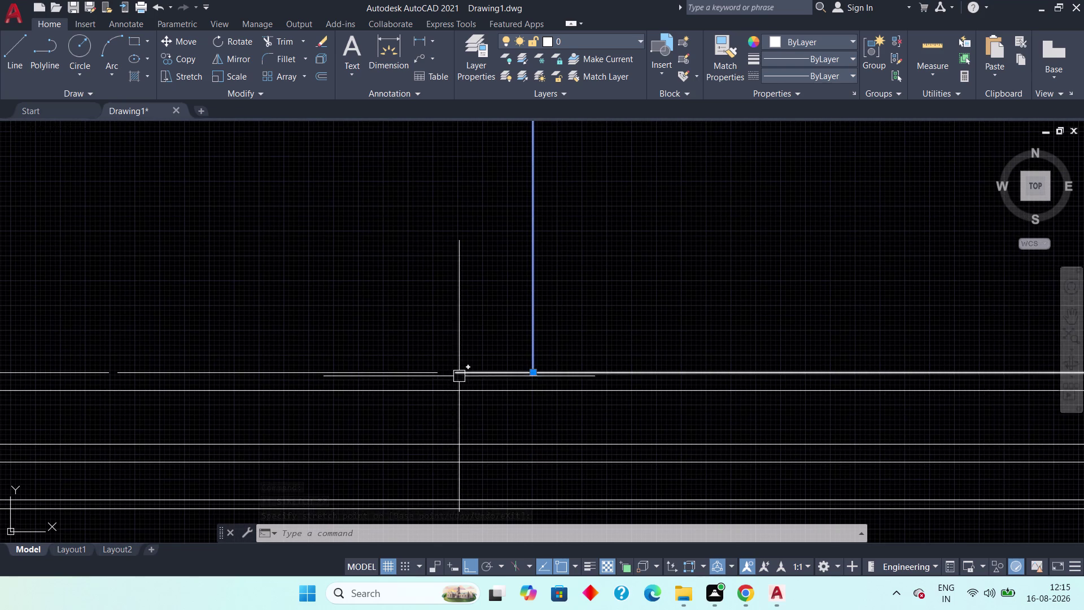
click(459, 375)
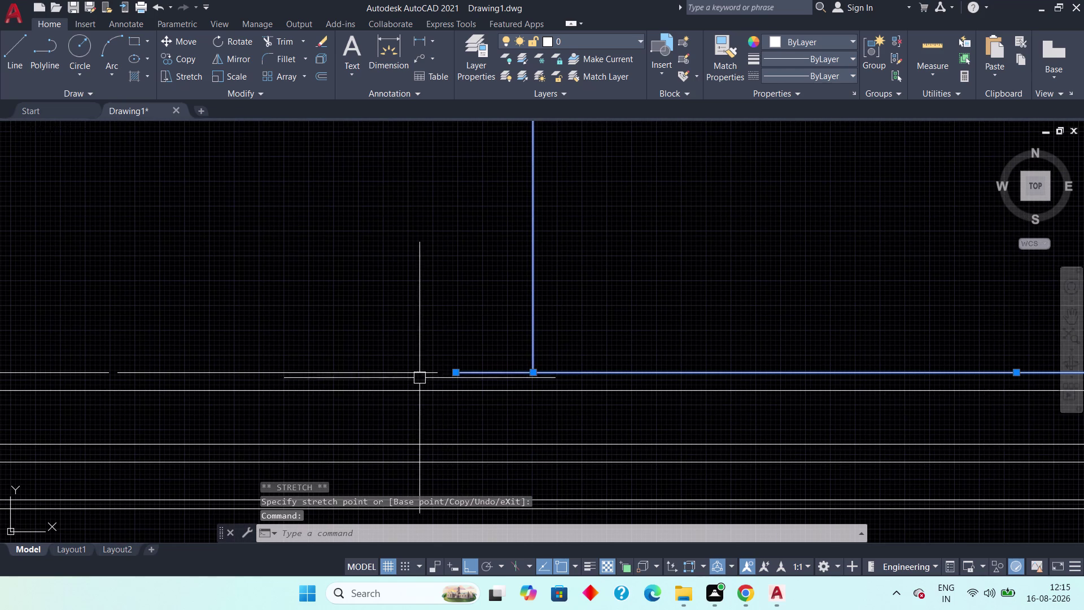
middle_drag(417, 373, 459, 370)
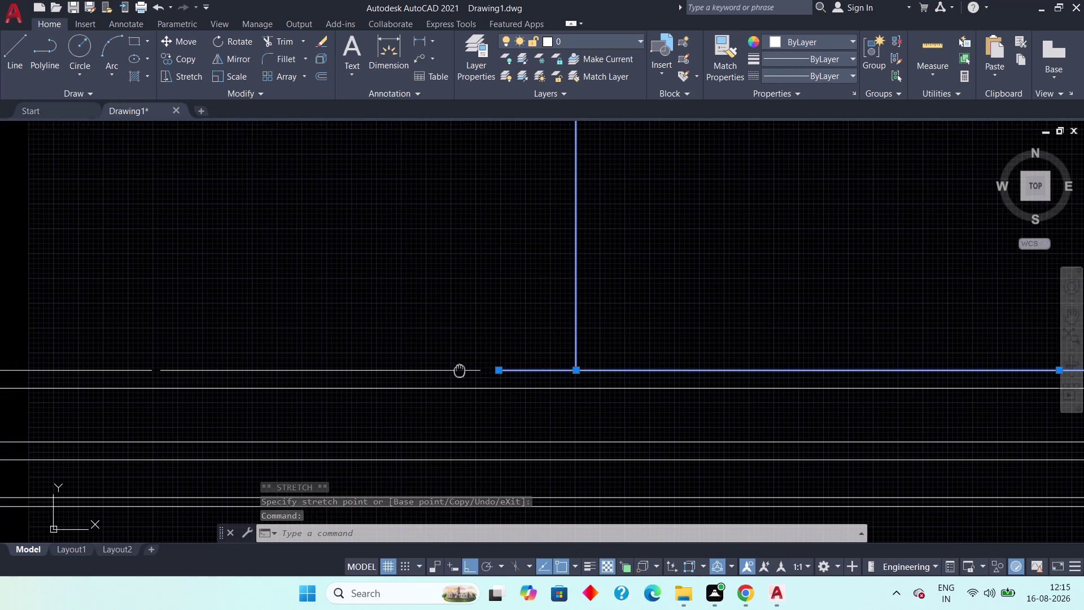
middle_drag(458, 370, 461, 370)
key(Escape)
Delete the stray short horizontal line segments along the bottom wall.
click(455, 369)
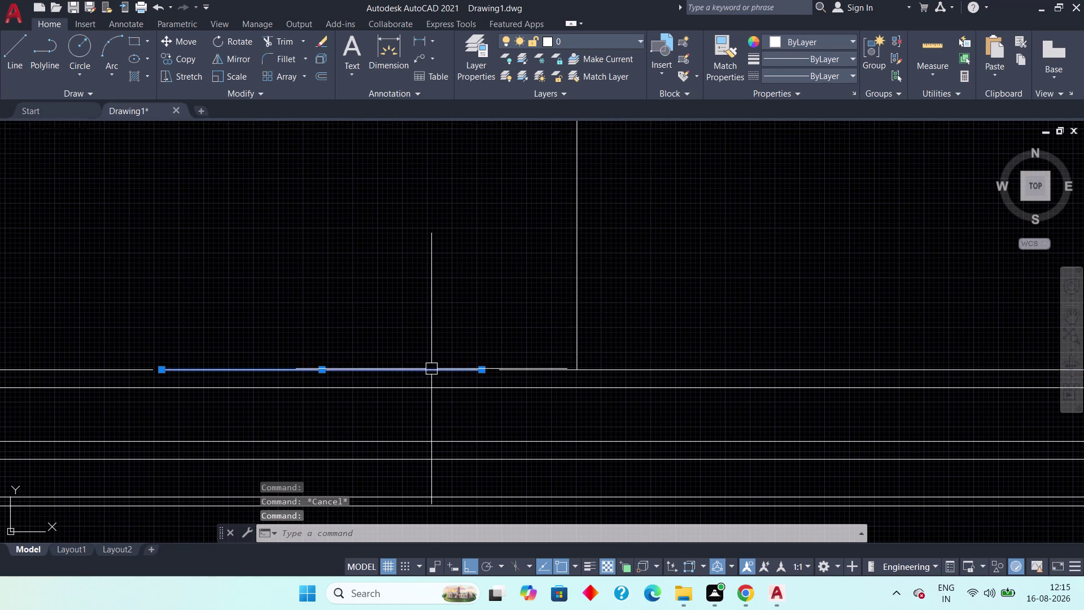
key(Delete)
middle_drag(364, 327, 576, 303)
scroll(down, 3)
click(429, 318)
key(Delete)
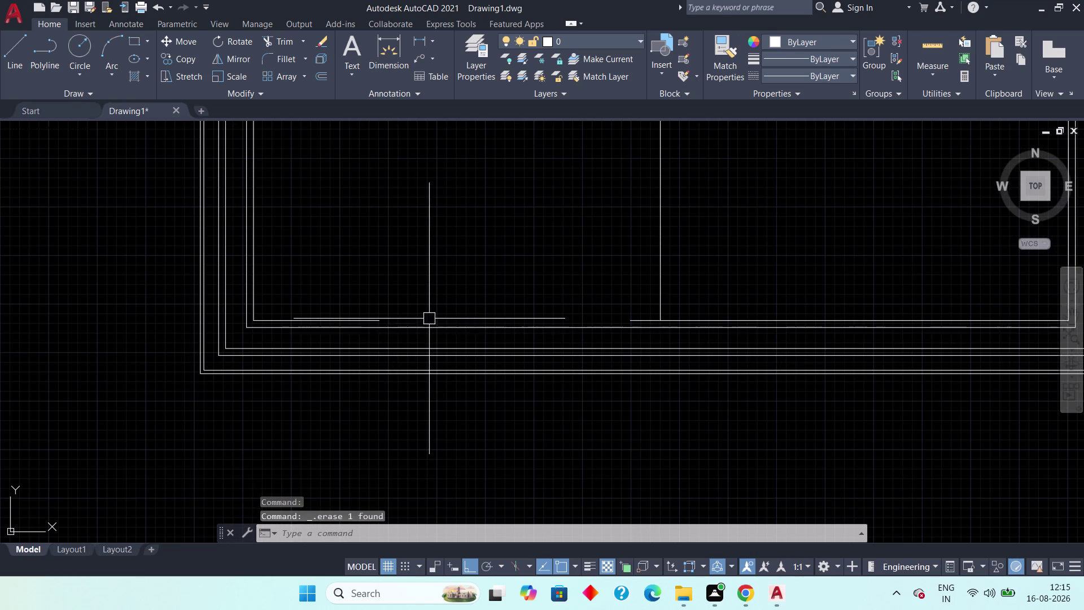
Try stretching one wall line end toward the wall on its right, then cancel.
click(644, 318)
scroll(up, 3)
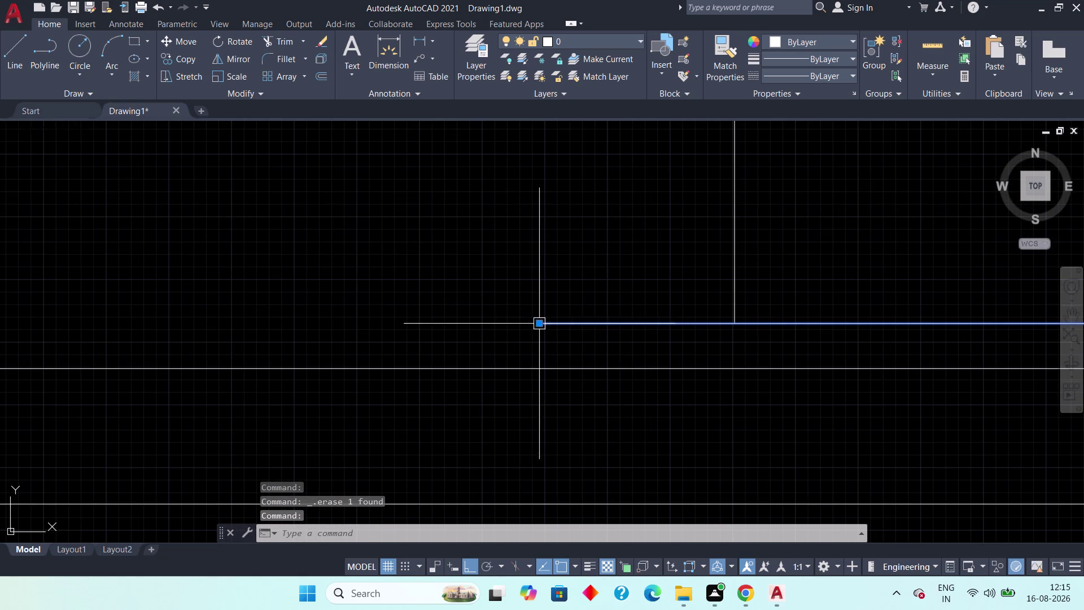
click(539, 324)
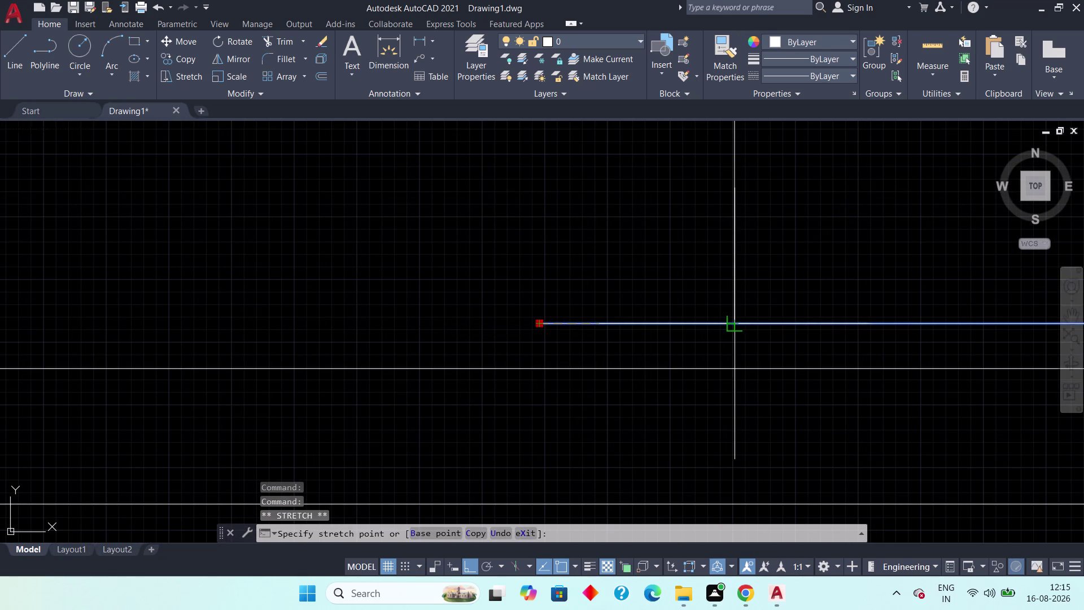
click(742, 325)
scroll(down, 3)
middle_drag(595, 312, 683, 313)
scroll(down, 3)
key(Escape)
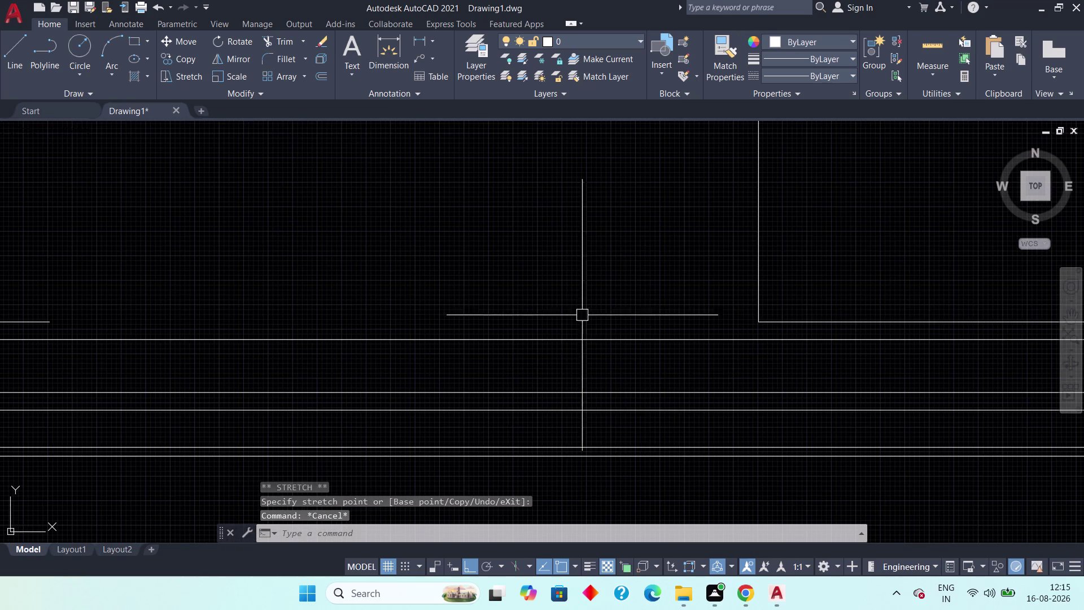
Stretch the short horizontal wall line's end onto the crossing wall.
middle_drag(545, 313, 729, 321)
click(228, 330)
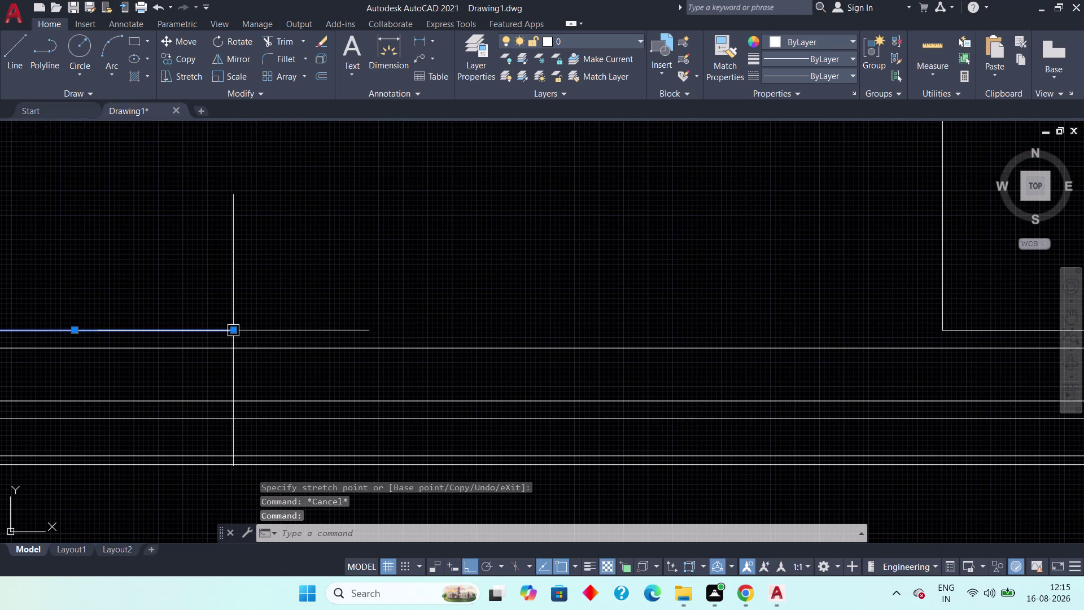
click(236, 330)
middle_drag(653, 358, 386, 320)
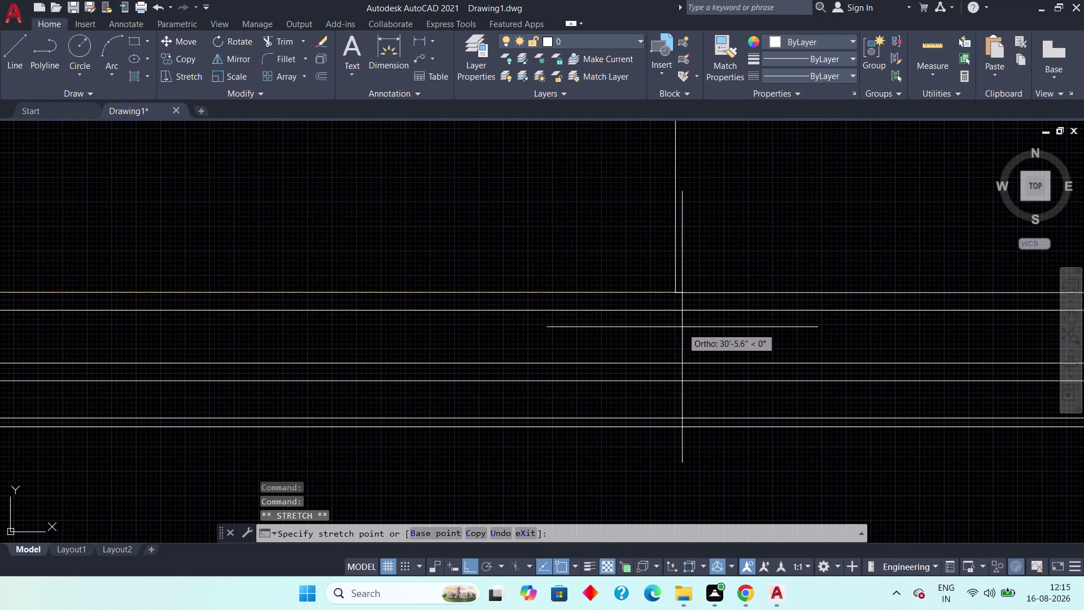
scroll(up, 3)
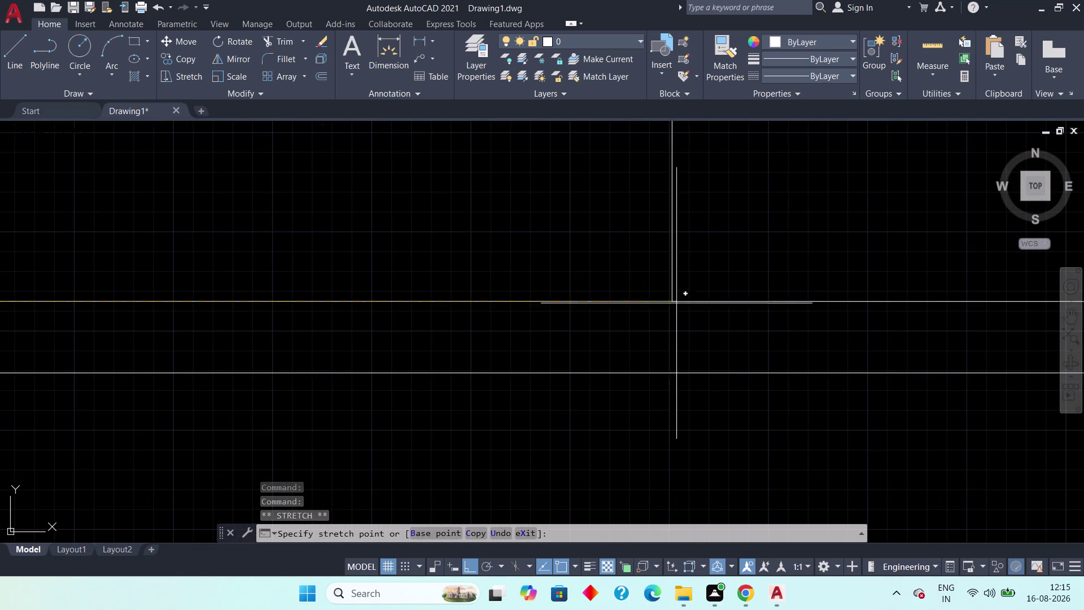
click(673, 299)
scroll(down, 3)
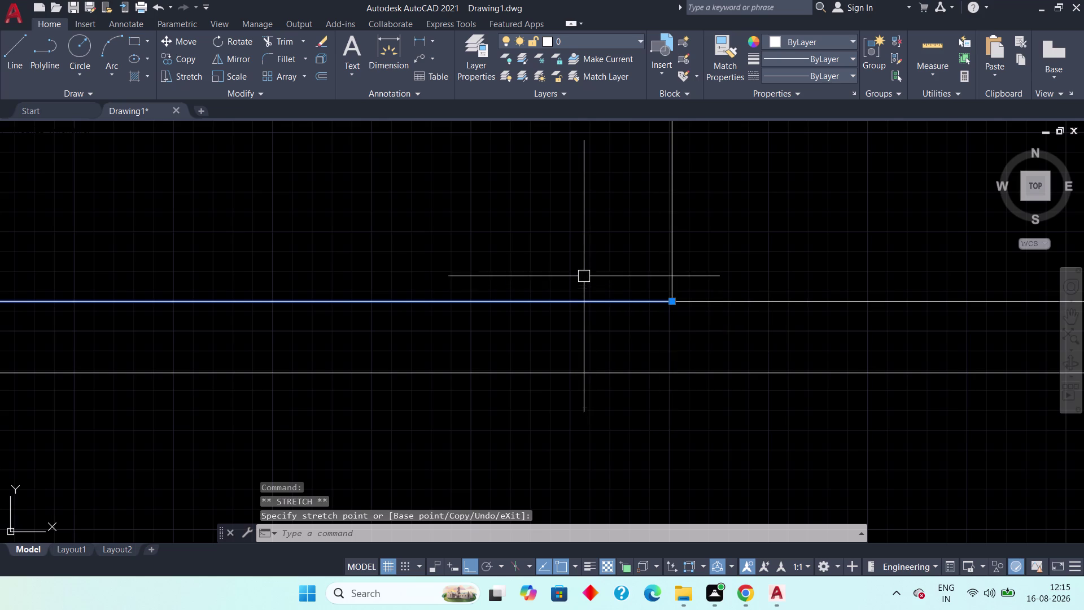
scroll(down, 3)
middle_drag(583, 272, 587, 344)
scroll(down, 3)
scroll(down, 3)
middle_drag(656, 307, 630, 336)
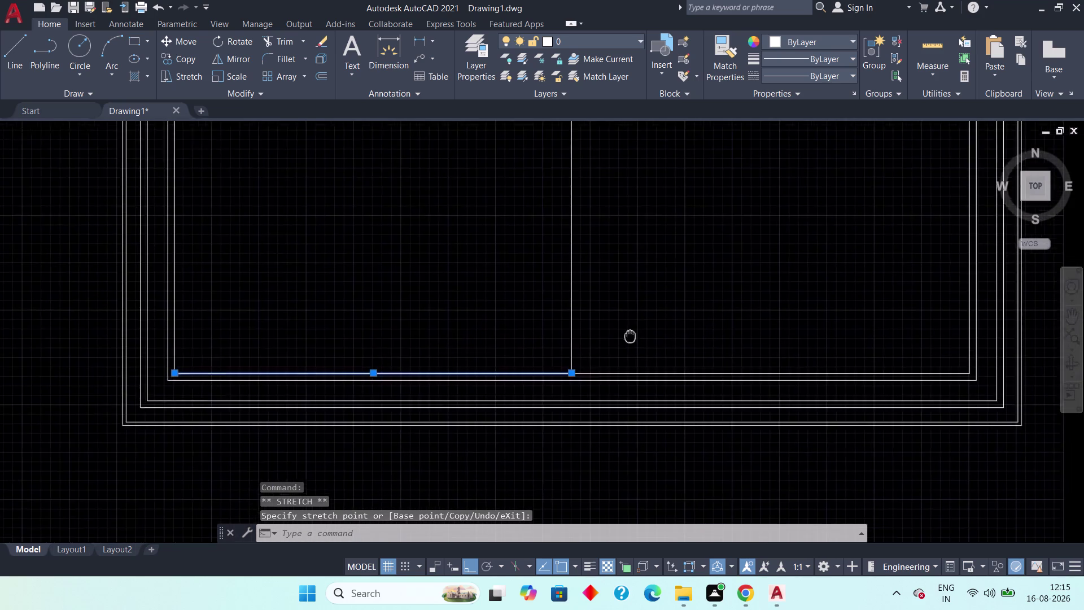
middle_drag(630, 336, 575, 387)
scroll(up, 3)
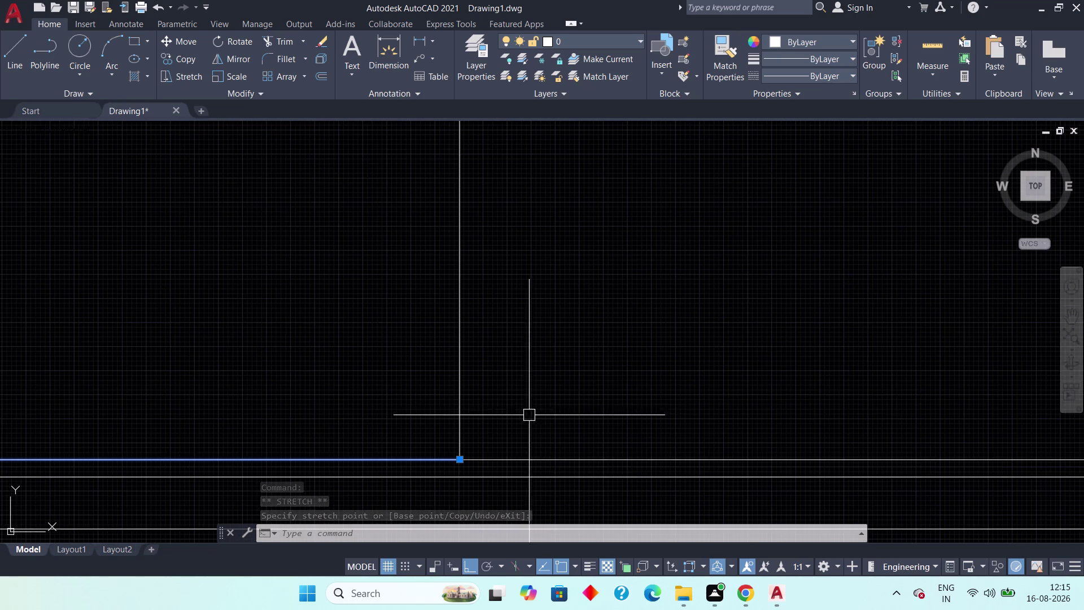
middle_drag(531, 414, 552, 360)
key(Escape)
Stretch the vertical wall line's lower end down to the wall it should meet.
click(485, 371)
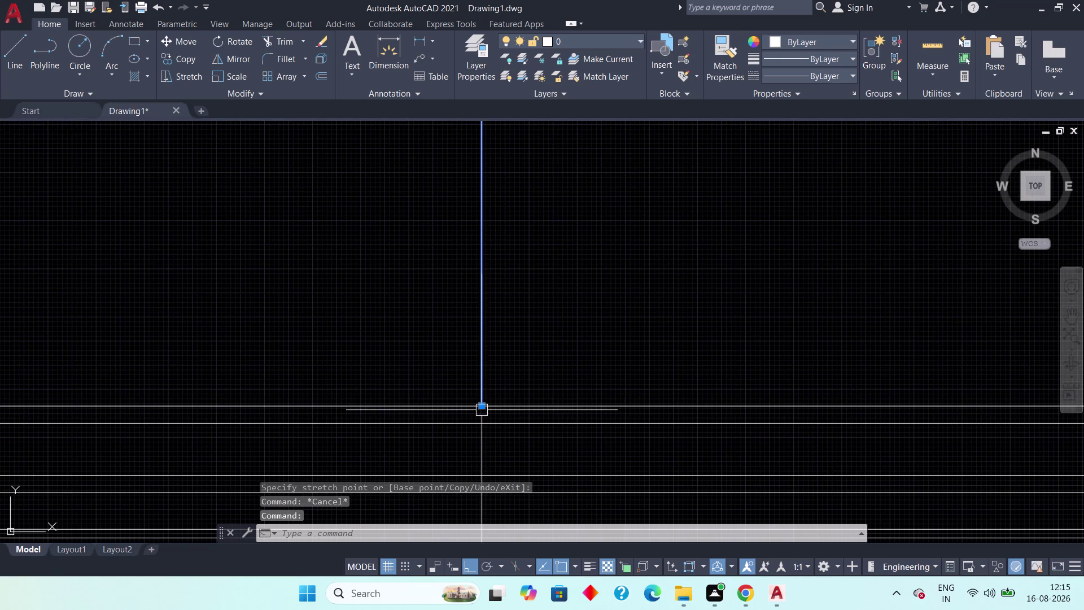
click(482, 411)
click(482, 404)
click(483, 421)
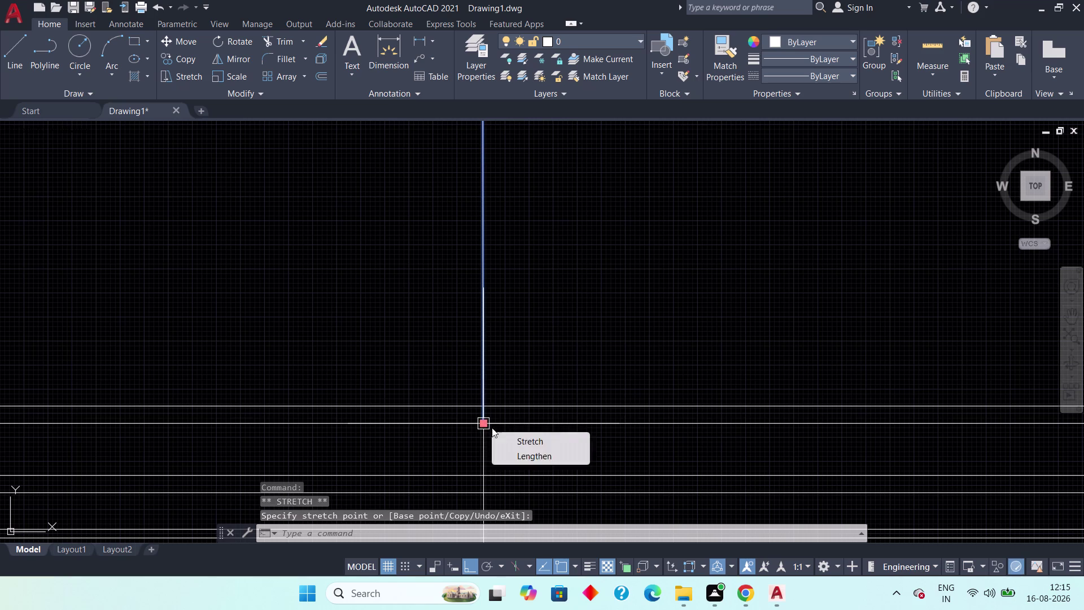
key(Escape)
scroll(down, 3)
middle_drag(595, 354, 572, 451)
scroll(down, 3)
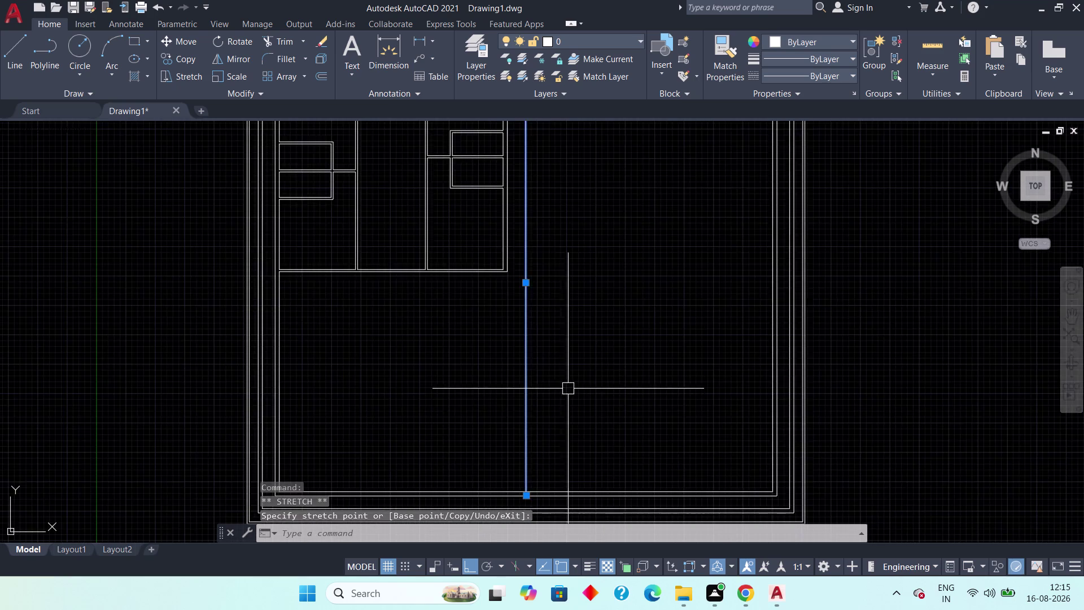
scroll(down, 3)
middle_drag(573, 364, 547, 453)
scroll(up, 3)
scroll(up, 3)
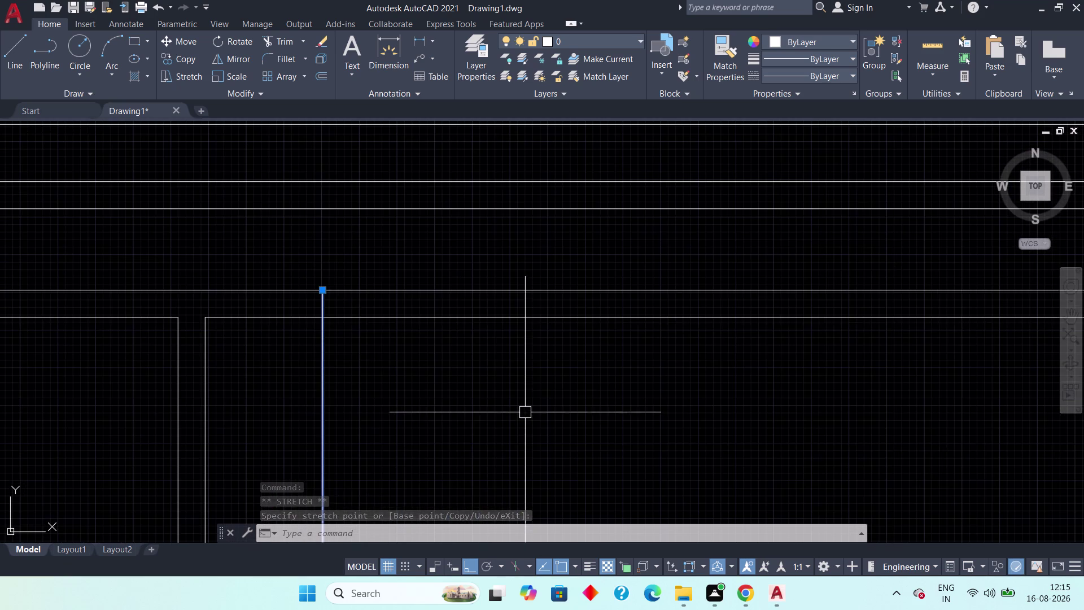
key(Escape)
scroll(down, 3)
scroll(down, 3)
middle_drag(521, 413, 522, 394)
Start the Trim command with TR.
key(t)
key(r)
key(space)
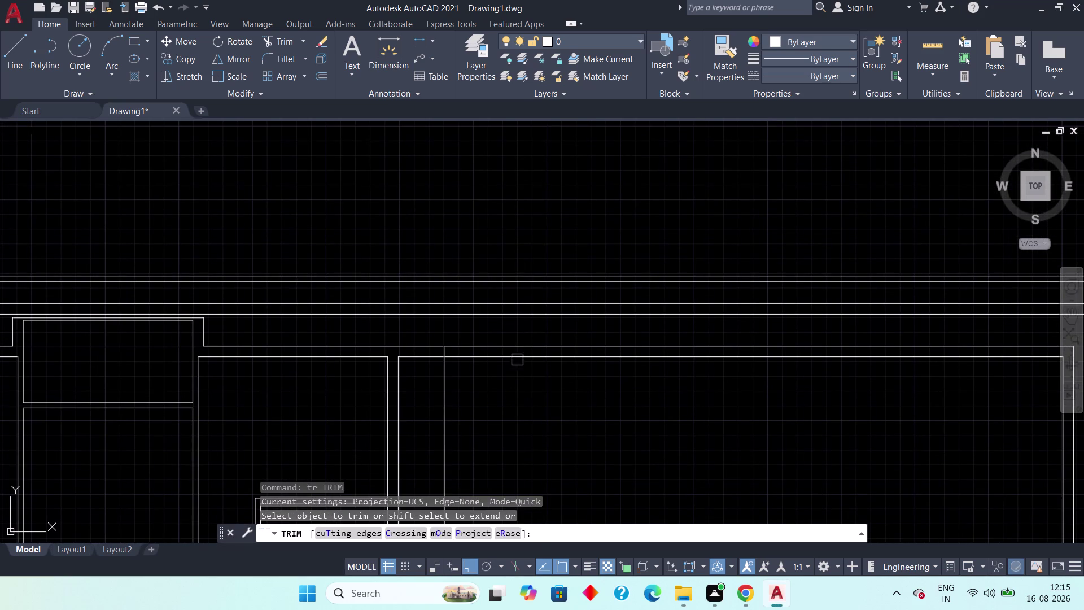
Fence-trim one overhang, then trim two overhanging line ends near the outer corner.
click(513, 338)
click(515, 374)
scroll(down, 3)
middle_drag(561, 401, 521, 359)
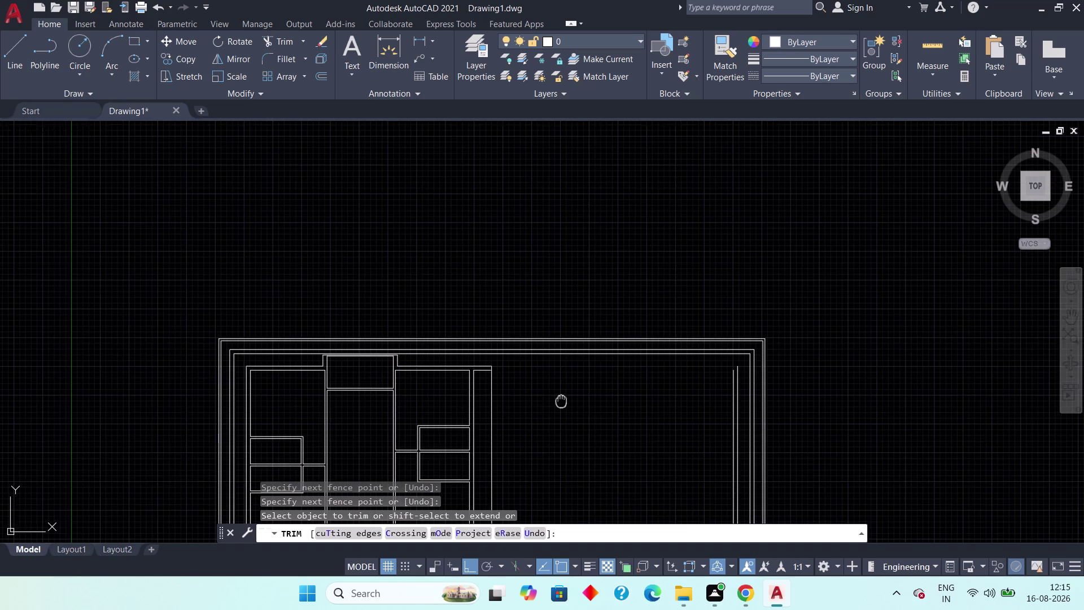
middle_drag(520, 359, 509, 356)
scroll(down, 3)
scroll(up, 3)
click(613, 350)
click(609, 353)
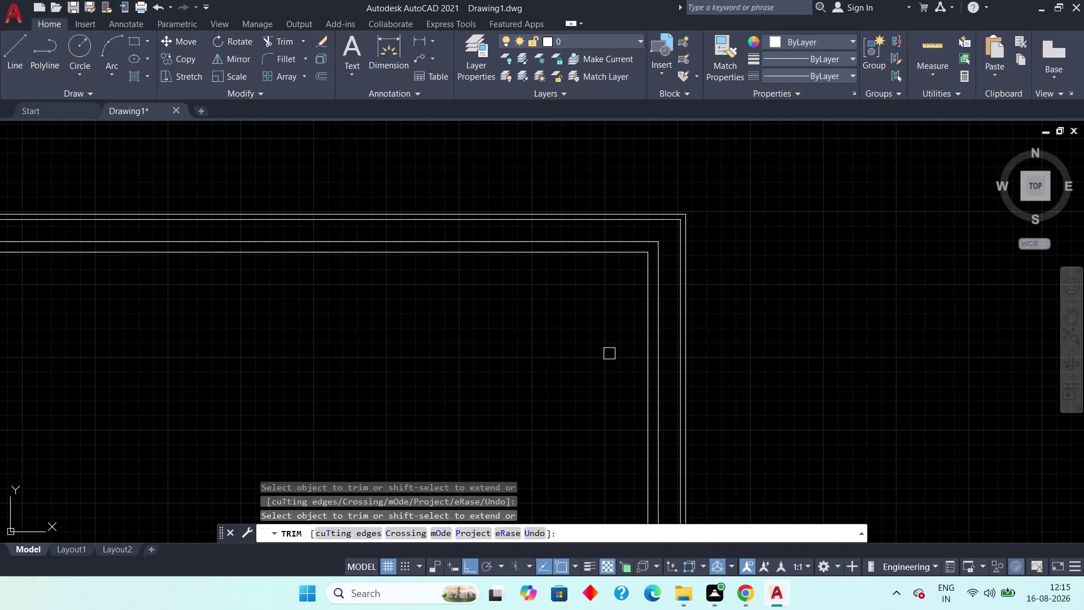
Trim the lines overshooting the bottom room corner with a fence.
scroll(down, 3)
middle_drag(566, 424, 568, 273)
scroll(up, 3)
middle_drag(537, 366, 522, 291)
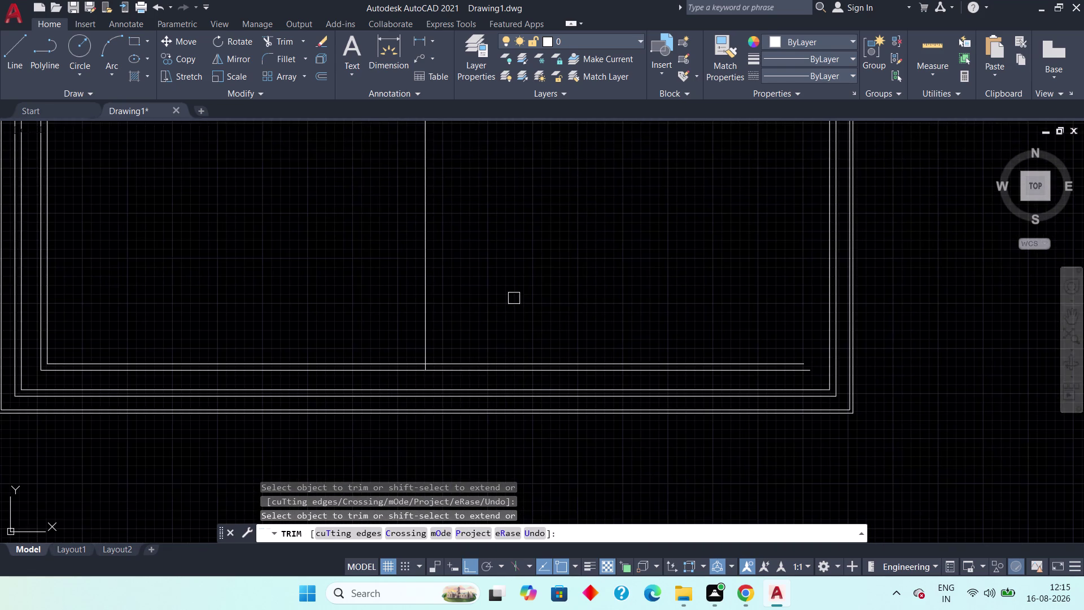
scroll(up, 3)
middle_drag(472, 353, 484, 320)
drag(482, 329, 475, 343)
click(442, 383)
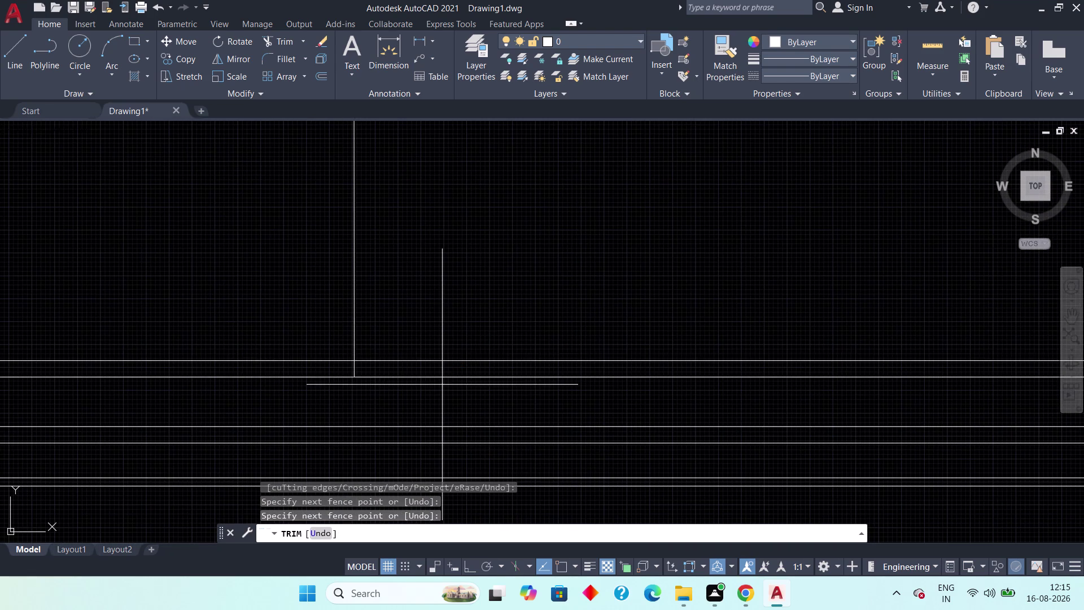
click(473, 331)
Check the trimmed corners and upper room walls, then end Trim.
scroll(down, 3)
middle_drag(478, 340, 484, 353)
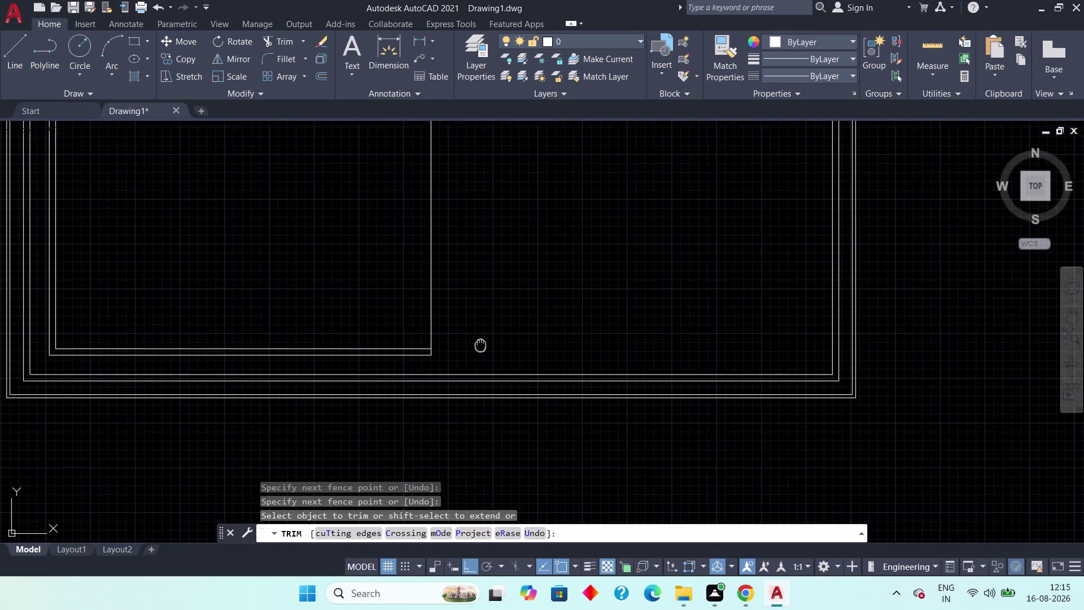
middle_drag(484, 354, 497, 382)
scroll(down, 3)
middle_drag(527, 323, 588, 420)
middle_drag(570, 339, 579, 419)
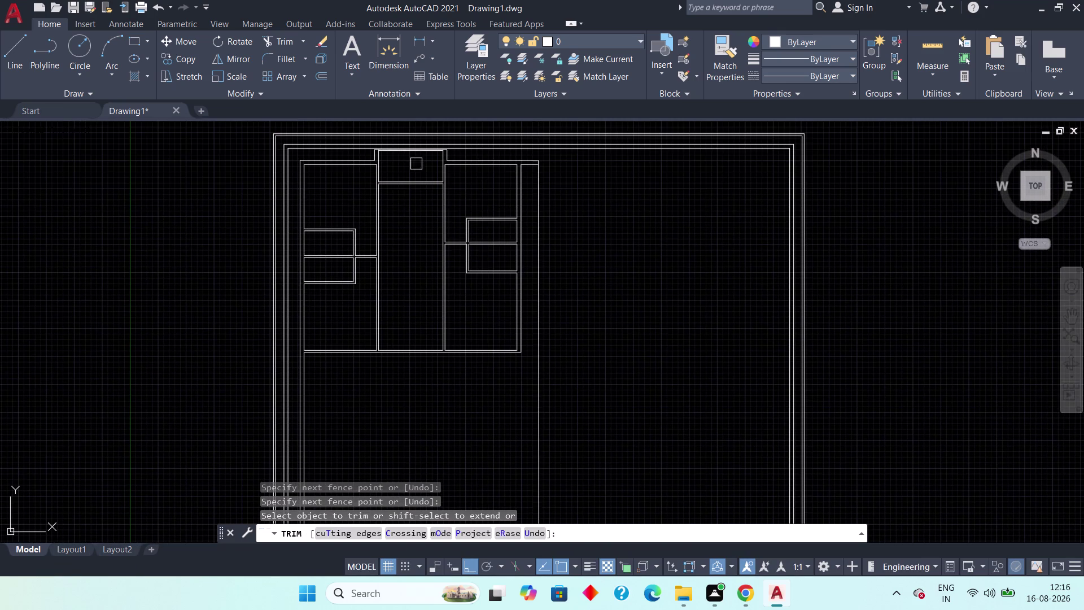
scroll(up, 3)
middle_drag(449, 206, 480, 305)
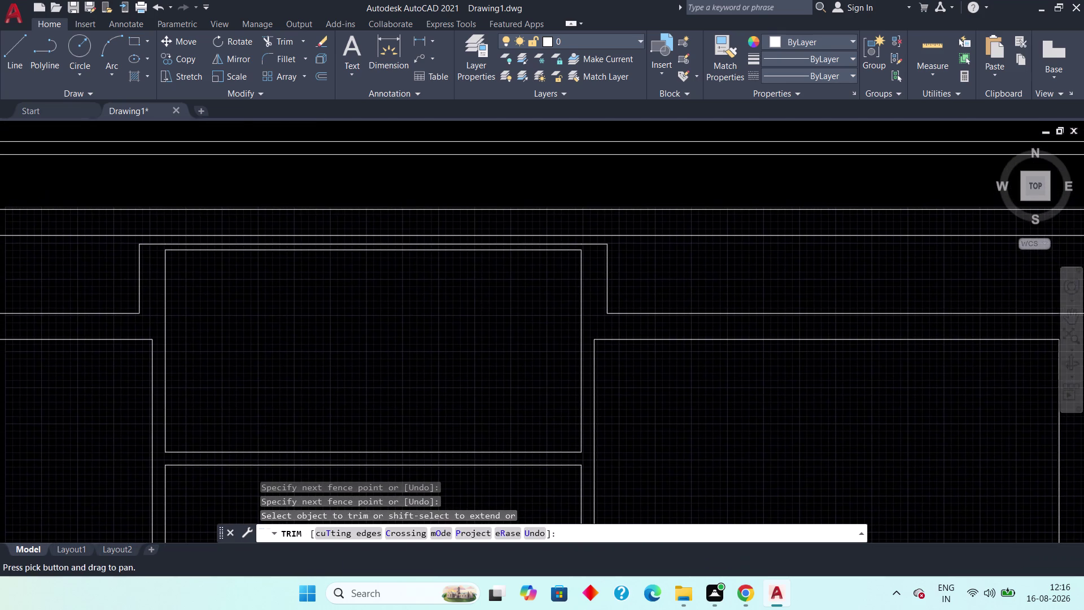
middle_drag(199, 301, 332, 359)
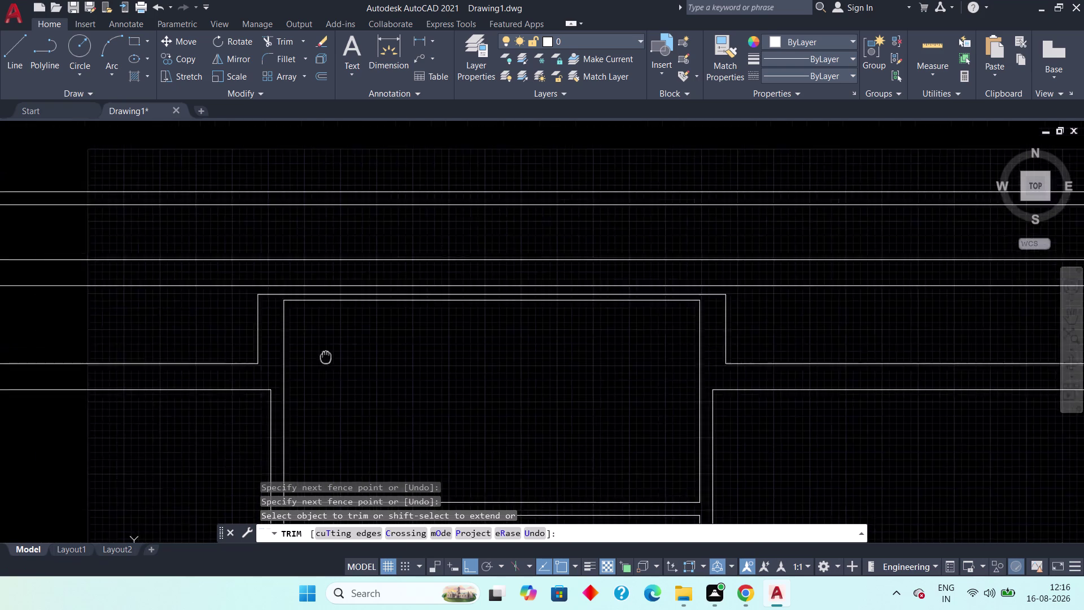
middle_drag(333, 359, 692, 410)
key(Escape)
scroll(up, 3)
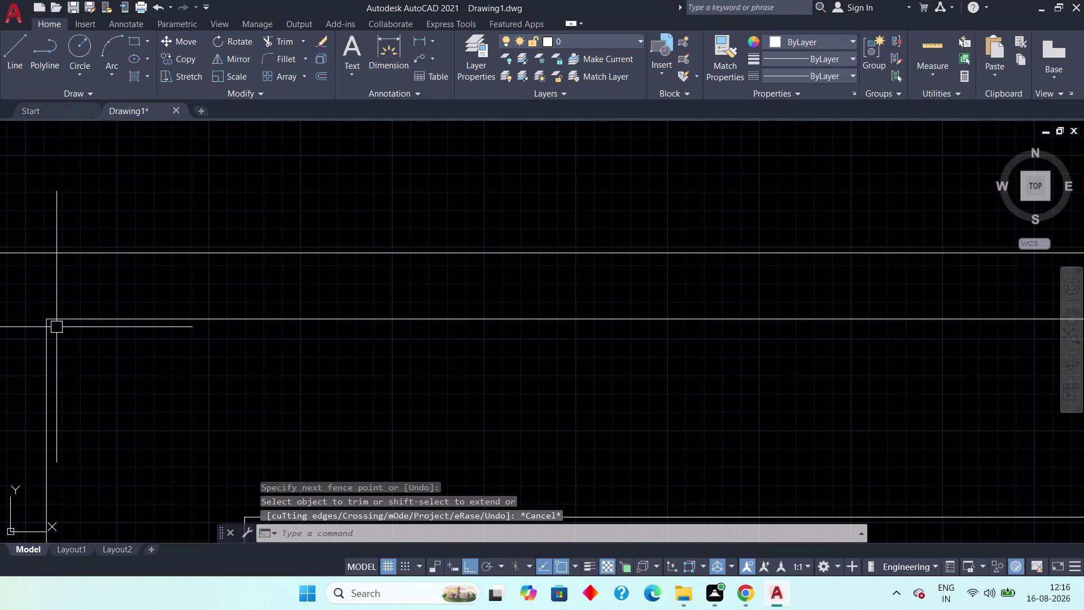
Window-select the left rooms' wall lines, panning down to the bottom wall.
click(57, 327)
middle_drag(224, 403, 192, 359)
scroll(down, 3)
middle_drag(424, 506, 280, 385)
scroll(down, 3)
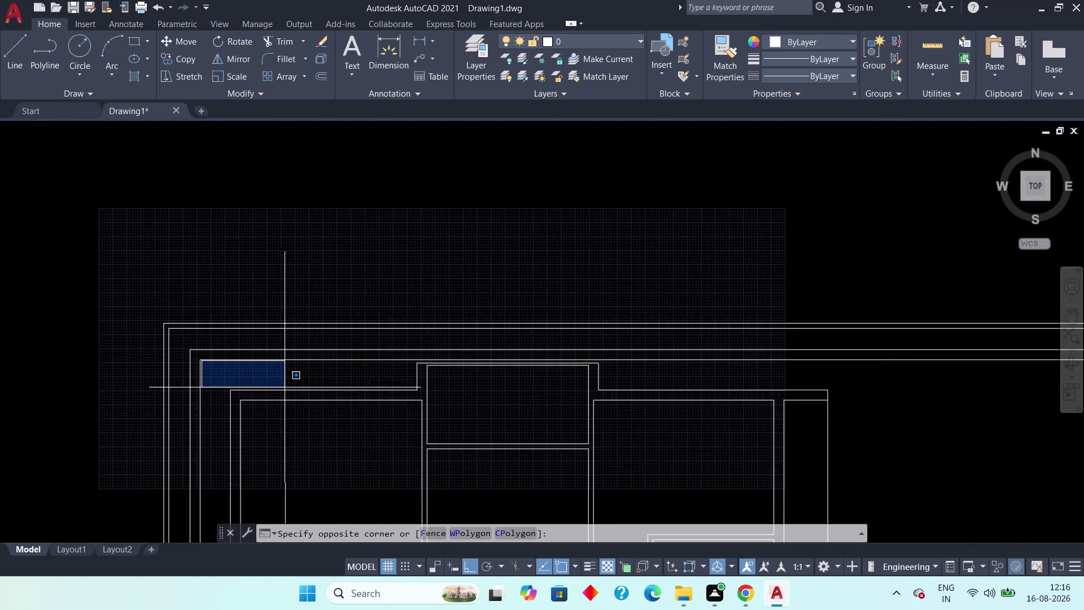
middle_drag(359, 424, 273, 263)
middle_drag(477, 408, 468, 398)
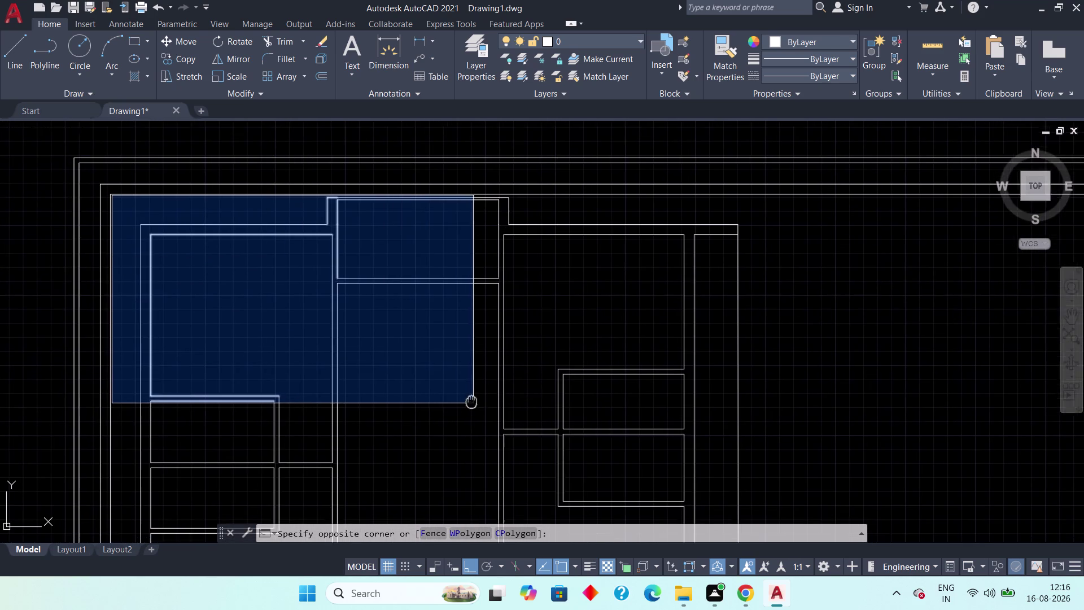
middle_drag(468, 398, 441, 418)
middle_drag(520, 468, 396, 301)
scroll(down, 3)
middle_drag(438, 418, 407, 279)
middle_drag(491, 438, 488, 430)
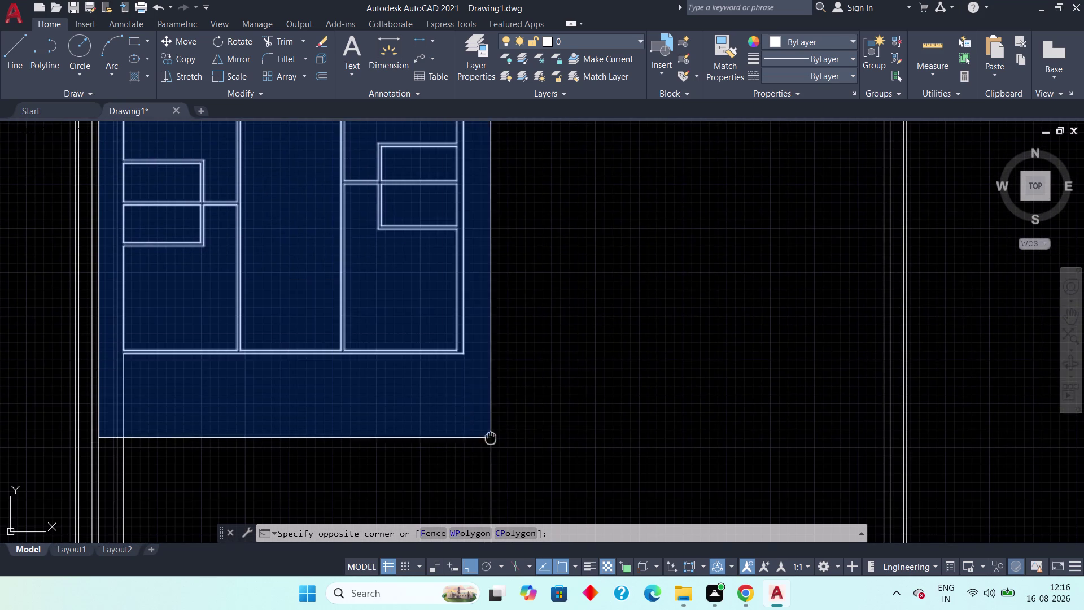
middle_drag(488, 430, 454, 320)
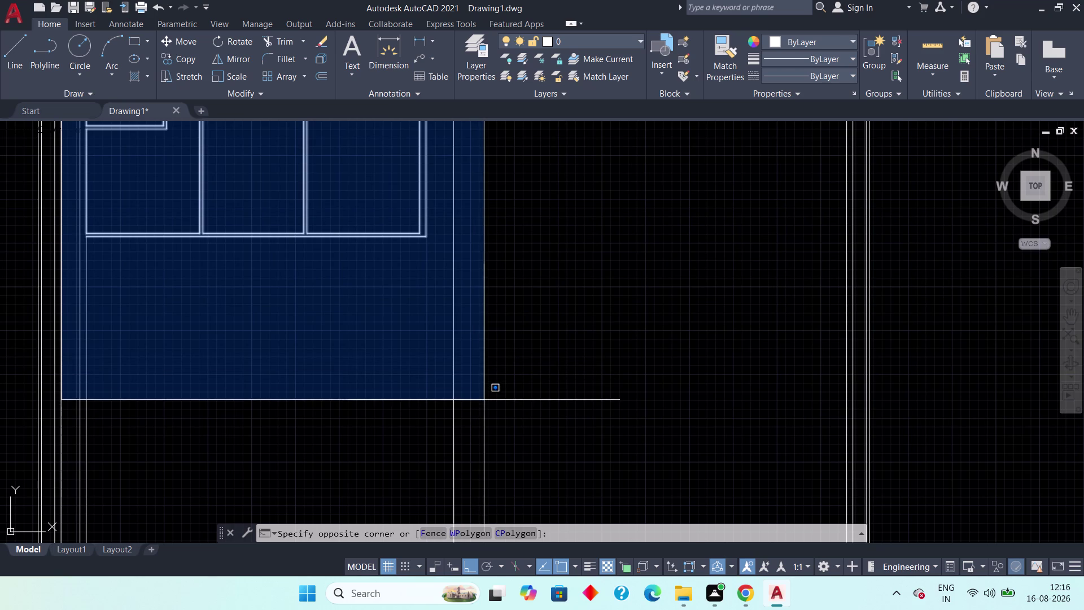
middle_drag(484, 412, 476, 295)
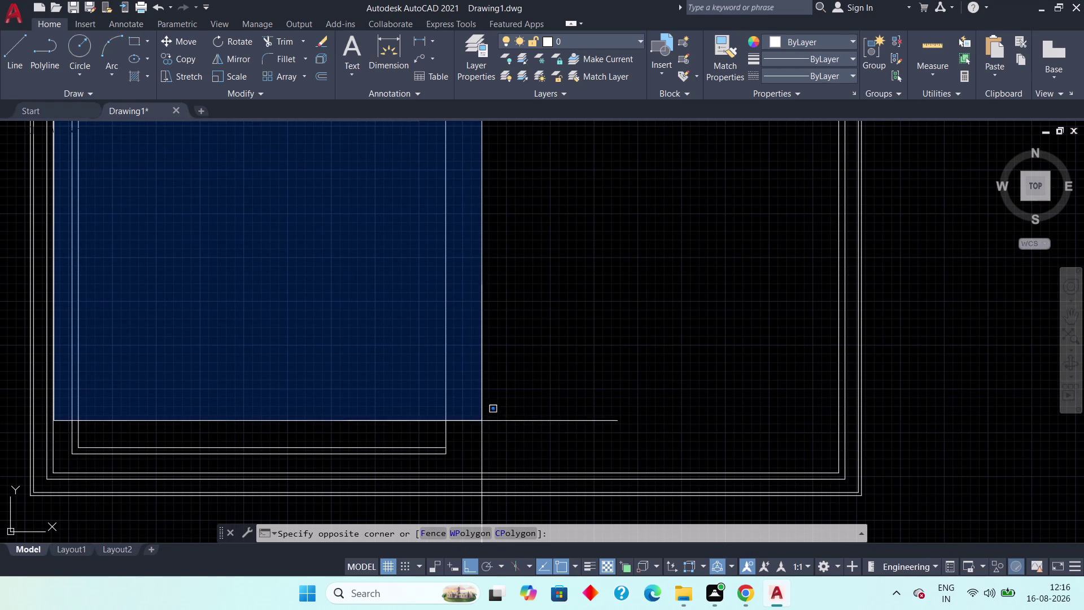
click(482, 460)
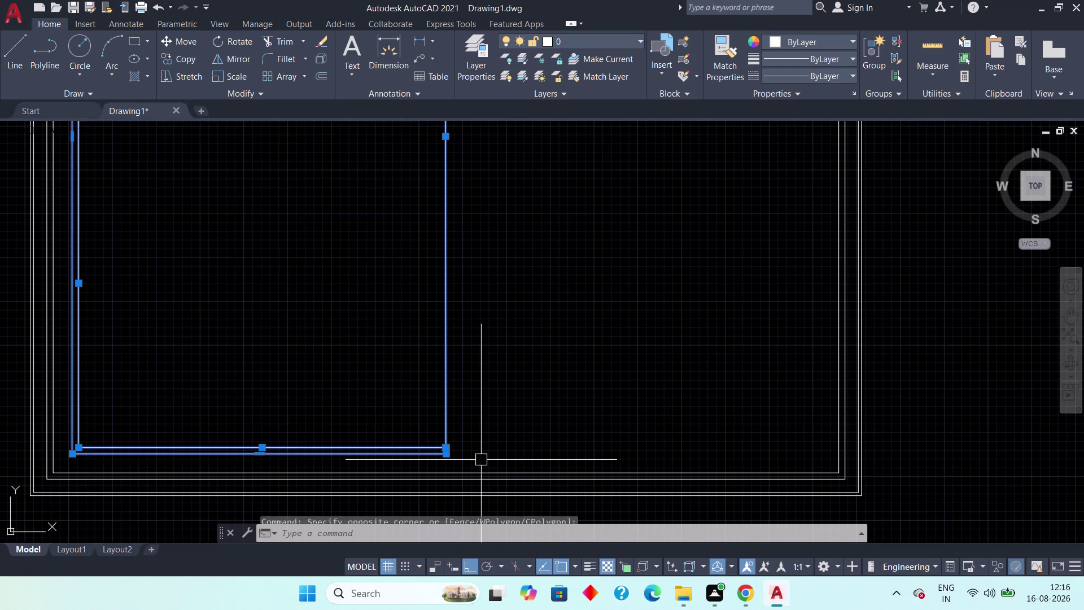
Pan back up to review the selected wall lines.
scroll(down, 3)
middle_drag(502, 312, 515, 452)
middle_drag(518, 333, 528, 419)
scroll(up, 3)
scroll(down, 3)
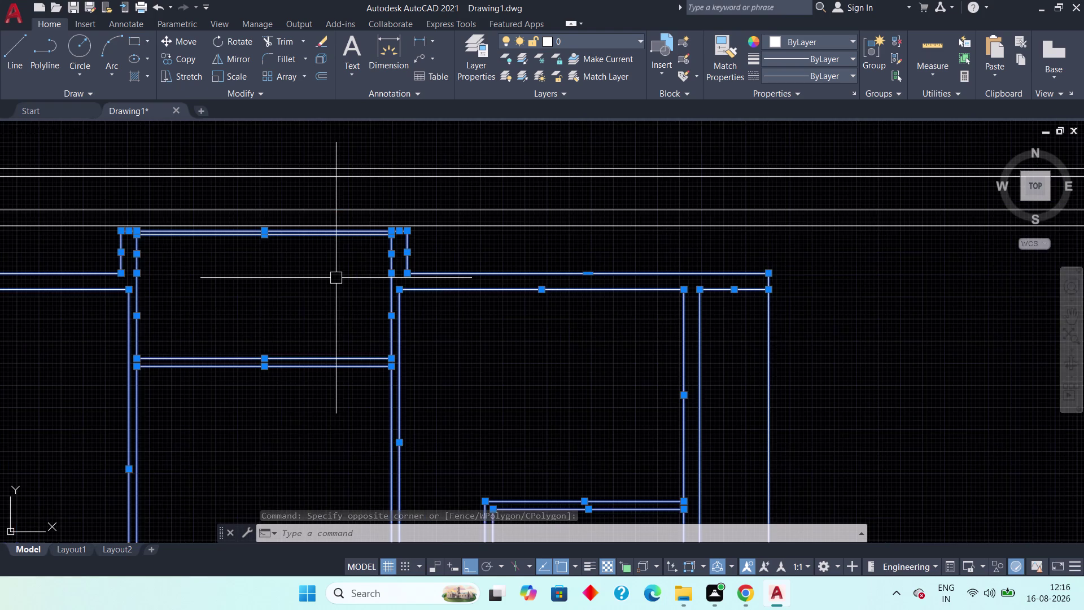
scroll(down, 3)
Mirror the selected walls with MI across a two-point line, keeping the originals.
text(m)
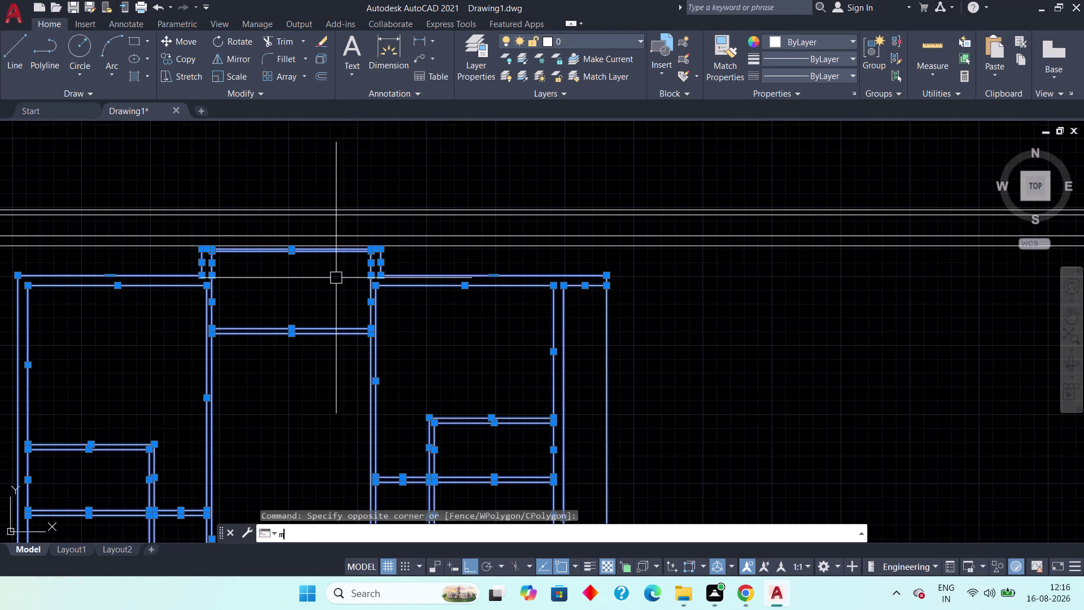
text(i)
key(space)
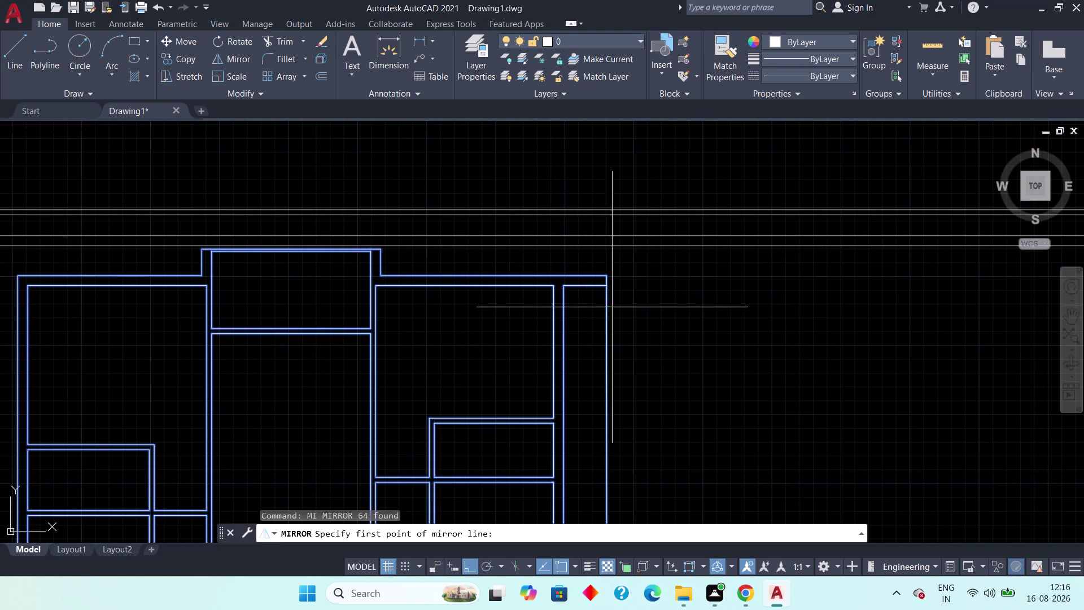
middle_drag(776, 367, 706, 232)
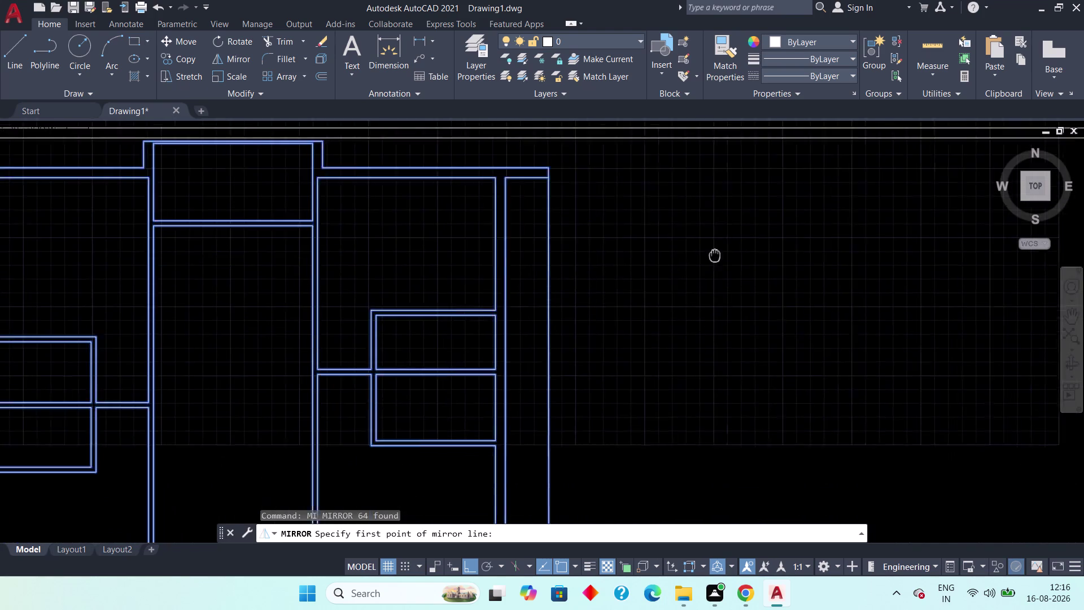
middle_drag(706, 232, 683, 196)
scroll(down, 3)
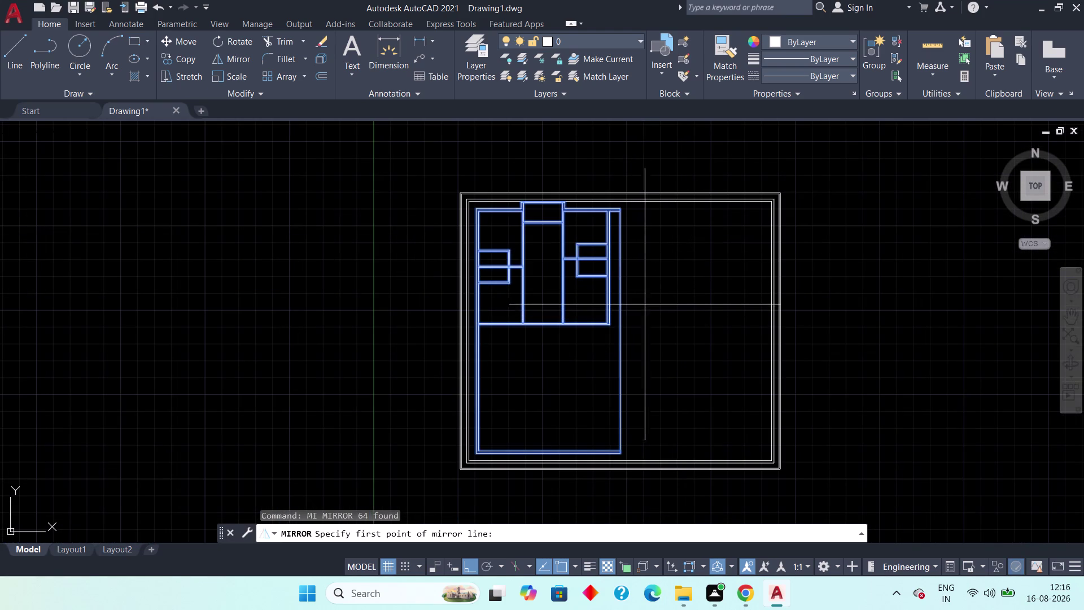
scroll(up, 3)
middle_drag(630, 216, 625, 287)
scroll(up, 3)
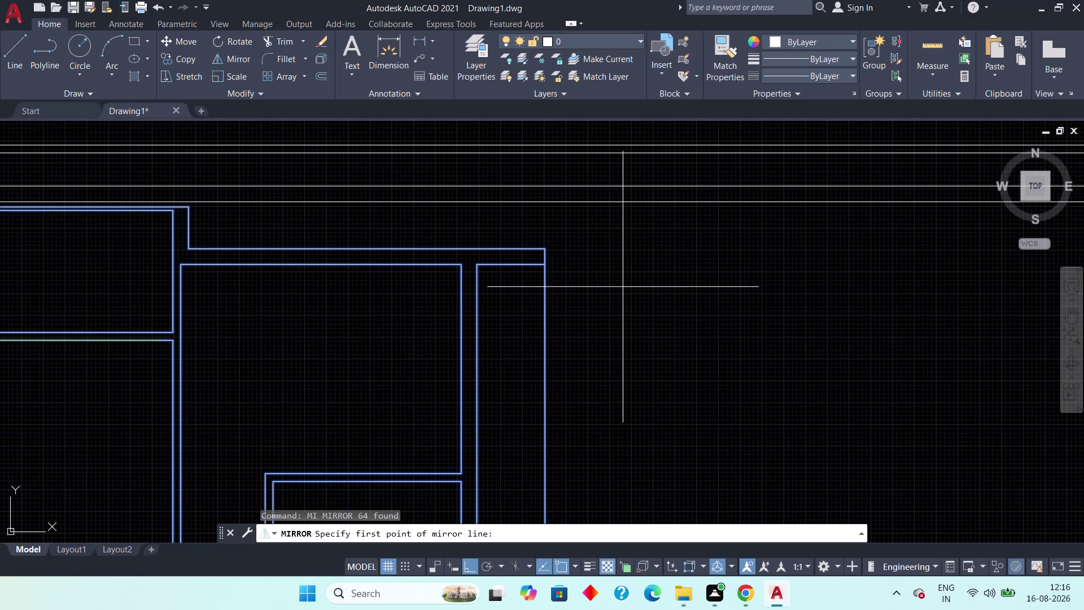
click(548, 248)
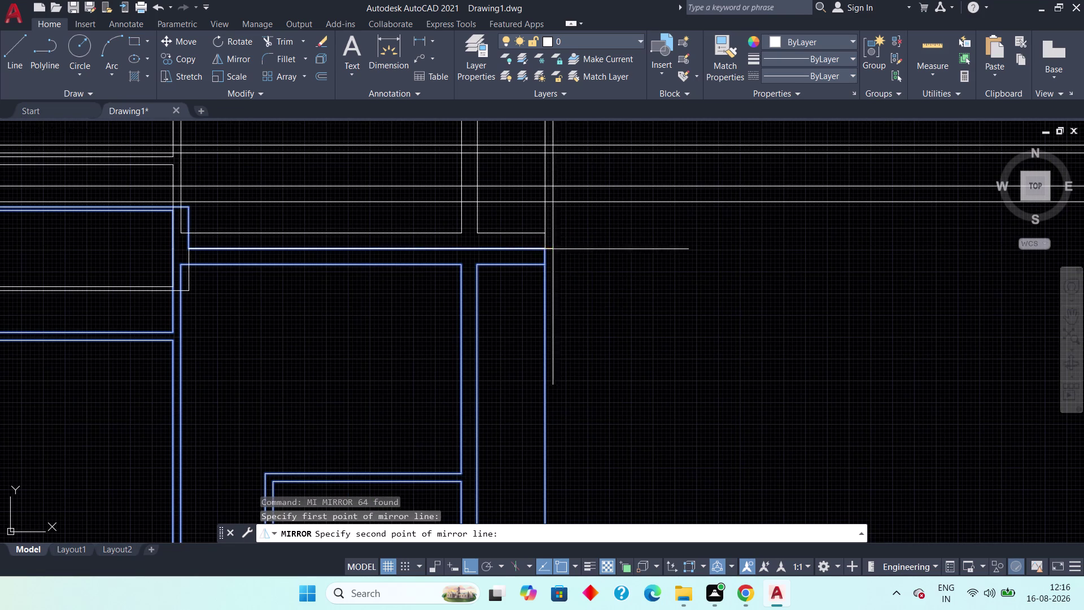
click(437, 387)
scroll(down, 3)
middle_drag(465, 389, 478, 216)
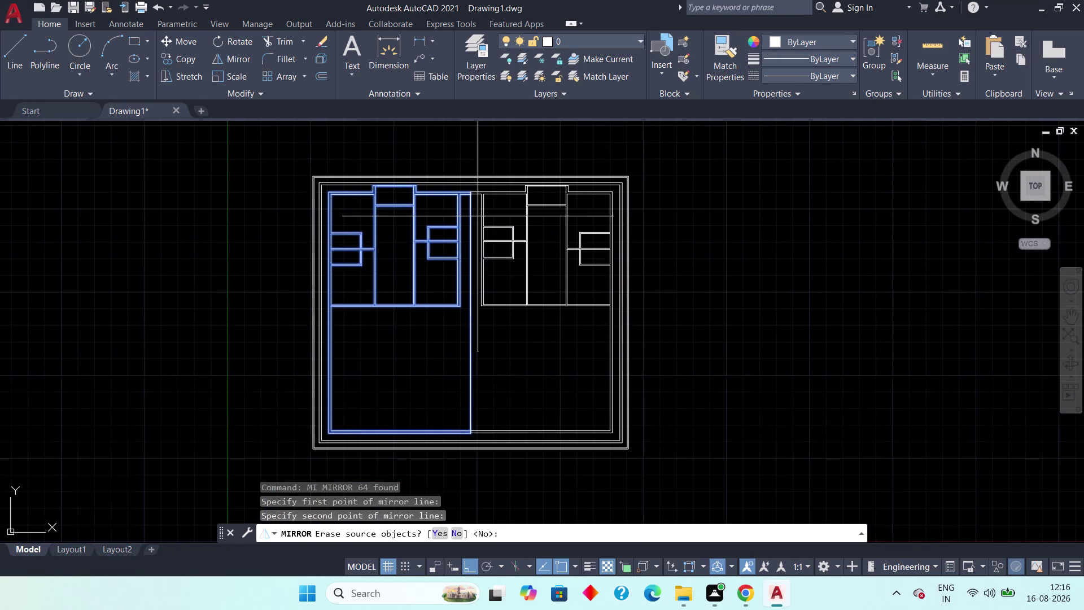
key(space)
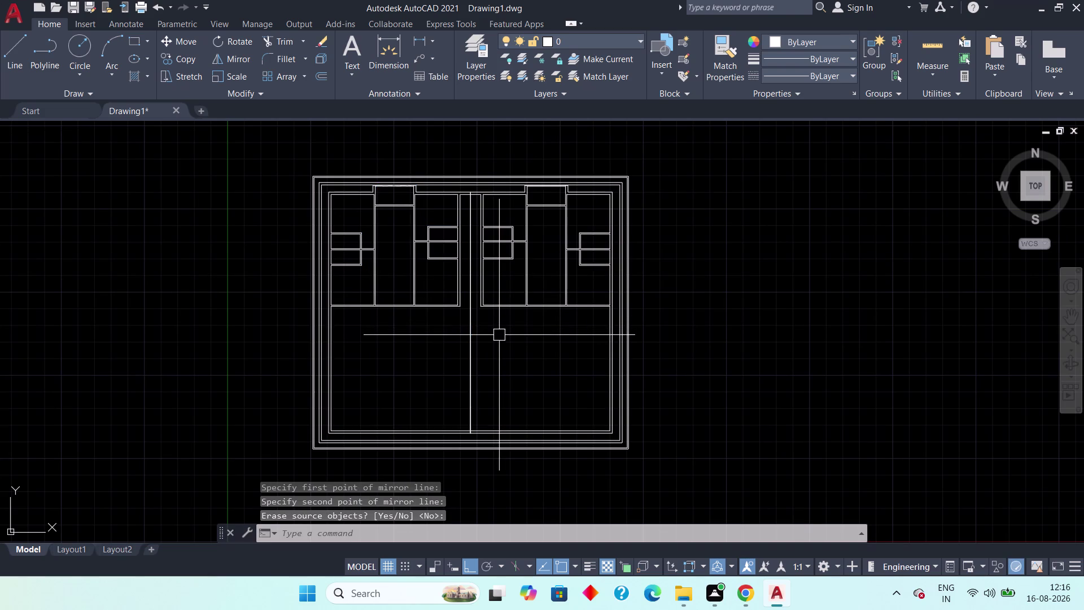
Delete the stray vertical lines in the central corridor.
middle_drag(495, 337, 495, 358)
scroll(up, 3)
middle_drag(482, 231, 480, 295)
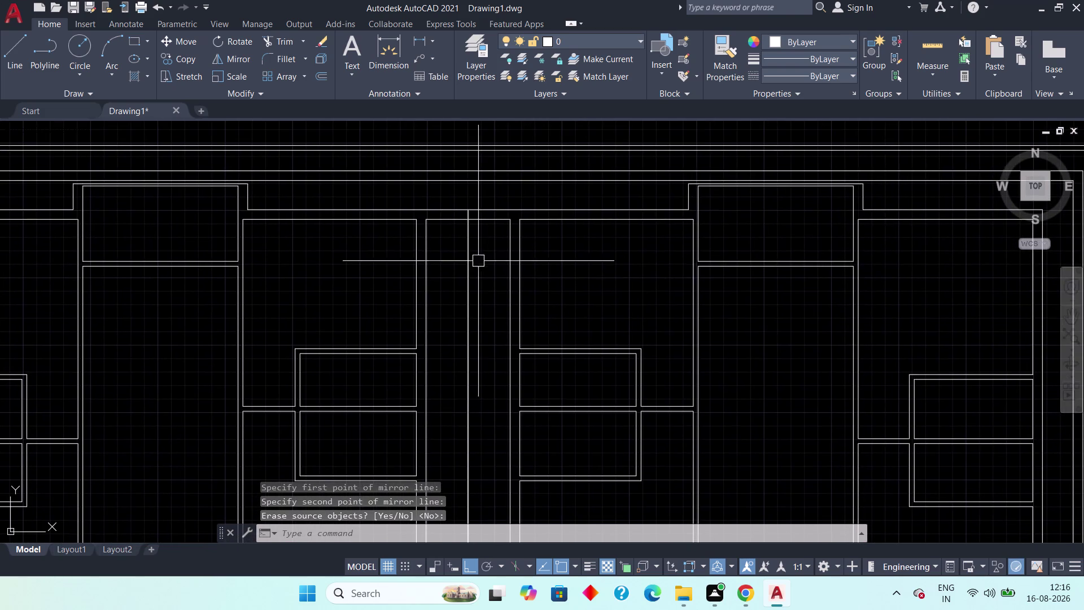
middle_drag(479, 246, 479, 258)
key(Escape)
click(468, 266)
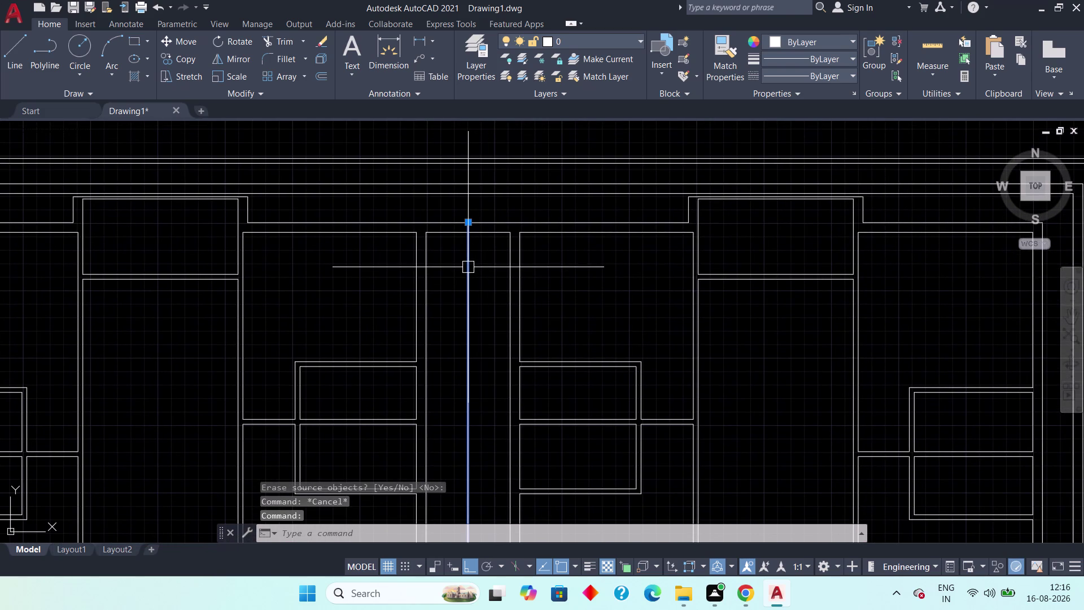
key(Delete)
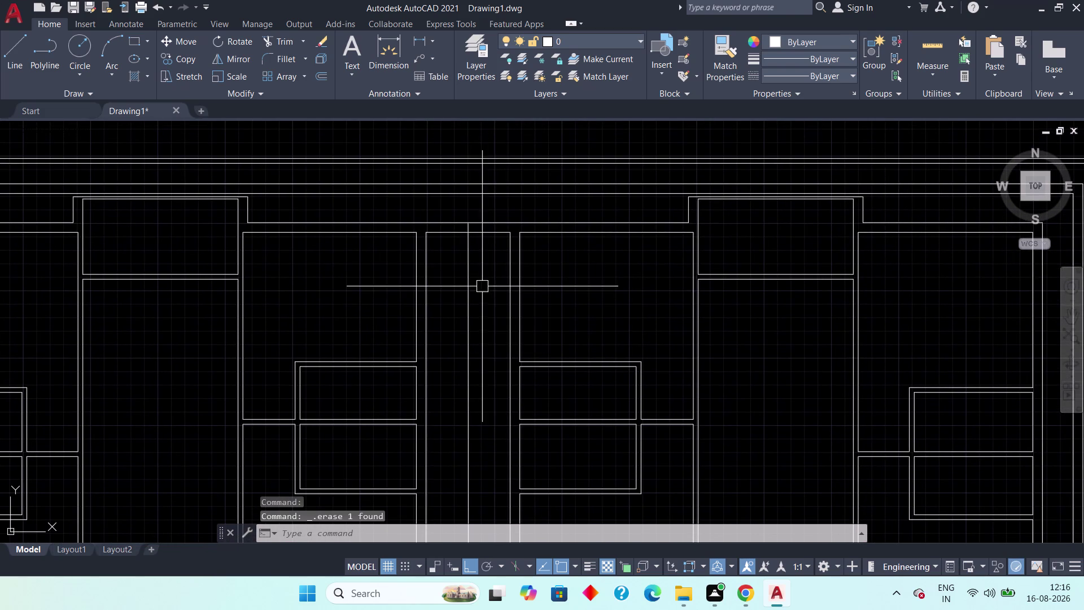
click(470, 292)
key(Delete)
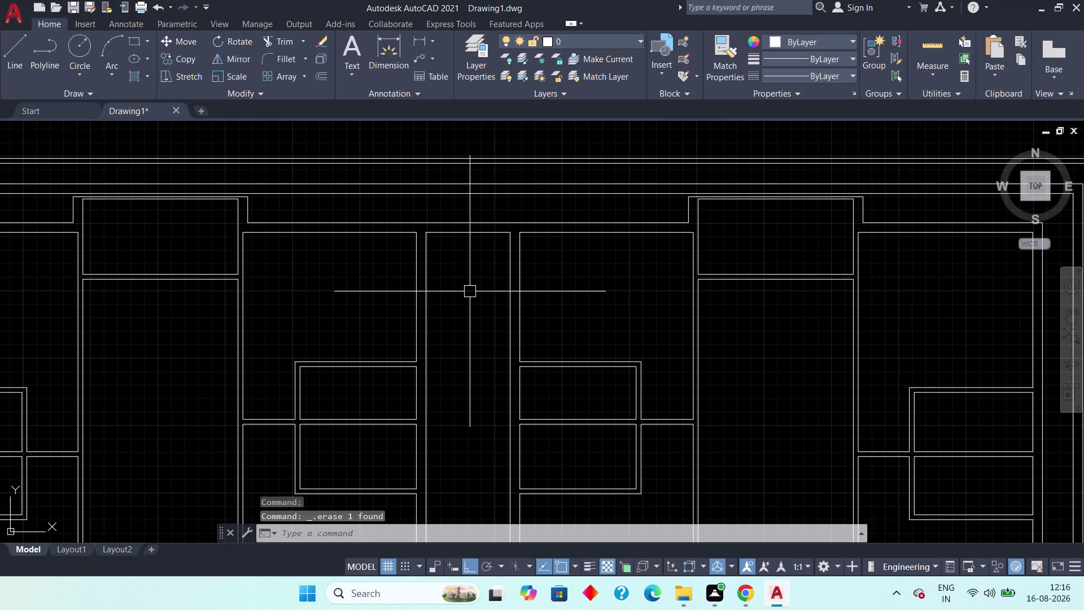
Pan and zoom around the floor plan to inspect the rooms, corridor and lower open area.
scroll(down, 3)
middle_drag(473, 302, 468, 209)
middle_drag(455, 315, 455, 222)
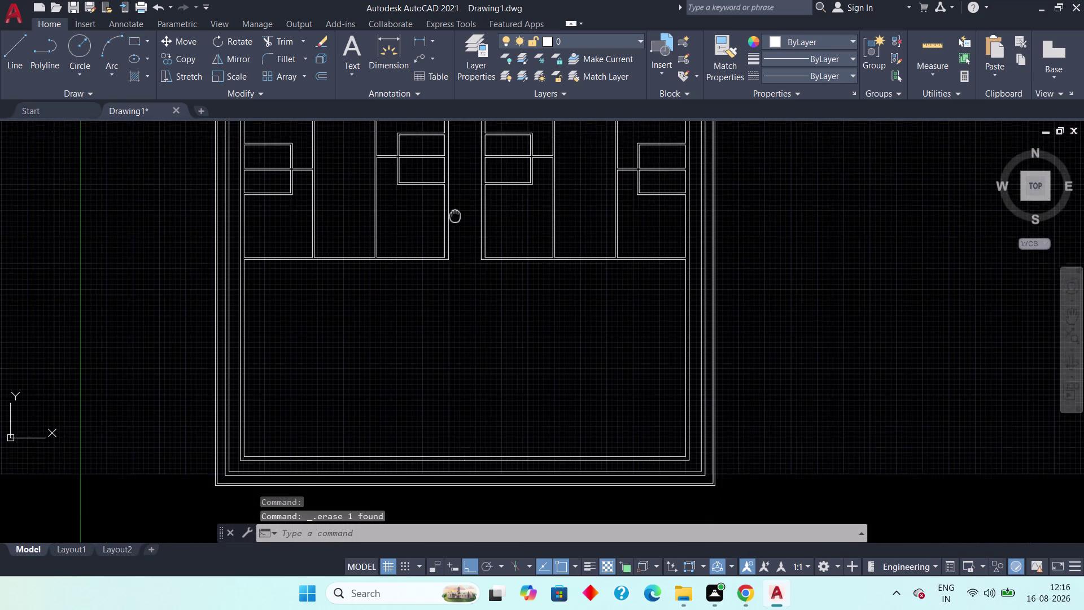
middle_drag(455, 222, 454, 272)
middle_drag(463, 345, 464, 345)
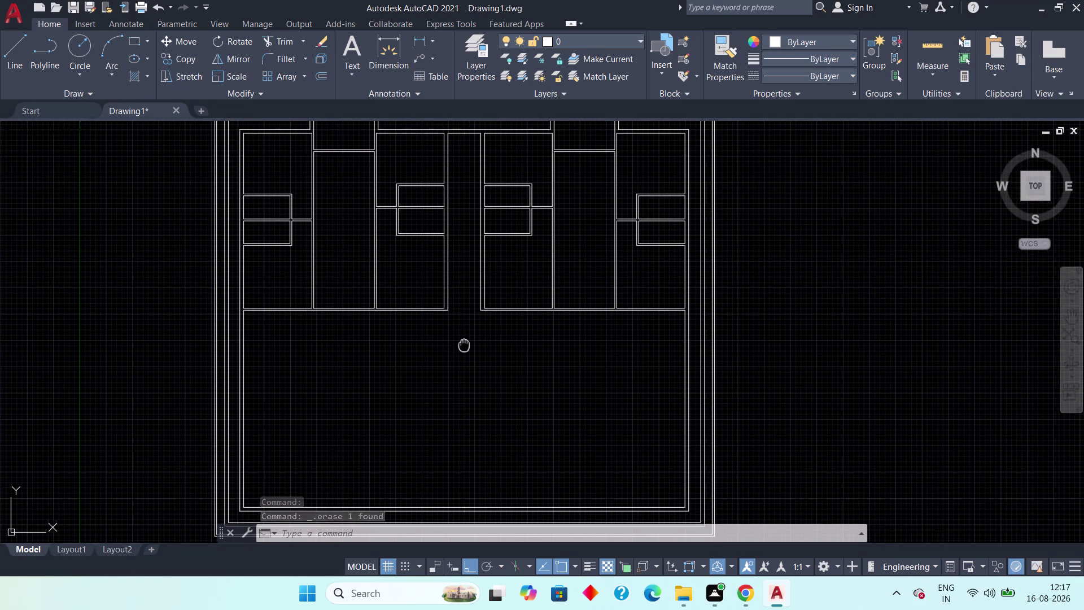
middle_drag(464, 346, 472, 375)
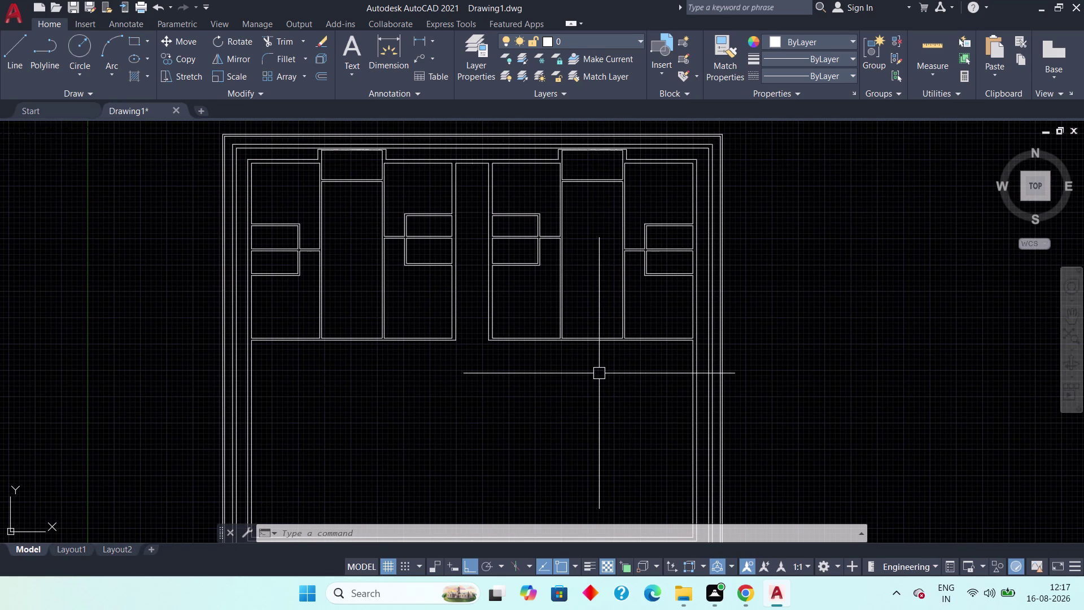
middle_drag(667, 390, 606, 417)
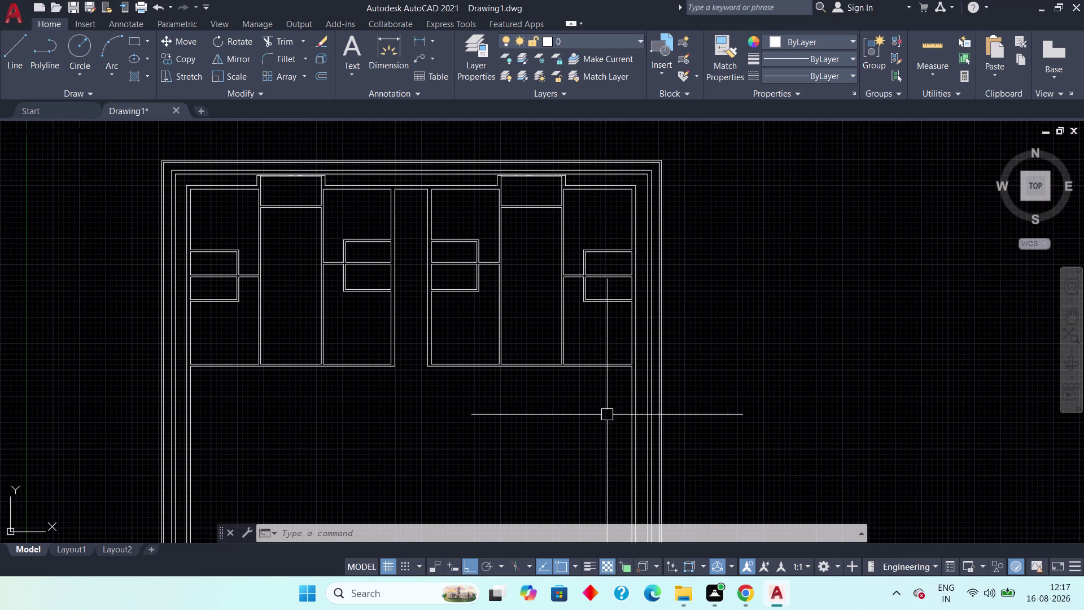
scroll(up, 3)
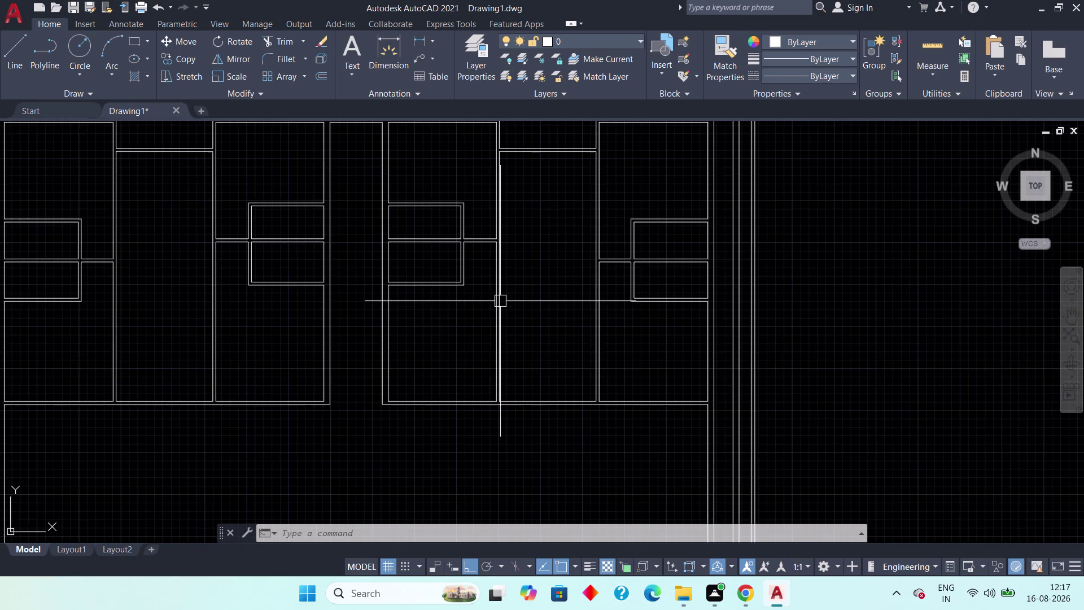
scroll(down, 3)
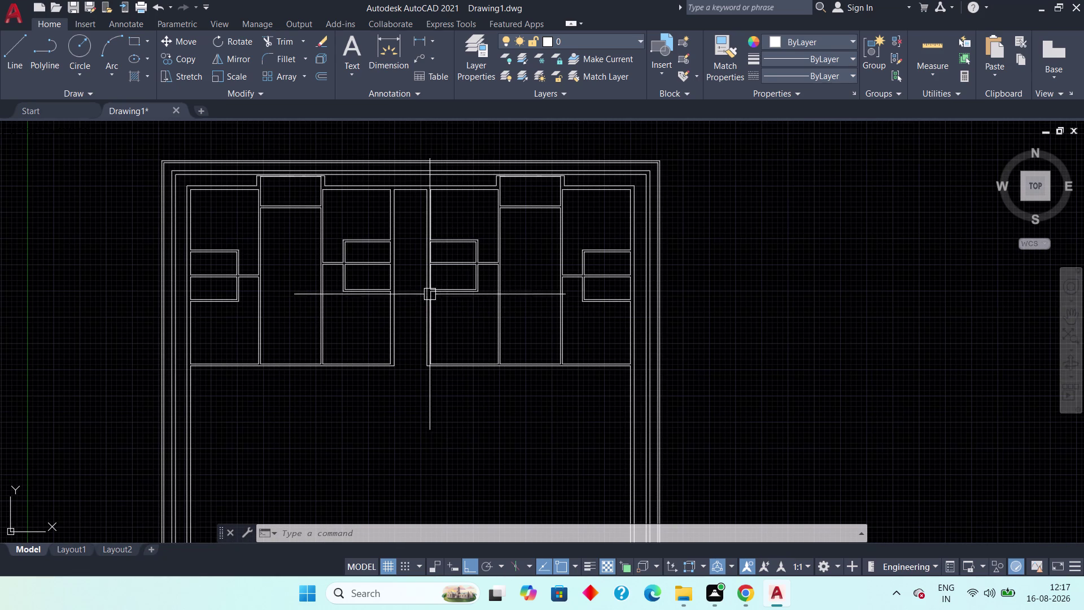
middle_drag(412, 276, 411, 206)
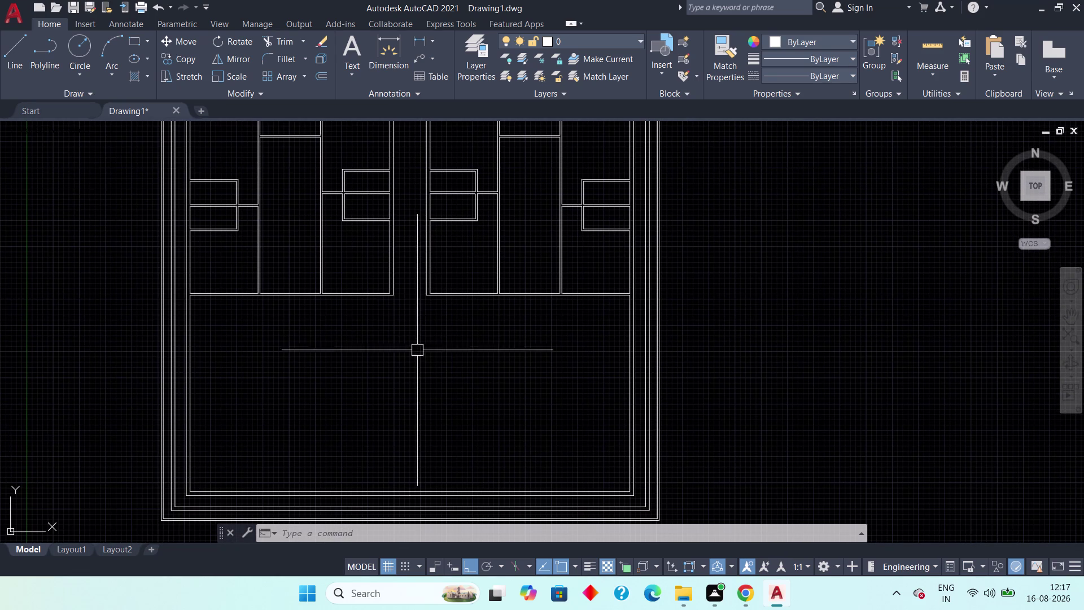
middle_drag(476, 351, 394, 358)
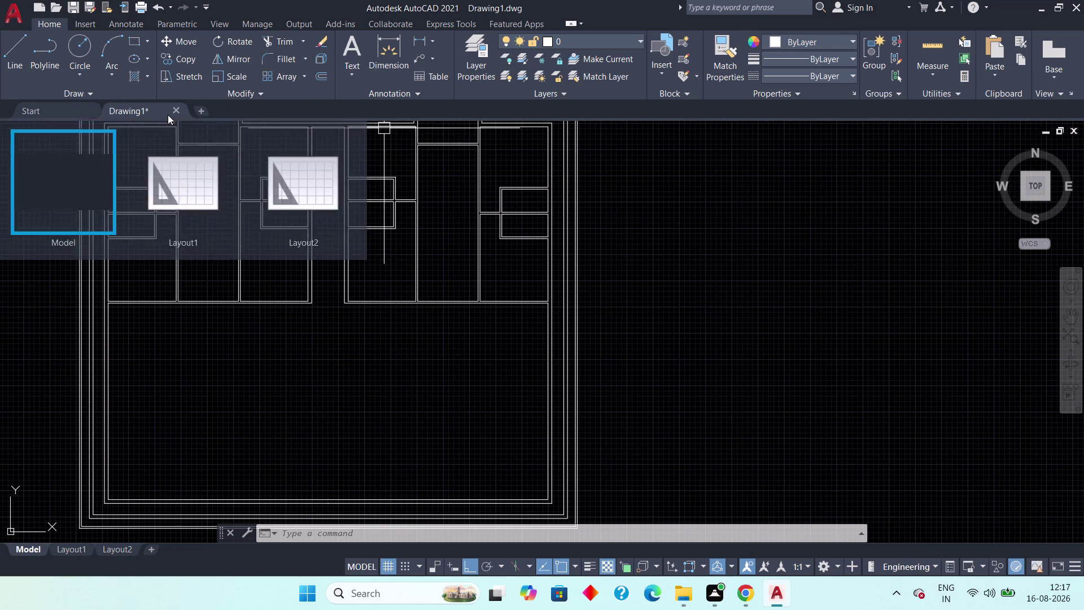
scroll(down, 3)
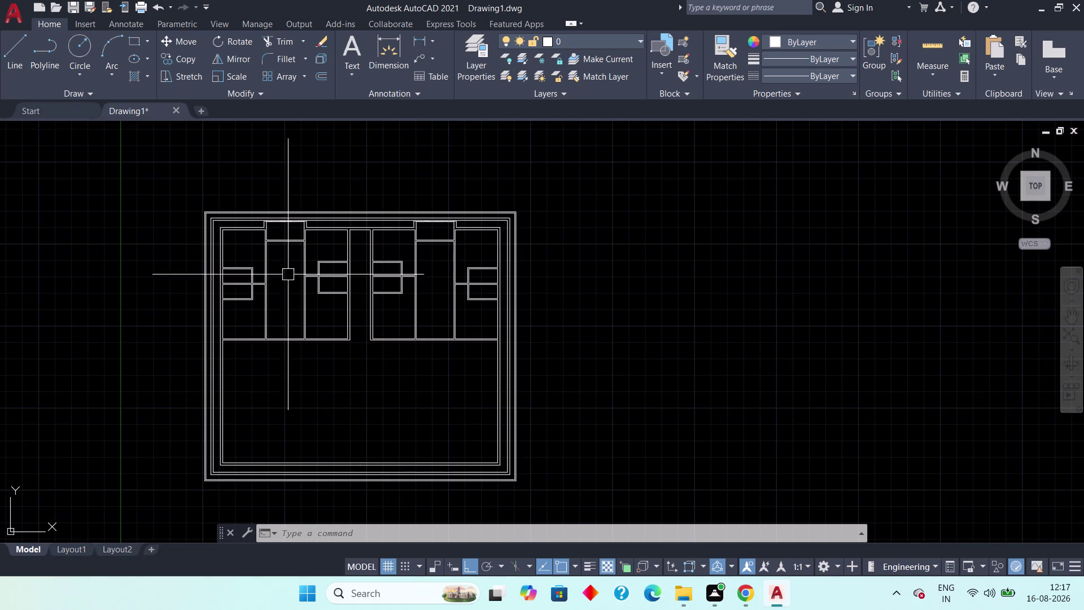
scroll(up, 3)
middle_drag(293, 271, 324, 329)
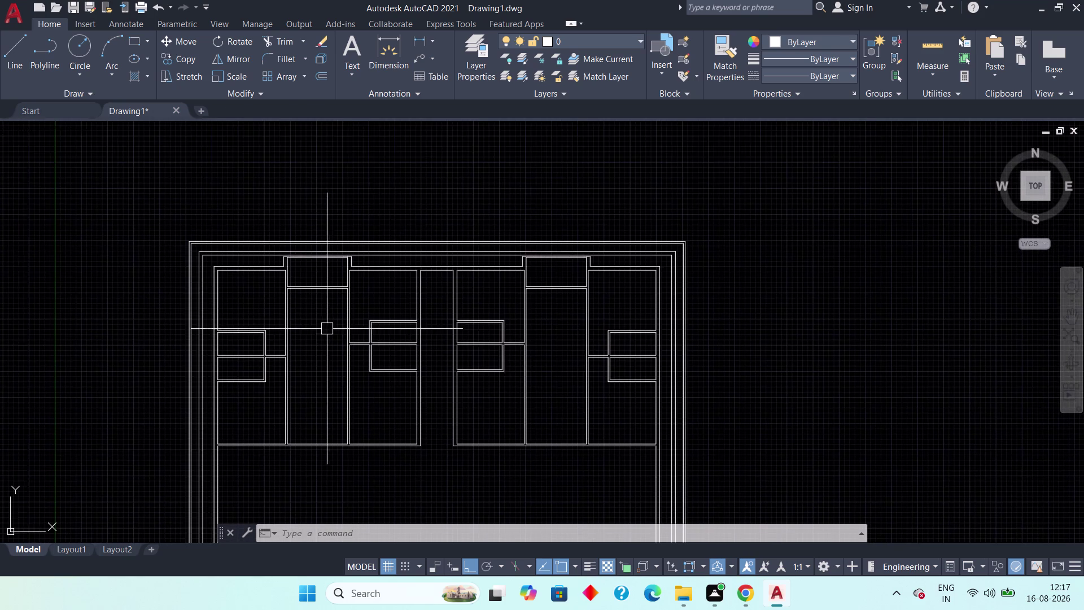
scroll(down, 3)
scroll(up, 3)
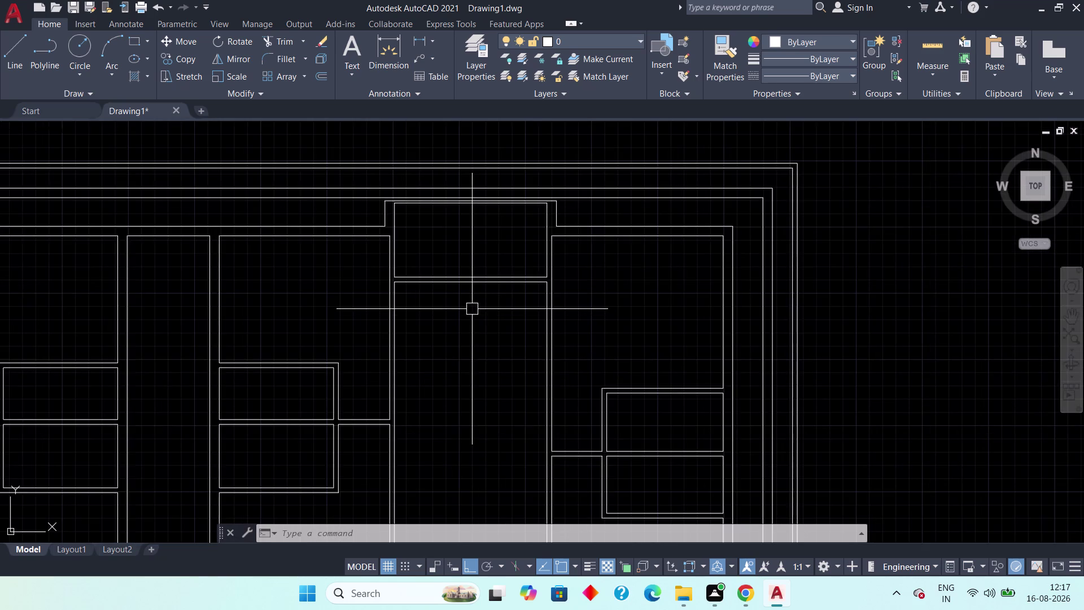
scroll(down, 3)
scroll(up, 3)
scroll(down, 3)
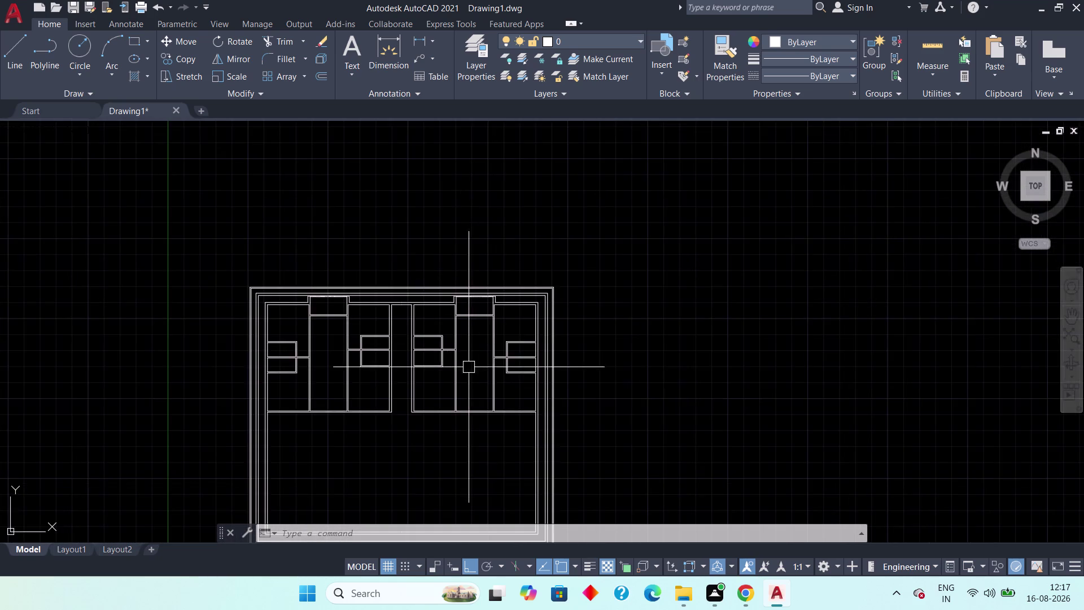
middle_drag(469, 368, 479, 297)
scroll(up, 3)
scroll(down, 3)
scroll(up, 3)
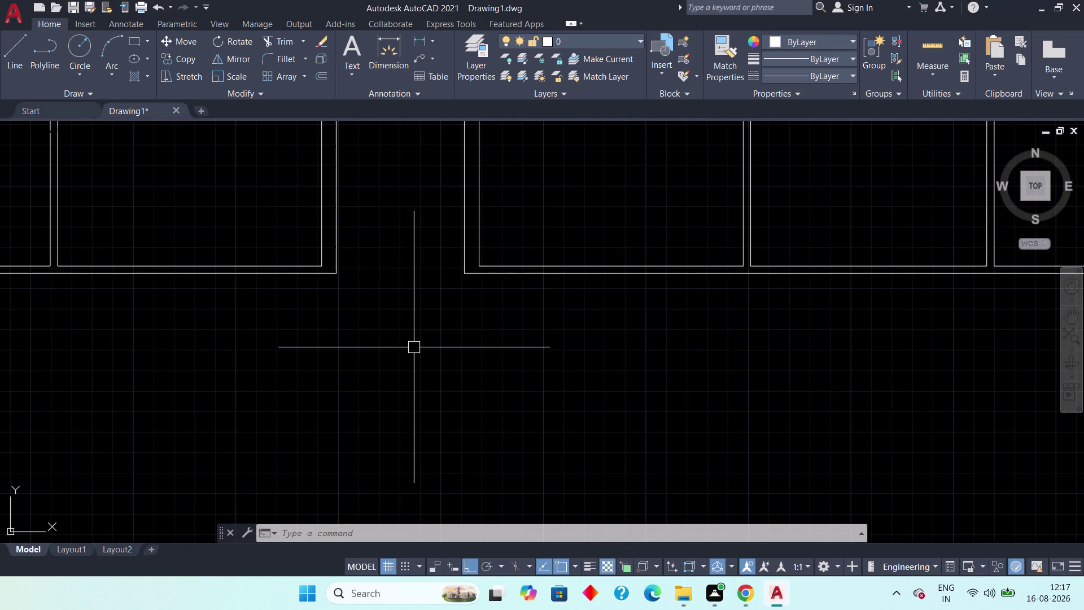
Cancel pending selections and open ARCH PLANS - 900 SQ YRDS Day 02.dwg from Chrome's downloads.
click(401, 344)
key(Escape)
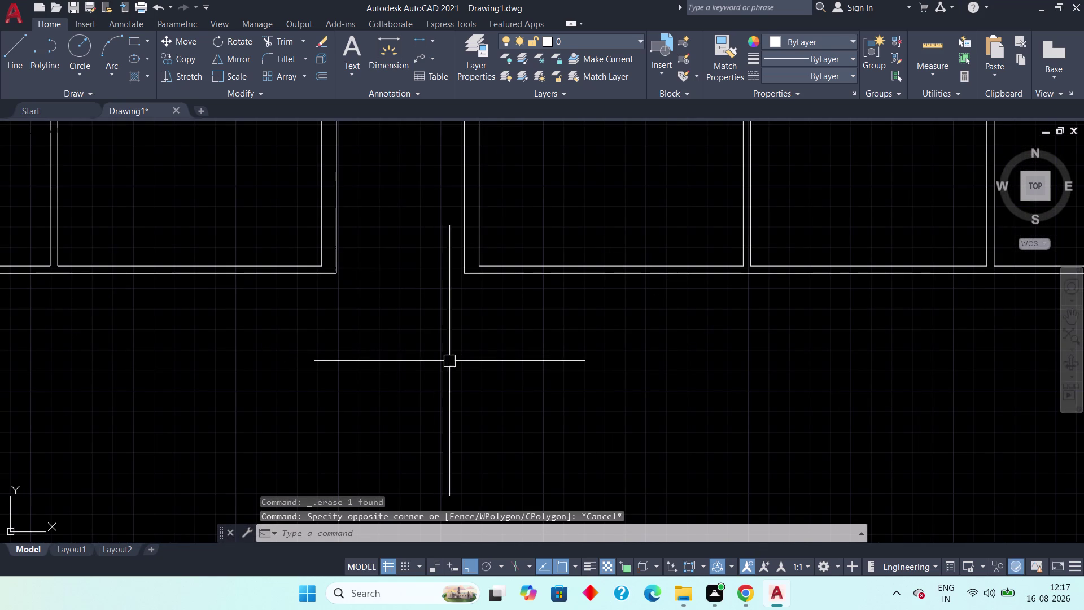
click(470, 363)
click(442, 368)
key(Escape)
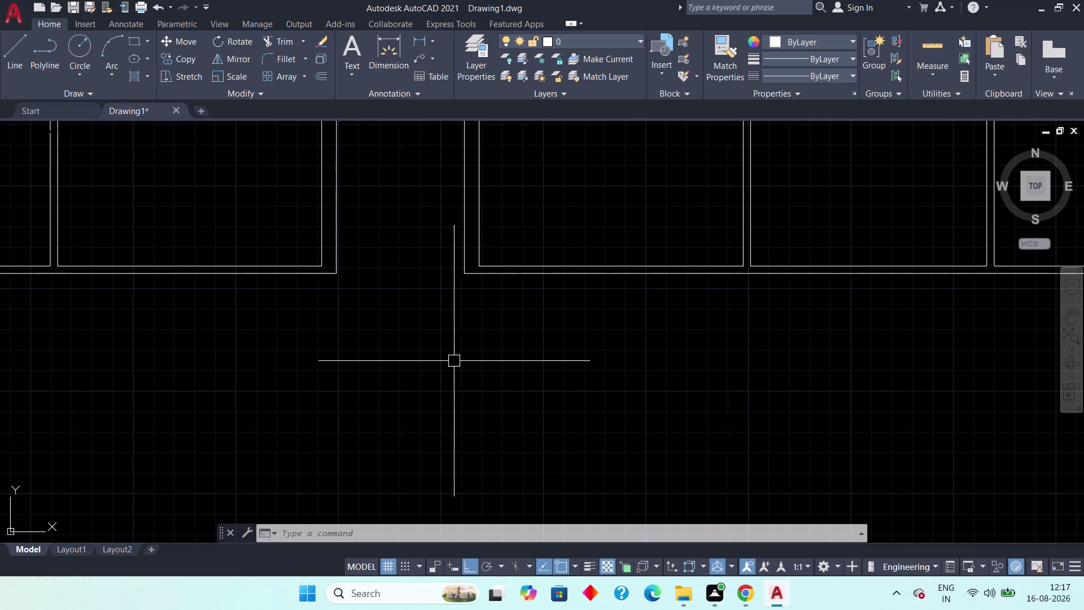
key(Escape)
key(Escape)
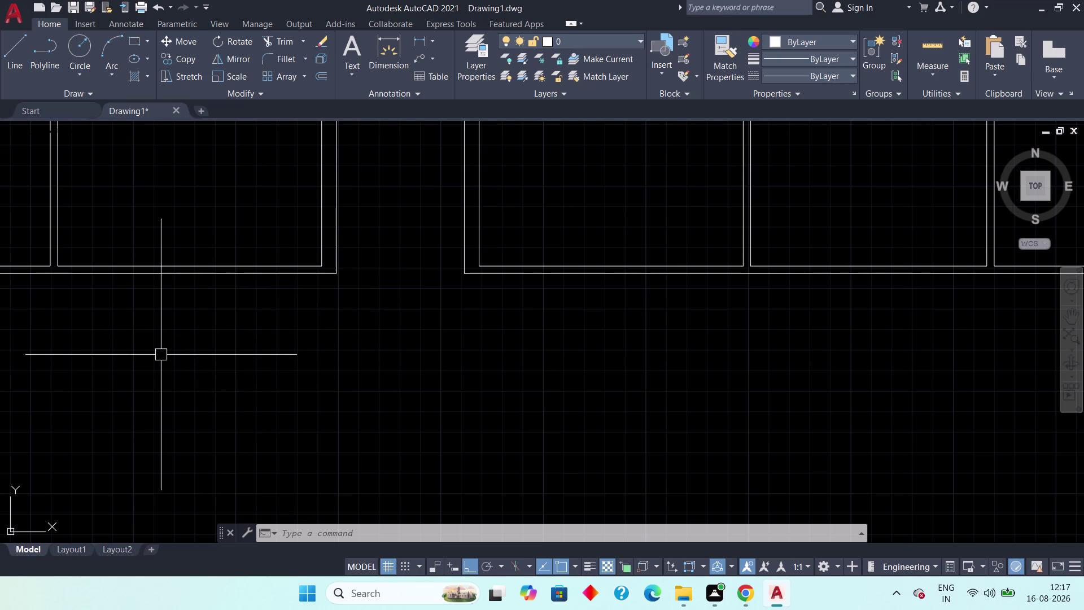
key(Escape)
key(Escape)
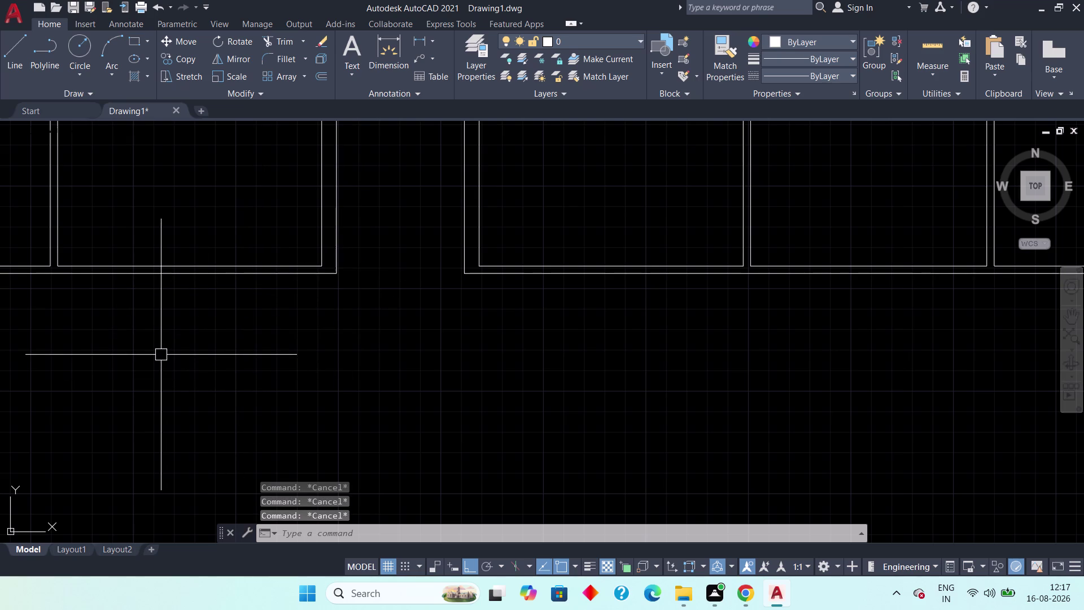
click(746, 594)
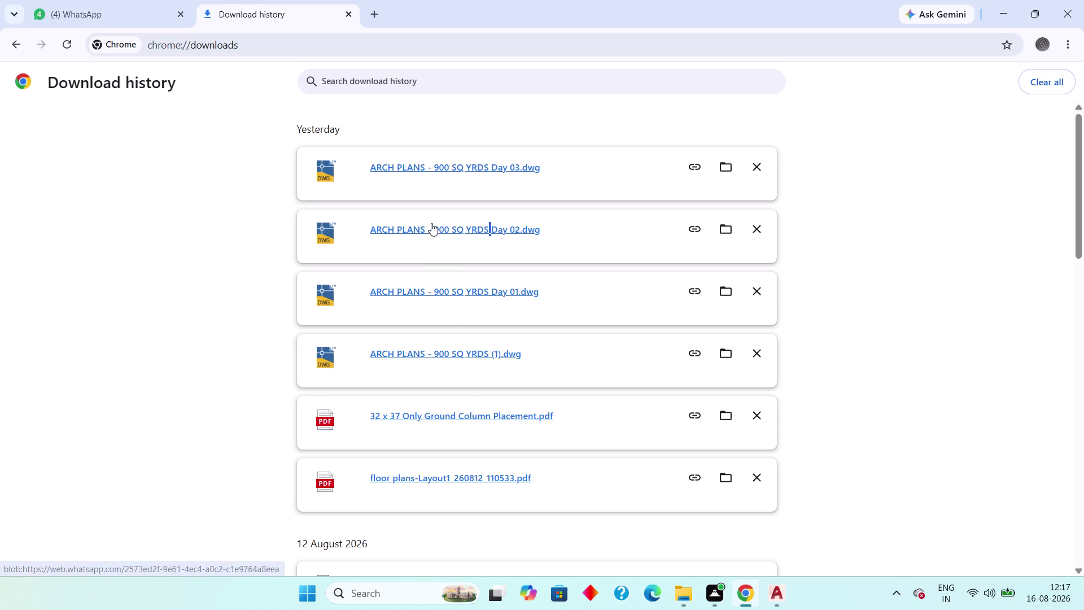
double_click(431, 222)
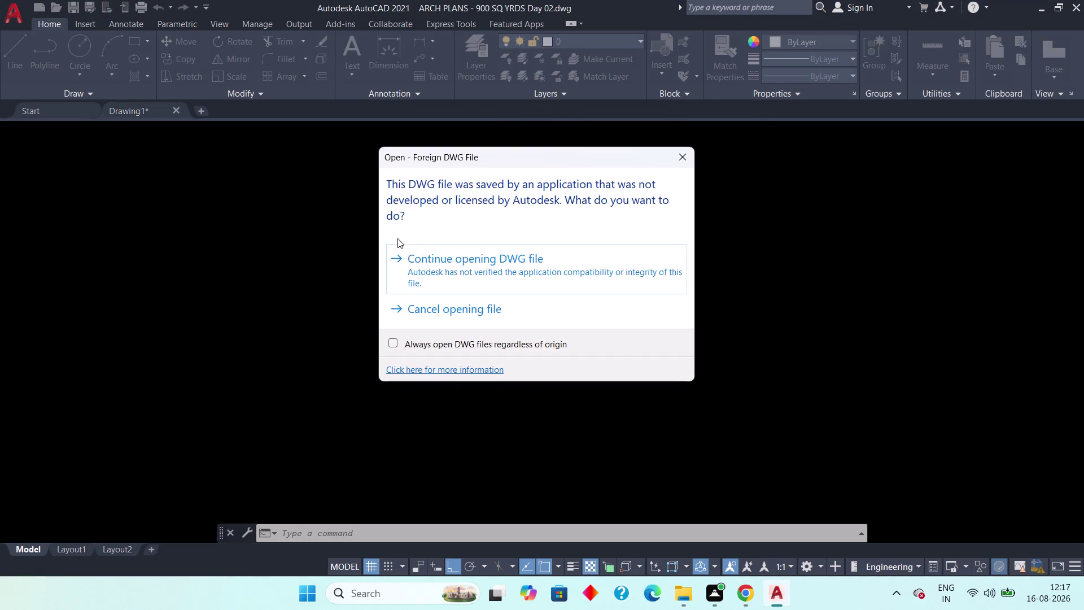
Continue past the foreign-file prompt, switch to ARCH PLANS, and close the References - Not Found dialog.
click(444, 265)
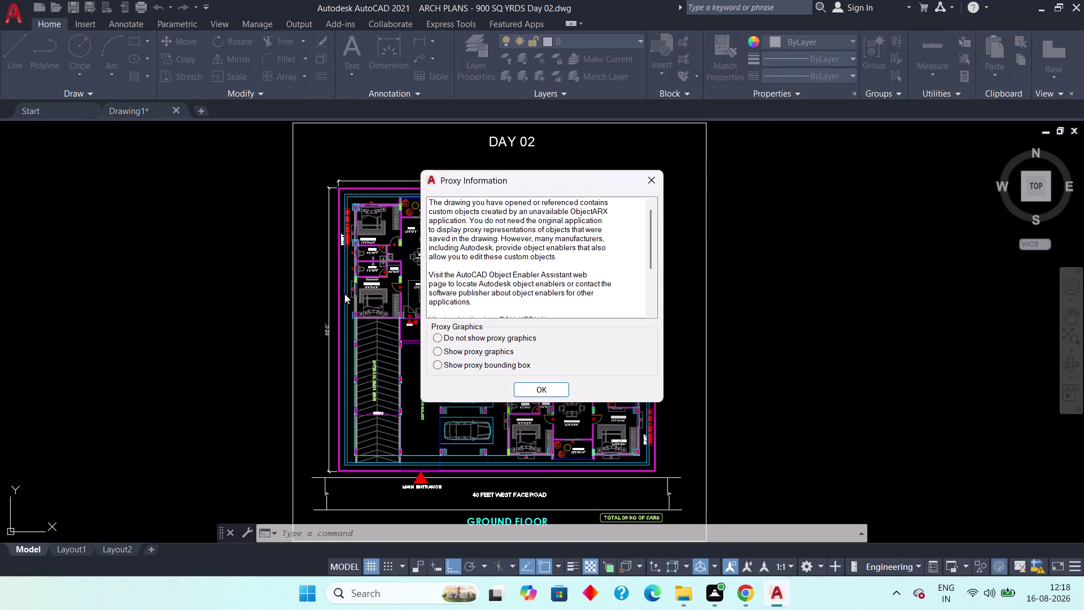
click(647, 179)
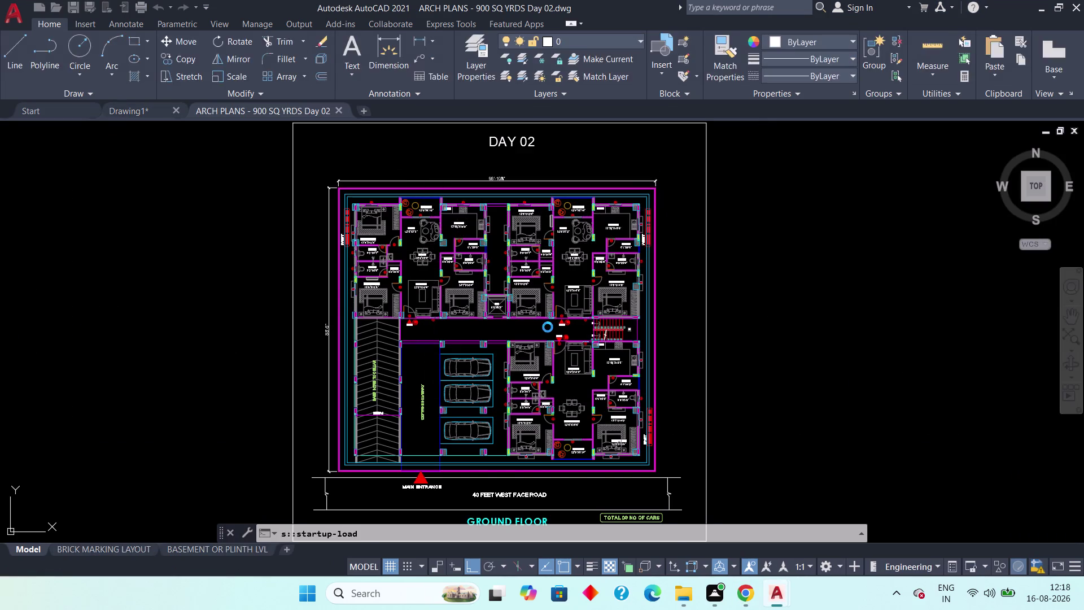
scroll(up, 3)
click(714, 178)
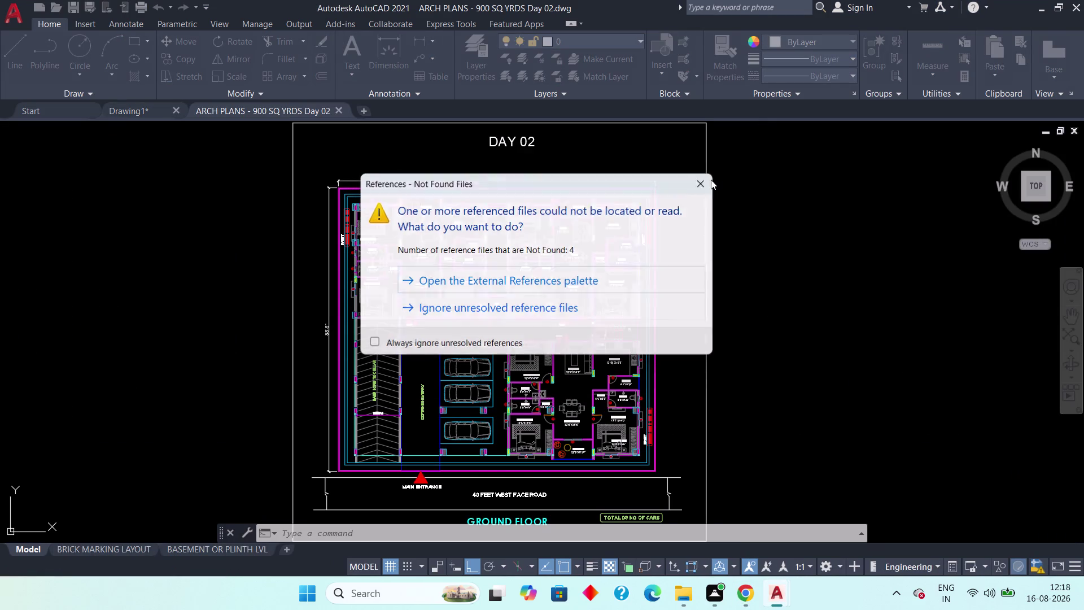
scroll(up, 3)
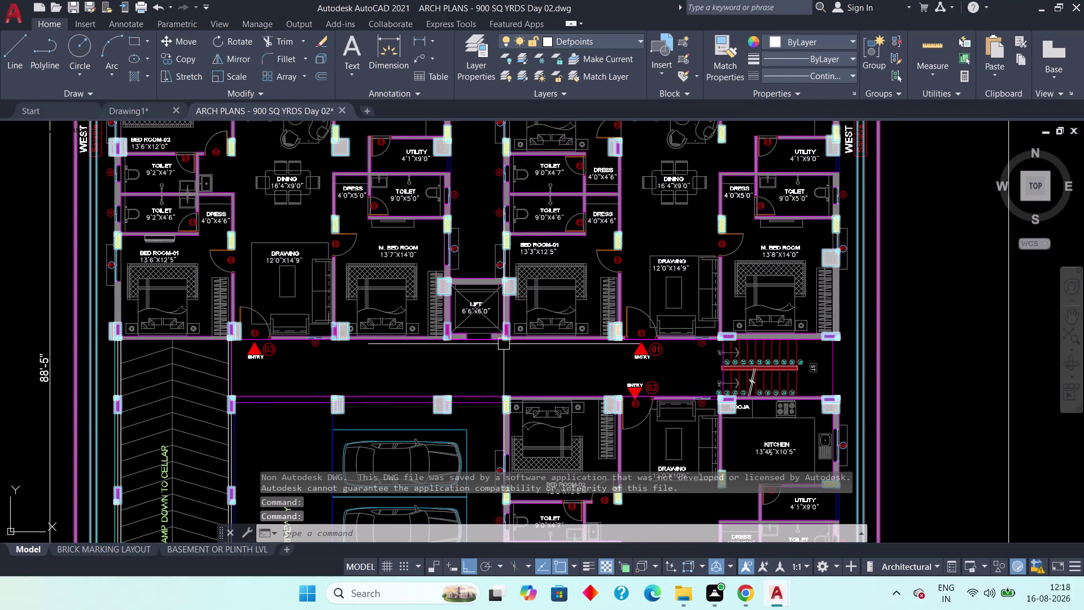
Zoom and pan the ARCH PLANS view to the staircase between the wall columns.
scroll(down, 3)
middle_drag(515, 362, 457, 299)
scroll(up, 3)
key(Escape)
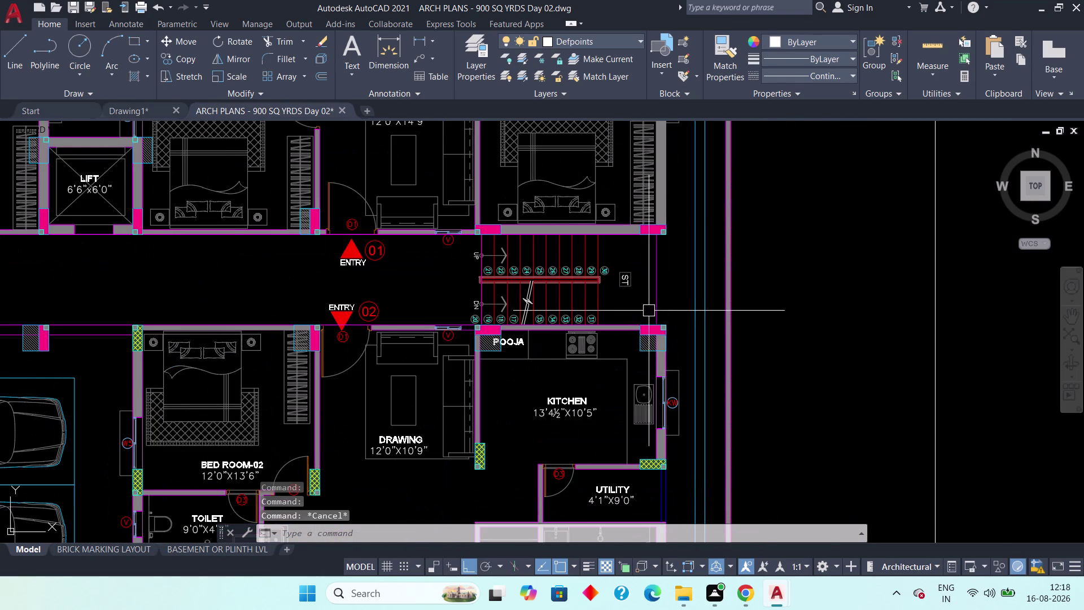
key(Escape)
scroll(up, 3)
scroll(down, 3)
middle_drag(650, 327, 651, 323)
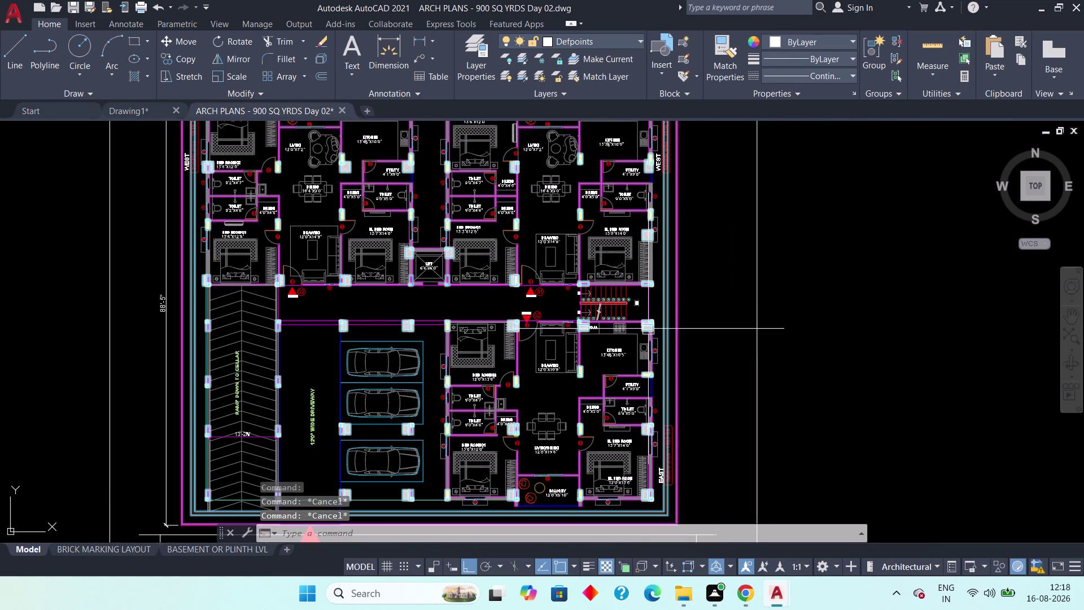
middle_drag(652, 324, 663, 346)
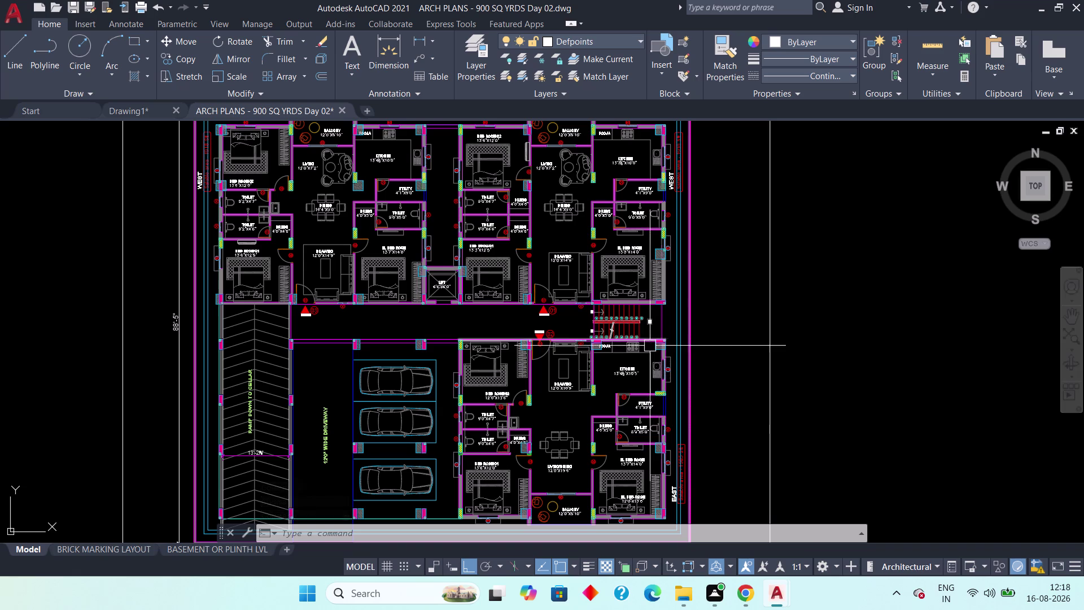
scroll(up, 3)
scroll(up, 3)
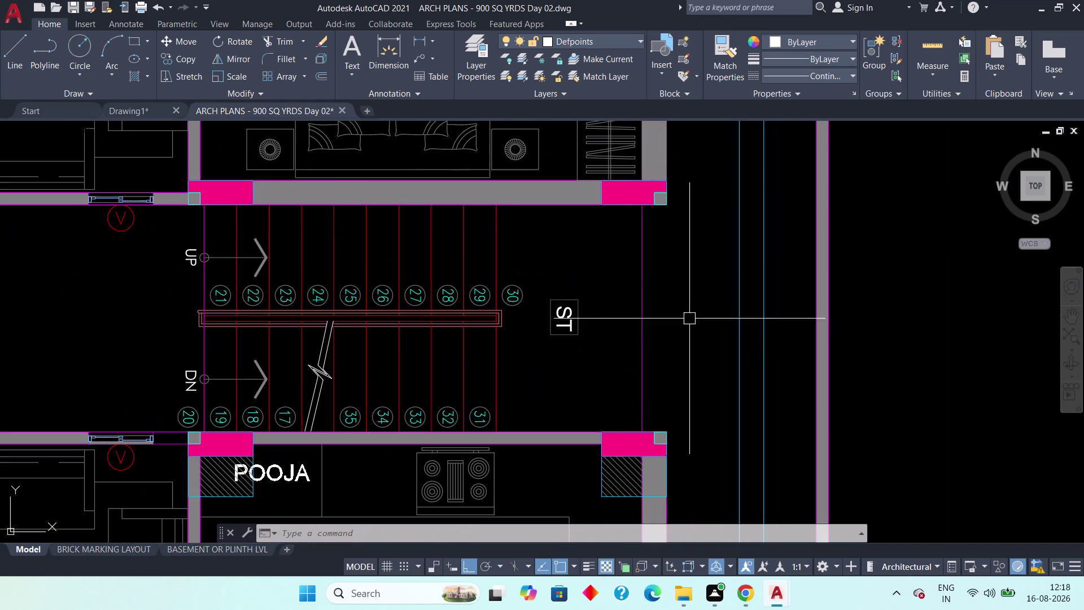
Add a 7' linear dimension between the upper and lower column corners, right of the stairs.
click(419, 41)
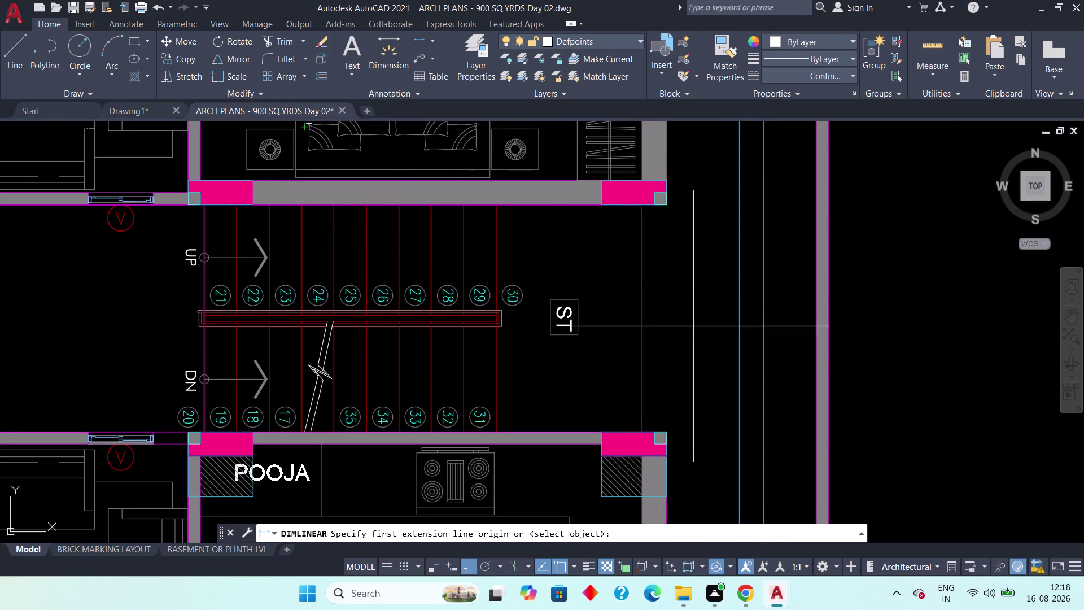
click(670, 209)
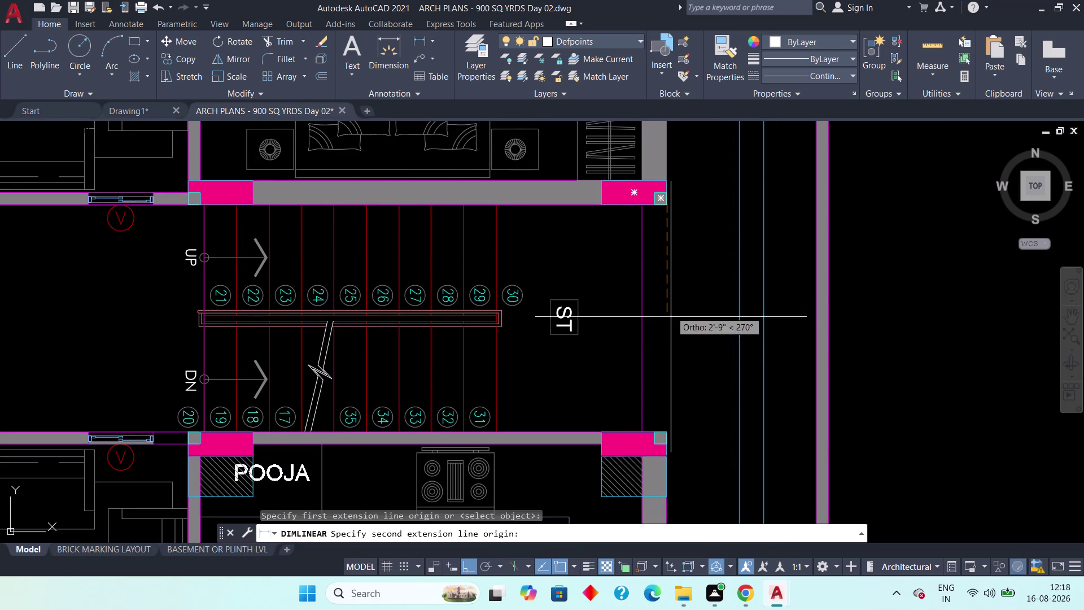
click(665, 430)
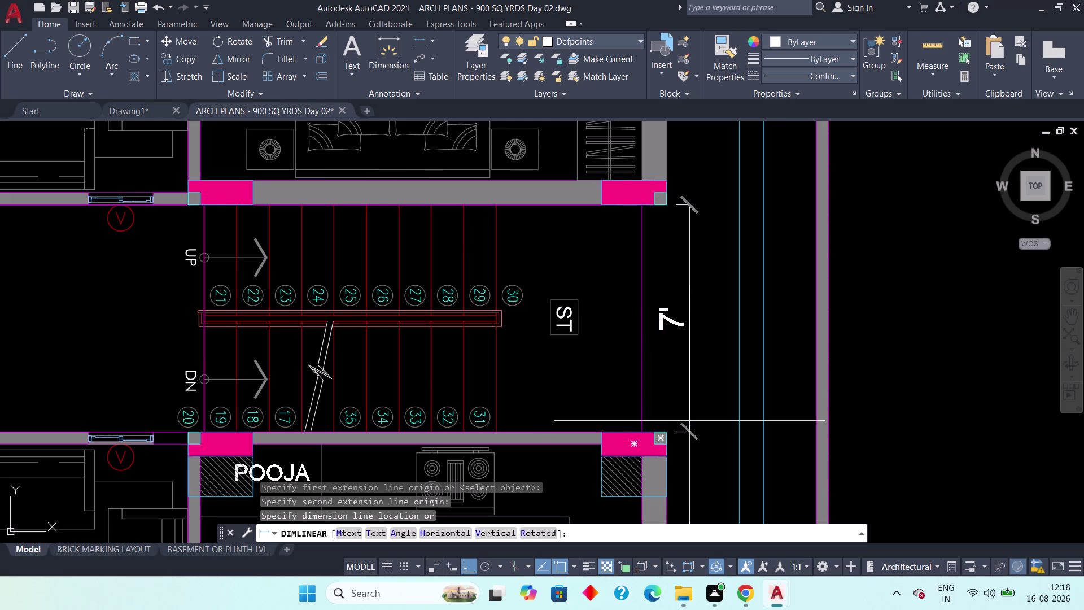
click(691, 419)
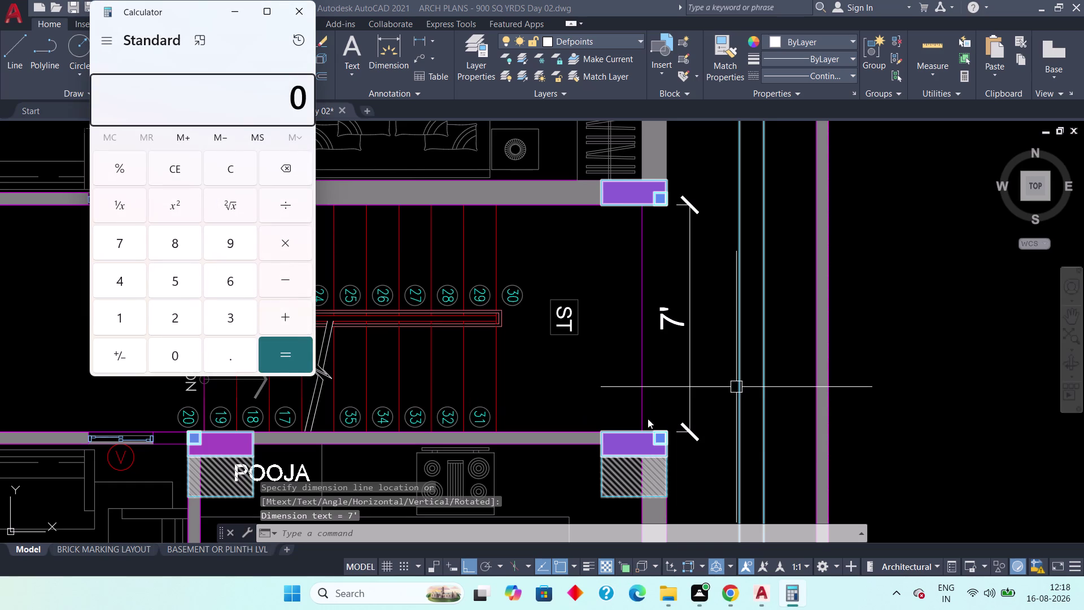
Multiply 12 by 7 in Calculator to get 84, then clear and close it.
text(12)
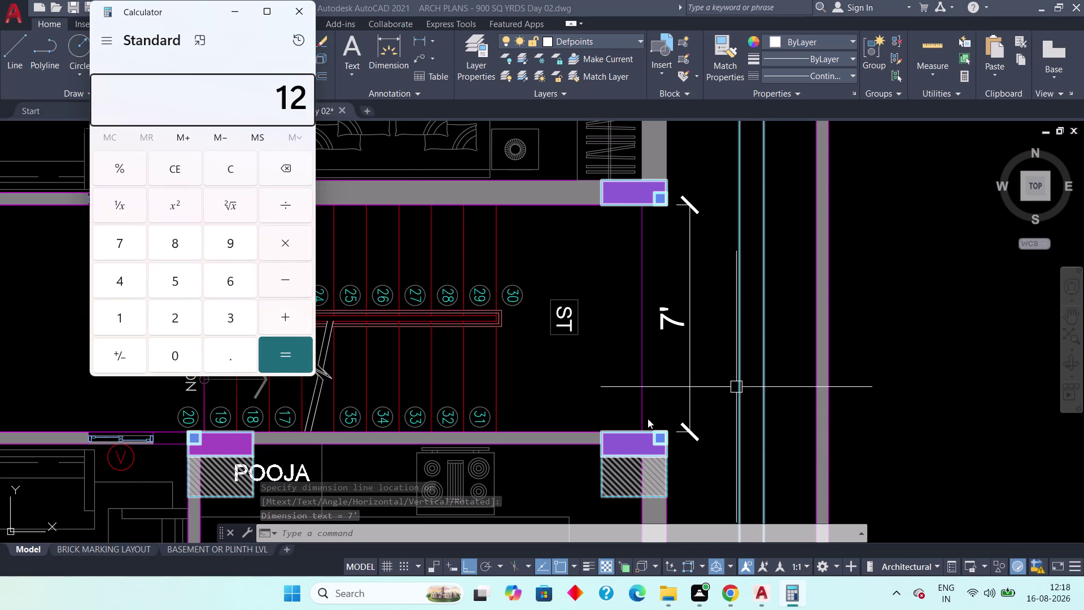
click(291, 243)
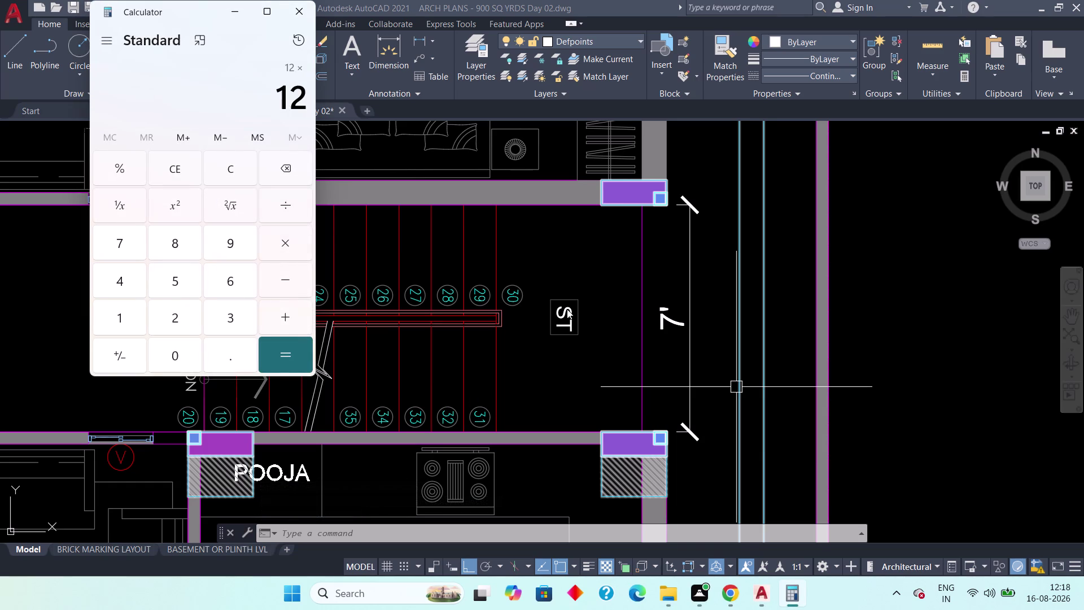
key(7)
key(Return)
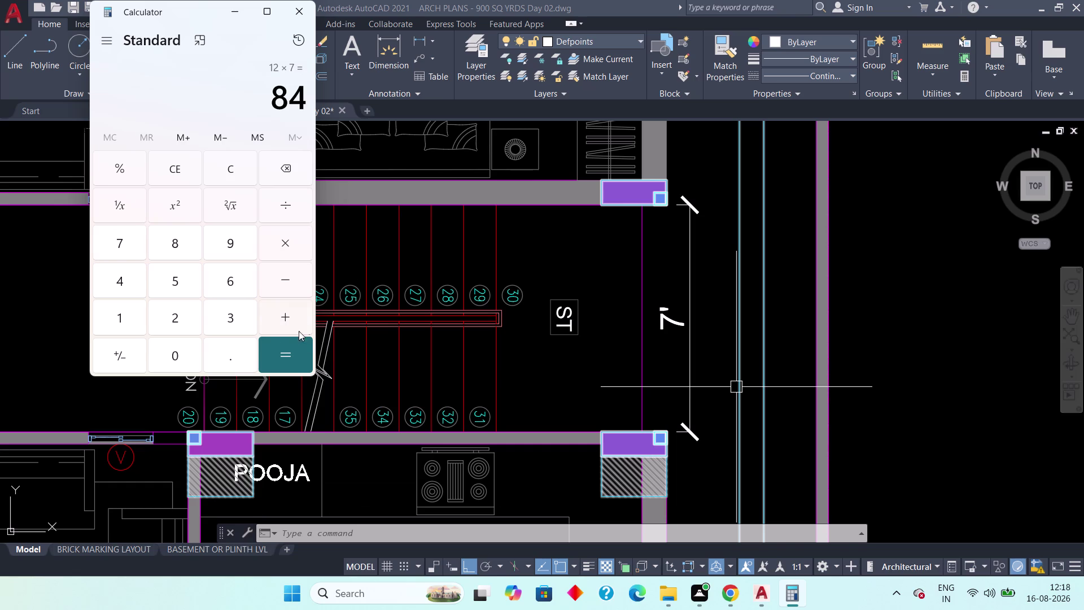
click(221, 168)
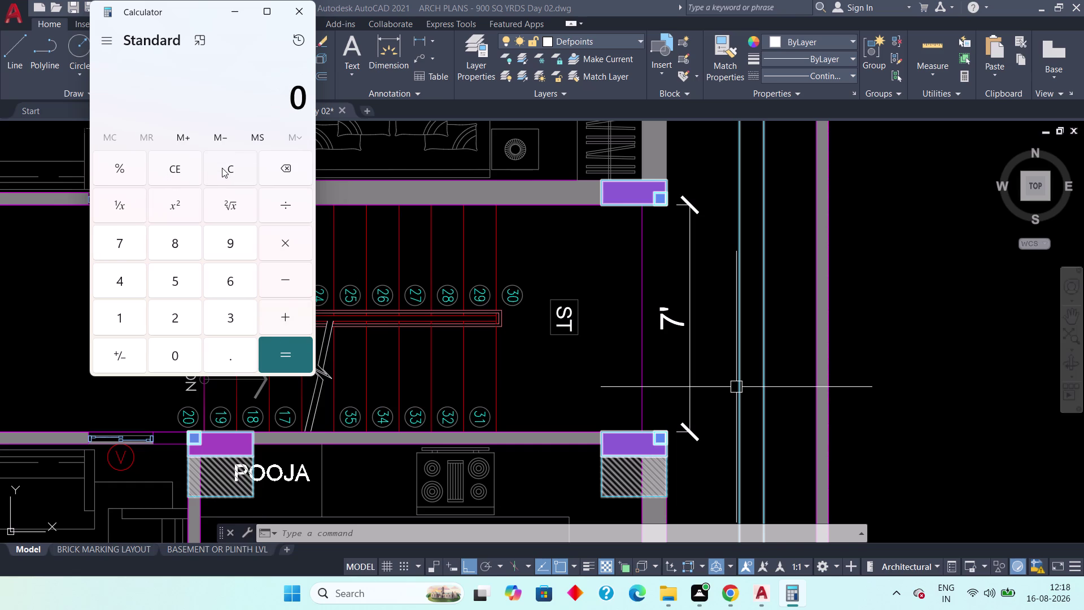
key(Escape)
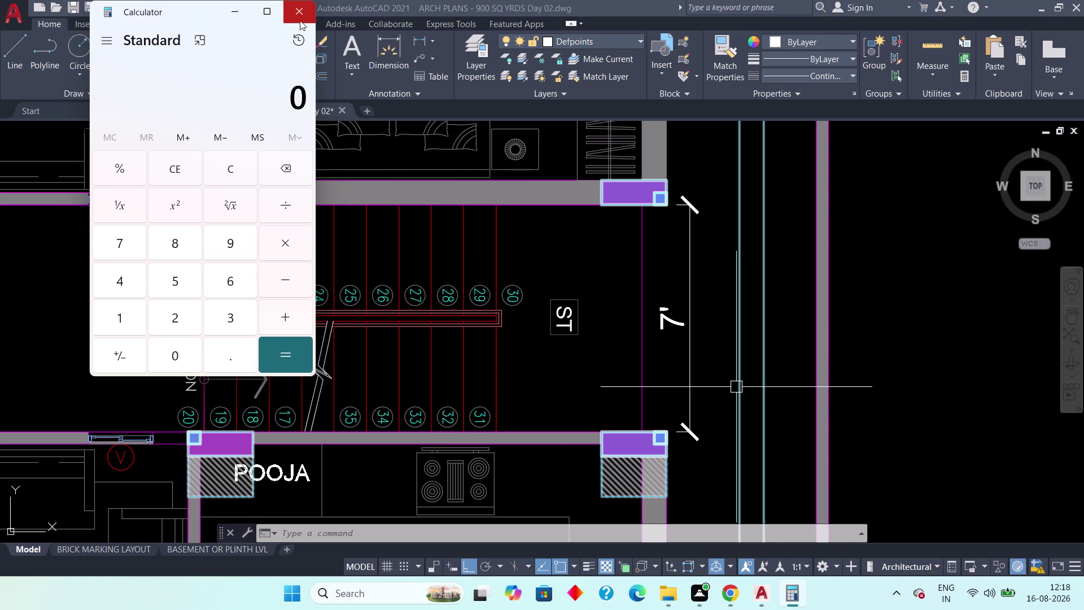
click(304, 18)
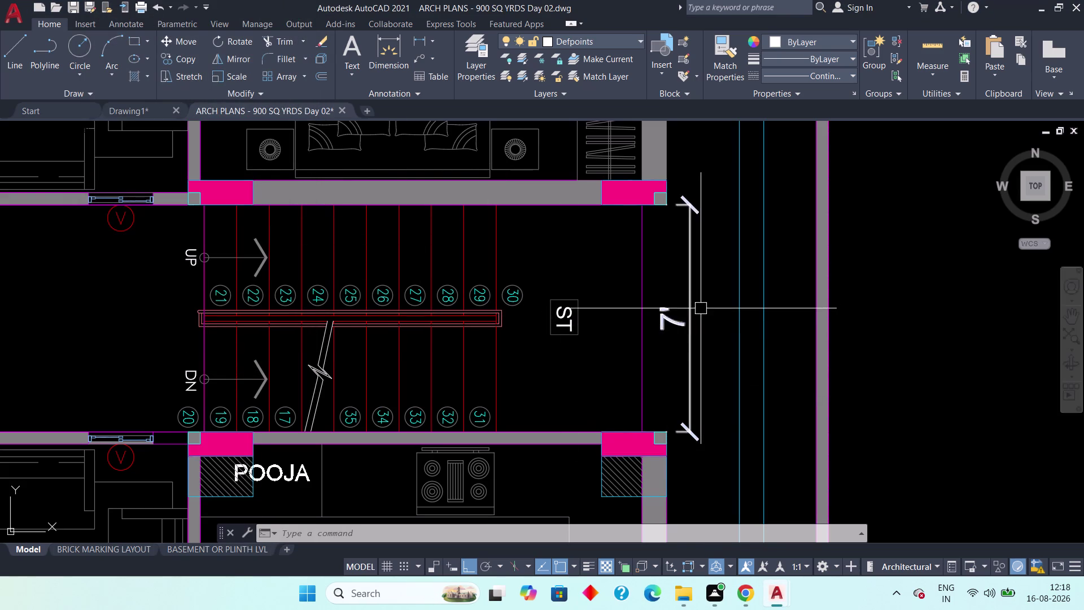
Check the 7' stair dimension and pan to show the corridor entries and surrounding rooms.
click(693, 307)
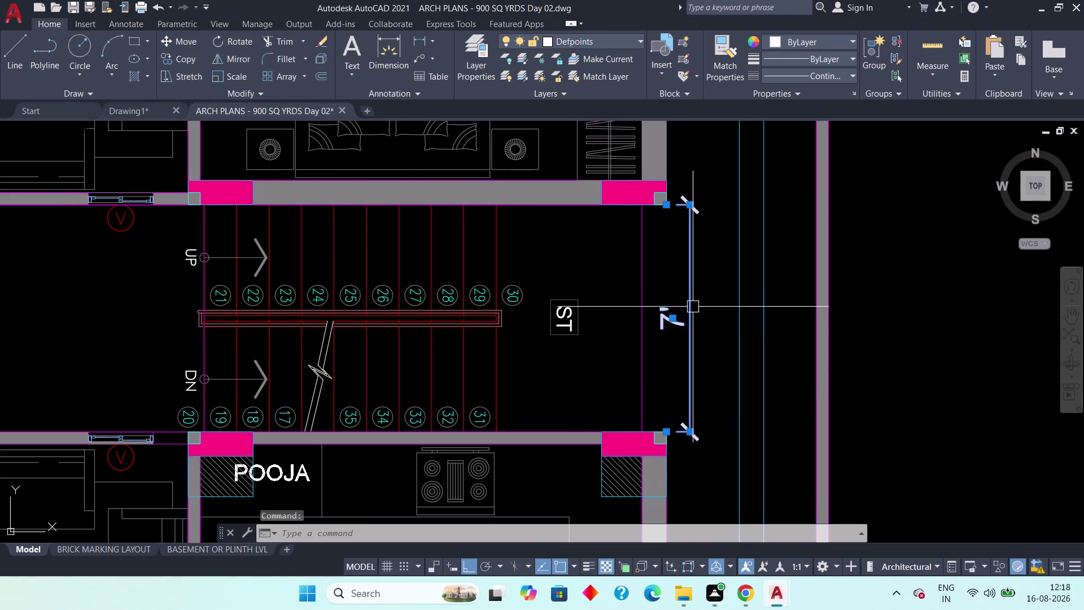
scroll(down, 3)
key(Escape)
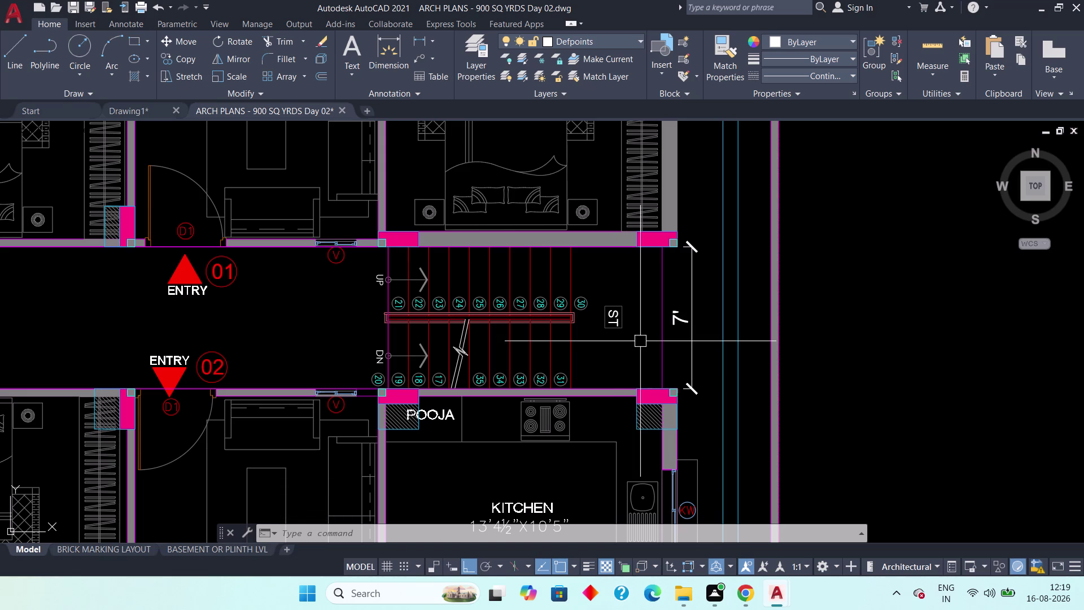
scroll(down, 3)
middle_drag(639, 325, 573, 351)
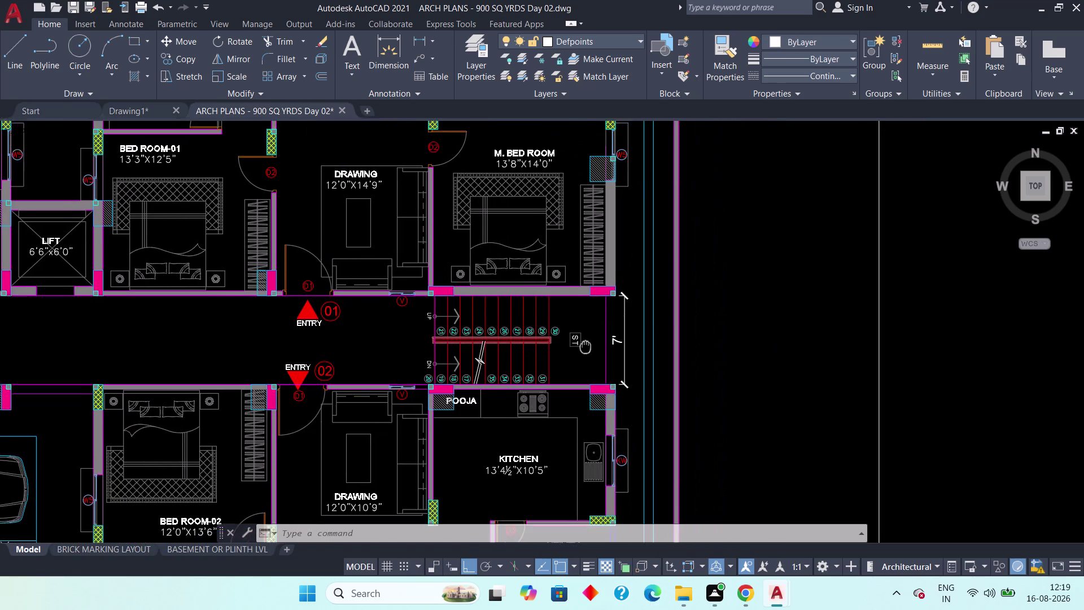
middle_drag(574, 351, 545, 368)
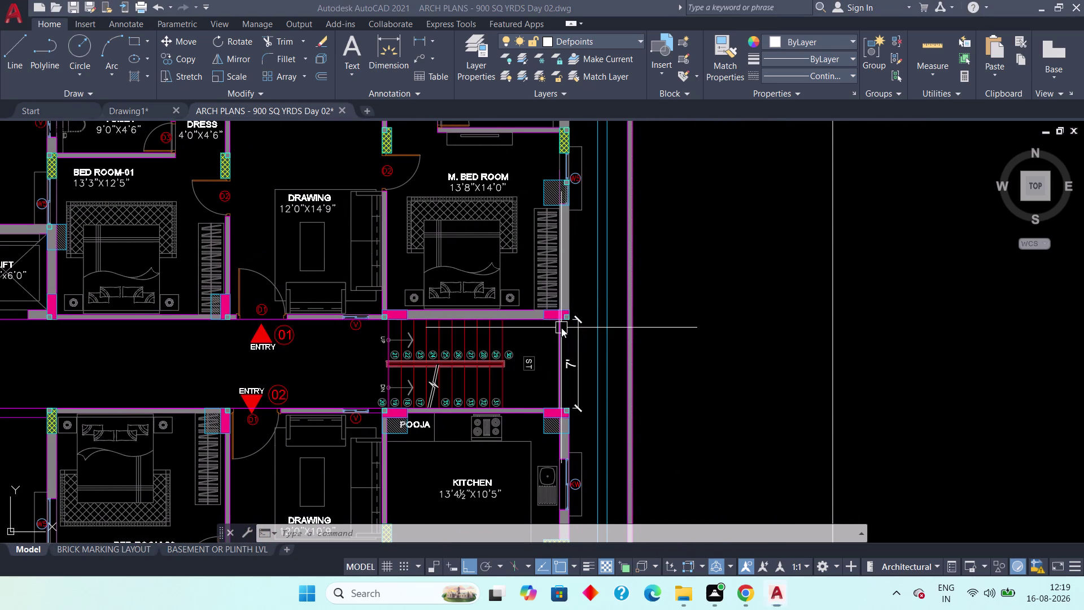
Recompute 7 × 12 = 84 in Calculator, close it, and return to Drawing1.
click(124, 240)
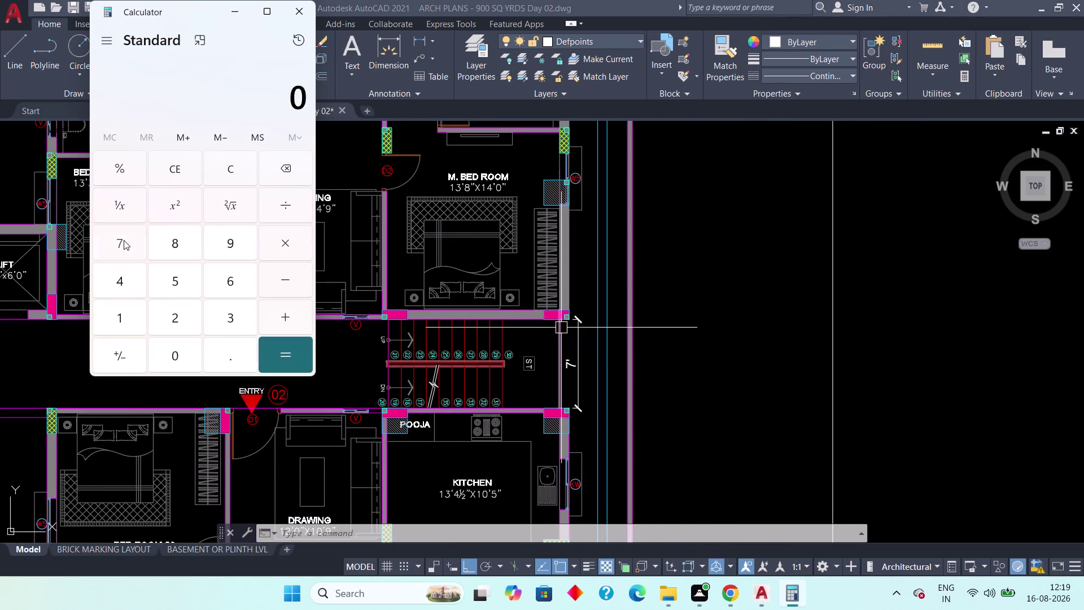
click(280, 244)
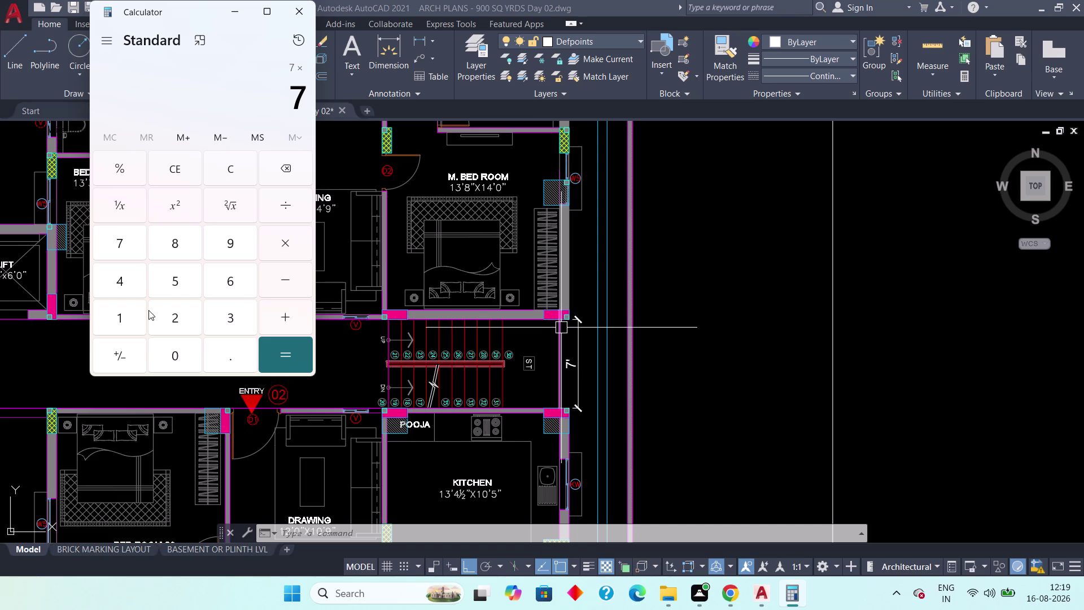
click(118, 315)
click(182, 320)
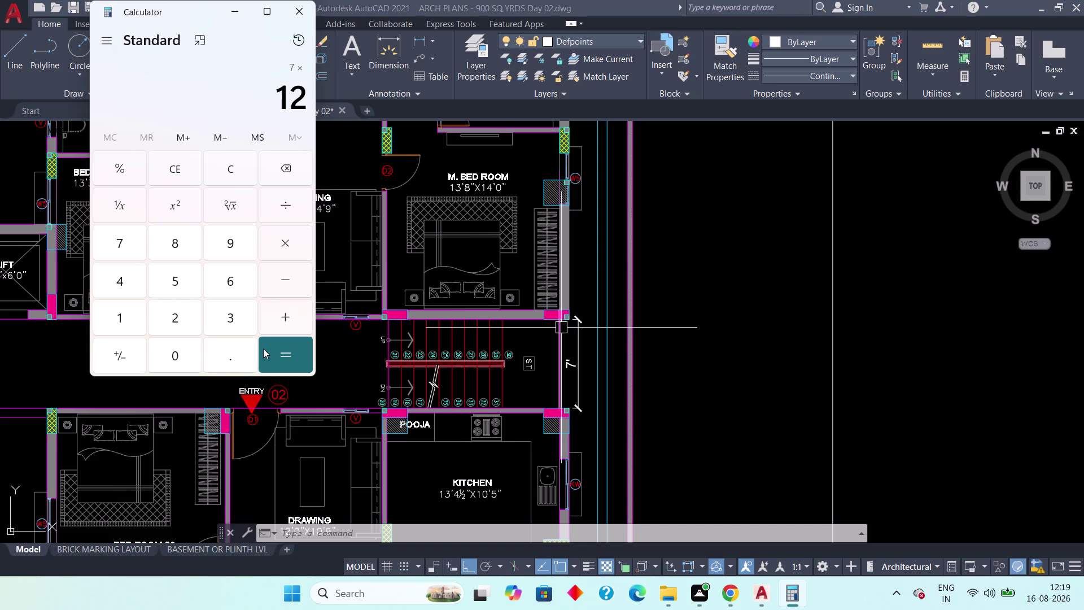
click(271, 352)
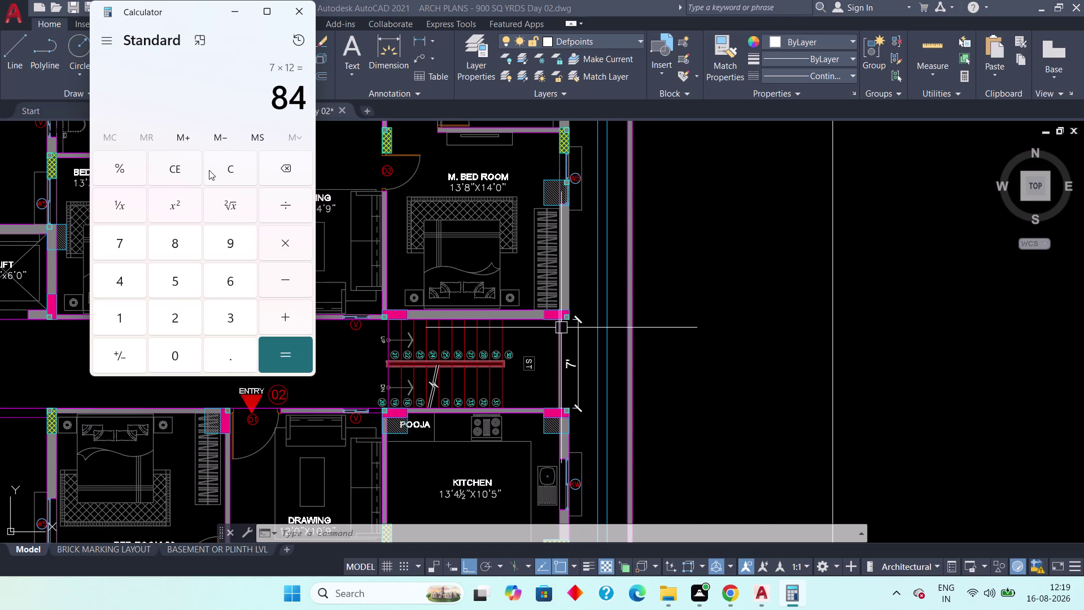
click(218, 170)
click(298, 15)
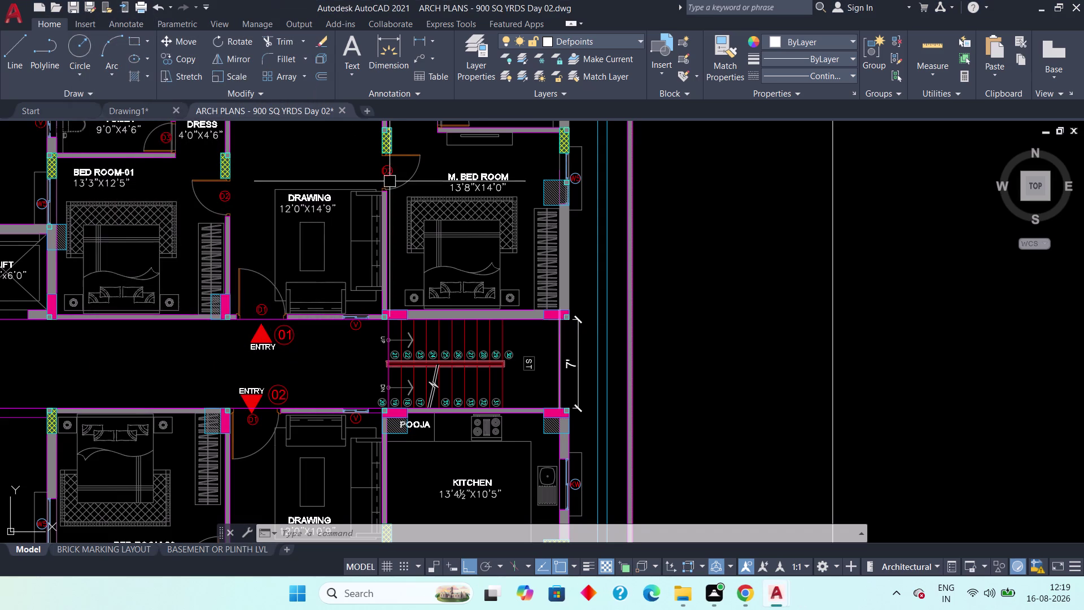
scroll(up, 3)
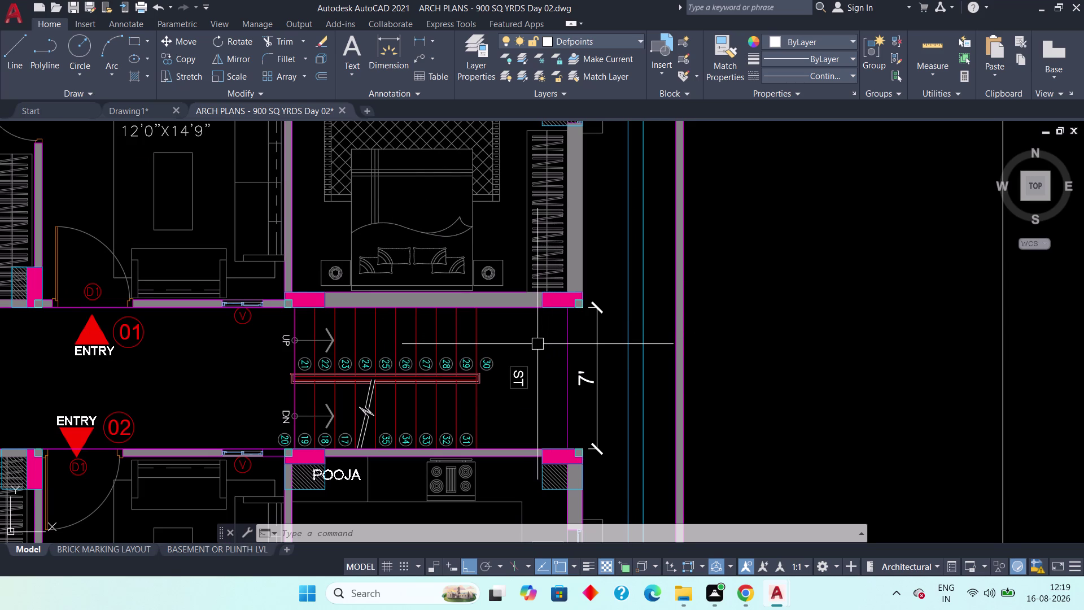
middle_drag(547, 352, 553, 358)
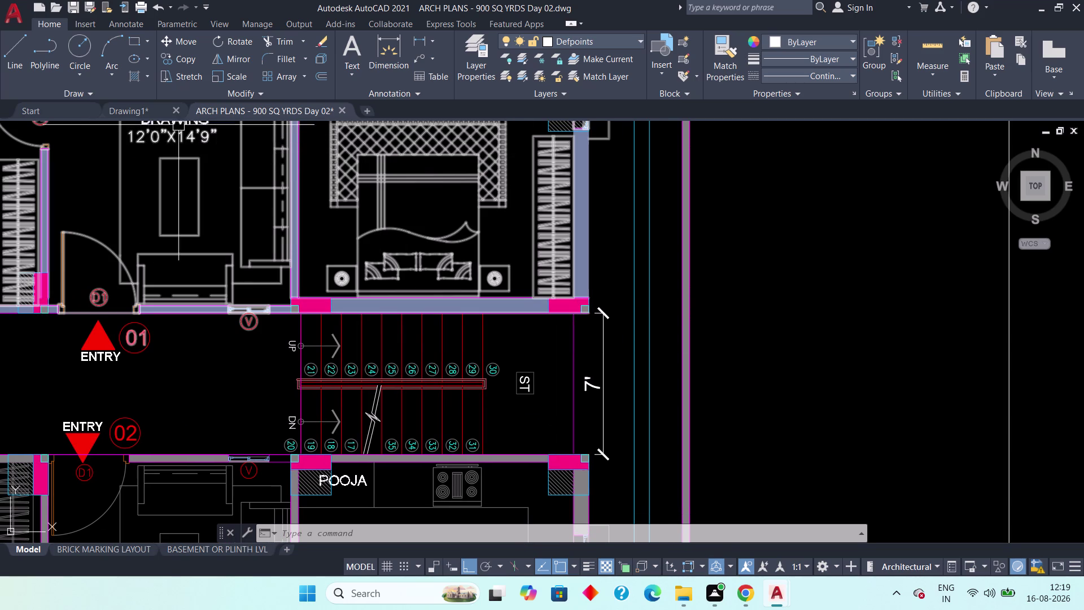
click(139, 107)
Pan to the right-hand walls and start OFFSET with a 42-inch distance.
scroll(down, 3)
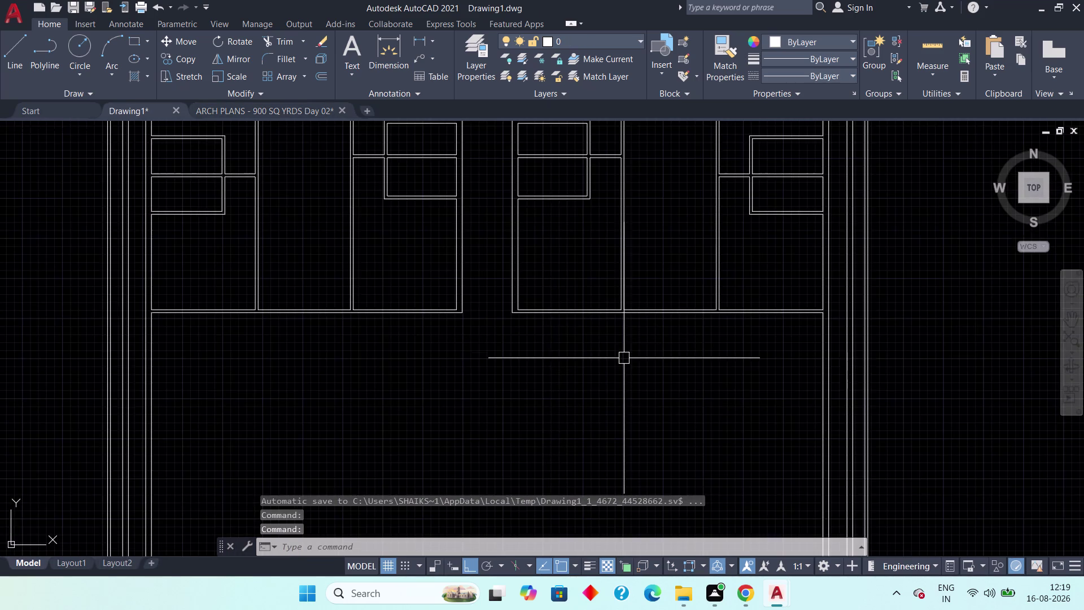
middle_drag(624, 358, 534, 321)
scroll(up, 3)
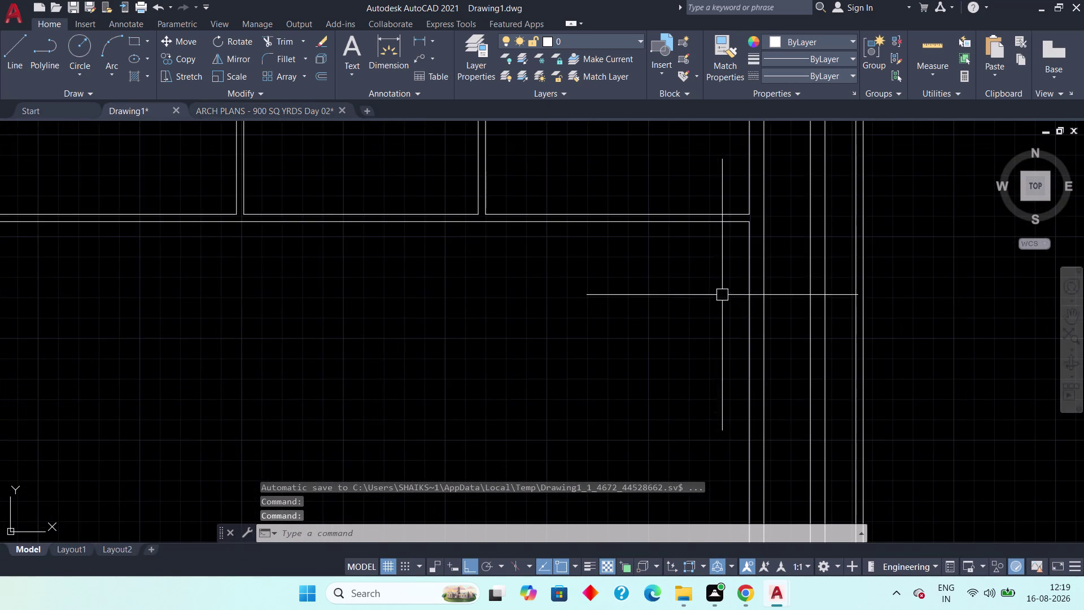
scroll(up, 3)
middle_drag(693, 282, 703, 330)
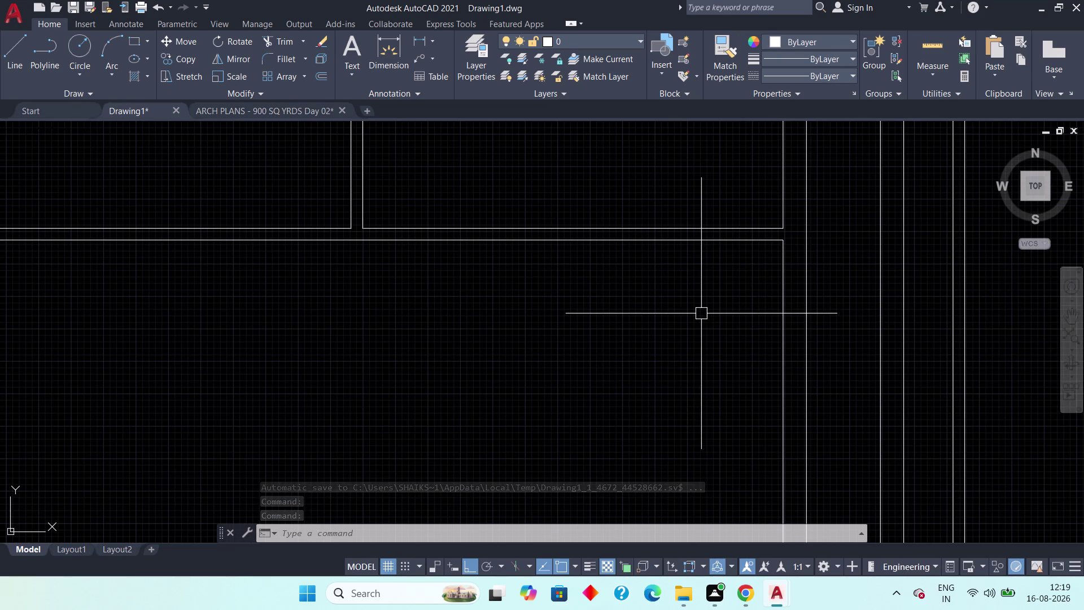
key(Escape)
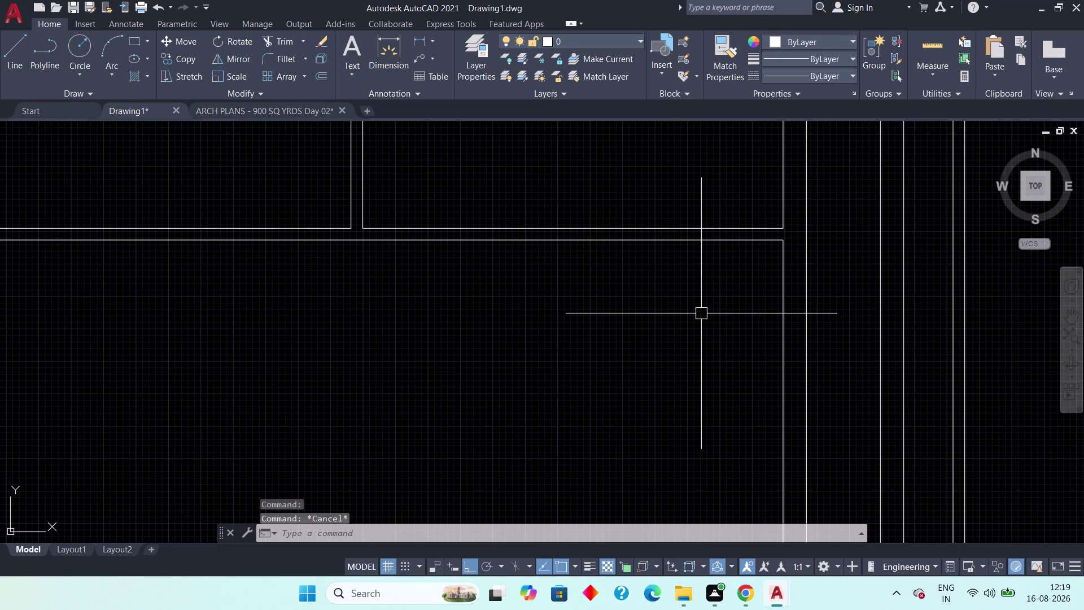
text(off)
key(space)
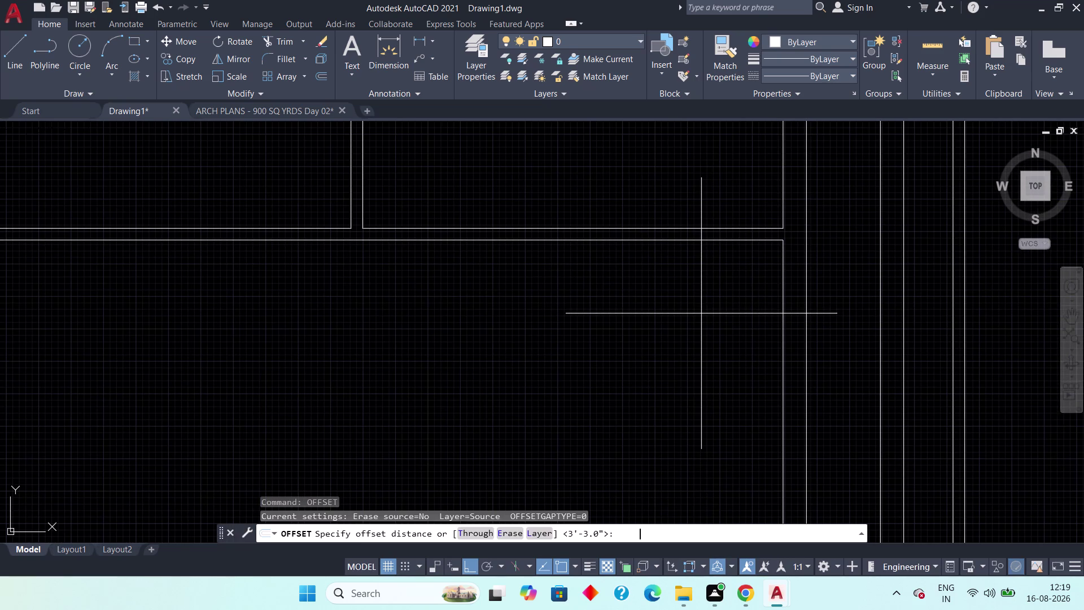
text(42)
key(shift+quotedbl)
key(Return)
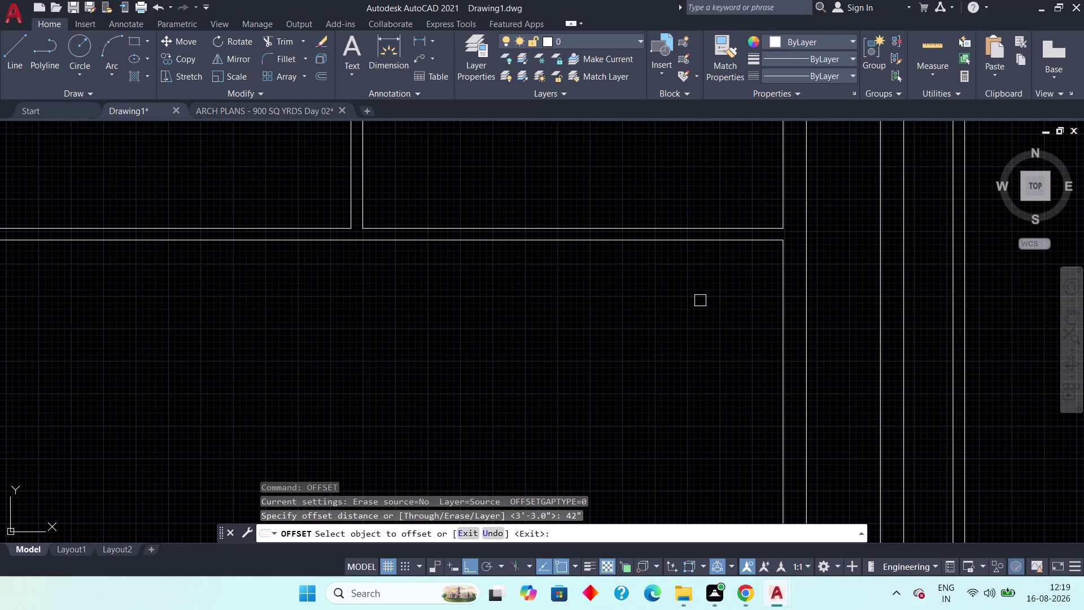
Offset the horizontal corridor wall line 42 inches downward and end the command.
click(666, 242)
click(672, 320)
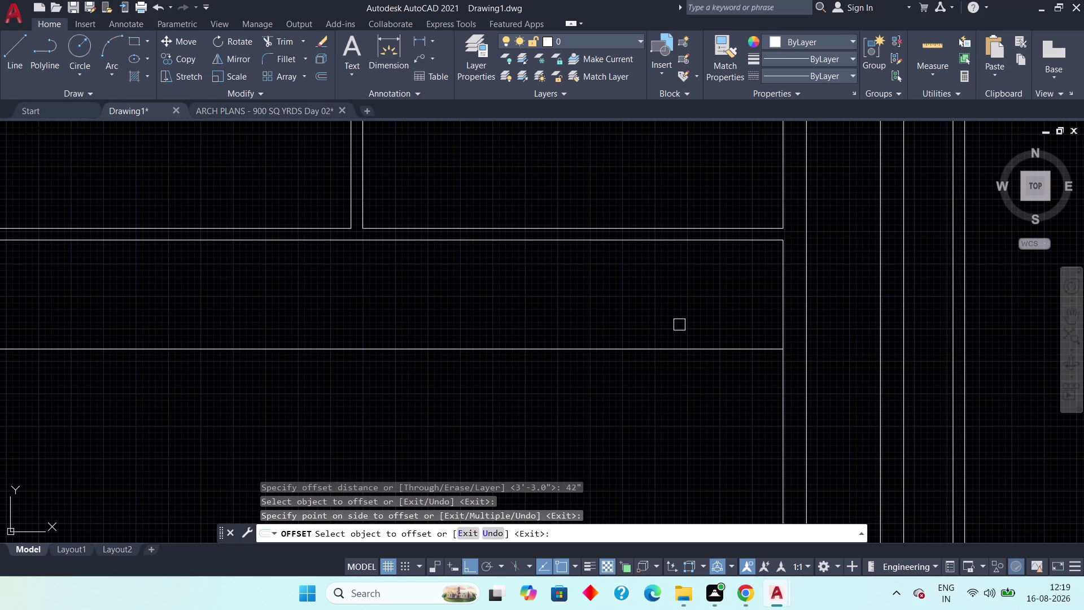
middle_drag(679, 325, 576, 341)
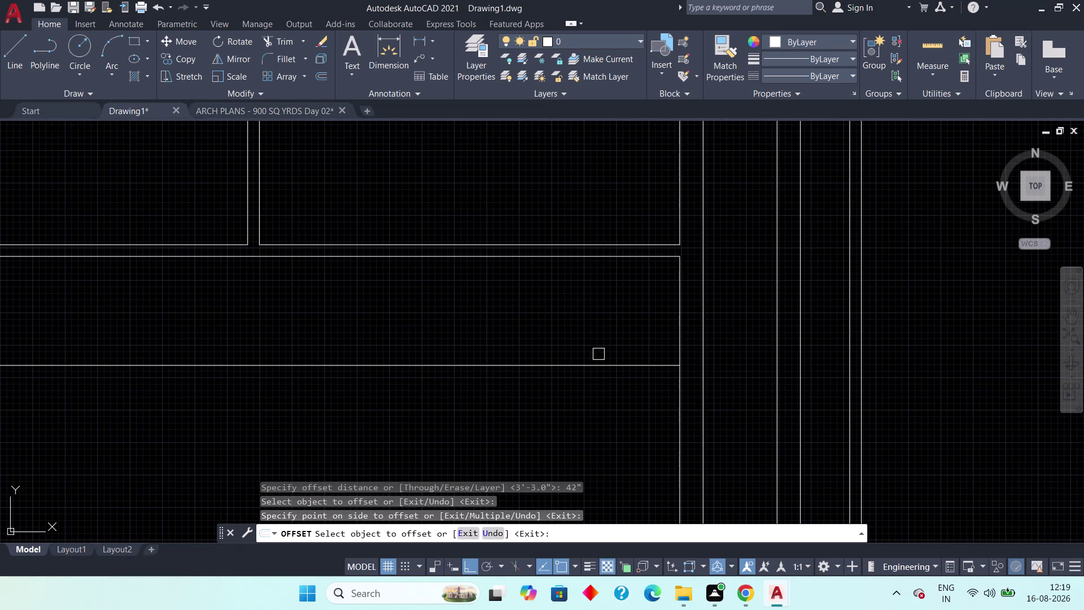
middle_drag(600, 355, 656, 365)
scroll(down, 3)
middle_drag(649, 411, 784, 369)
middle_drag(477, 408, 705, 412)
scroll(down, 3)
key(Escape)
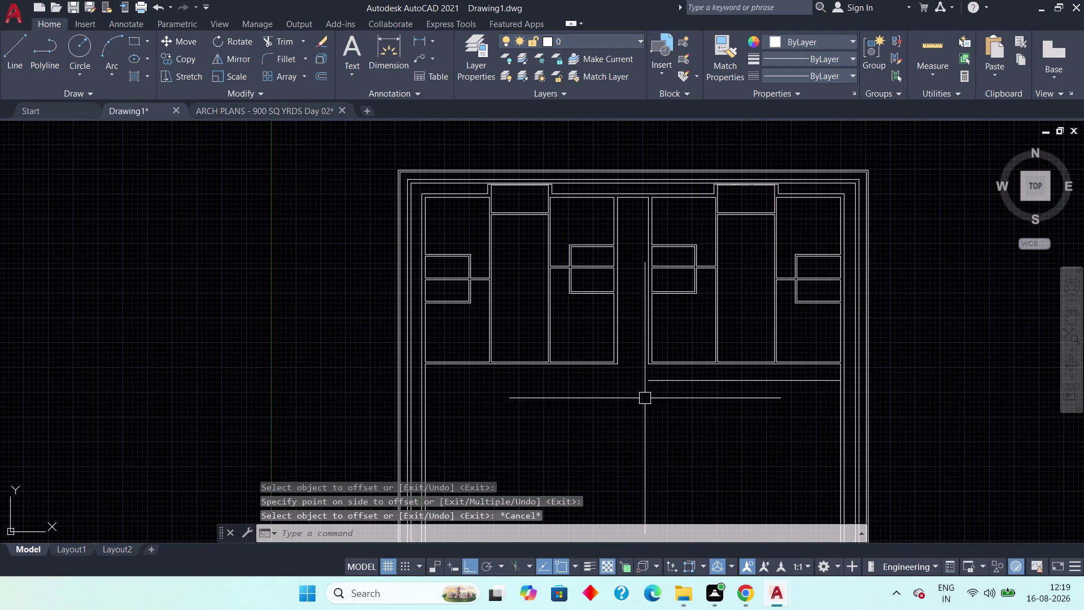
Stretch the offset line's left endpoint out to the left wall.
click(659, 382)
scroll(up, 3)
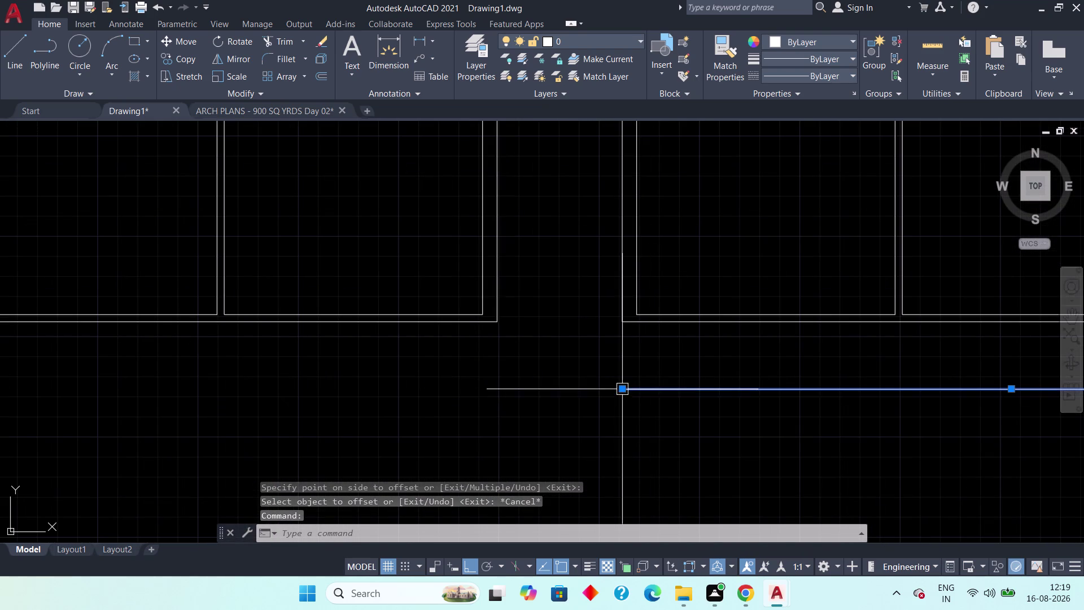
click(624, 390)
middle_drag(512, 388, 817, 411)
scroll(down, 3)
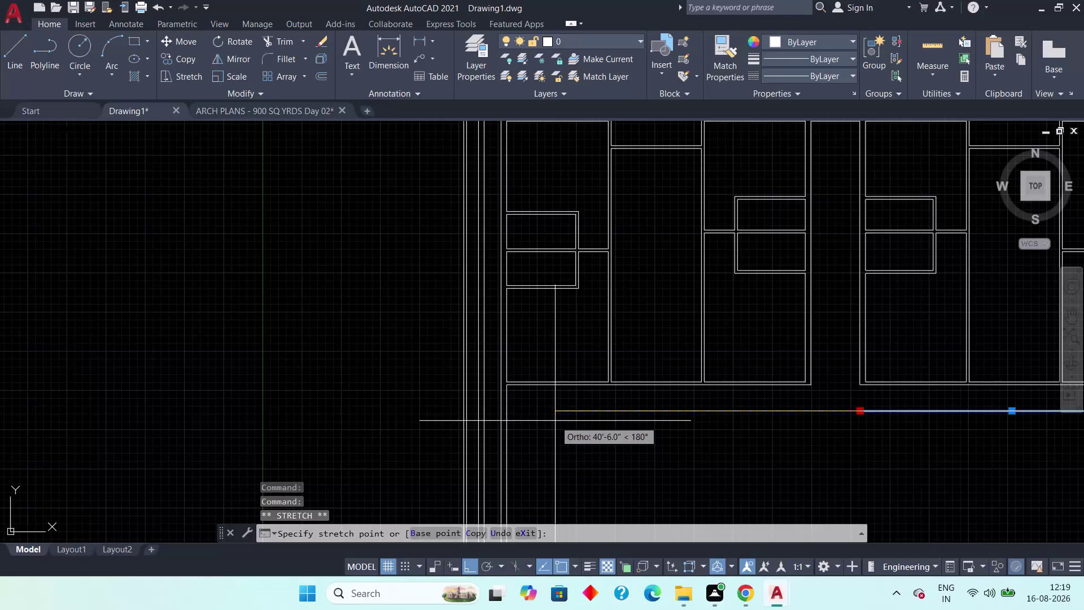
scroll(up, 3)
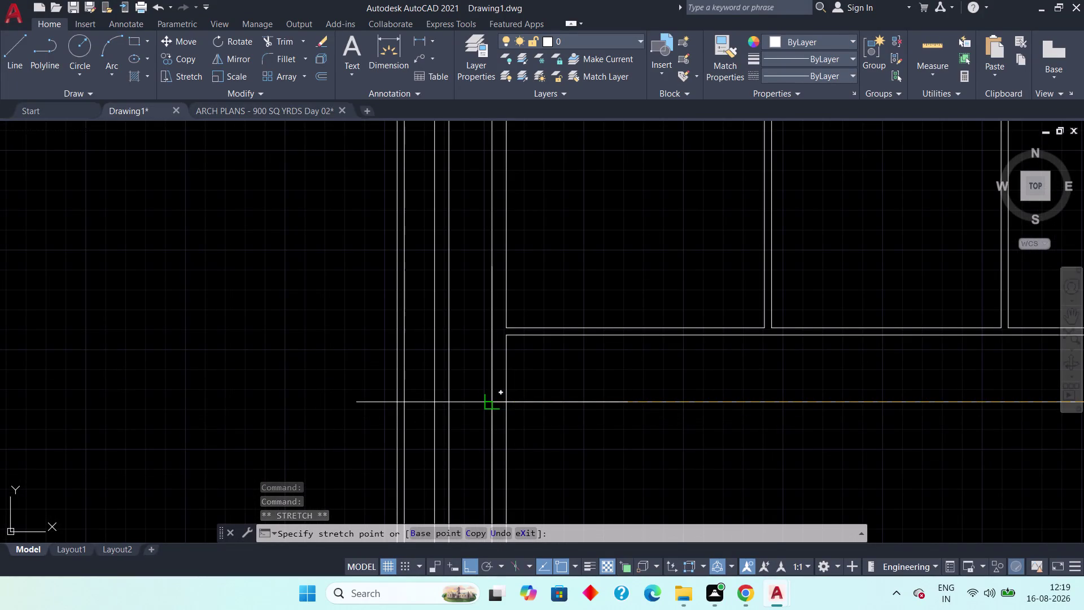
click(493, 405)
scroll(down, 3)
key(Escape)
Stretch the line's right endpoint to the right wall and check the full line.
scroll(down, 3)
middle_drag(770, 449, 586, 414)
middle_drag(820, 426, 722, 413)
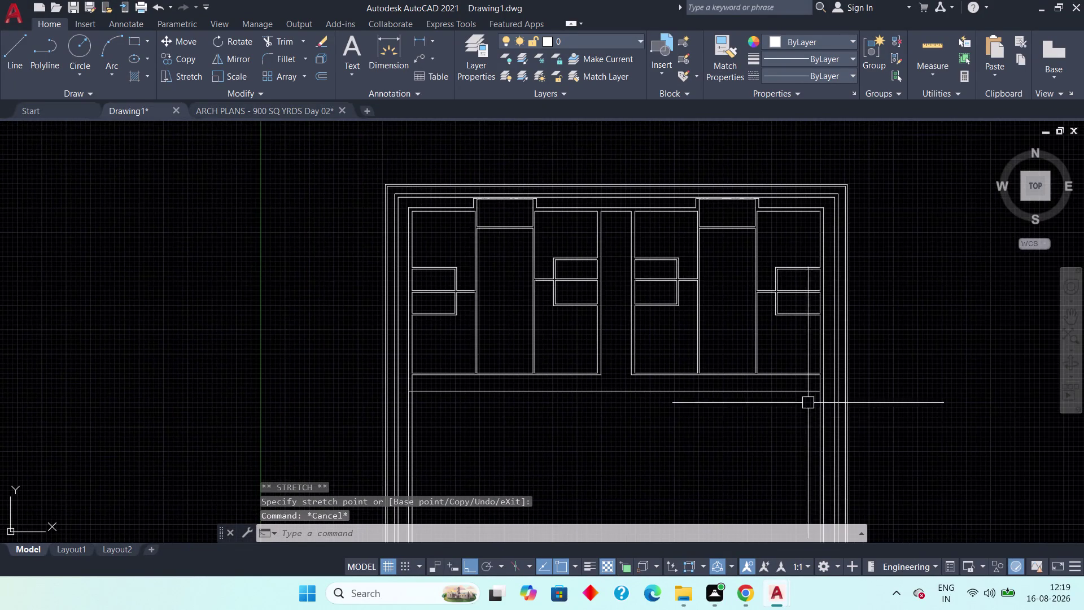
scroll(up, 3)
middle_drag(842, 390, 750, 402)
scroll(up, 3)
middle_drag(753, 383, 708, 434)
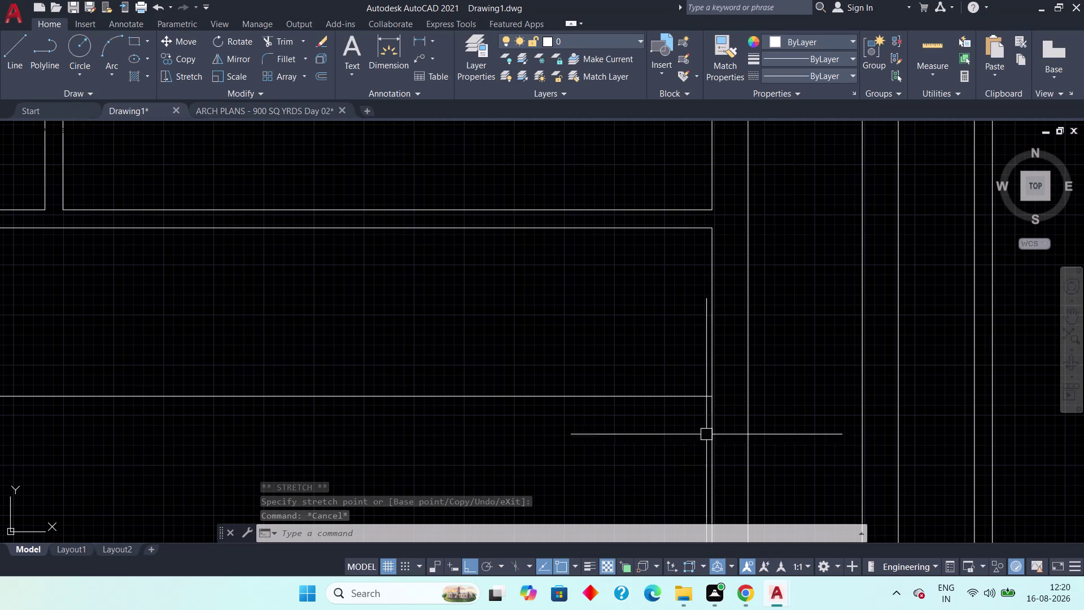
click(688, 400)
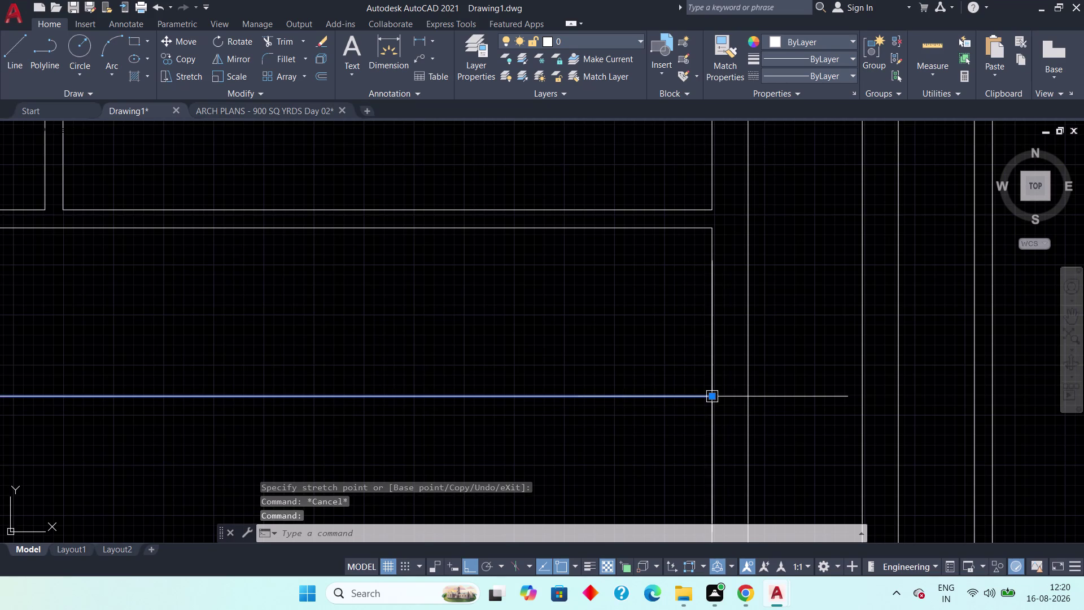
click(710, 397)
click(743, 392)
scroll(down, 3)
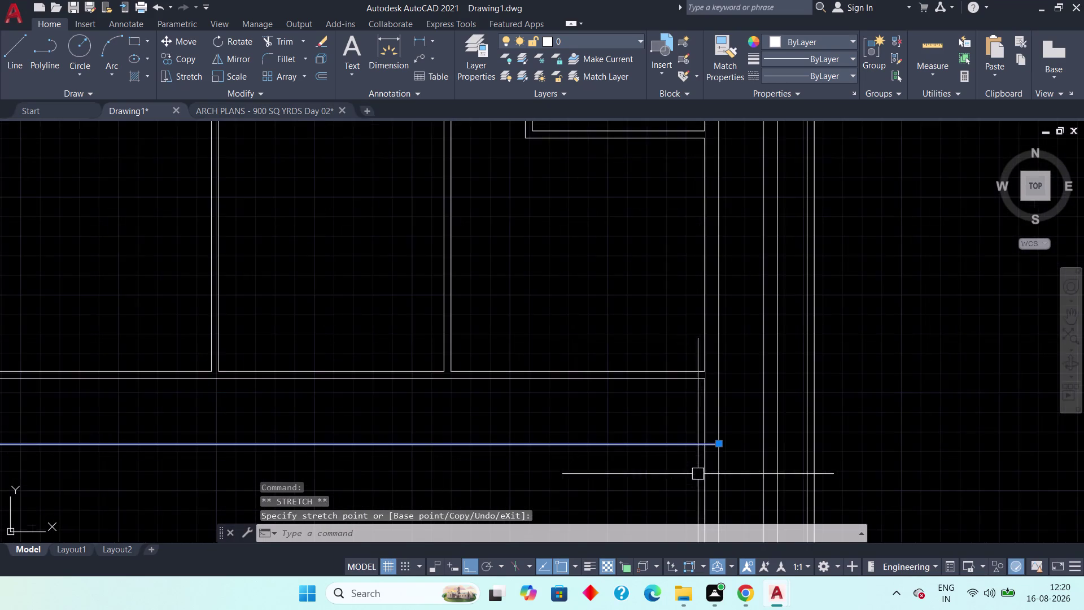
middle_drag(687, 472, 780, 363)
scroll(down, 3)
middle_drag(651, 408, 775, 360)
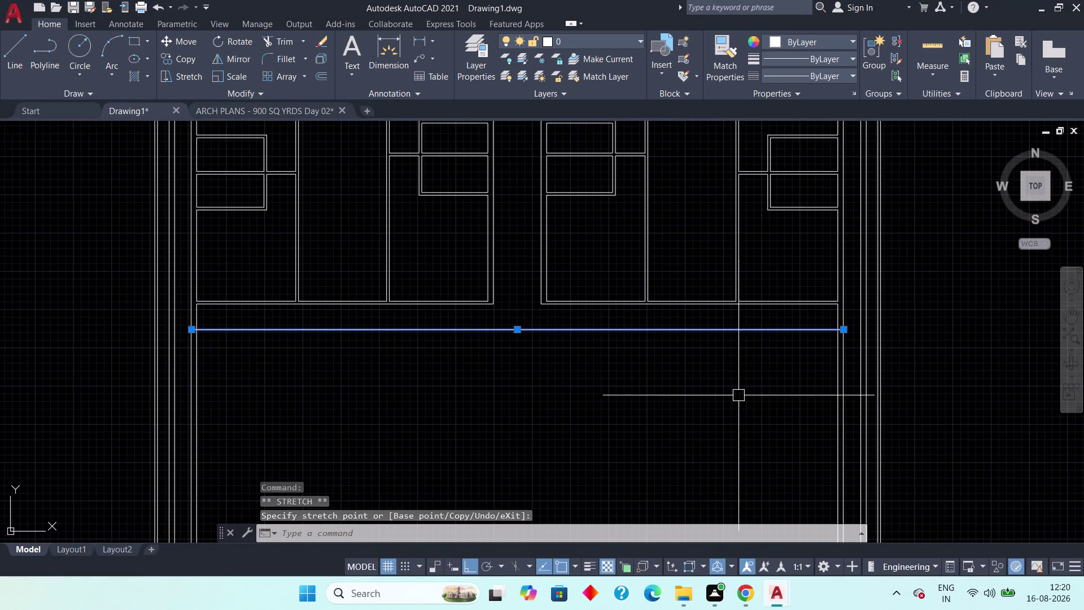
key(Escape)
key(Escape)
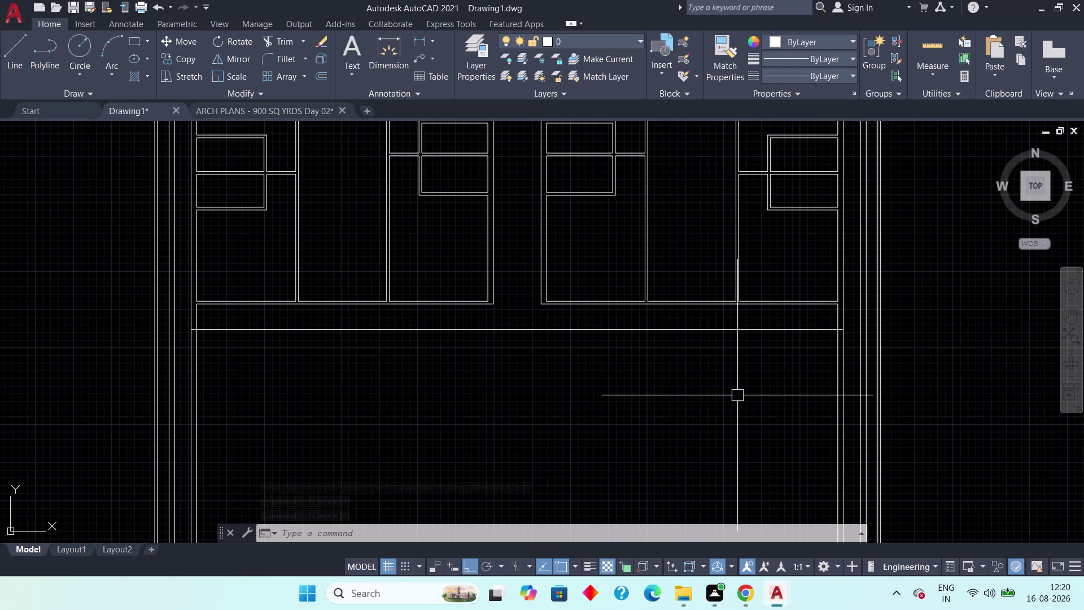
Pan to the right wall junction near the corridor corner.
middle_drag(820, 336, 814, 331)
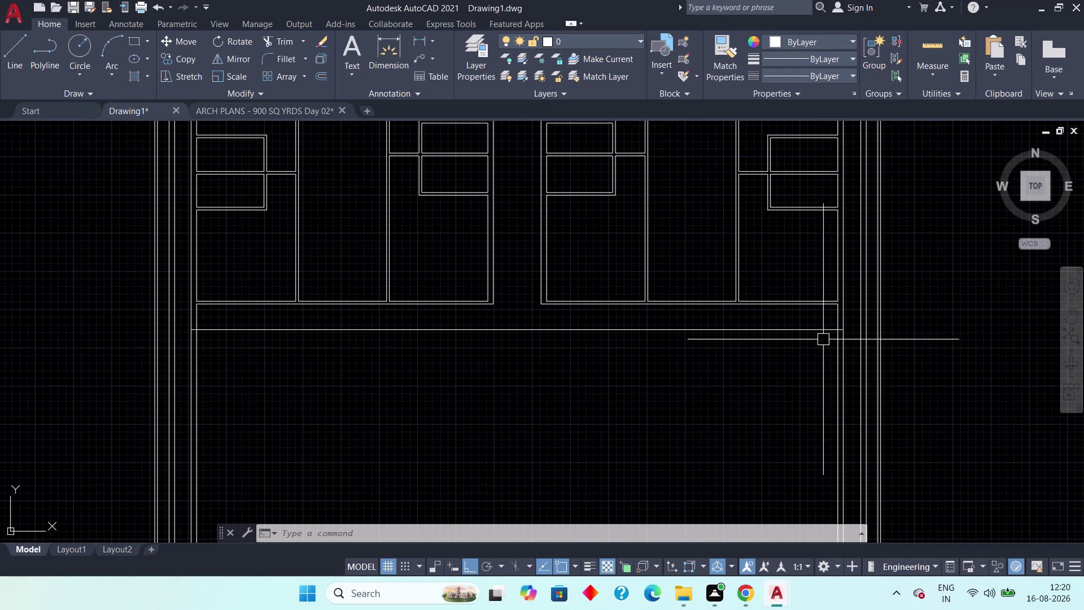
middle_drag(814, 331, 719, 275)
middle_drag(715, 362, 631, 361)
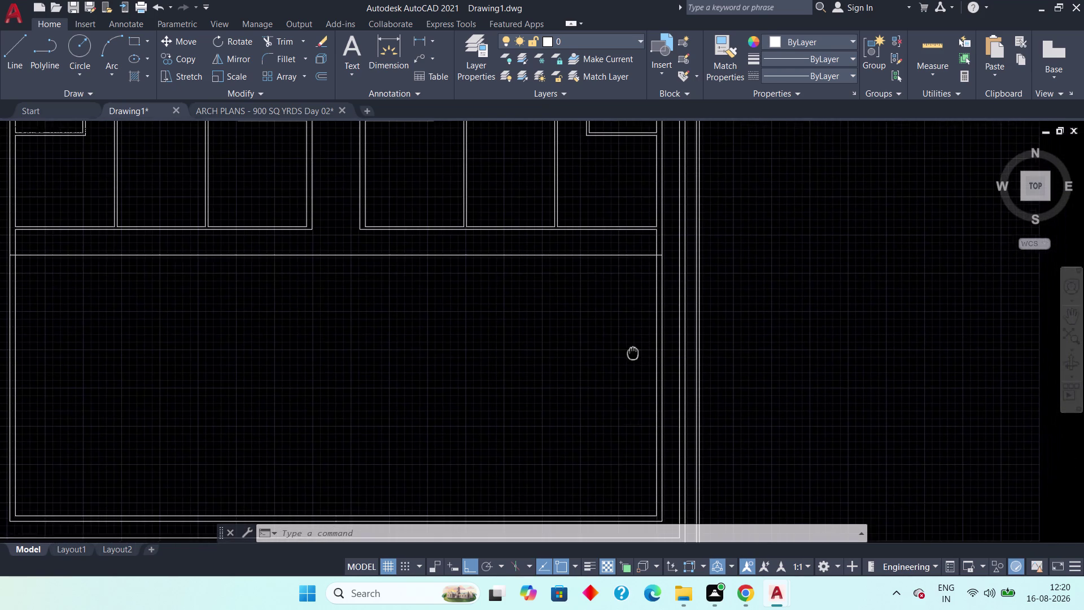
middle_drag(631, 361, 631, 363)
scroll(up, 3)
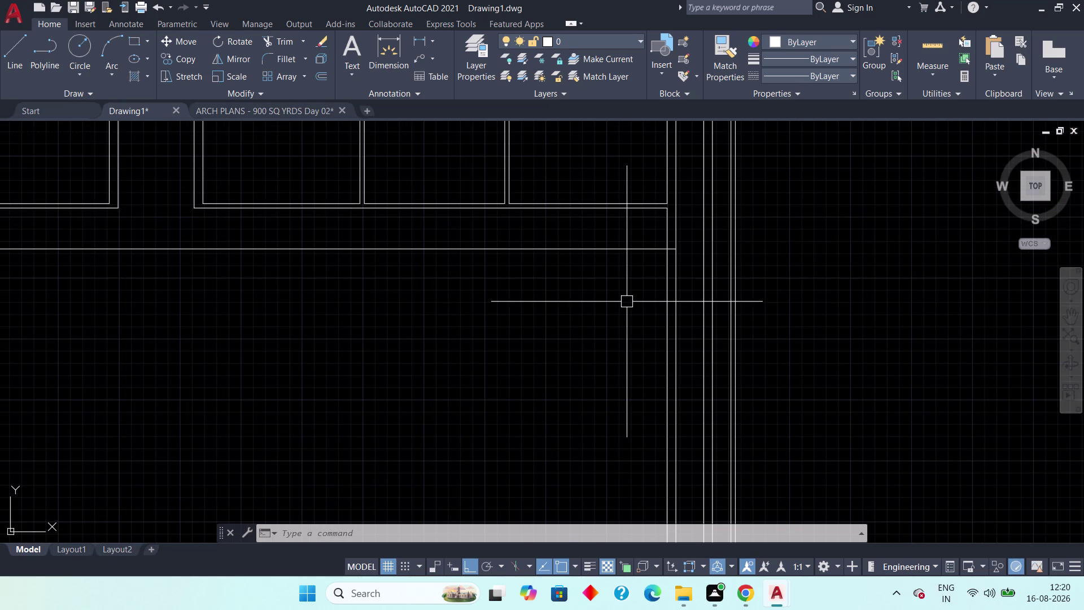
middle_drag(630, 305, 647, 305)
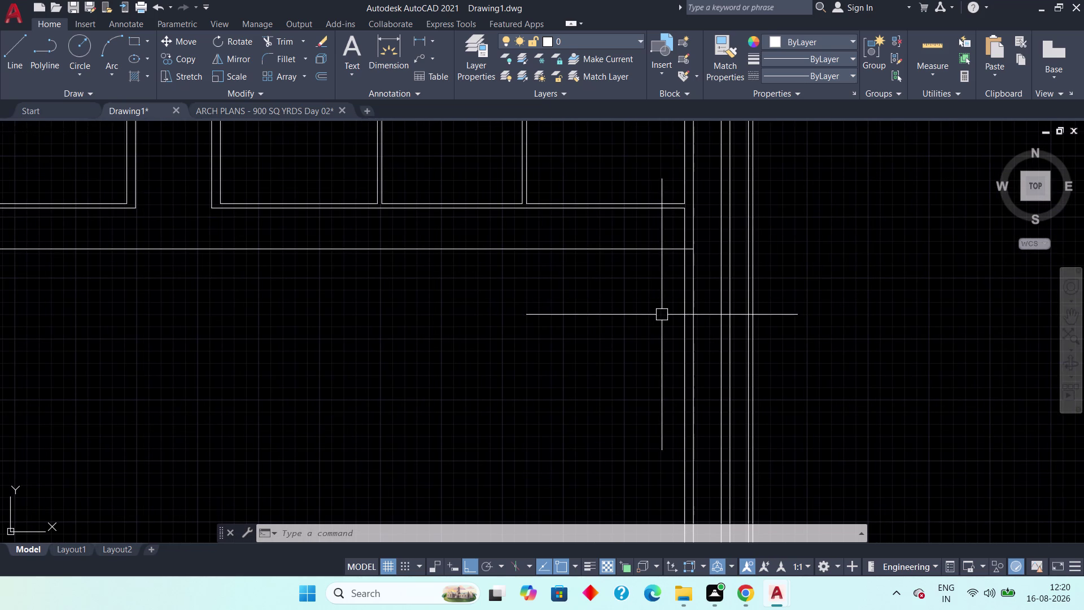
With TRIM, fence-cut the leftover wall line below the corridor.
text(tr)
key(space)
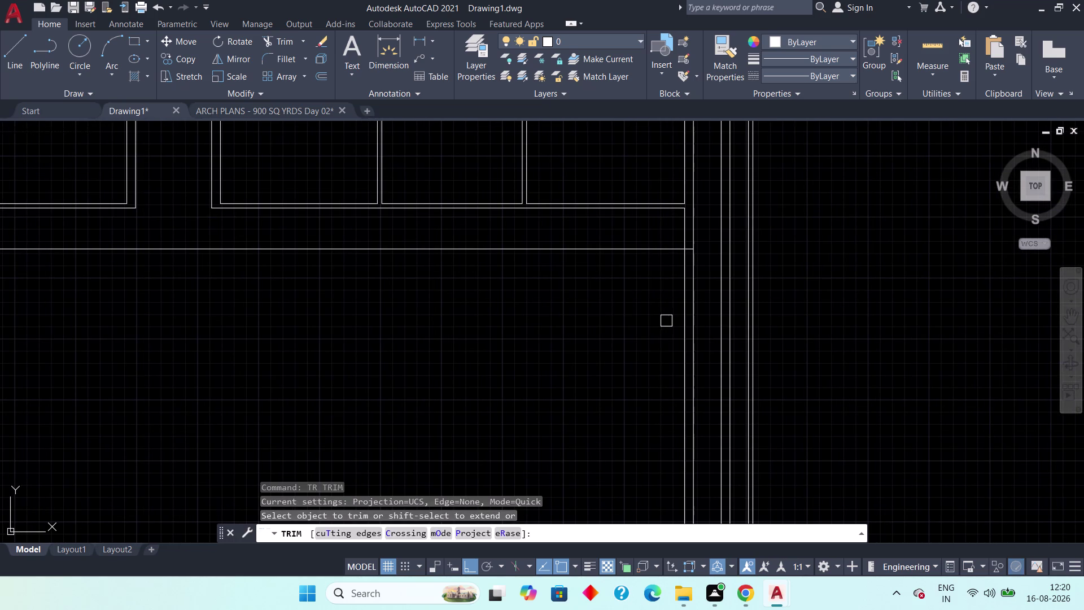
drag(663, 303, 669, 308)
click(701, 342)
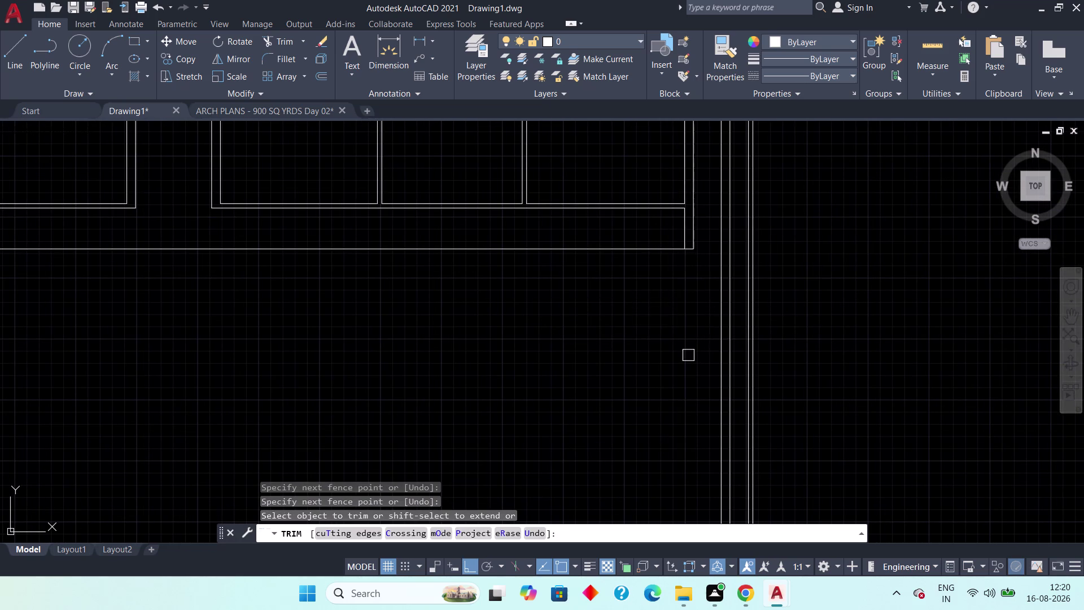
Trim away the right and left parts of the bottom inner line.
scroll(down, 3)
middle_drag(670, 381, 684, 302)
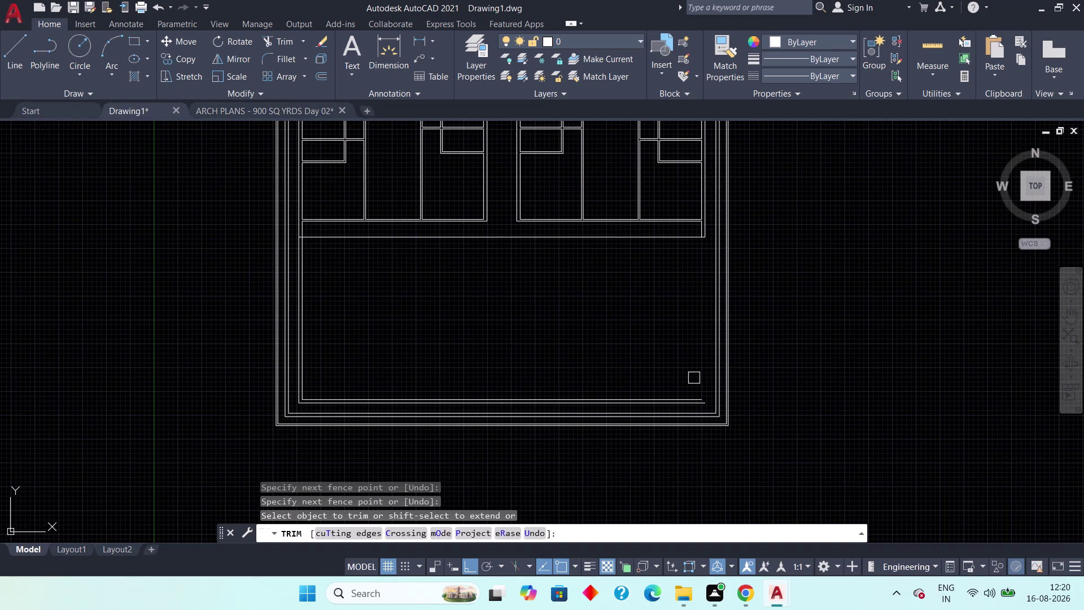
click(694, 378)
click(679, 407)
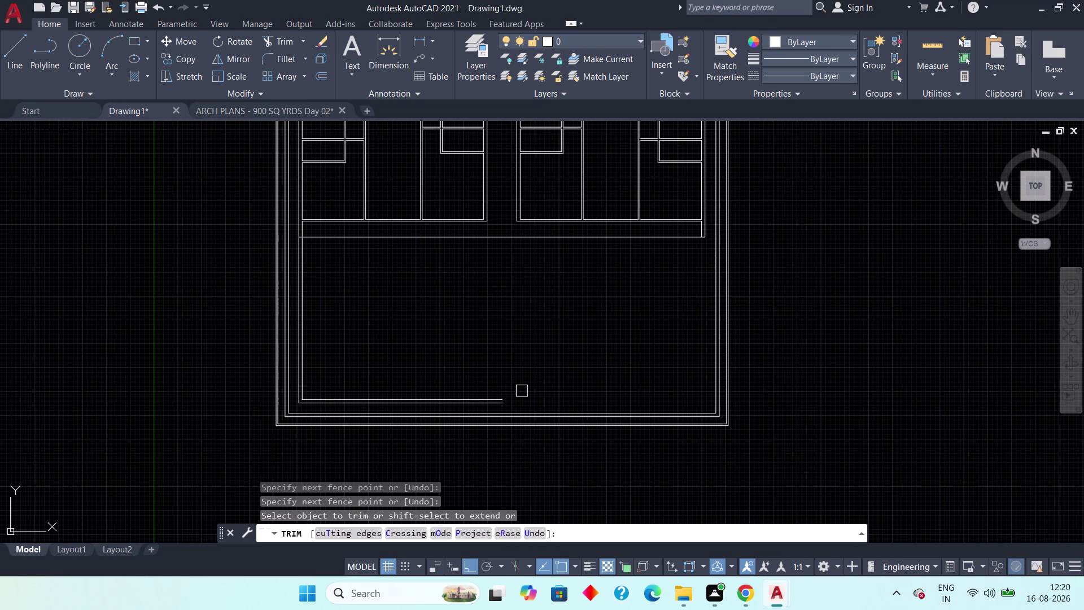
click(501, 379)
click(485, 408)
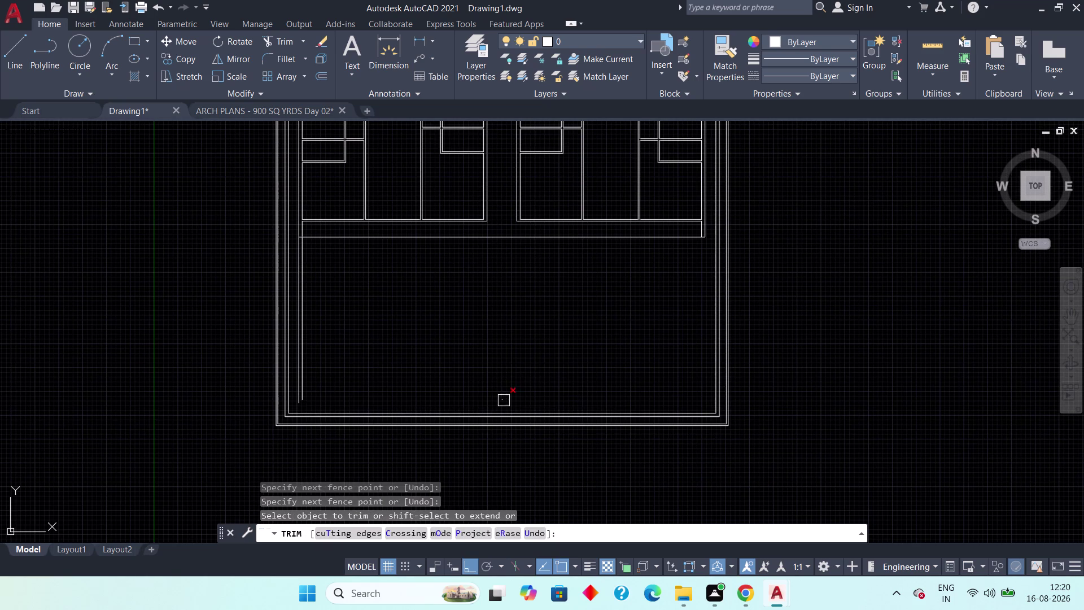
click(504, 400)
Look over the whole floor plan and end the trim command.
scroll(up, 3)
middle_drag(516, 397, 544, 360)
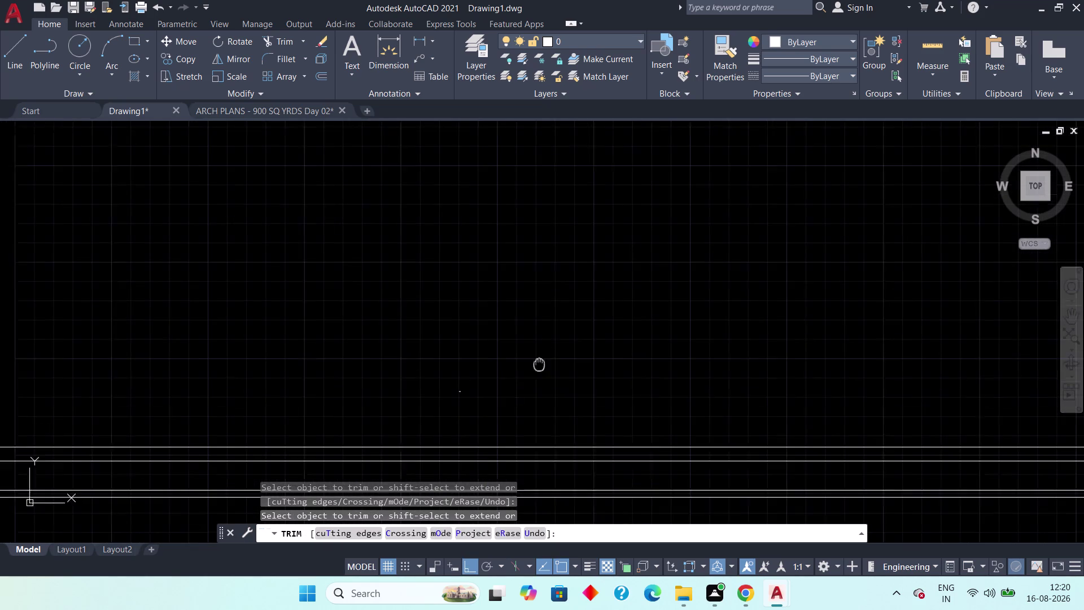
middle_drag(545, 360, 554, 353)
scroll(up, 3)
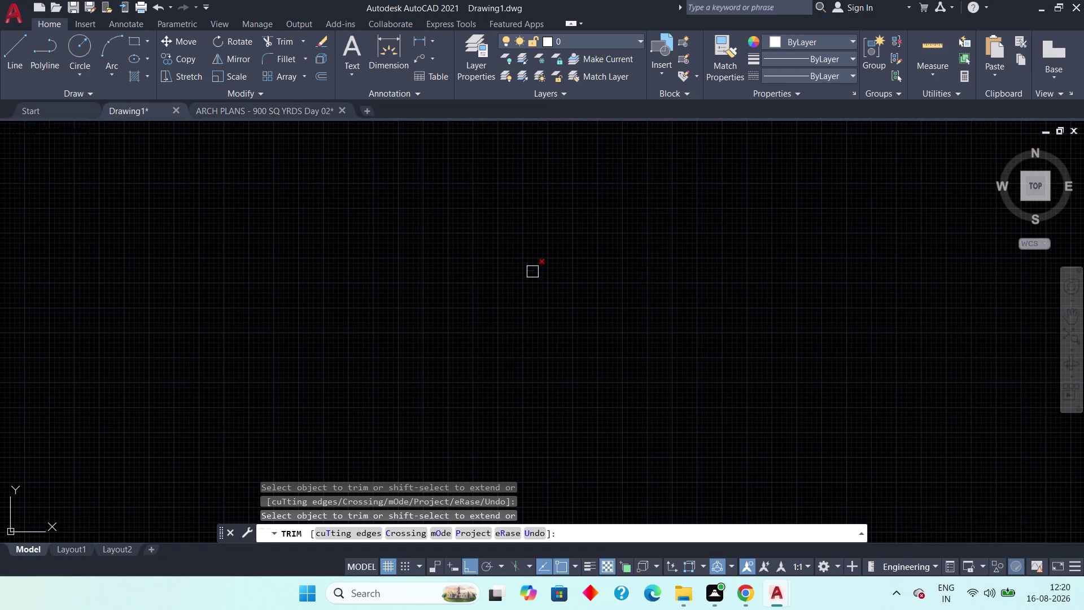
click(533, 272)
scroll(down, 3)
middle_drag(469, 289, 593, 394)
scroll(down, 3)
scroll(up, 3)
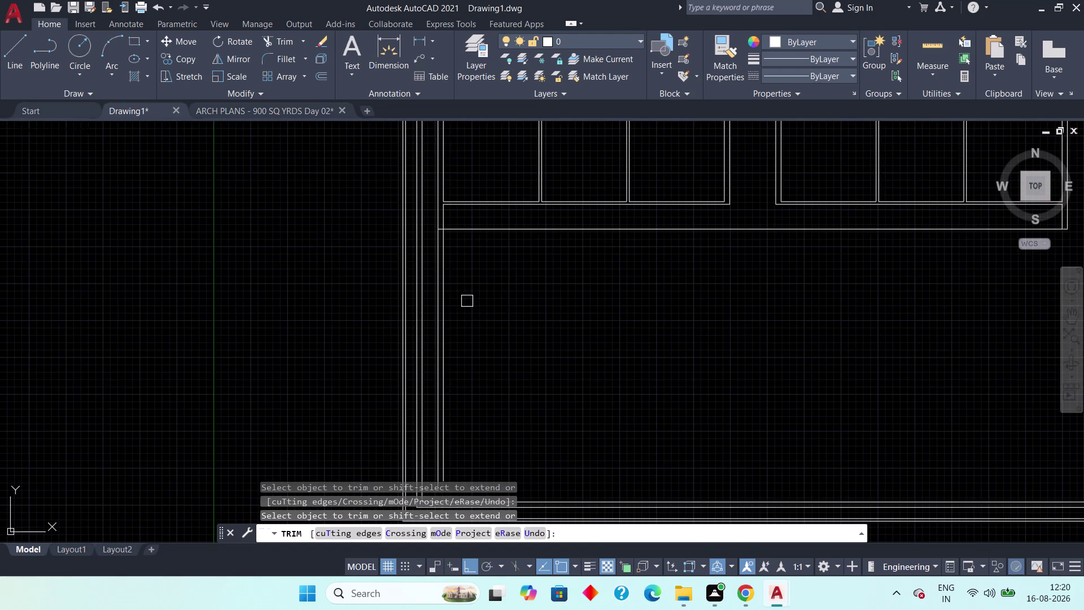
scroll(up, 3)
click(398, 236)
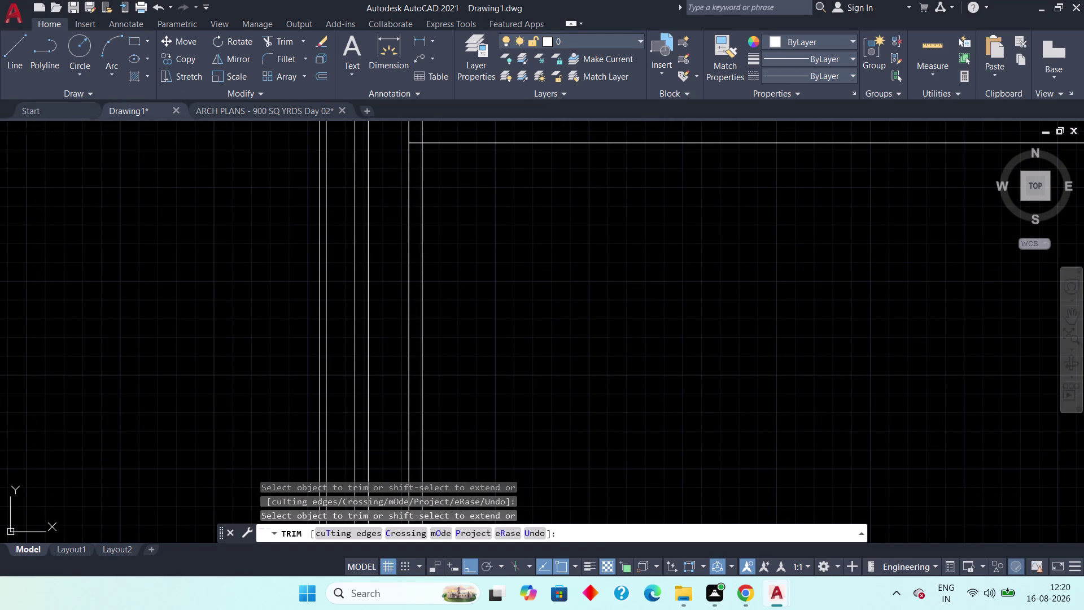
click(436, 282)
scroll(down, 3)
middle_drag(609, 293, 507, 339)
scroll(down, 3)
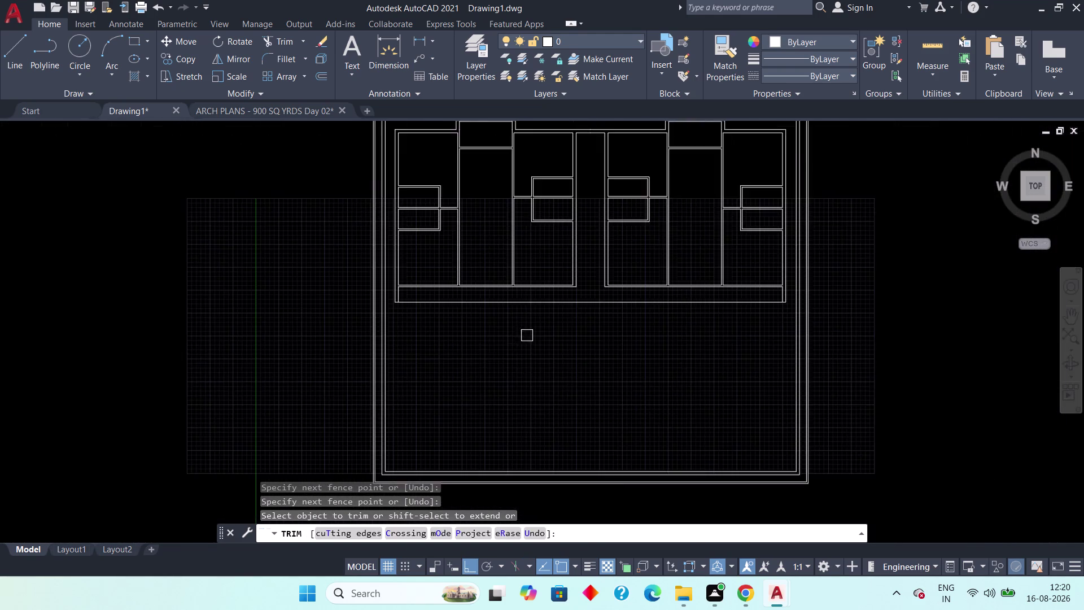
scroll(down, 3)
middle_drag(680, 330, 606, 377)
scroll(down, 3)
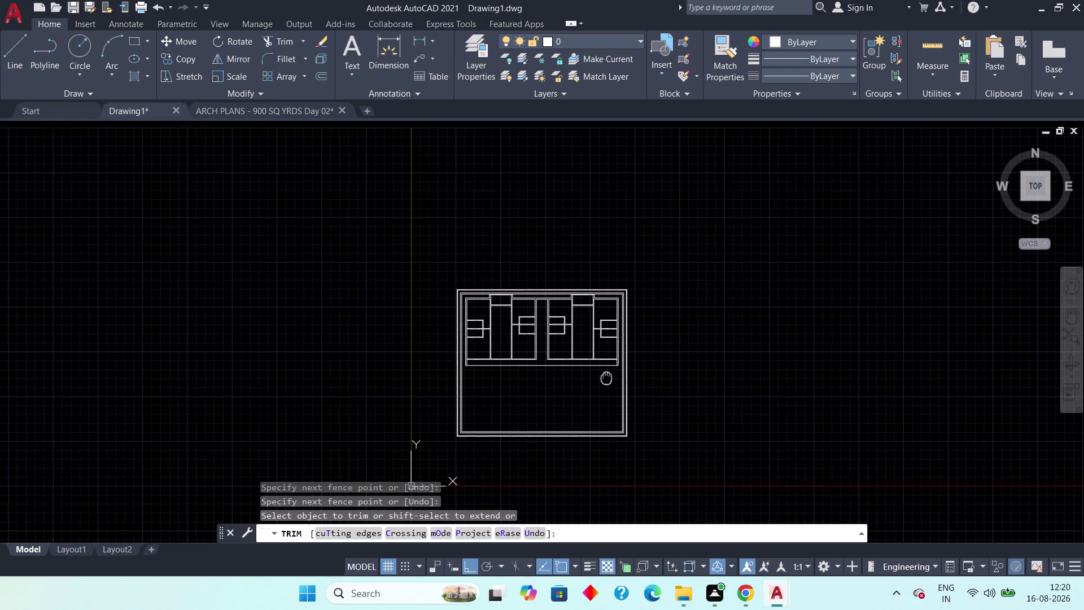
key(Escape)
key(Escape)
scroll(up, 3)
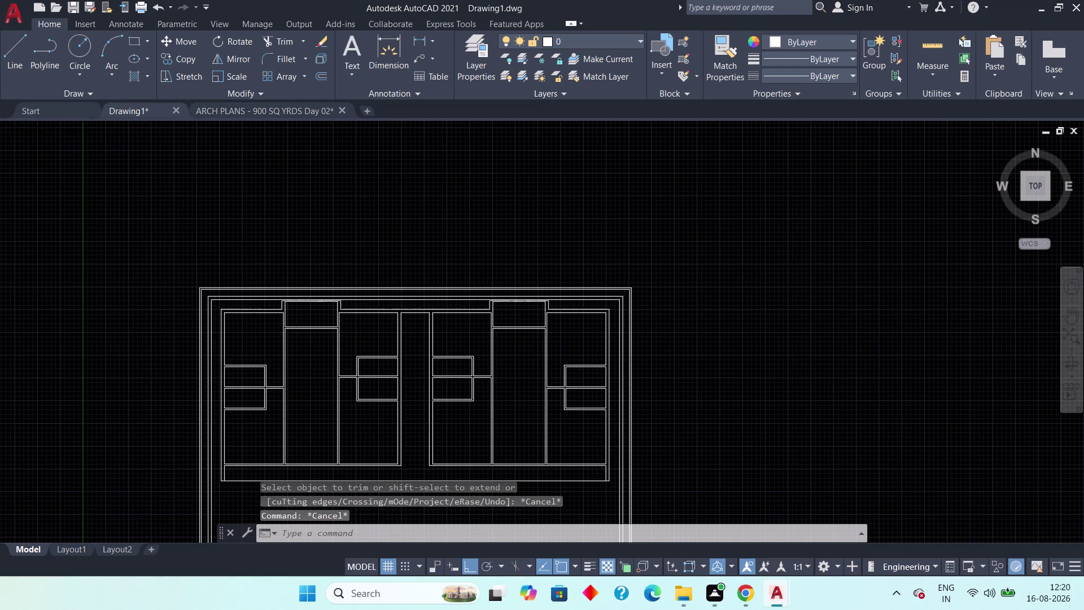
scroll(up, 3)
Crossing-select the right-hand room walls, from the plan's top-right corner down past the lower walls.
scroll(up, 3)
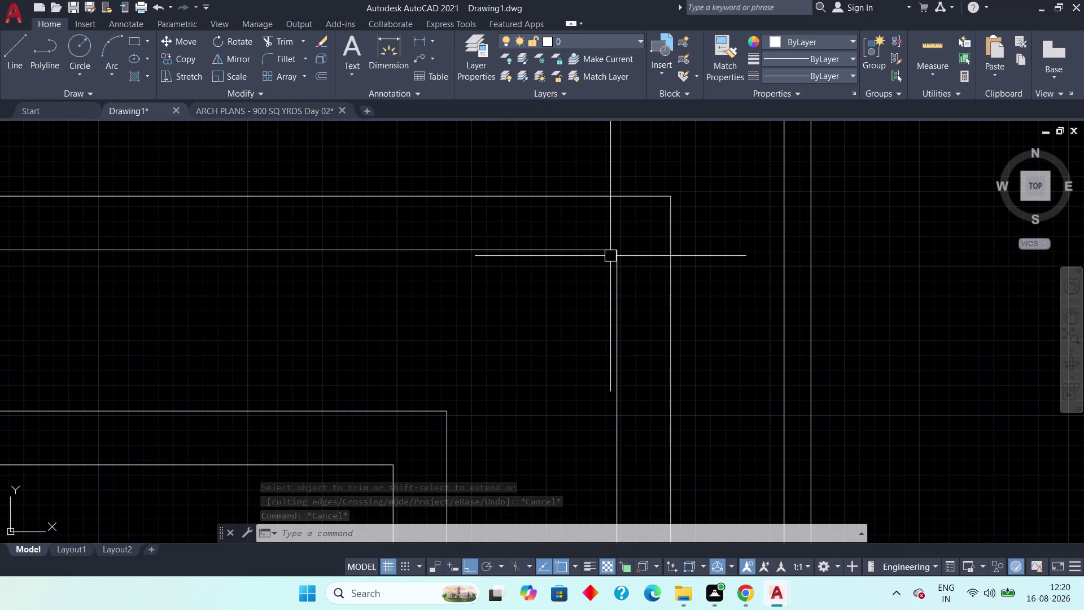
click(611, 256)
scroll(down, 3)
middle_drag(469, 464, 570, 319)
scroll(down, 3)
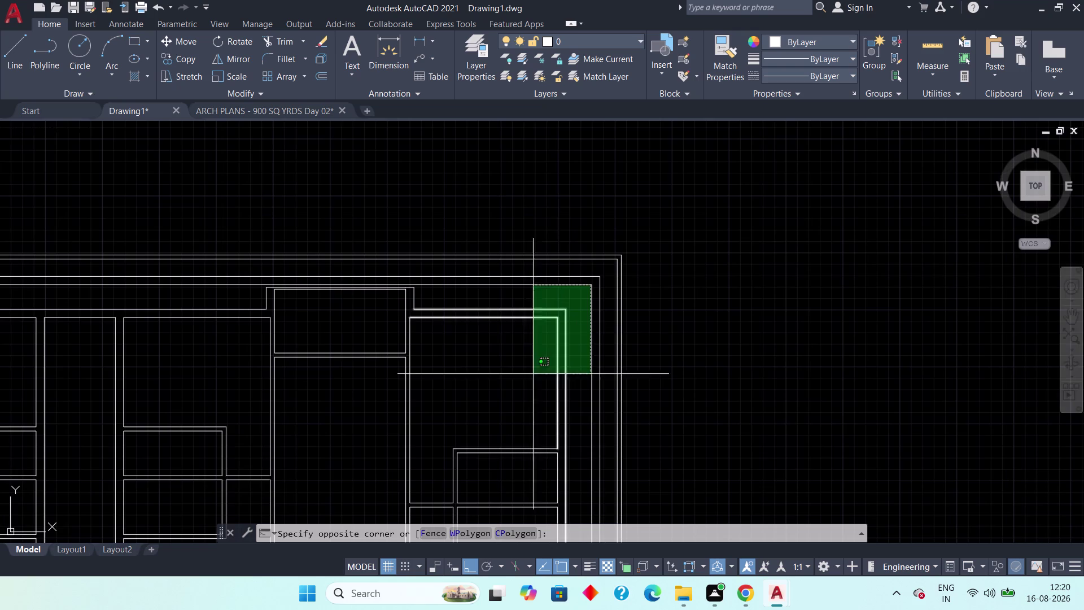
middle_drag(526, 388, 574, 272)
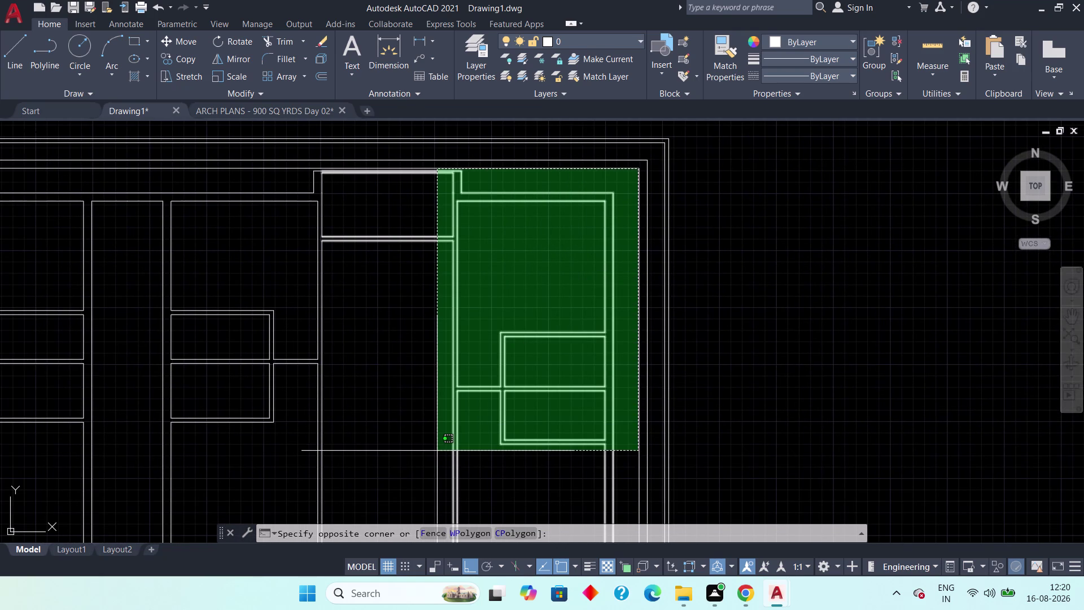
middle_drag(418, 488, 490, 423)
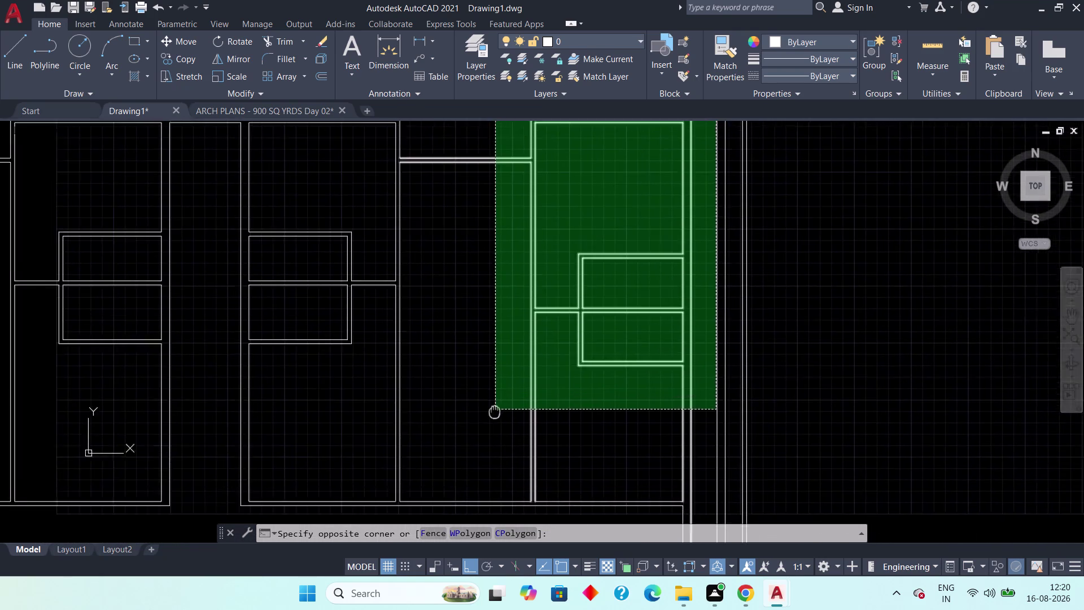
middle_drag(490, 423, 485, 434)
scroll(down, 3)
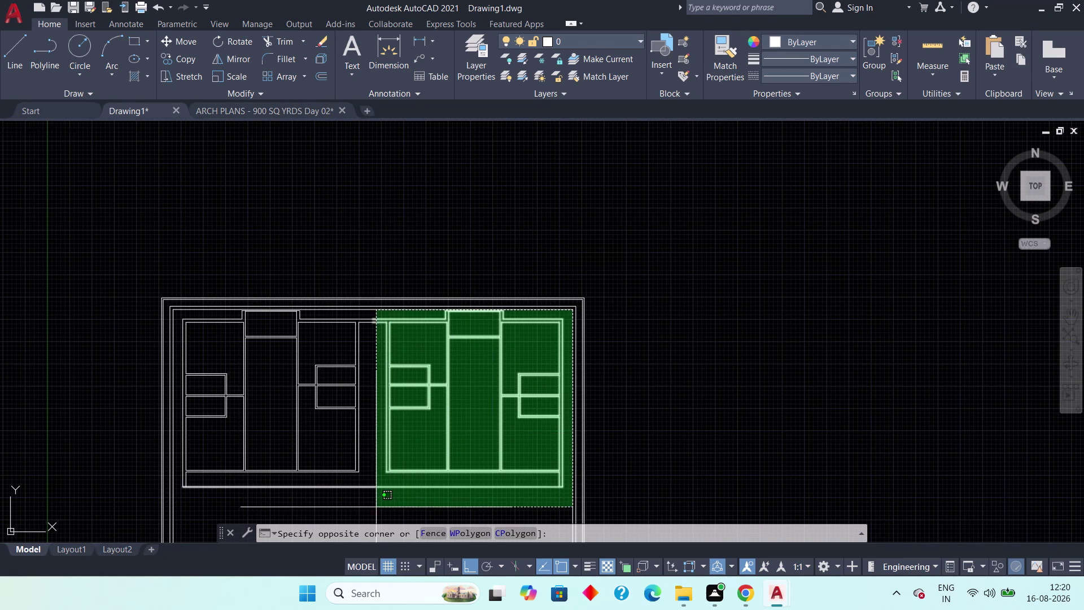
click(377, 504)
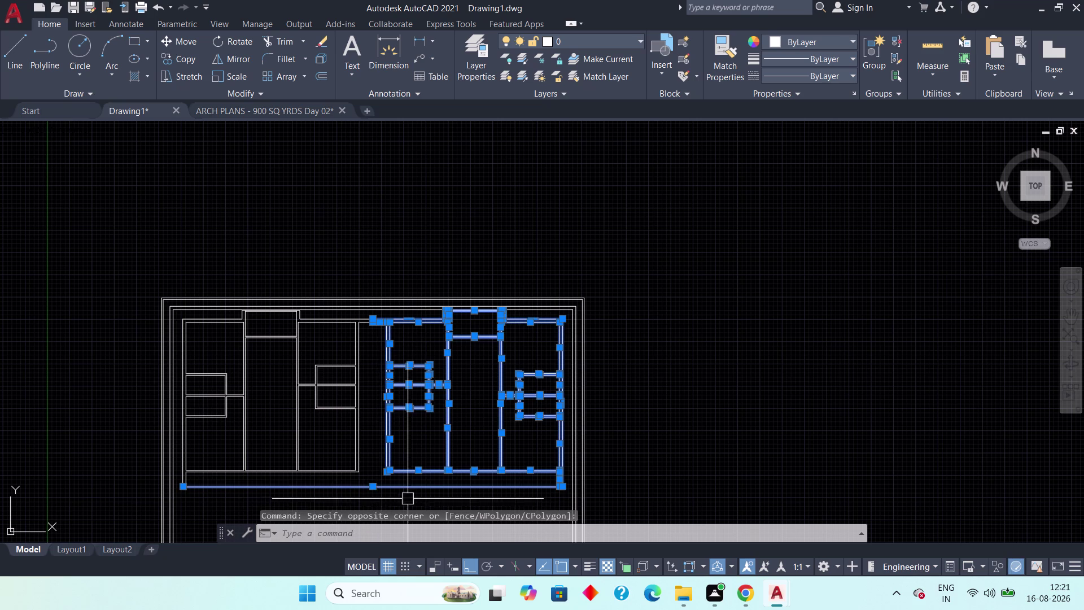
scroll(up, 3)
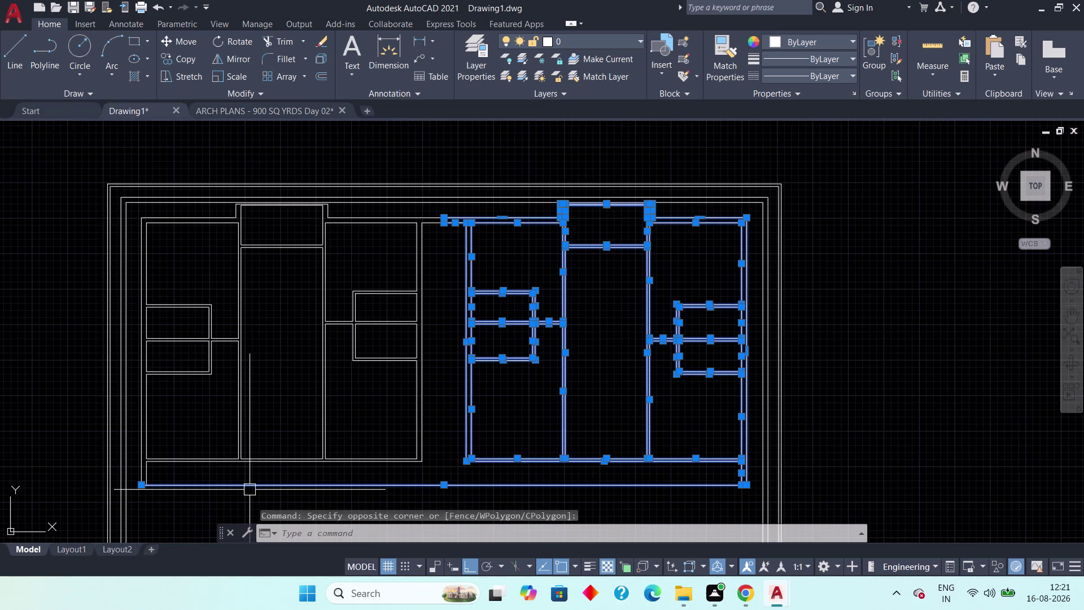
scroll(down, 3)
scroll(down, 3)
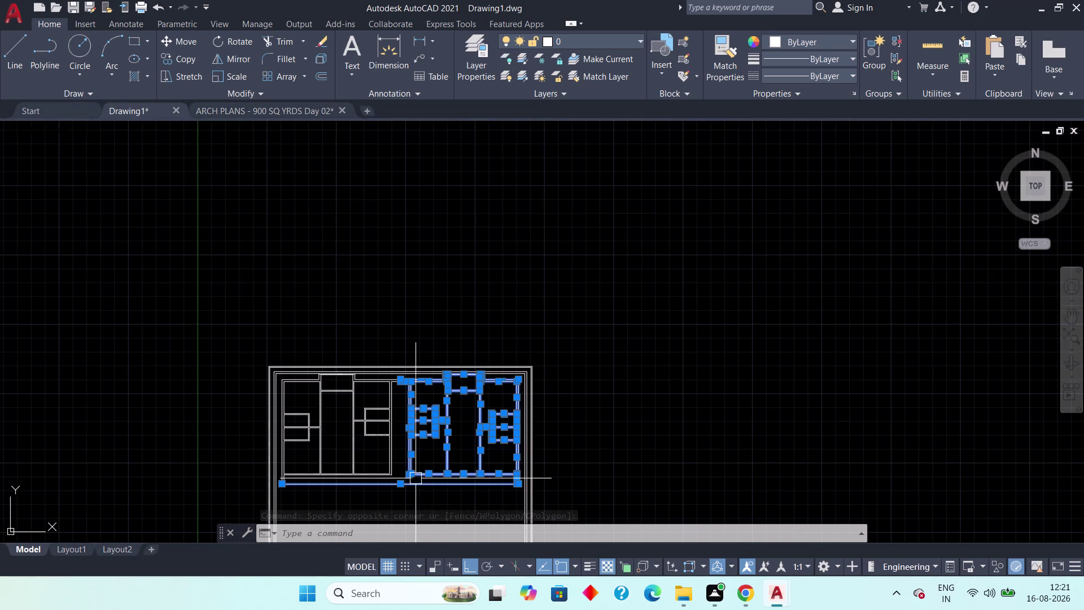
Mirror the selected rooms about a vertical line down from the bottom-right wall corner.
text(m)
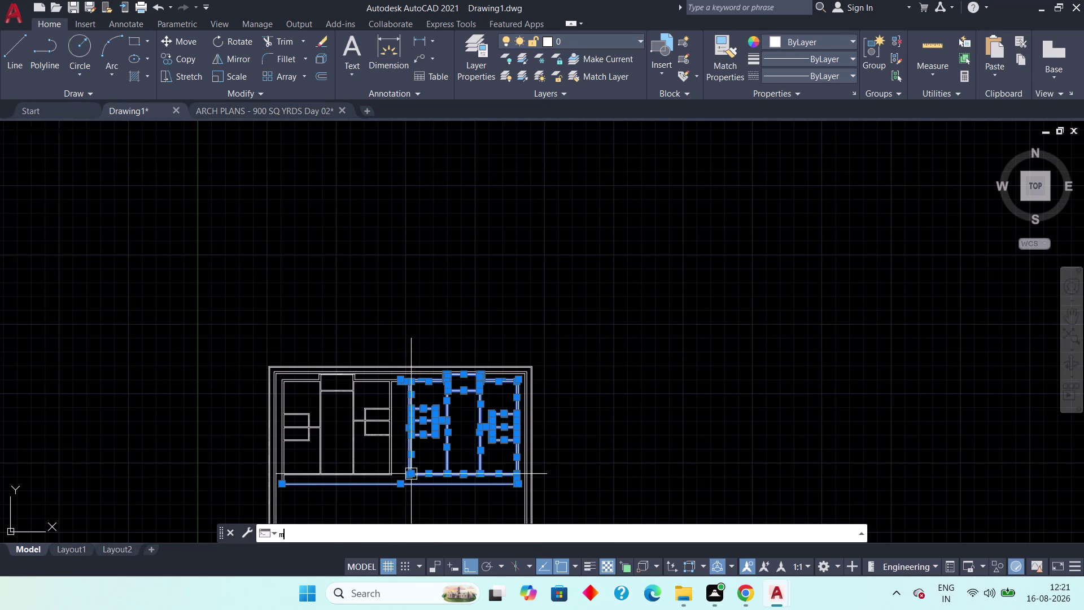
text(i)
key(space)
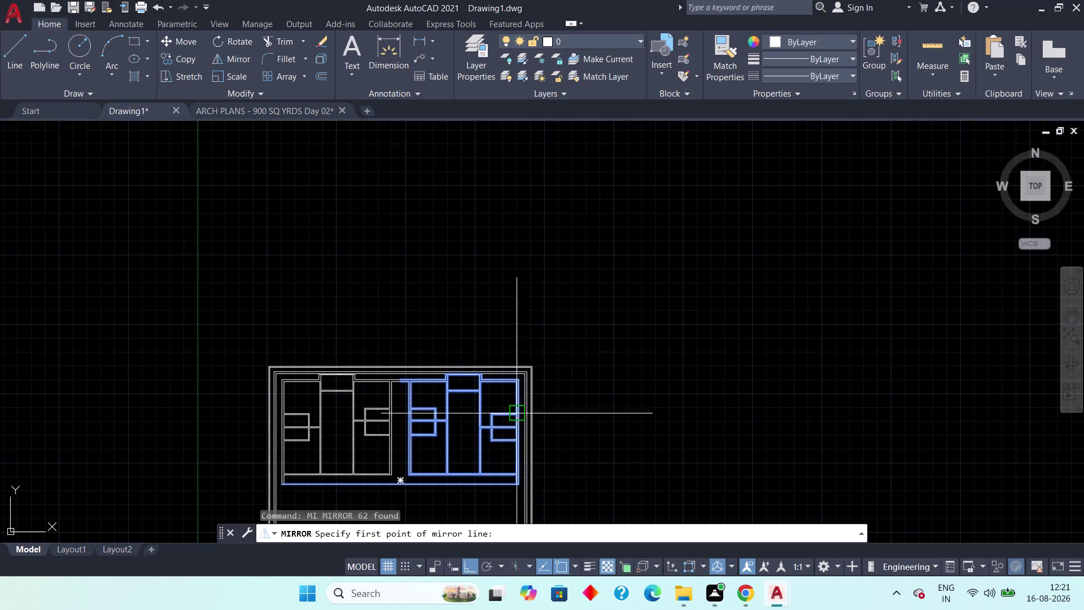
scroll(up, 3)
middle_drag(506, 491, 477, 334)
scroll(up, 3)
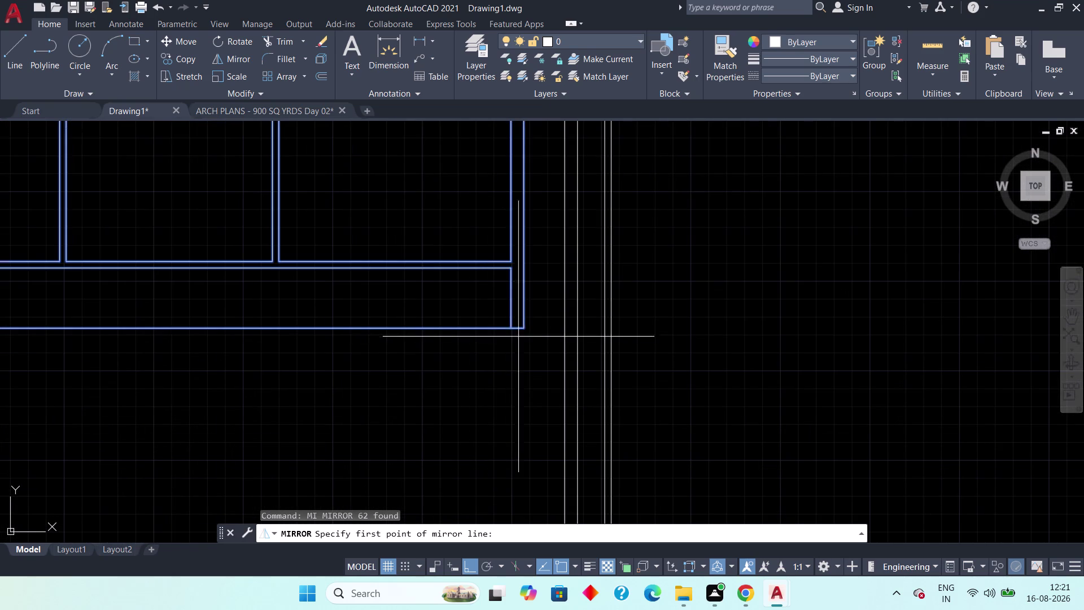
click(528, 329)
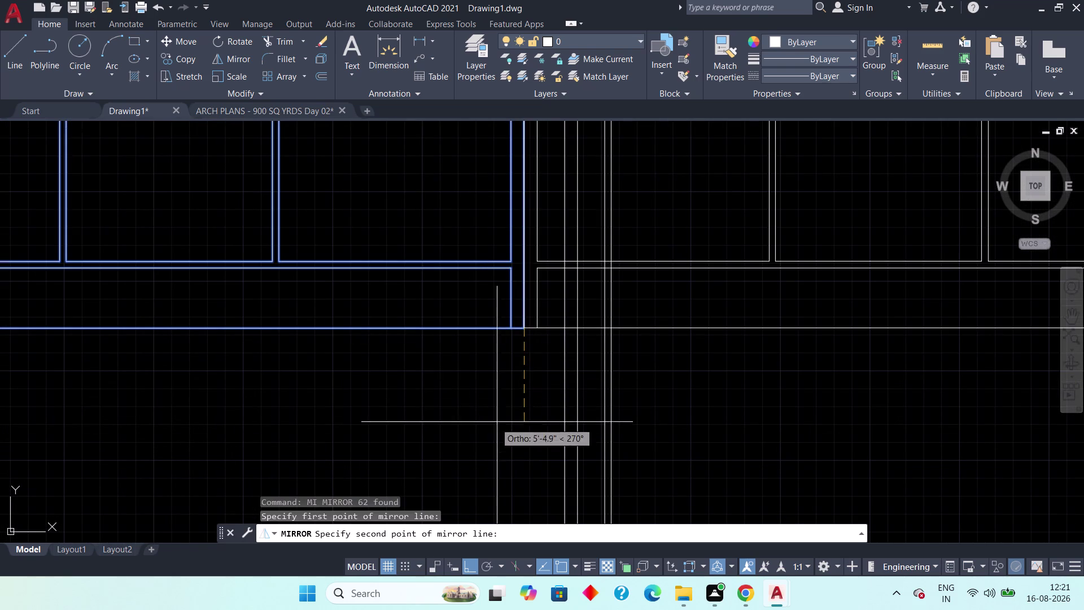
click(438, 388)
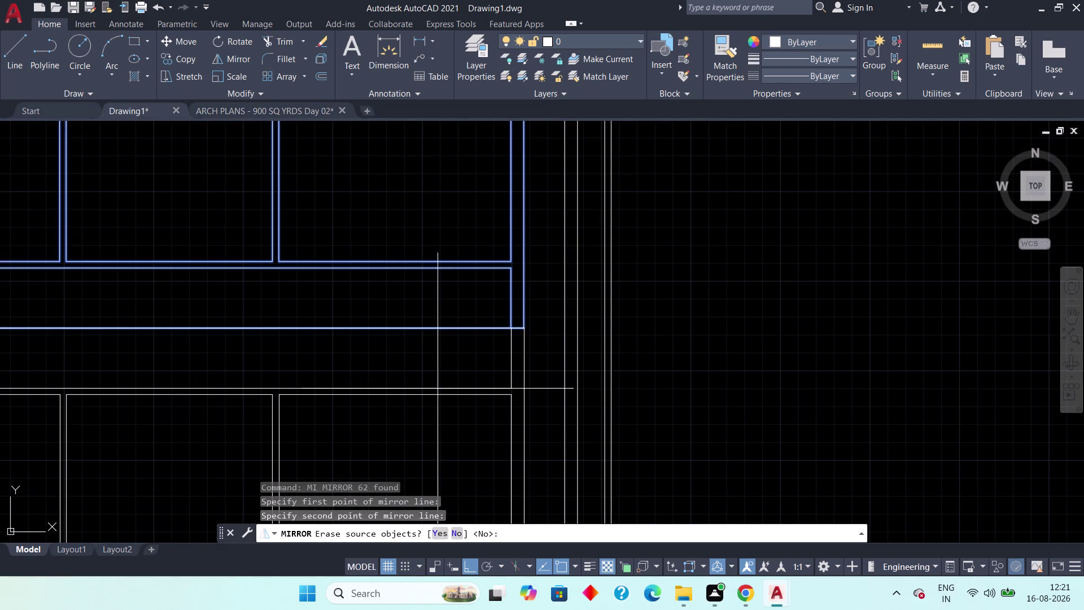
Check the mirrored rooms, keep the originals, and clear the selection.
scroll(down, 3)
scroll(down, 3)
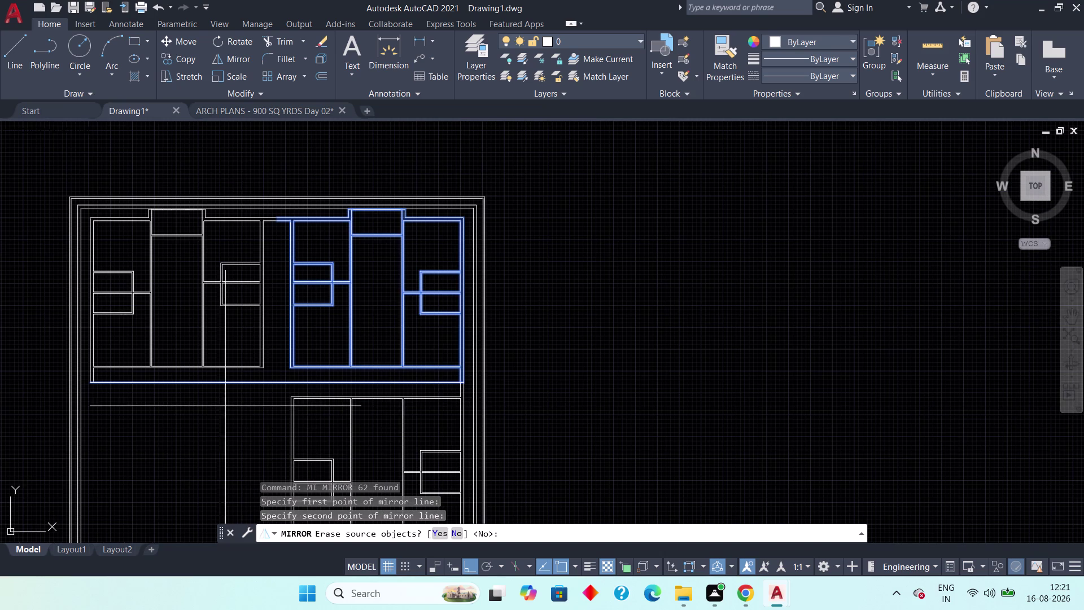
scroll(up, 3)
middle_drag(276, 385, 306, 420)
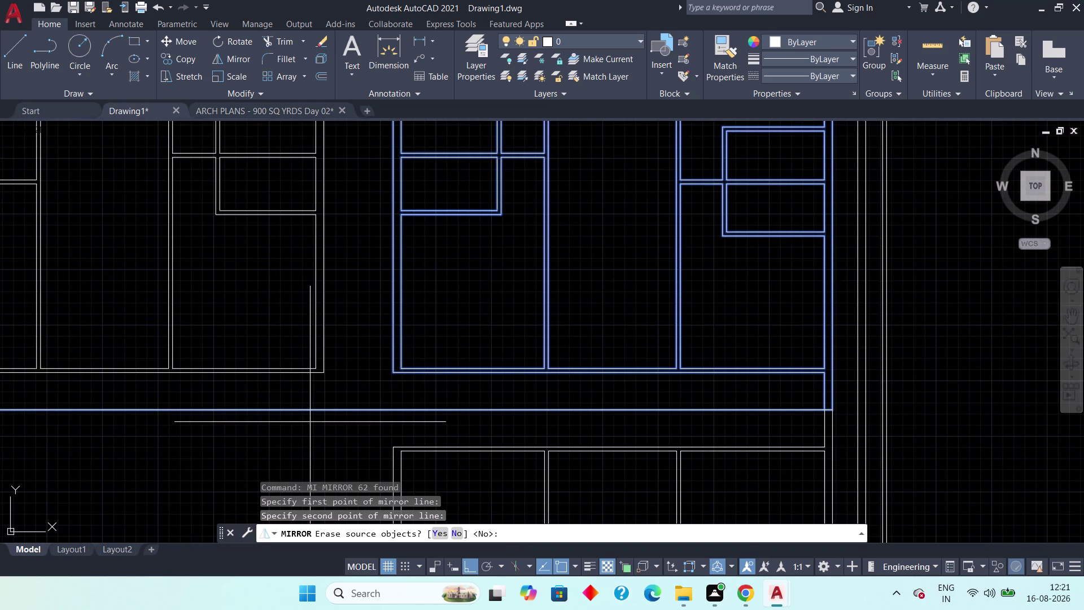
key(space)
key(Escape)
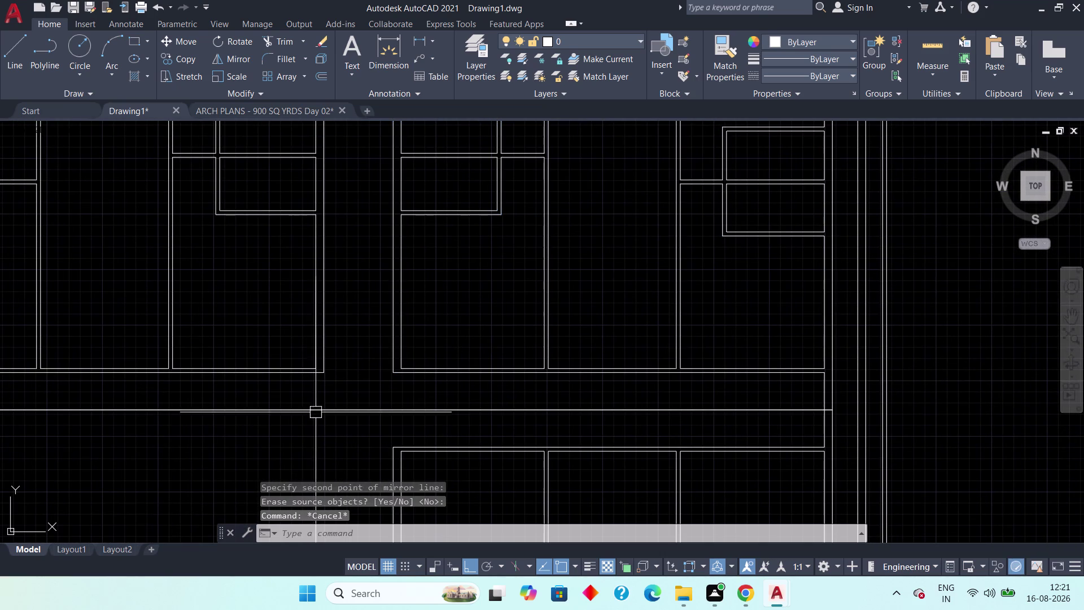
Erase the stray long horizontal line after cancelling an accidental repeat mirror.
click(316, 409)
key(space)
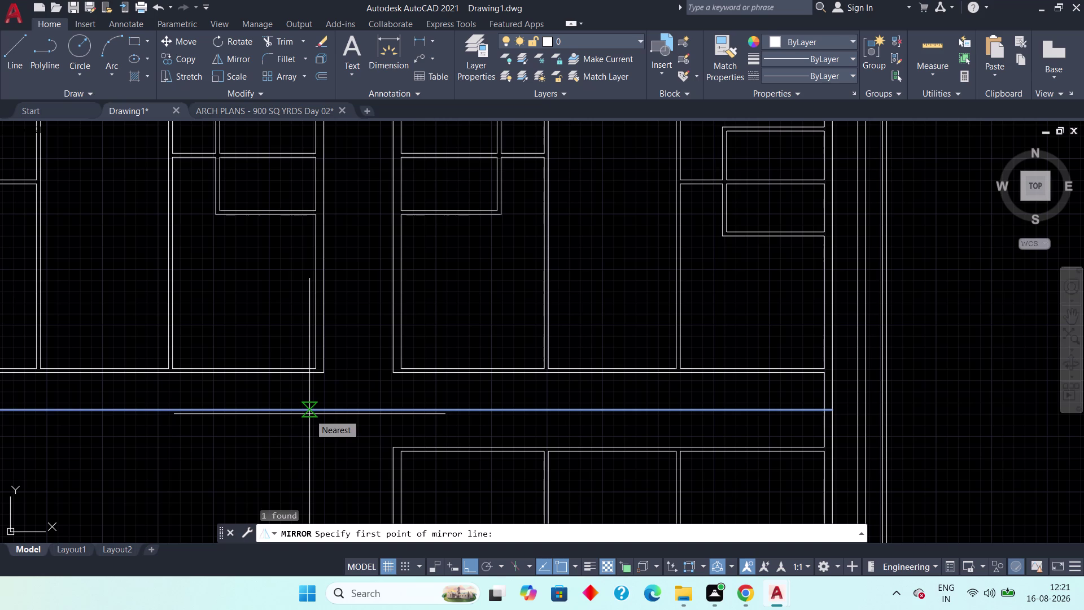
key(Delete)
key(Delete)
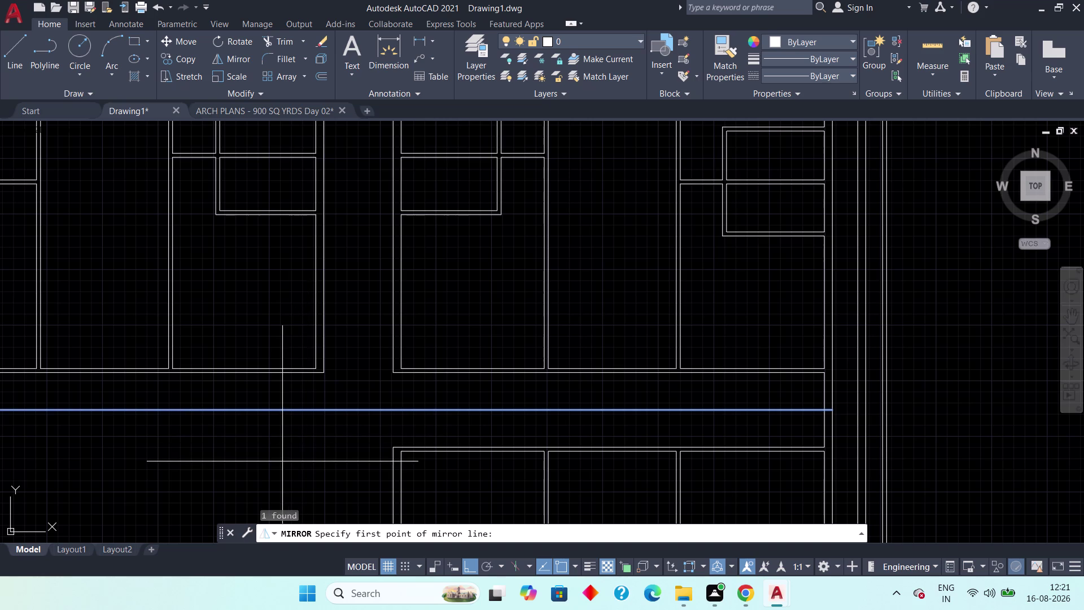
key(Escape)
click(294, 411)
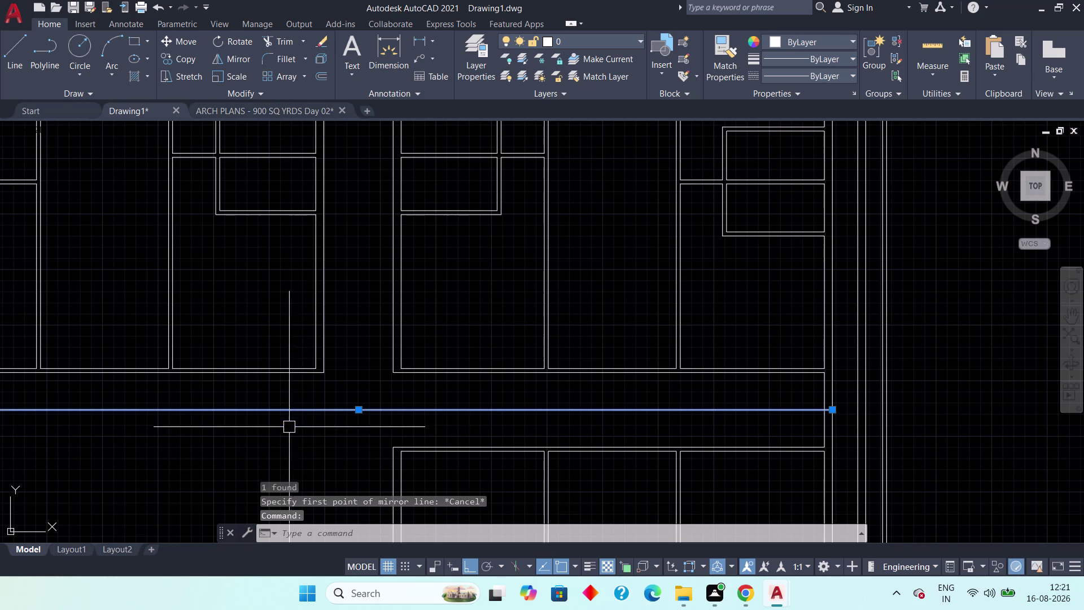
key(Delete)
click(290, 408)
key(Delete)
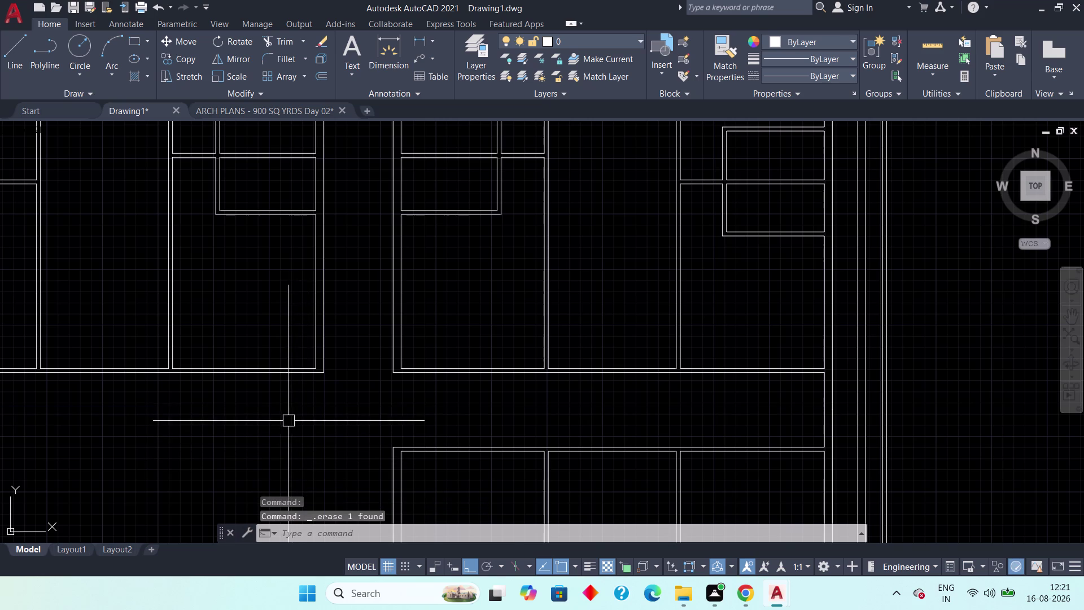
scroll(down, 3)
middle_drag(310, 425, 469, 354)
scroll(down, 3)
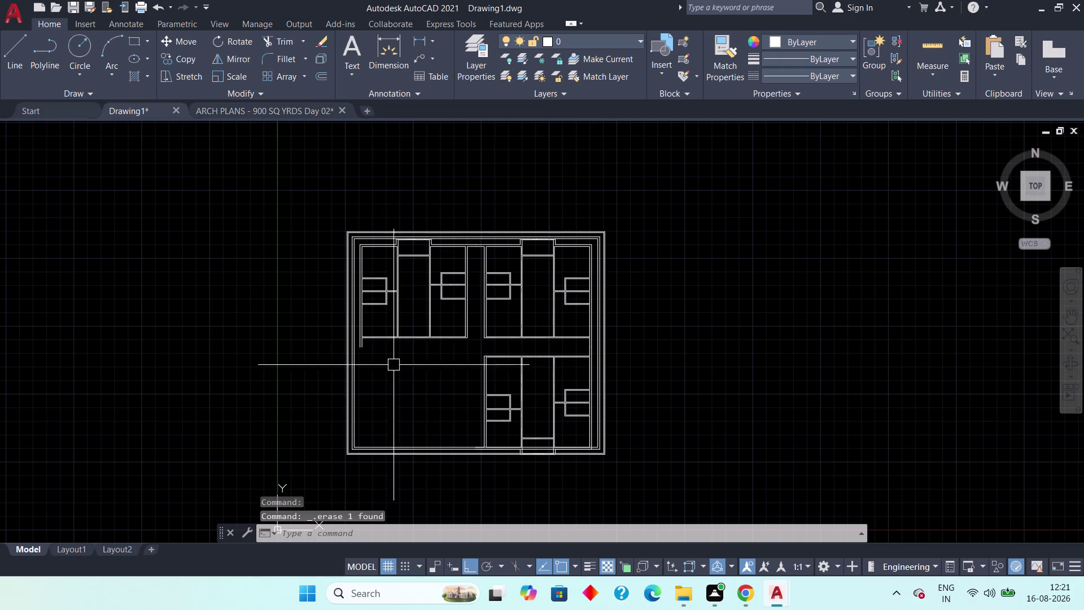
scroll(up, 3)
middle_drag(407, 346, 459, 350)
scroll(down, 3)
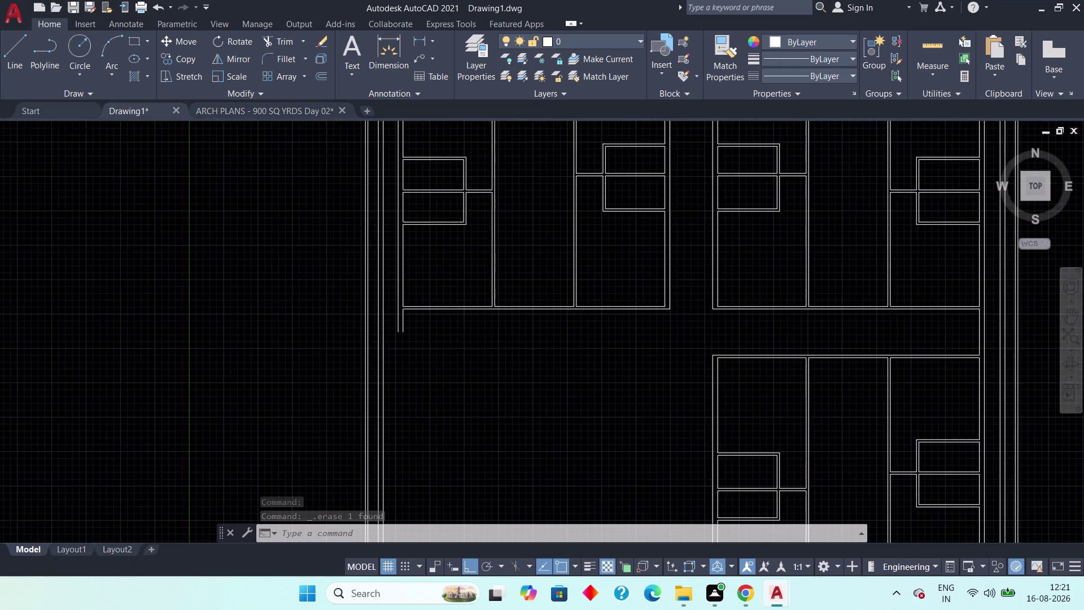
scroll(down, 3)
middle_drag(473, 396, 476, 370)
scroll(up, 3)
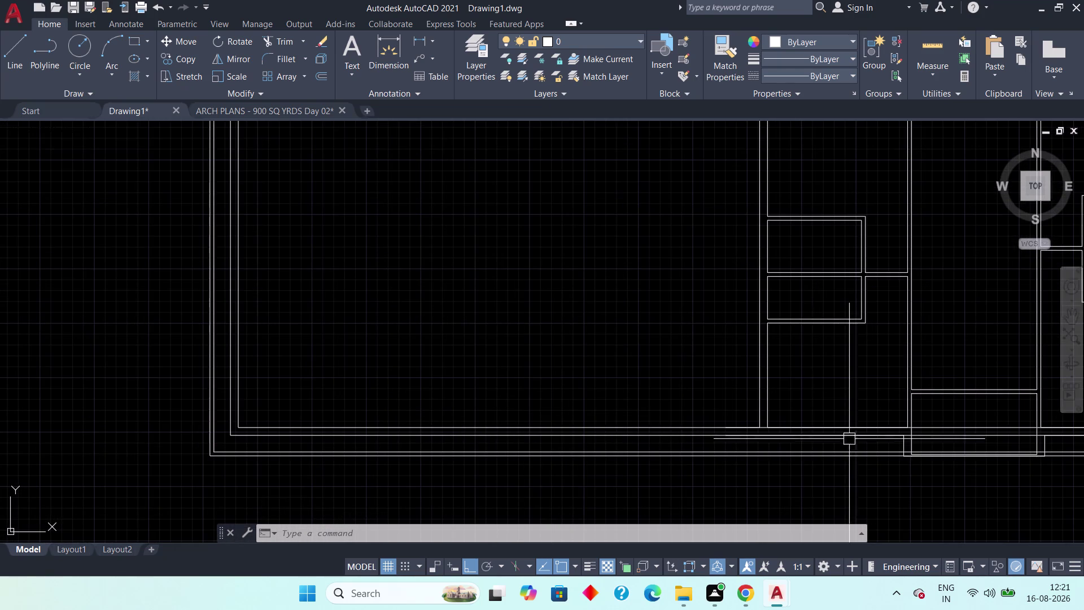
middle_drag(841, 432, 697, 412)
scroll(up, 3)
key(Escape)
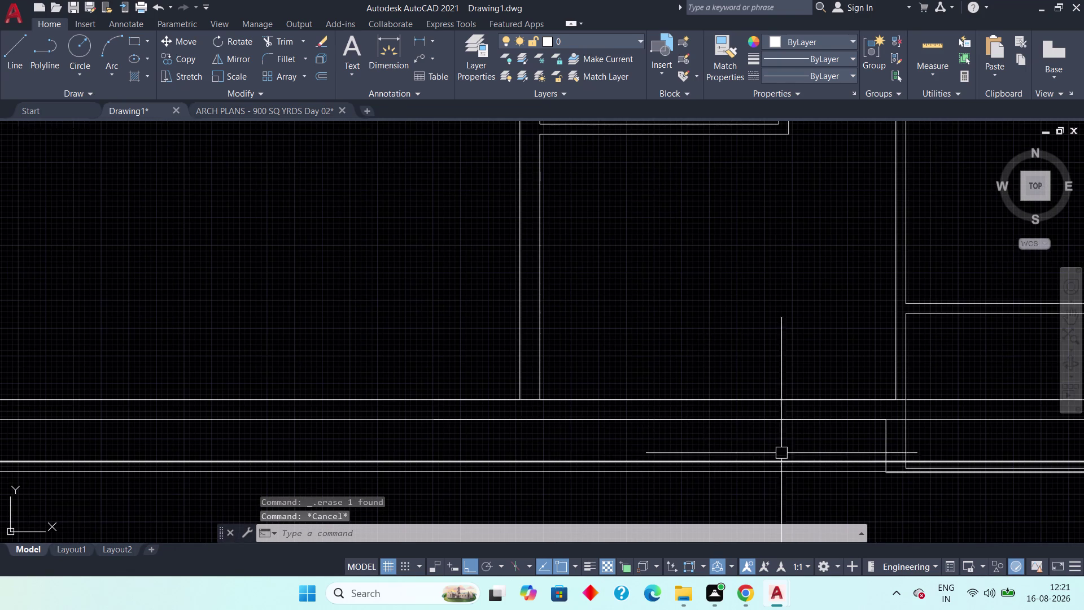
middle_drag(741, 437, 533, 371)
scroll(up, 3)
middle_drag(750, 423, 726, 423)
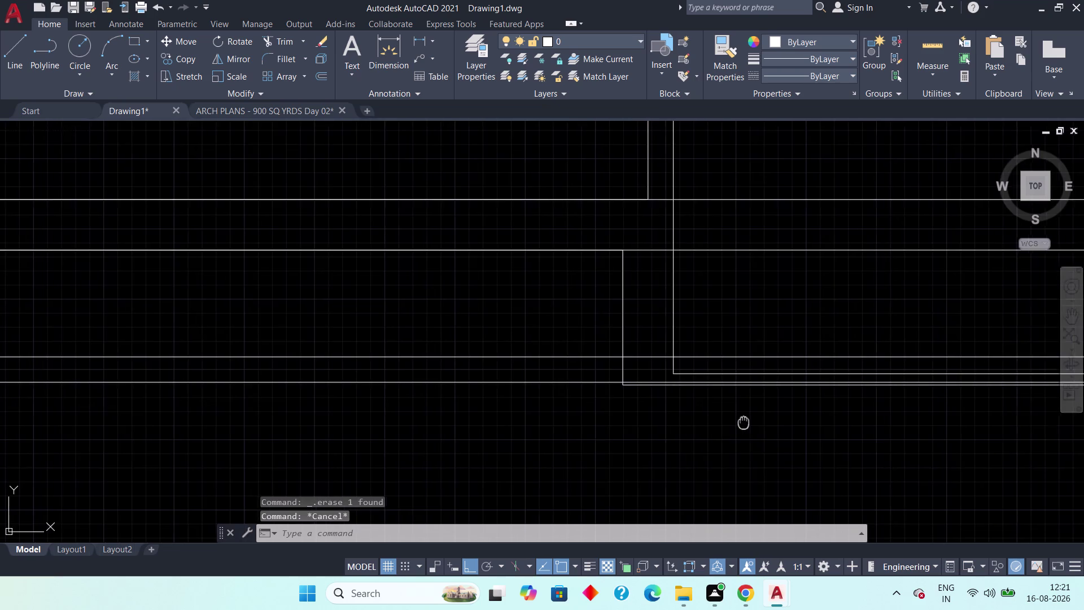
middle_drag(726, 423, 636, 427)
scroll(down, 3)
middle_drag(756, 427, 648, 451)
scroll(down, 3)
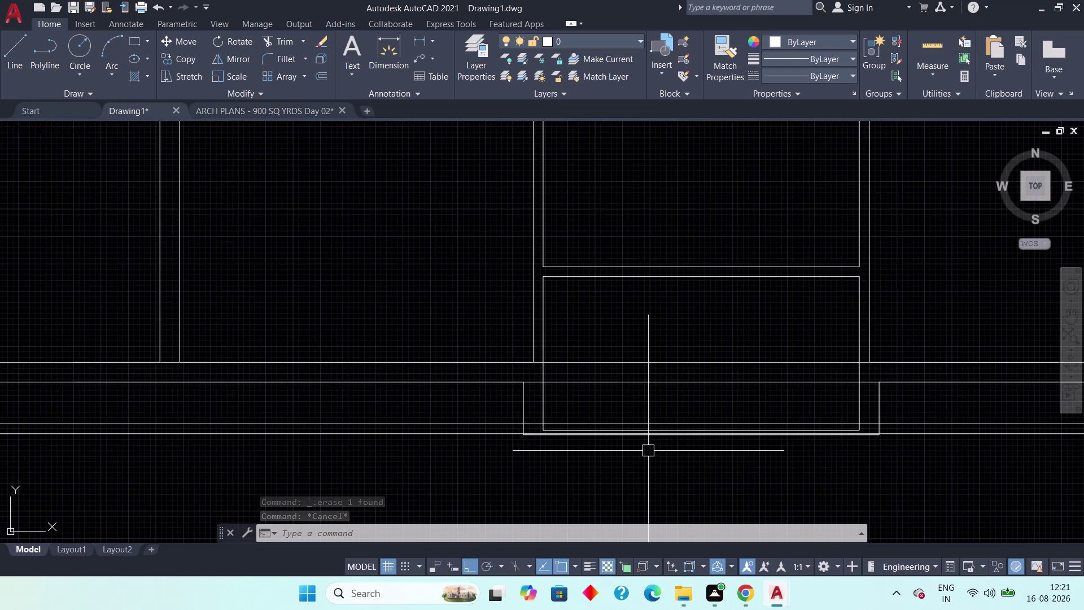
scroll(down, 3)
middle_drag(700, 261, 690, 314)
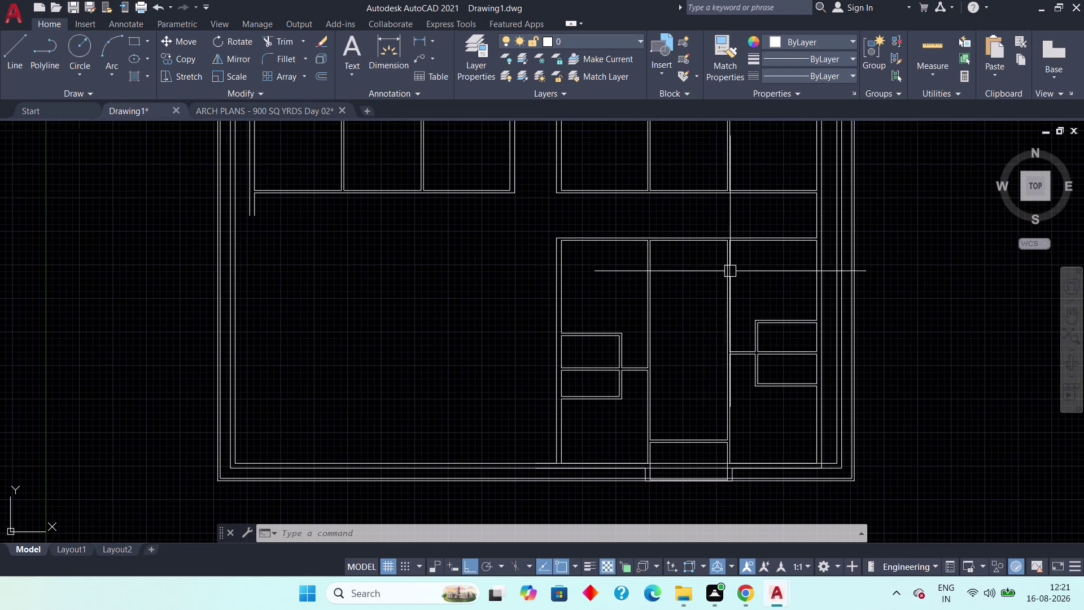
scroll(up, 3)
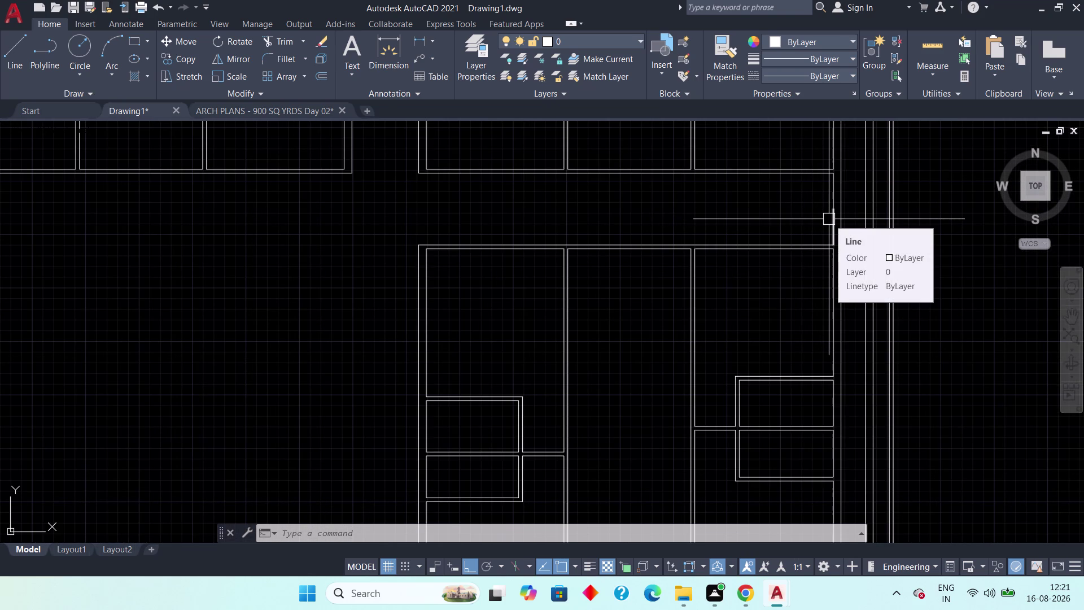
Bring the corridor between the room blocks into view and begin a linear dimension.
scroll(up, 3)
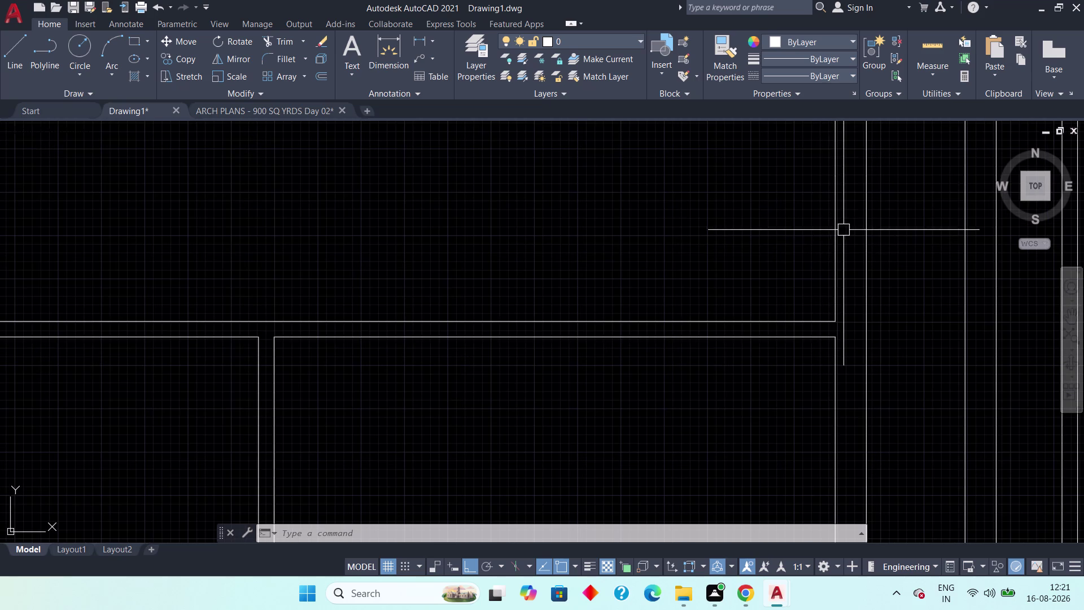
middle_drag(843, 243, 824, 339)
scroll(down, 3)
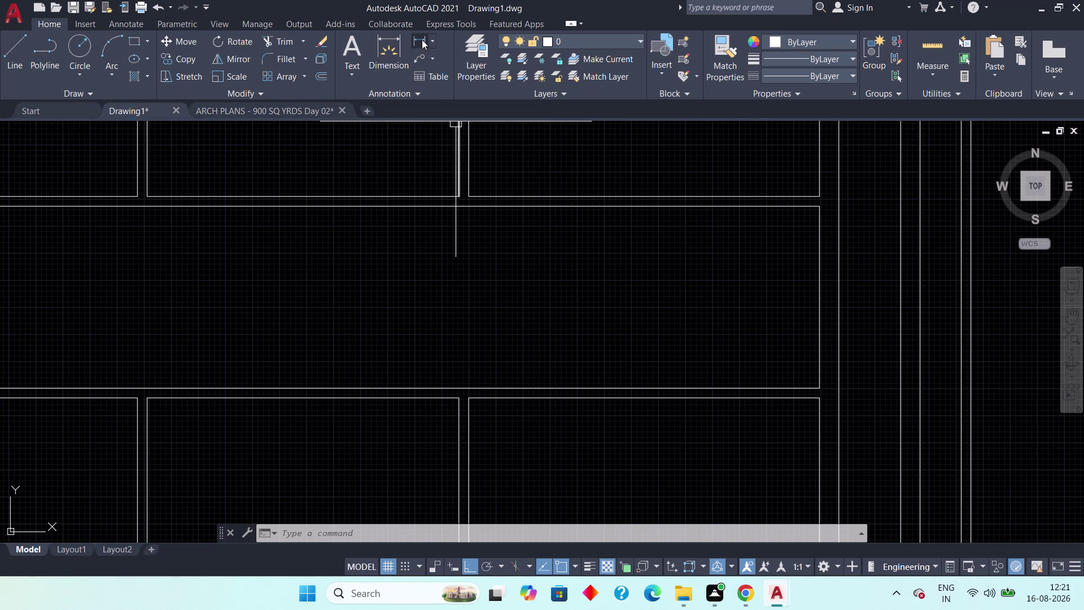
click(418, 45)
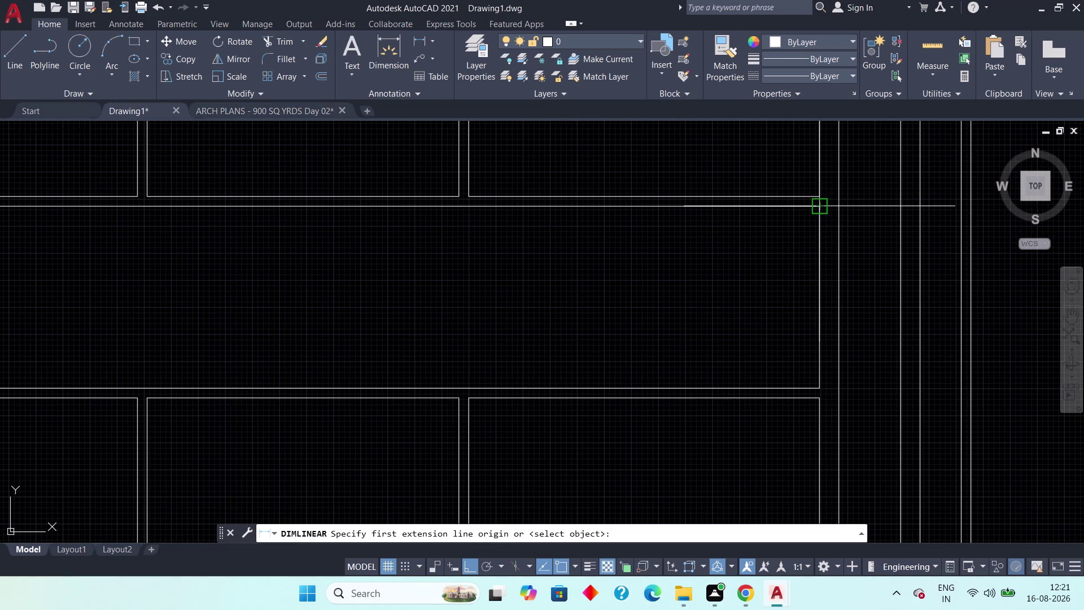
Place the 7' linear dimension across the right-hand corridor gap.
drag(819, 209, 821, 229)
click(822, 382)
click(763, 383)
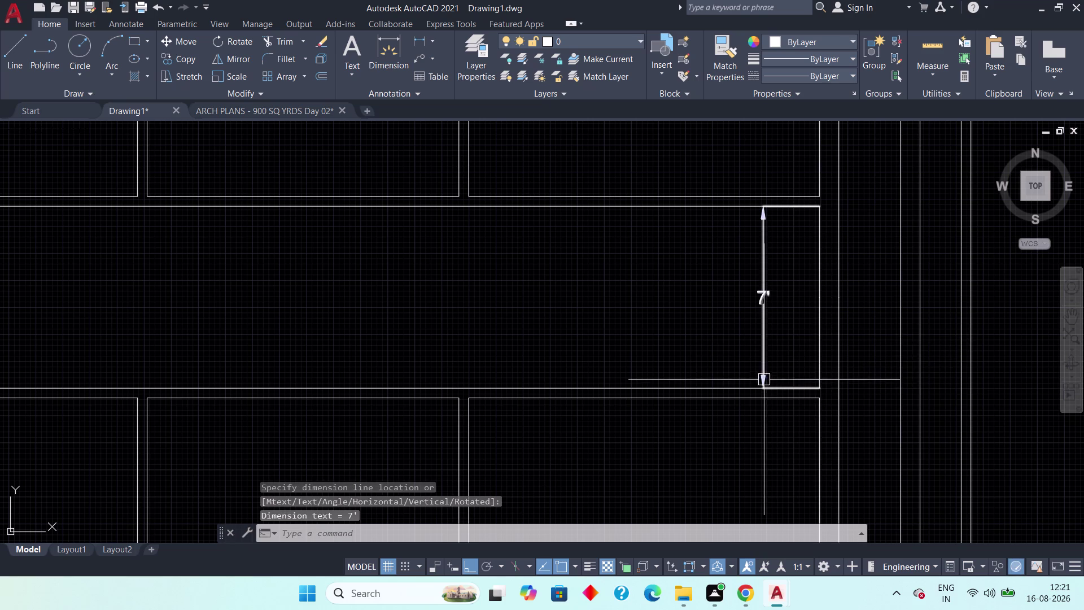
middle_drag(796, 331, 779, 355)
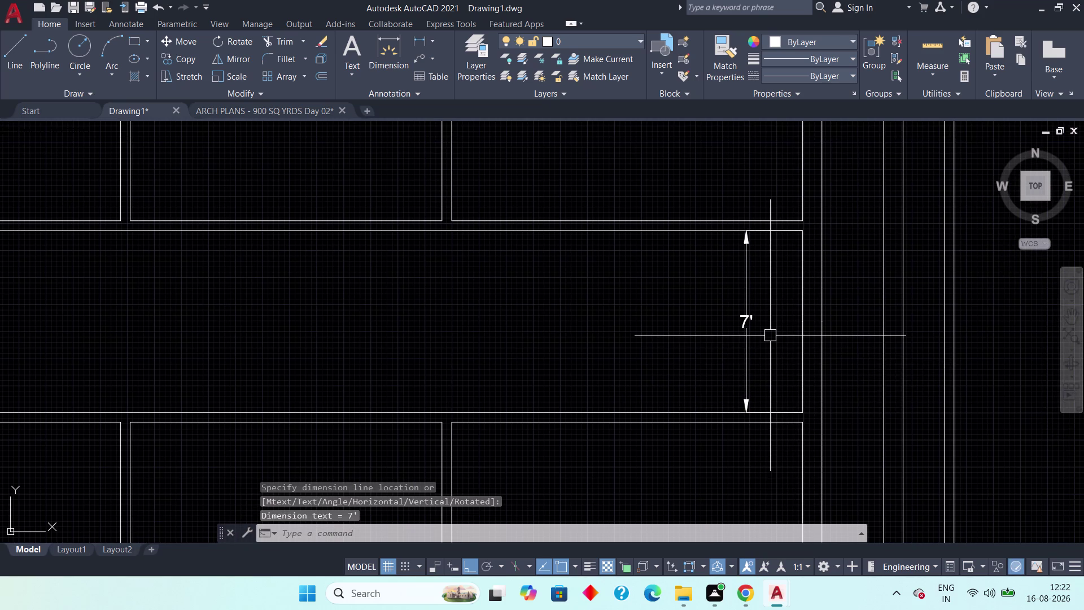
scroll(down, 3)
scroll(down, 3)
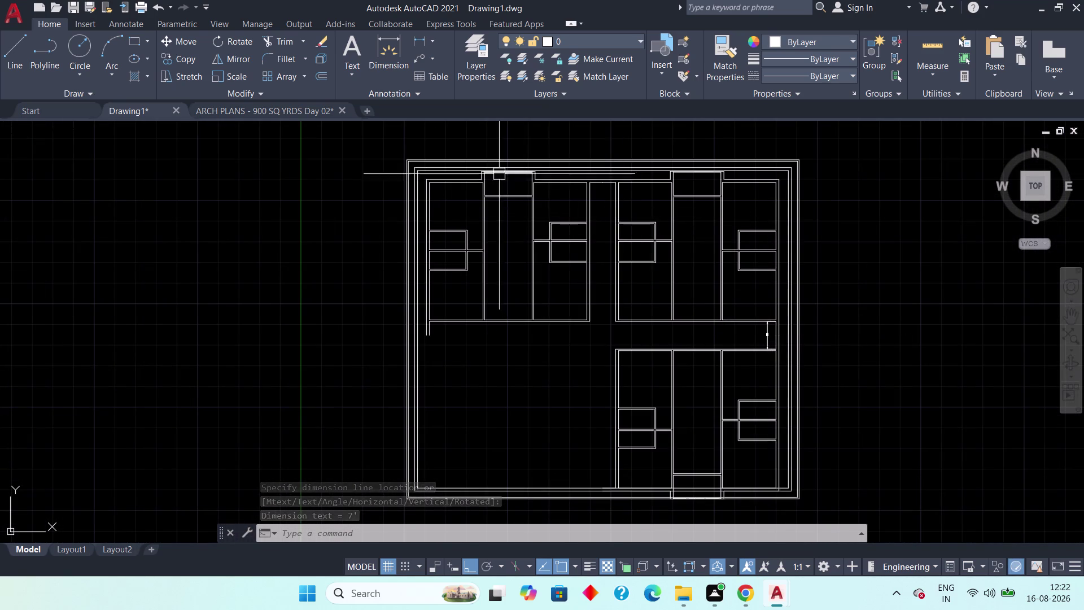
scroll(up, 3)
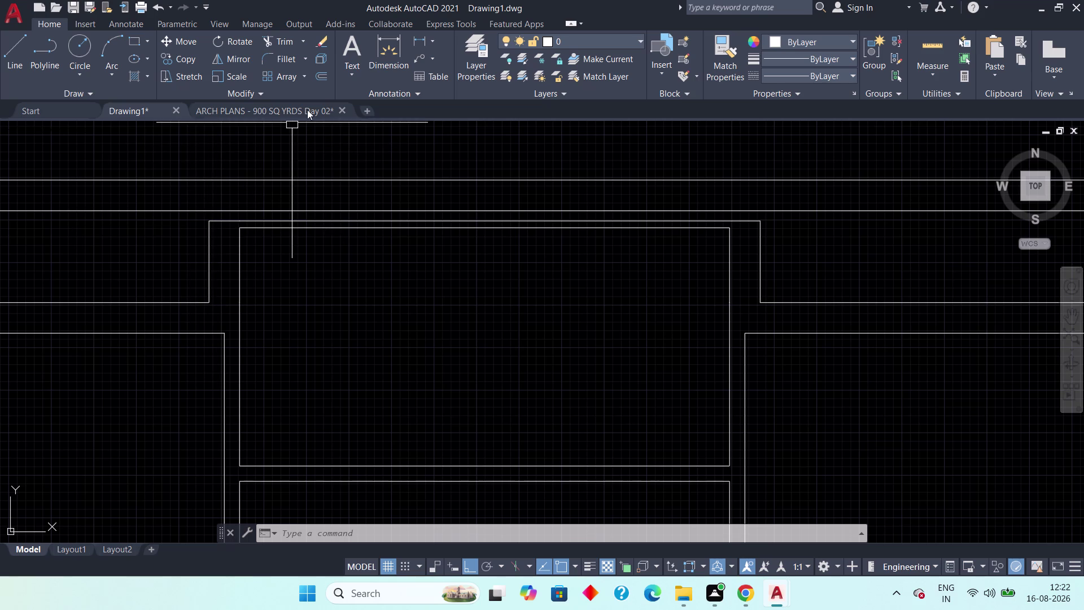
Place a 3" linear dimension between the doubled top-left outer wall lines.
click(421, 38)
scroll(up, 3)
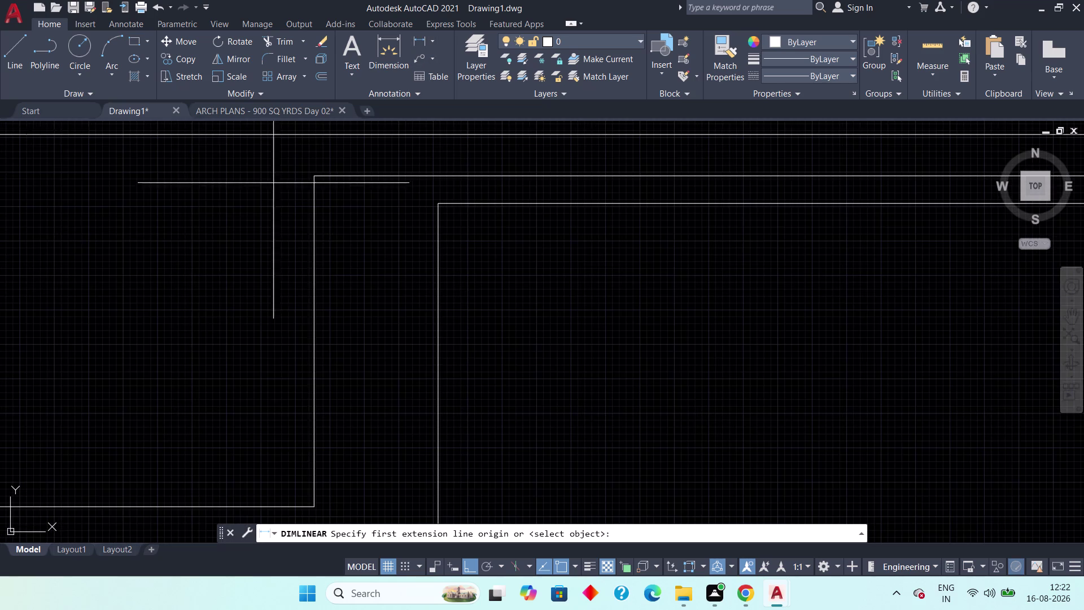
middle_drag(289, 209, 254, 299)
click(280, 264)
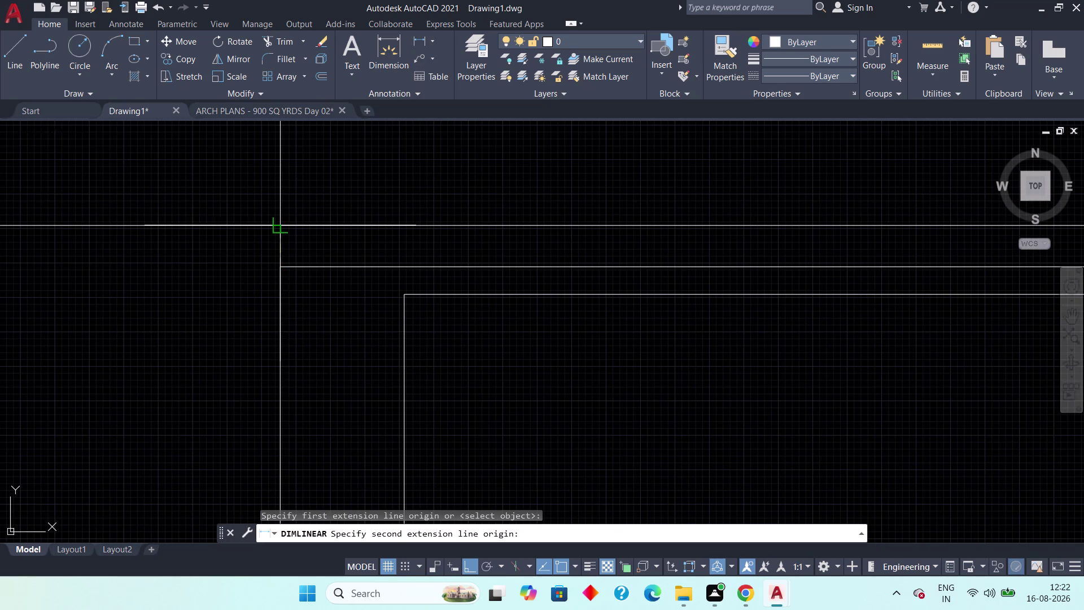
click(278, 229)
click(242, 237)
scroll(down, 3)
scroll(down, 3)
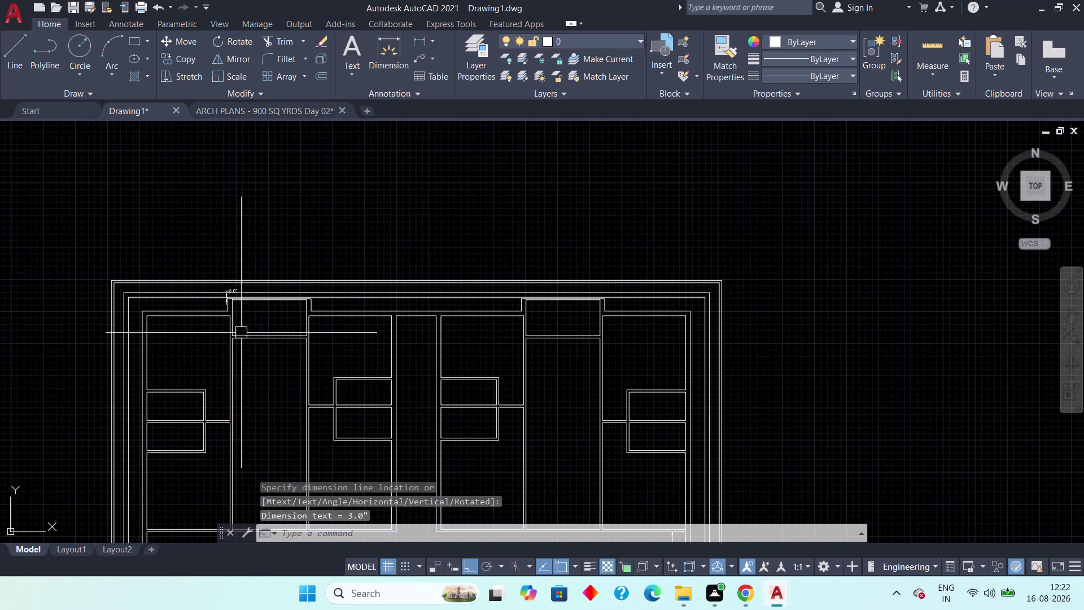
middle_drag(292, 388, 307, 250)
scroll(down, 3)
middle_drag(339, 358, 338, 285)
scroll(up, 3)
middle_drag(352, 318, 345, 414)
scroll(up, 3)
middle_drag(364, 365, 344, 415)
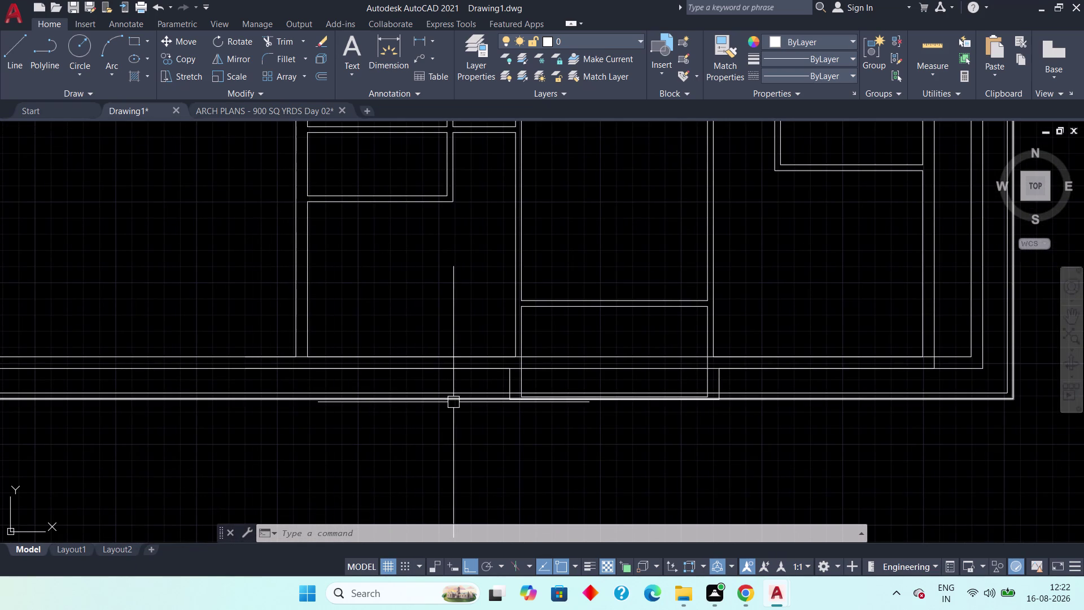
middle_drag(532, 391, 548, 433)
scroll(down, 3)
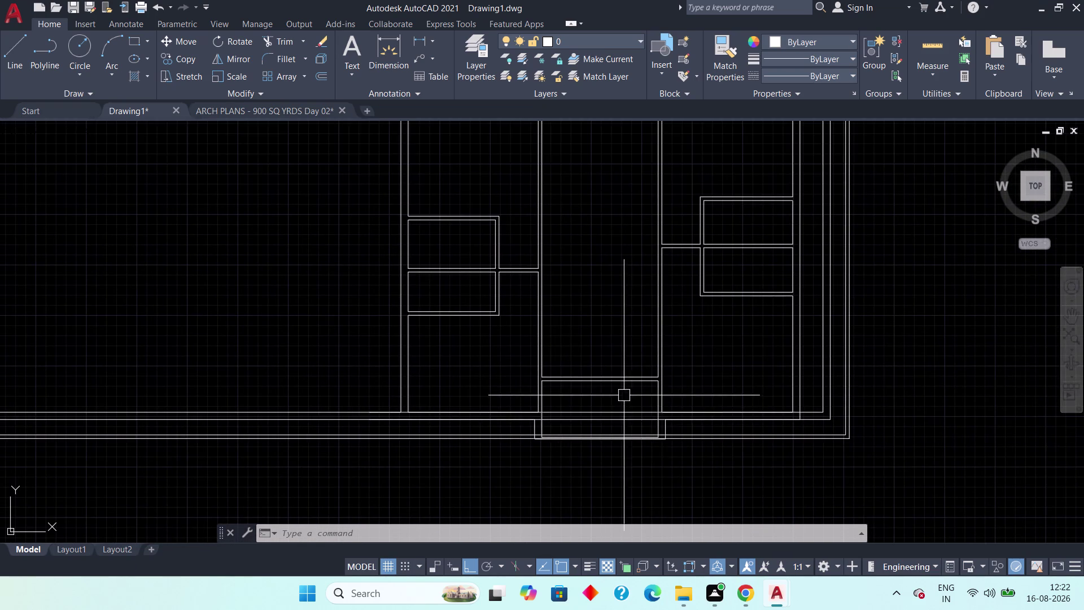
middle_drag(619, 404, 583, 458)
scroll(down, 3)
scroll(up, 3)
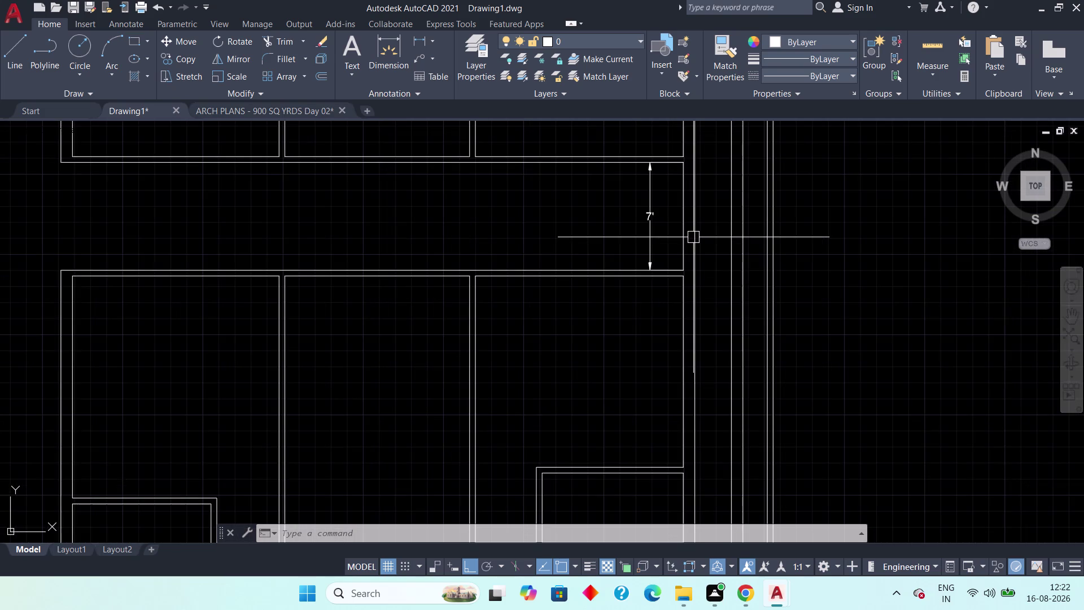
scroll(up, 3)
click(706, 239)
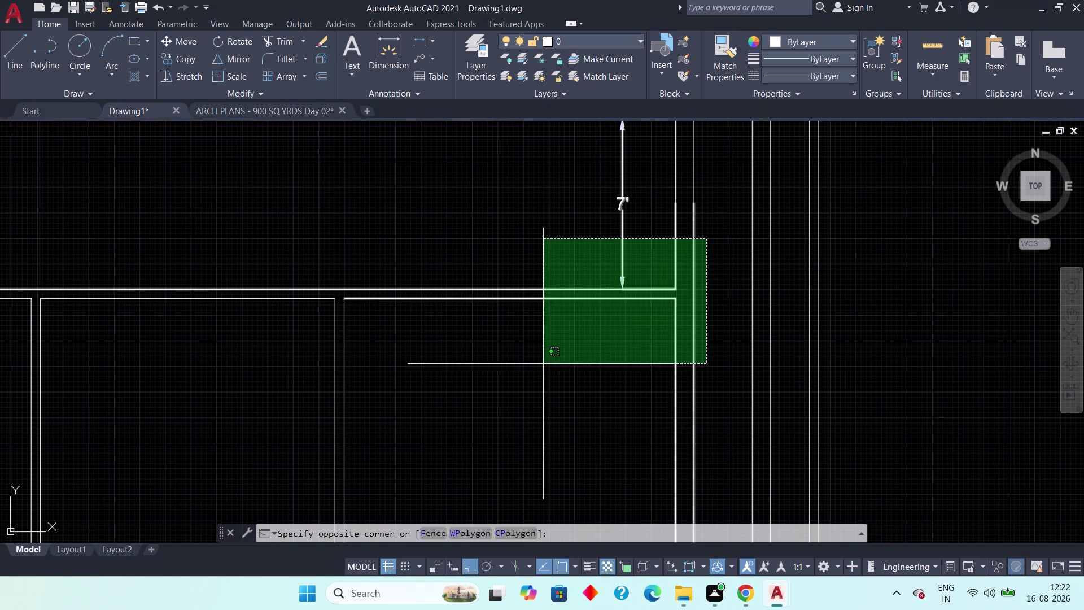
scroll(down, 3)
middle_drag(456, 401, 582, 254)
middle_drag(481, 393, 526, 244)
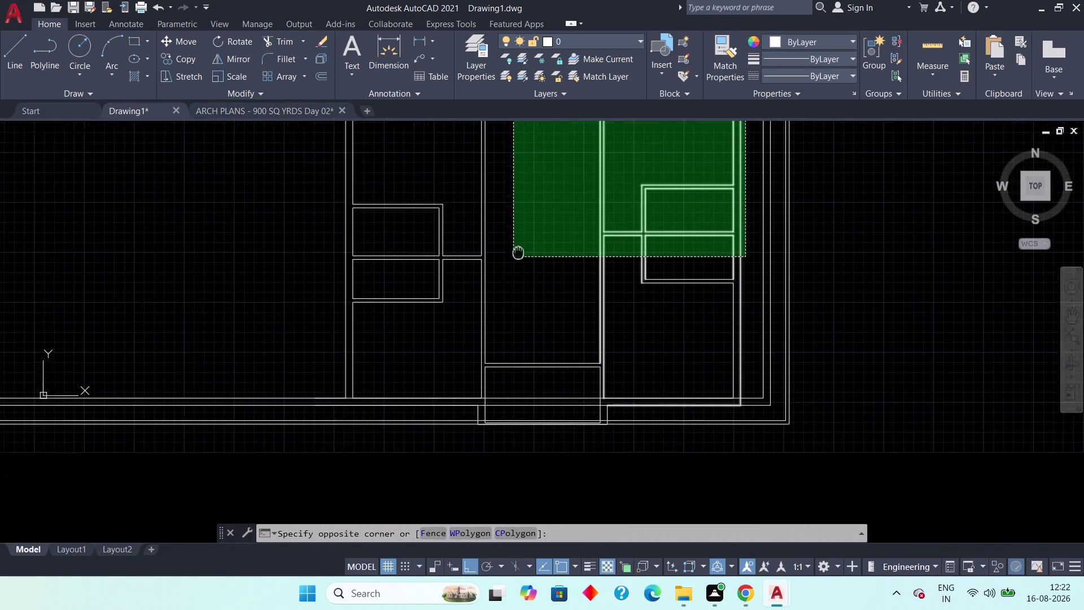
middle_drag(526, 245, 532, 245)
scroll(down, 3)
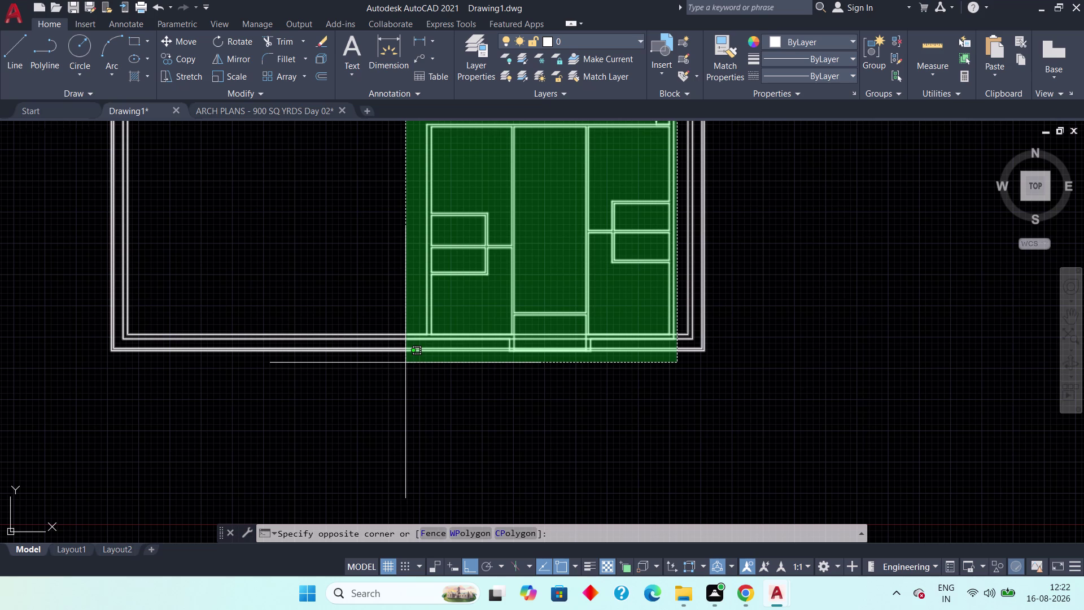
middle_drag(438, 332, 407, 432)
key(Escape)
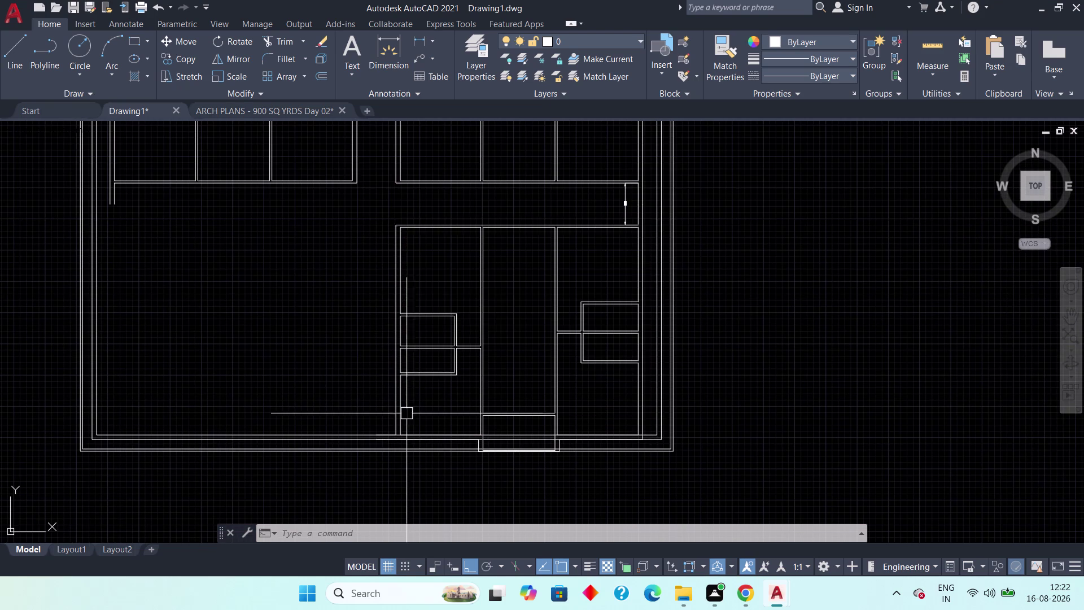
click(364, 209)
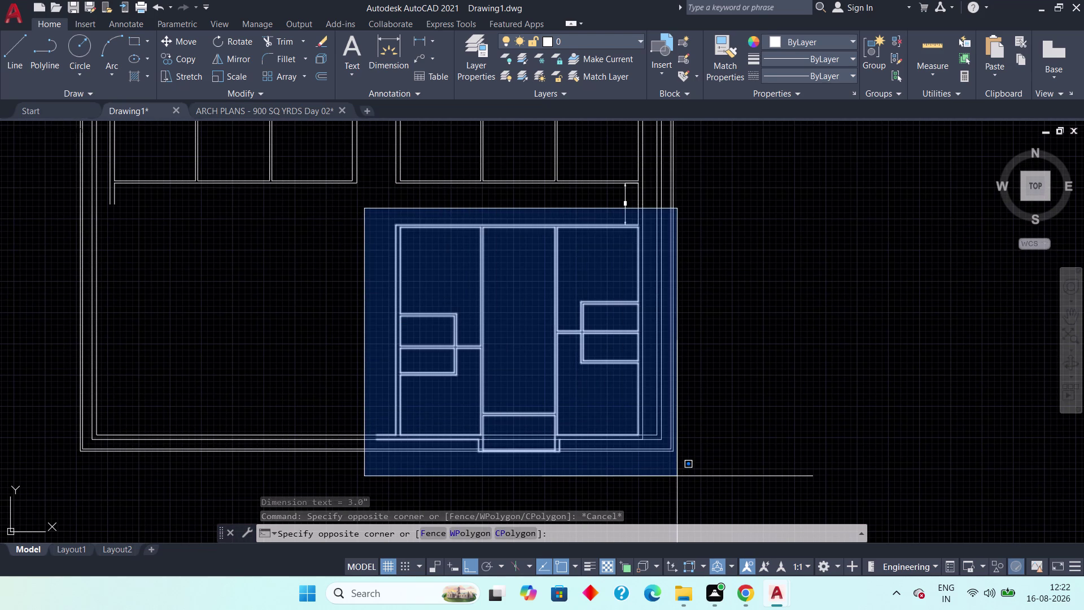
Window-select the lower-right room walls, inspect them, then clear the selection.
click(672, 474)
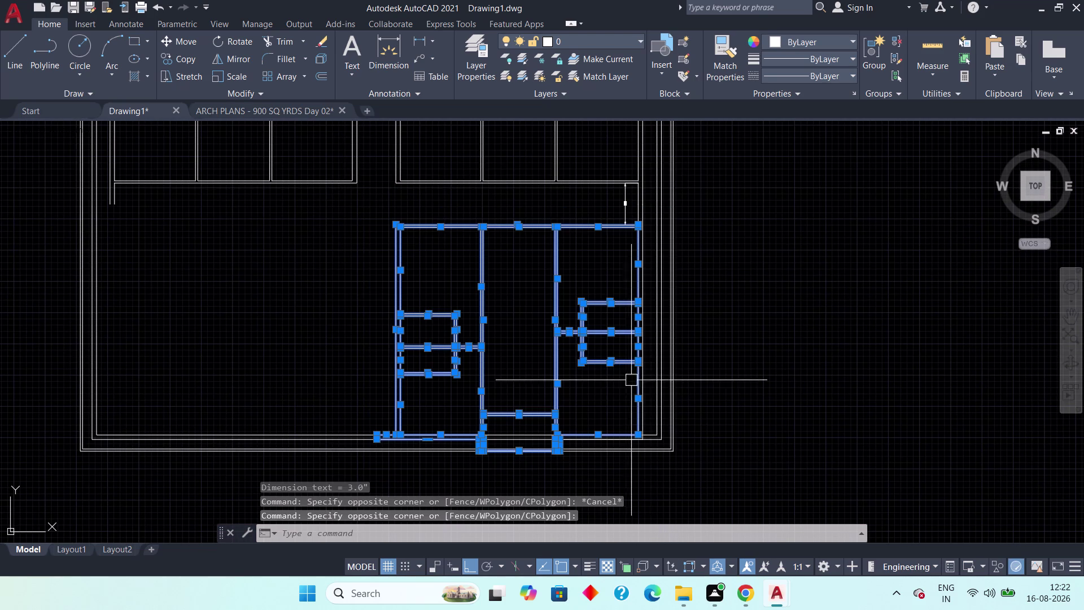
scroll(up, 3)
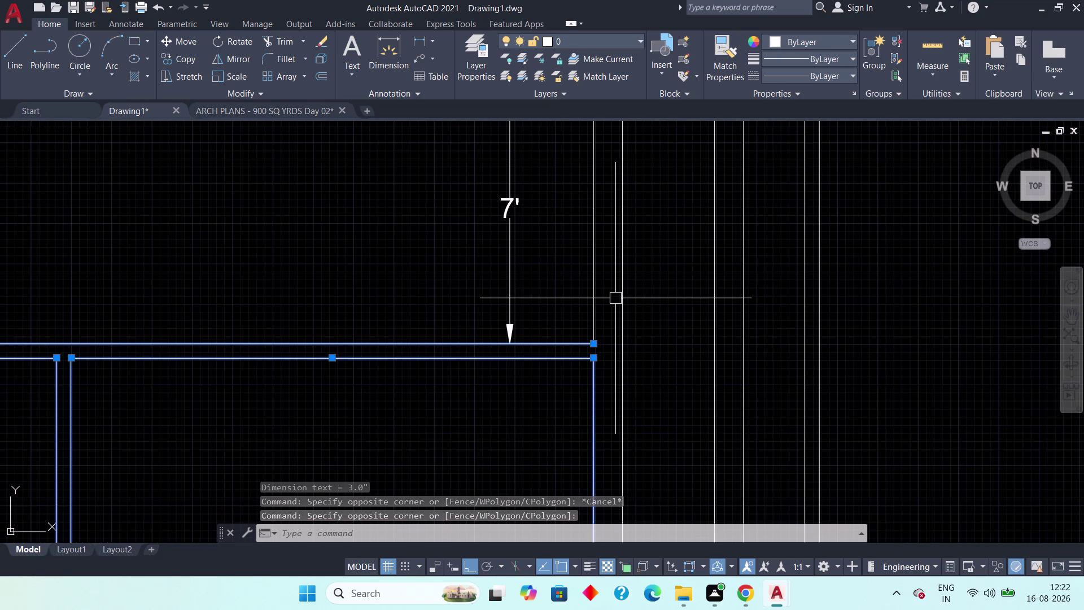
scroll(down, 3)
click(601, 294)
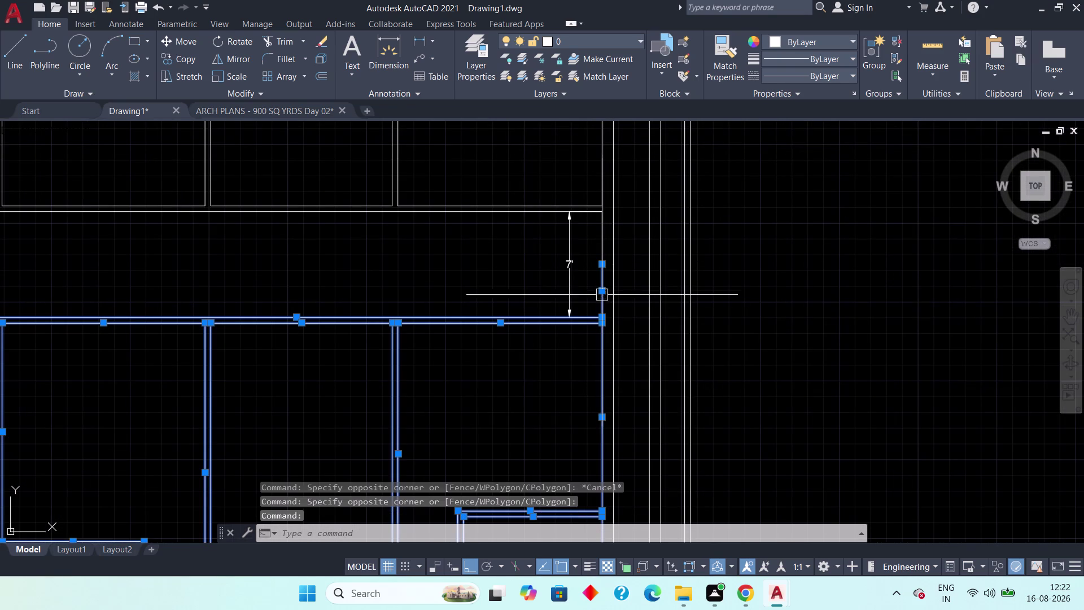
scroll(up, 3)
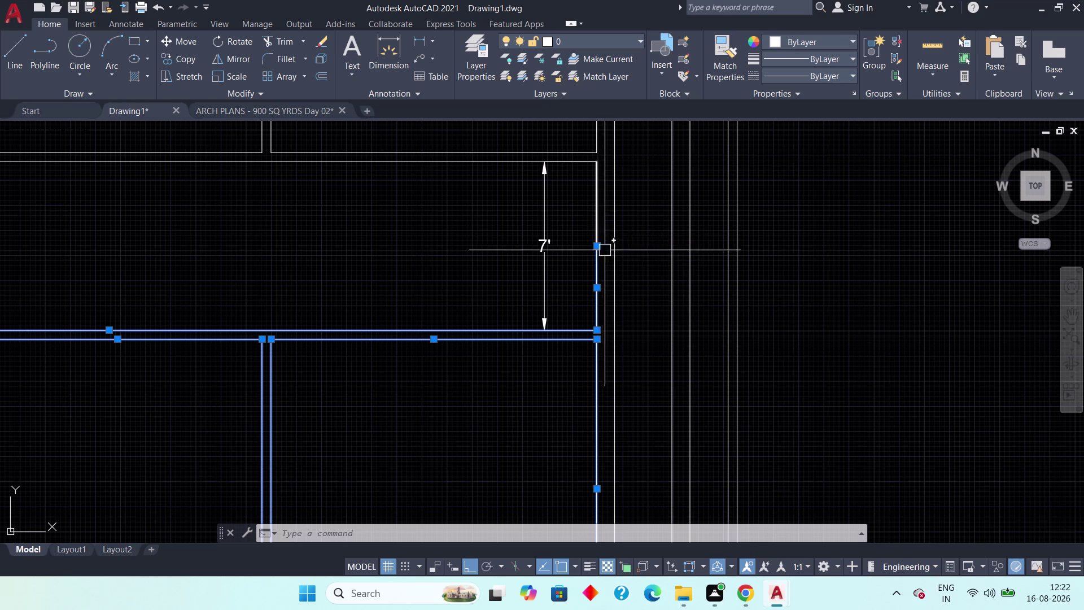
scroll(down, 3)
middle_drag(542, 359, 555, 160)
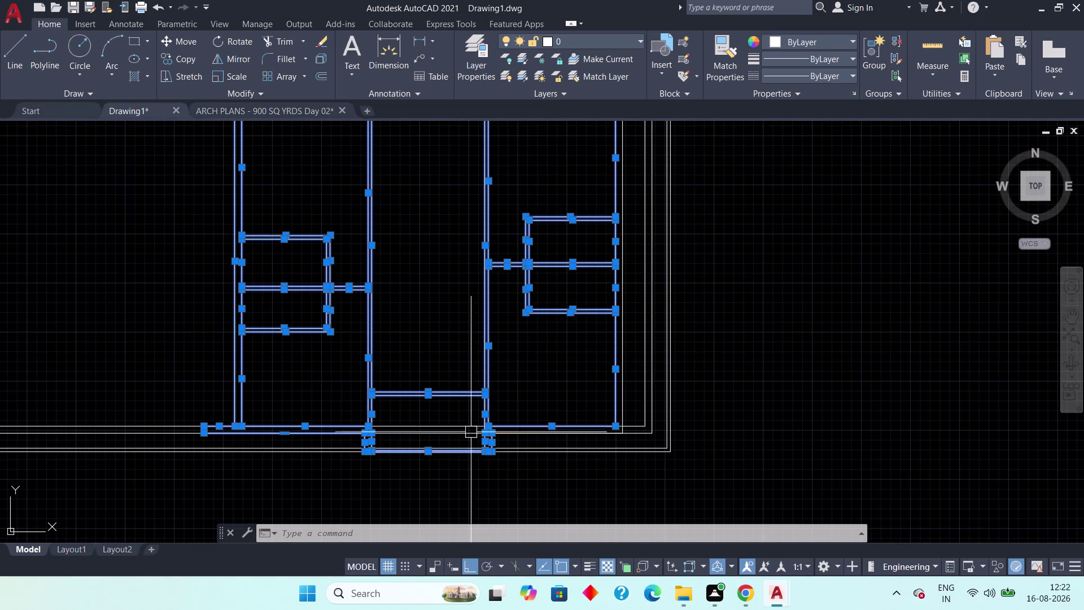
scroll(up, 3)
middle_drag(431, 446, 454, 499)
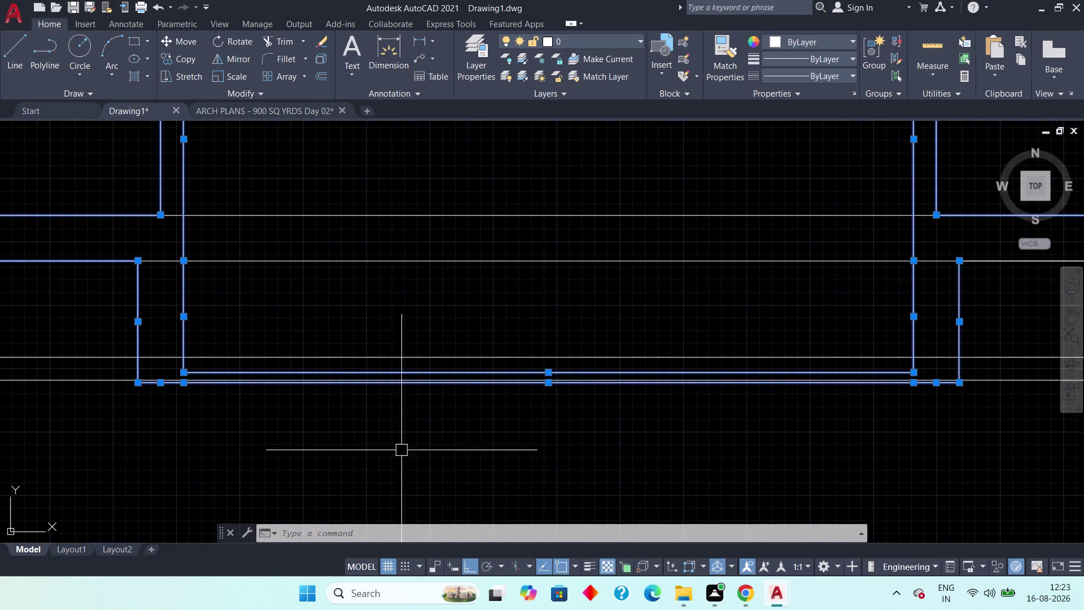
key(Escape)
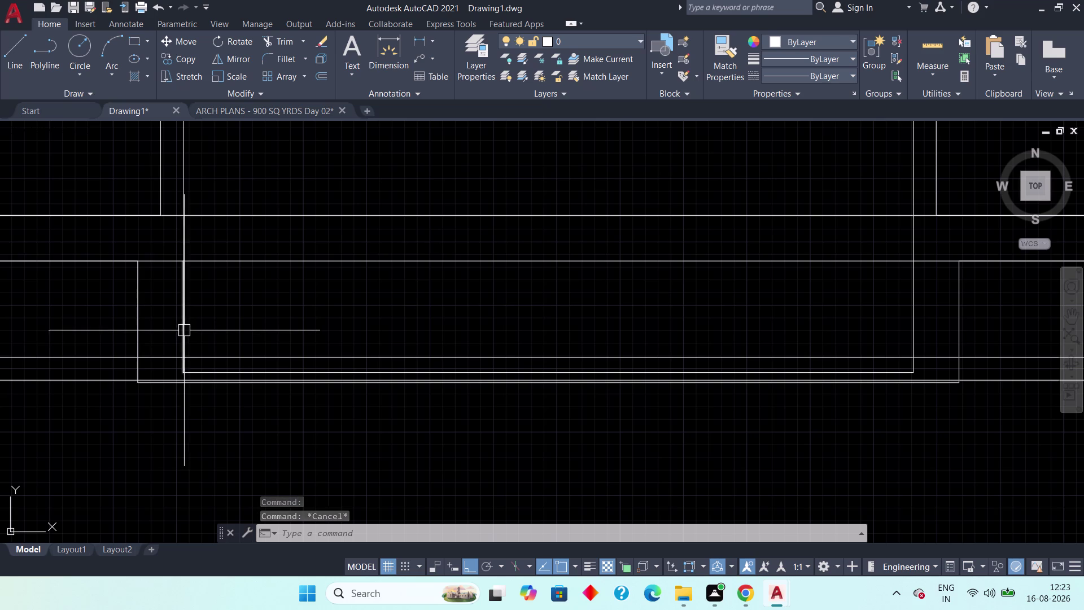
Erase three stray line pieces along the bottom and left wall lines.
middle_drag(239, 328, 279, 320)
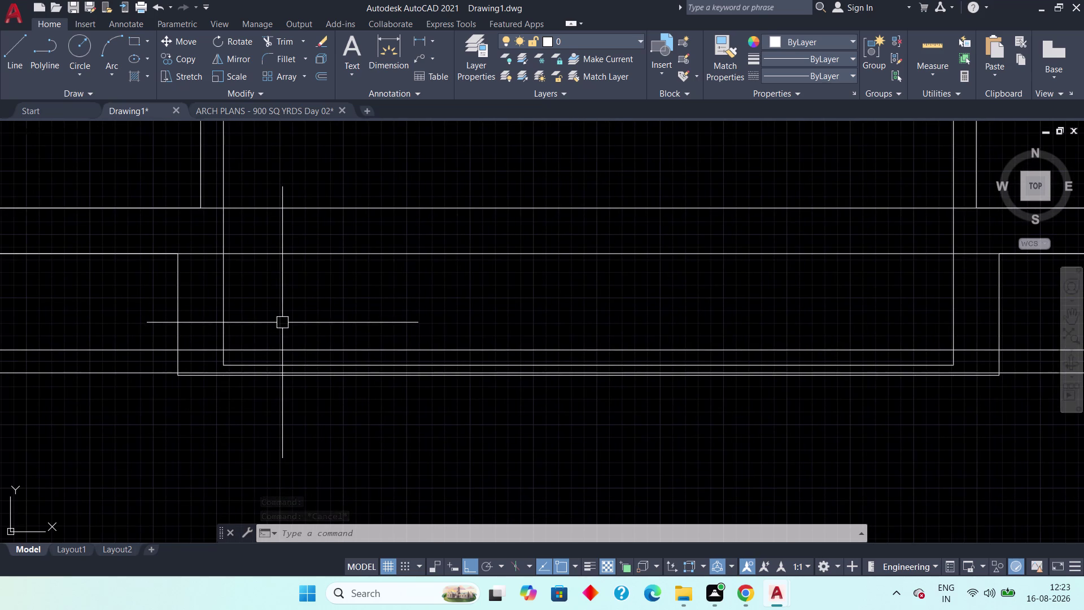
middle_drag(286, 322, 296, 351)
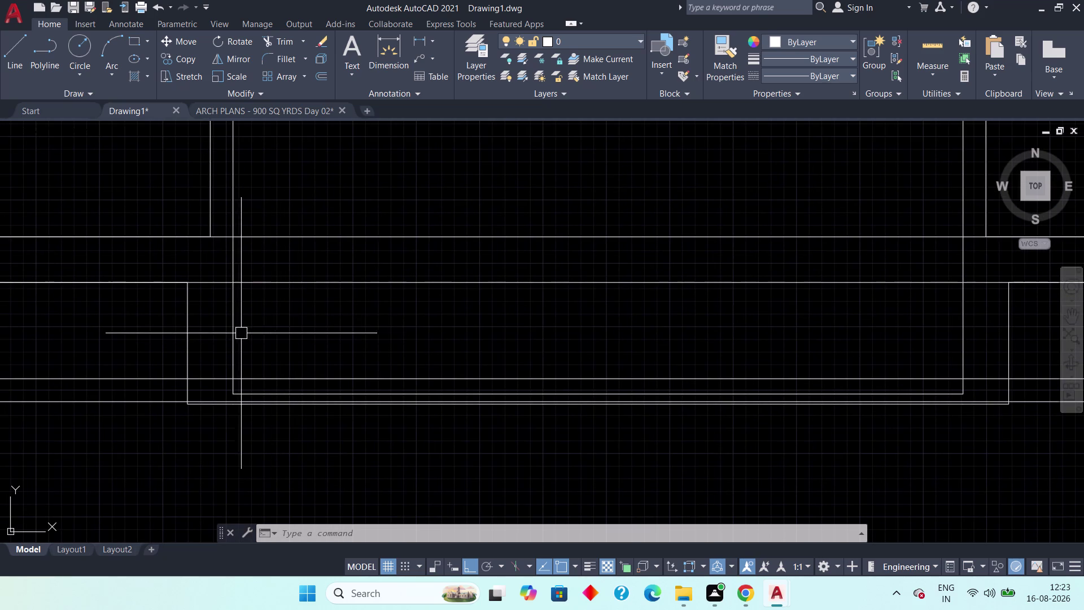
click(238, 333)
key(Delete)
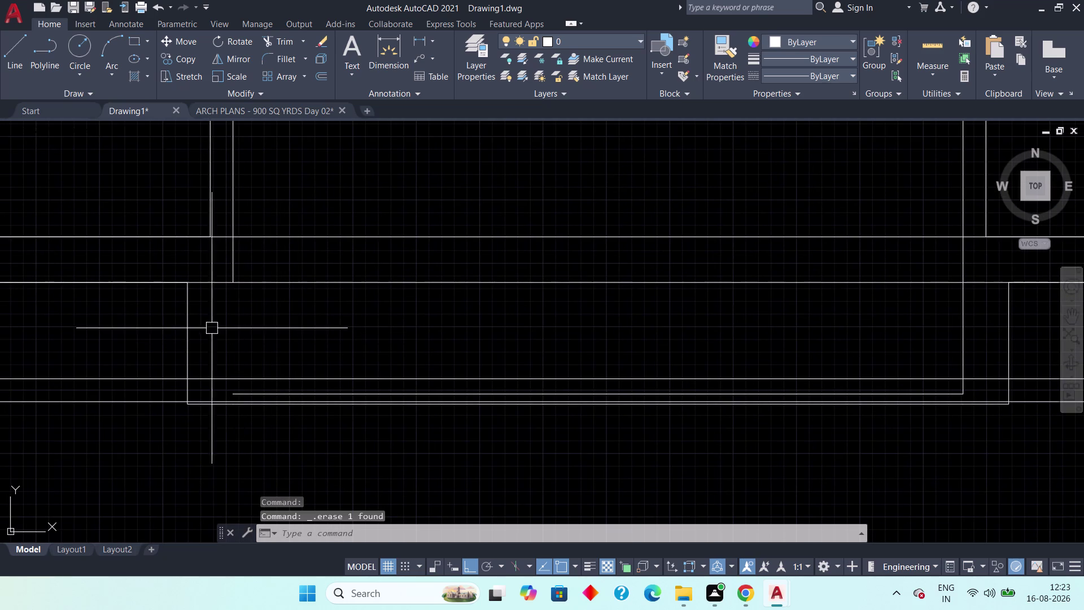
click(188, 333)
key(Delete)
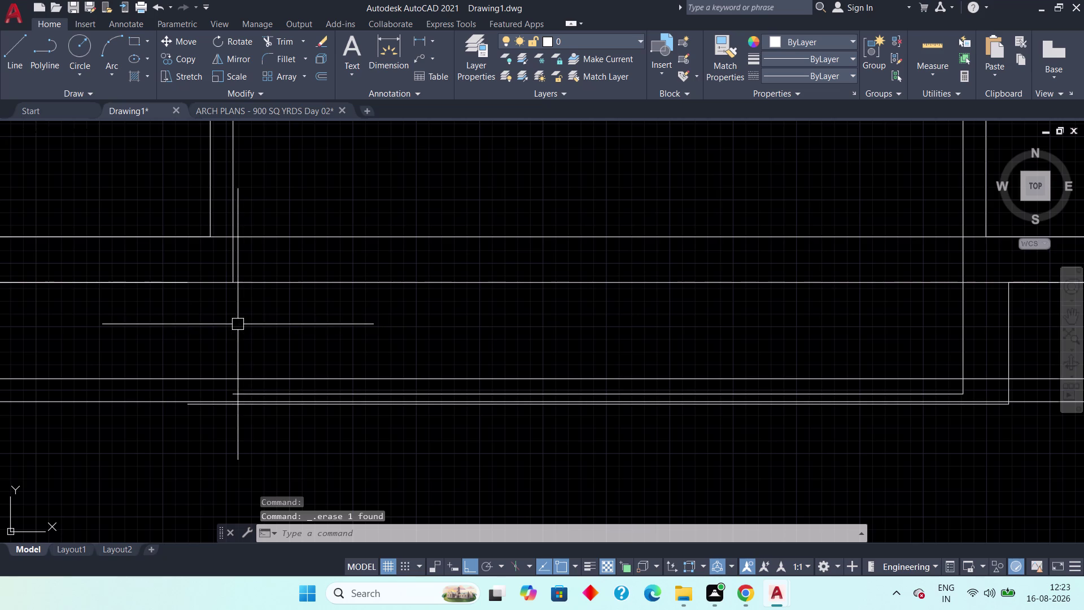
click(161, 287)
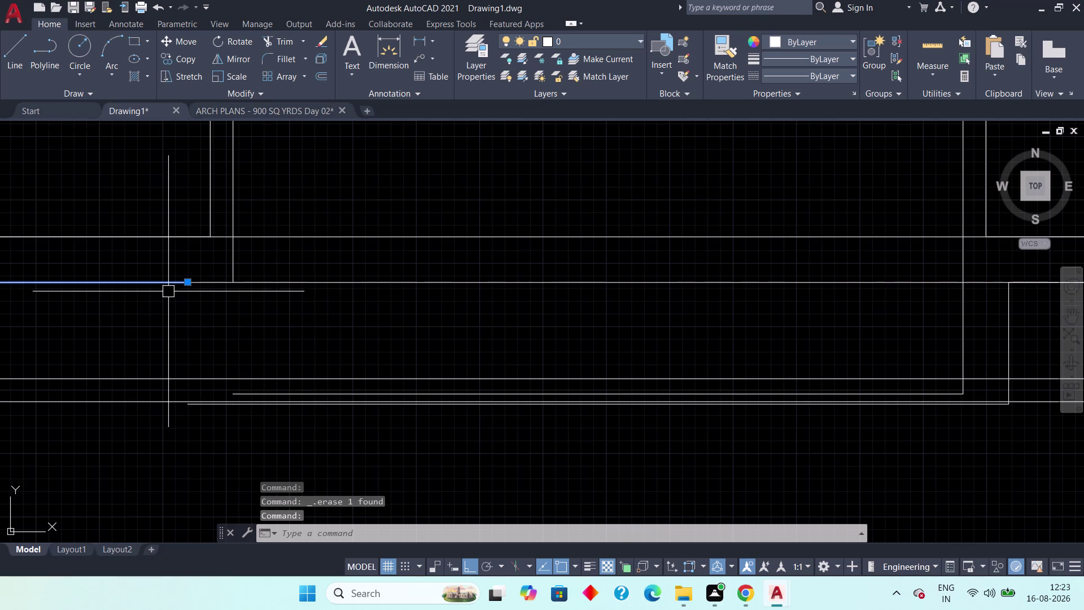
key(Delete)
Erase three more leftover wall lines, then undo the last erase.
scroll(down, 3)
click(205, 285)
key(Delete)
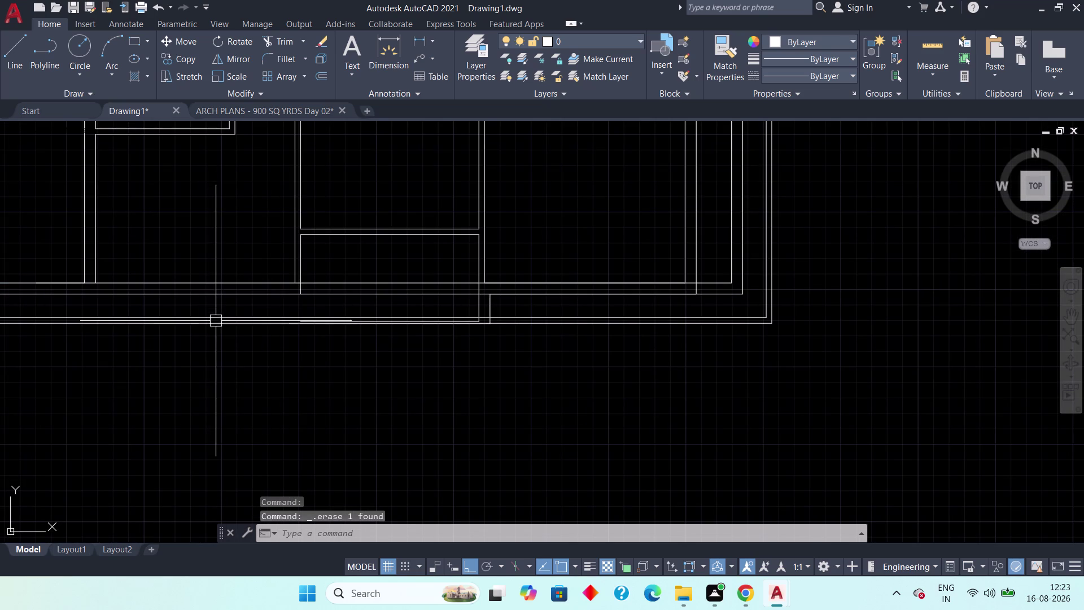
click(71, 281)
key(Delete)
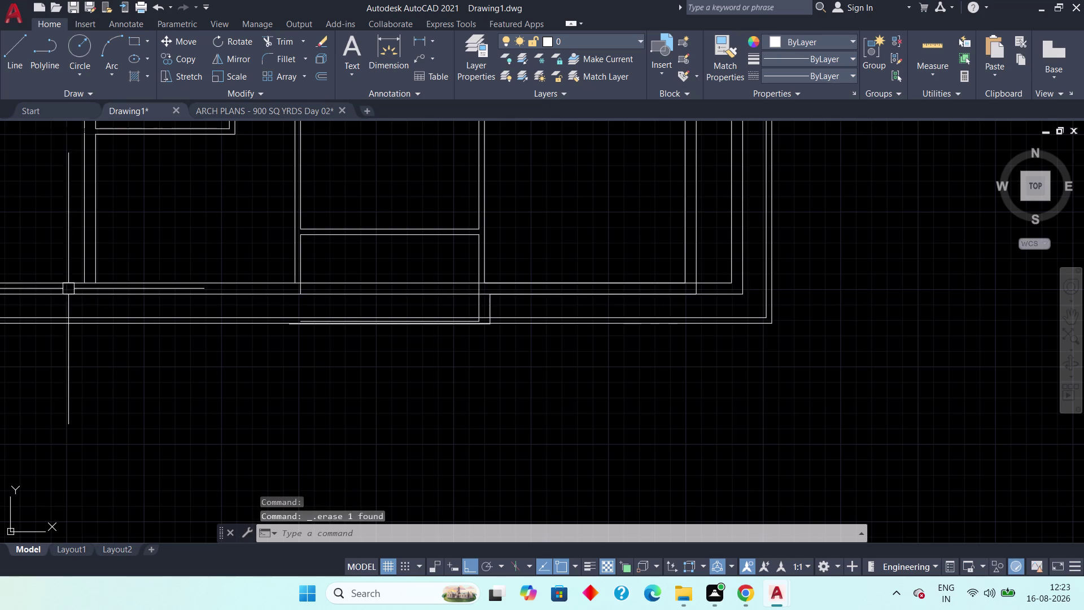
click(66, 291)
key(Delete)
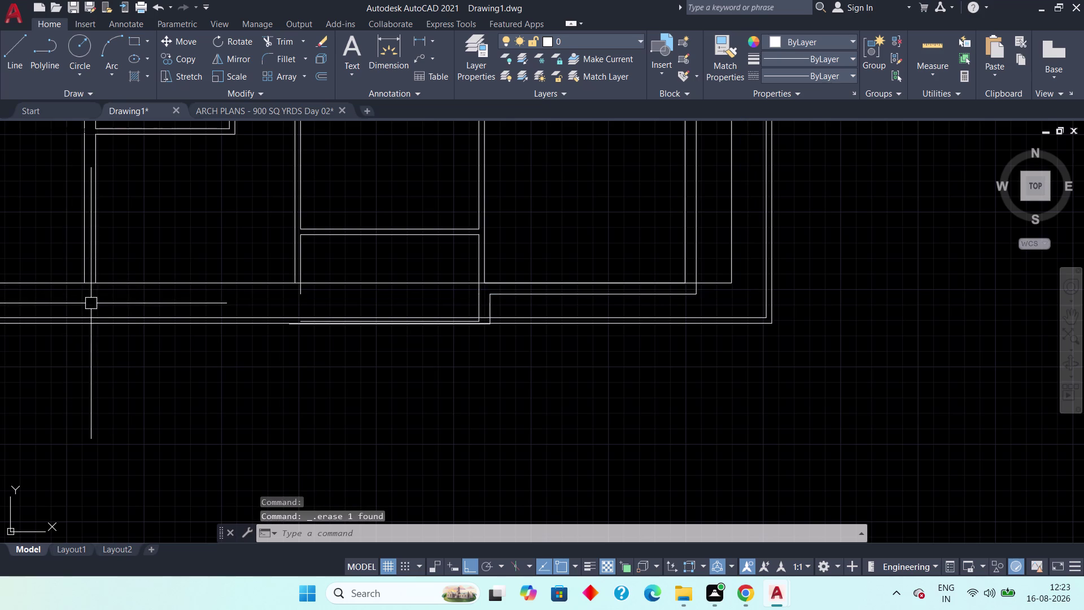
key(ctrl+z)
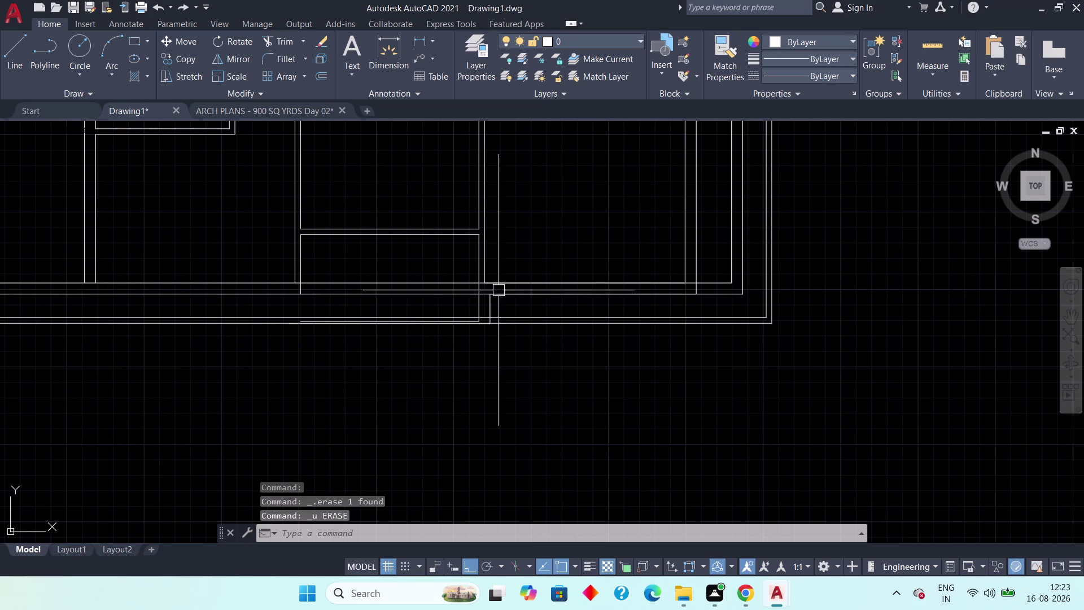
Erase the stray horizontal line lying between the walls.
scroll(up, 3)
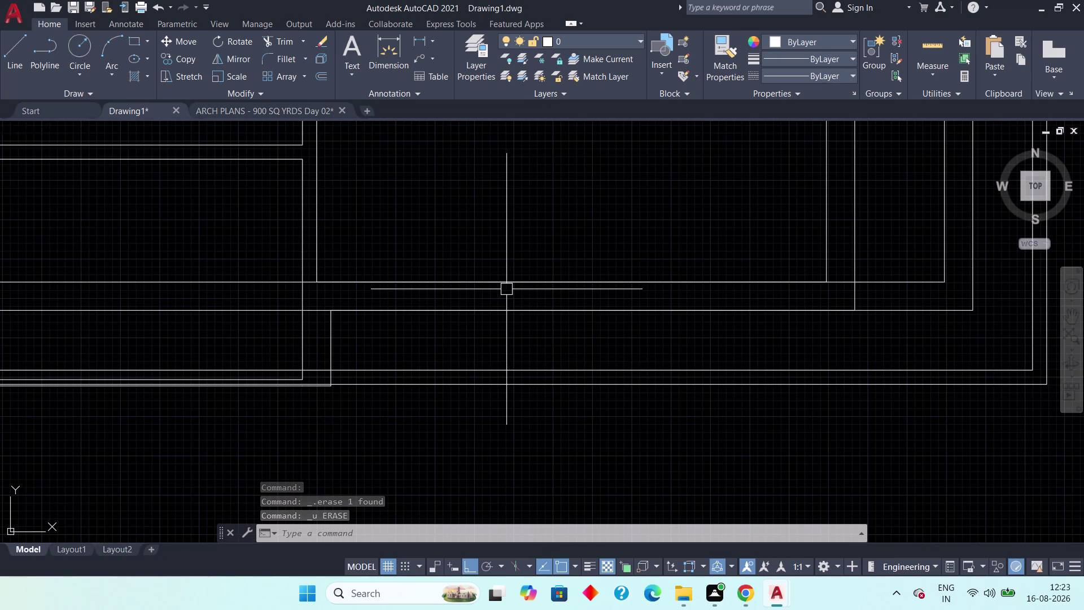
click(505, 280)
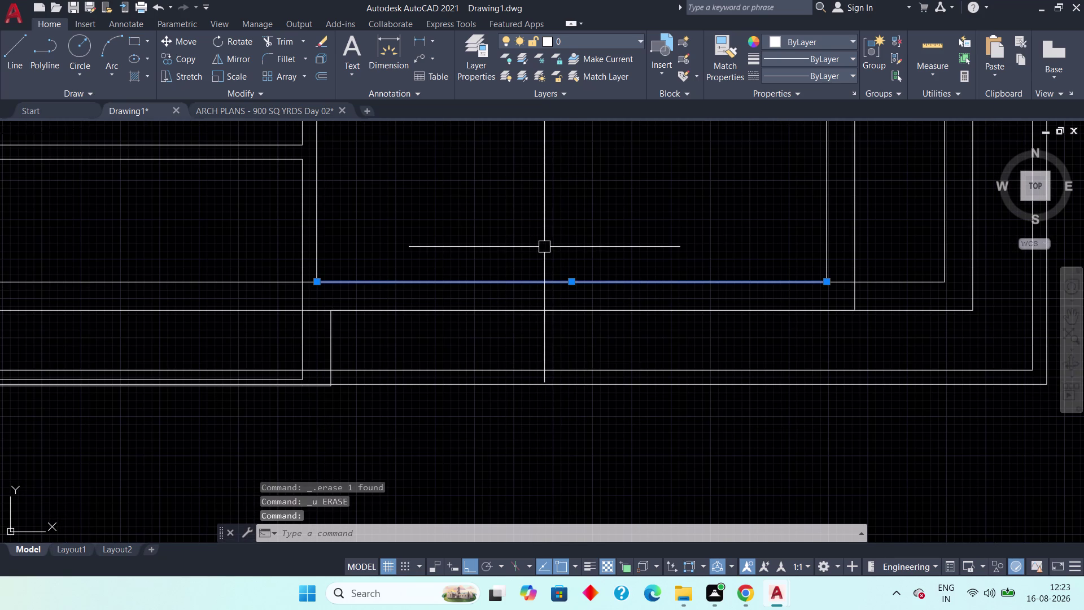
key(Delete)
scroll(down, 3)
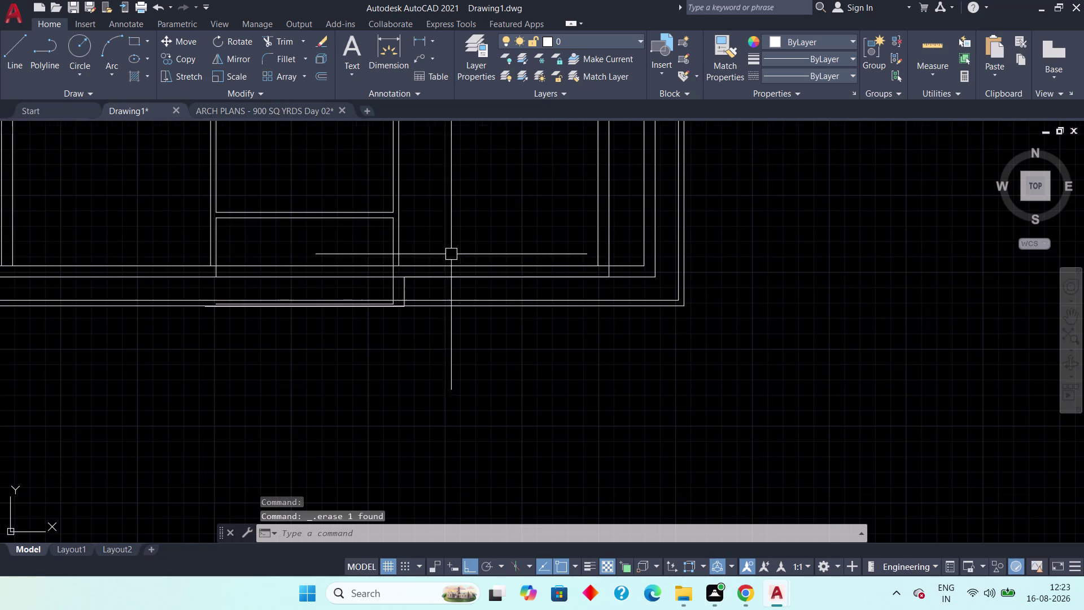
scroll(up, 3)
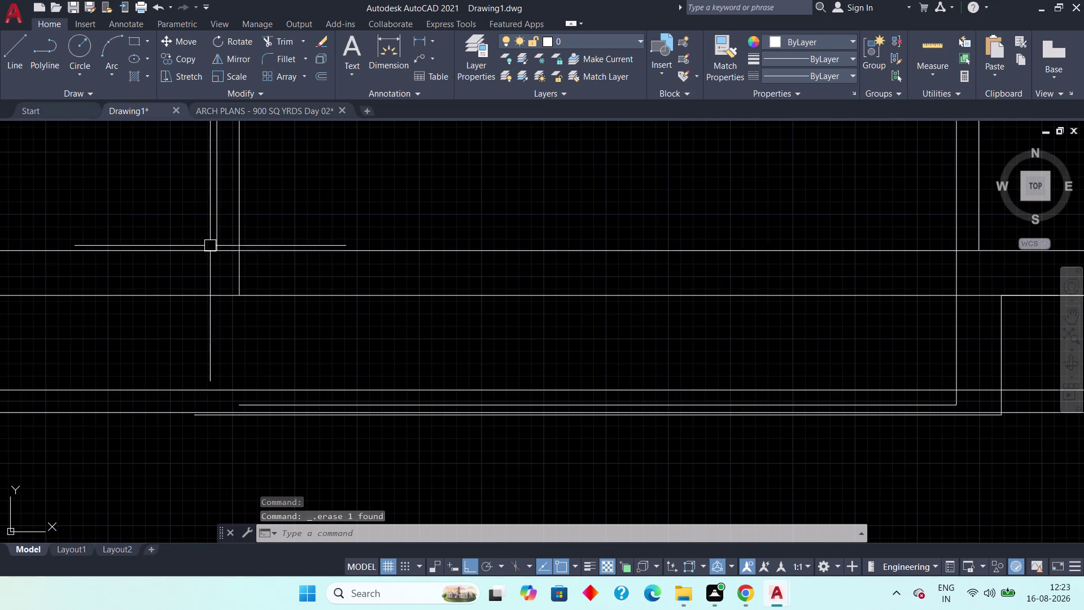
Start stretching a vertical wall line's endpoint, then cancel, leaving the line unchanged.
click(217, 236)
click(220, 251)
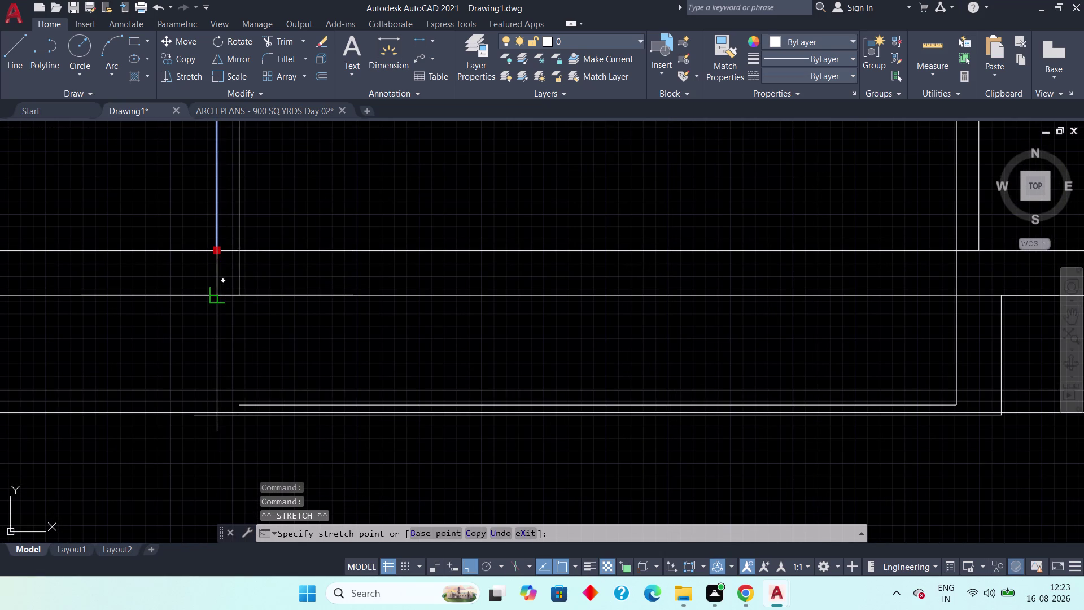
click(215, 289)
middle_drag(664, 261, 489, 257)
scroll(down, 3)
key(Escape)
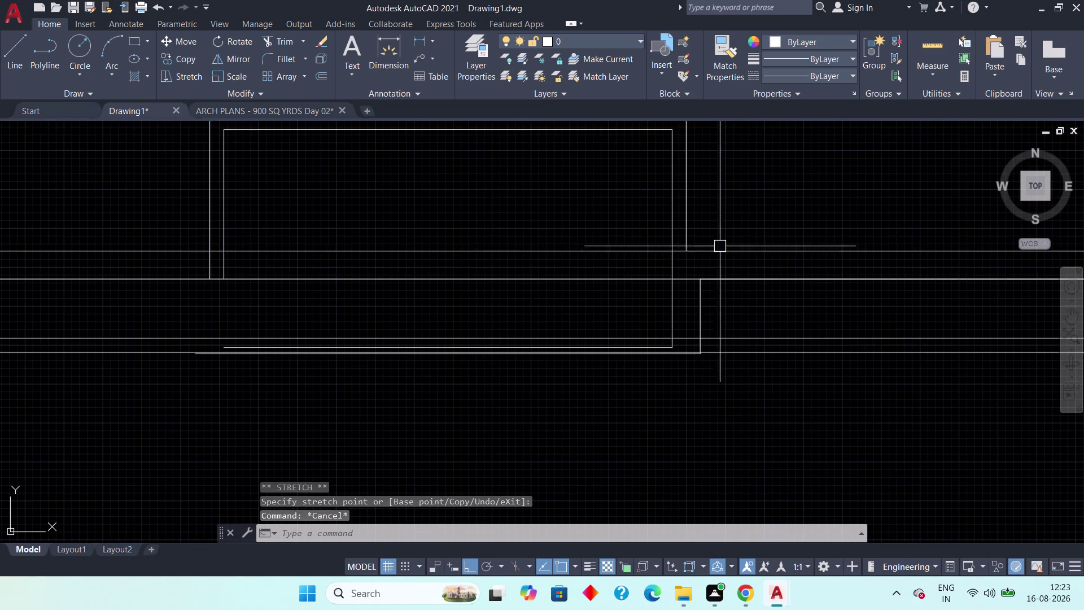
click(689, 236)
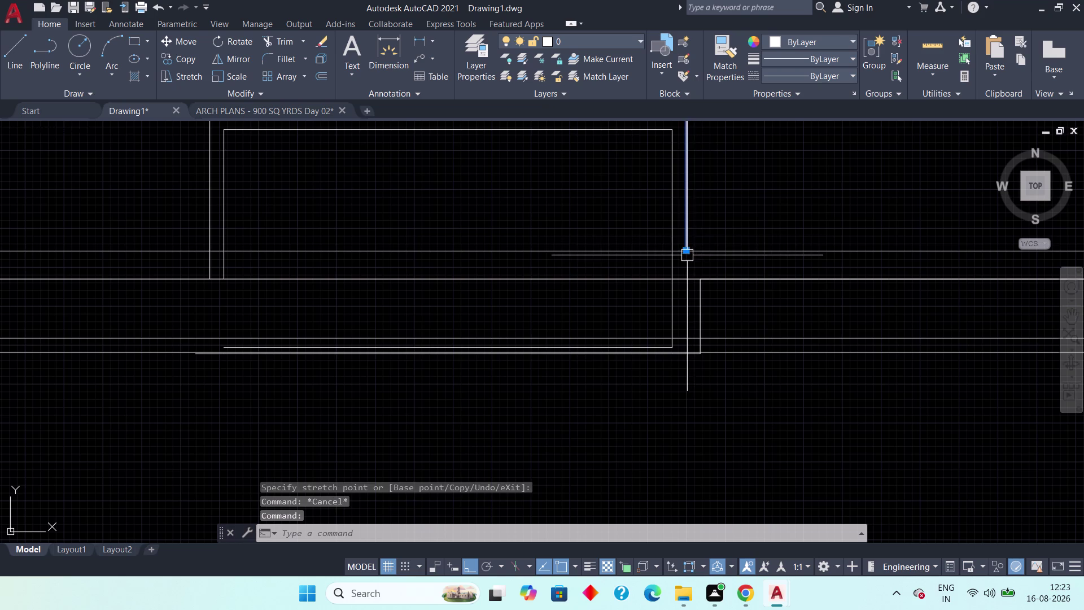
key(Escape)
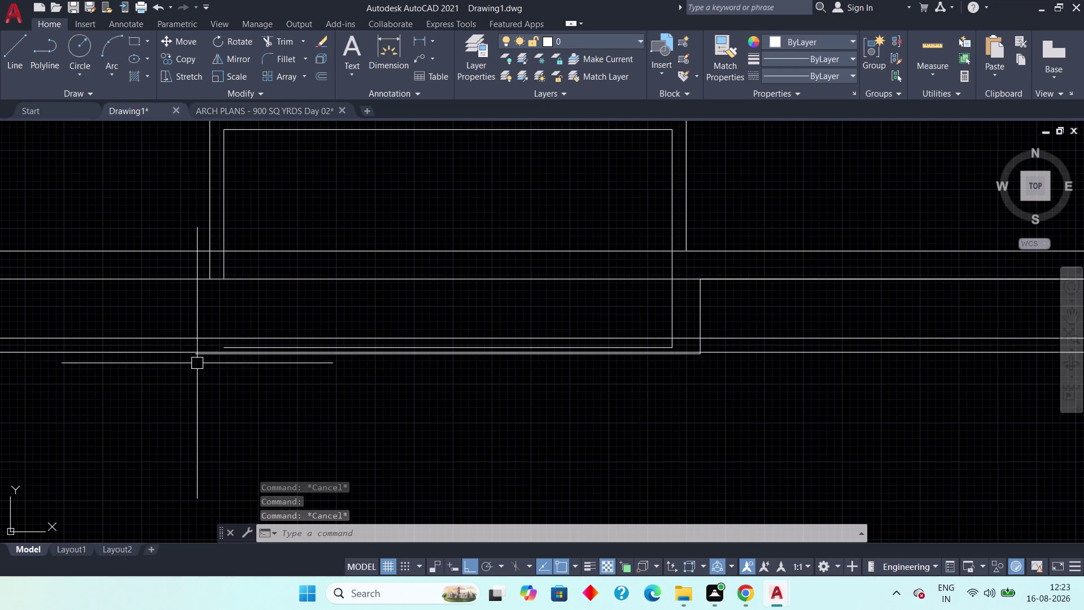
Erase the long duplicate horizontal line along the bottom wall.
scroll(up, 3)
scroll(down, 3)
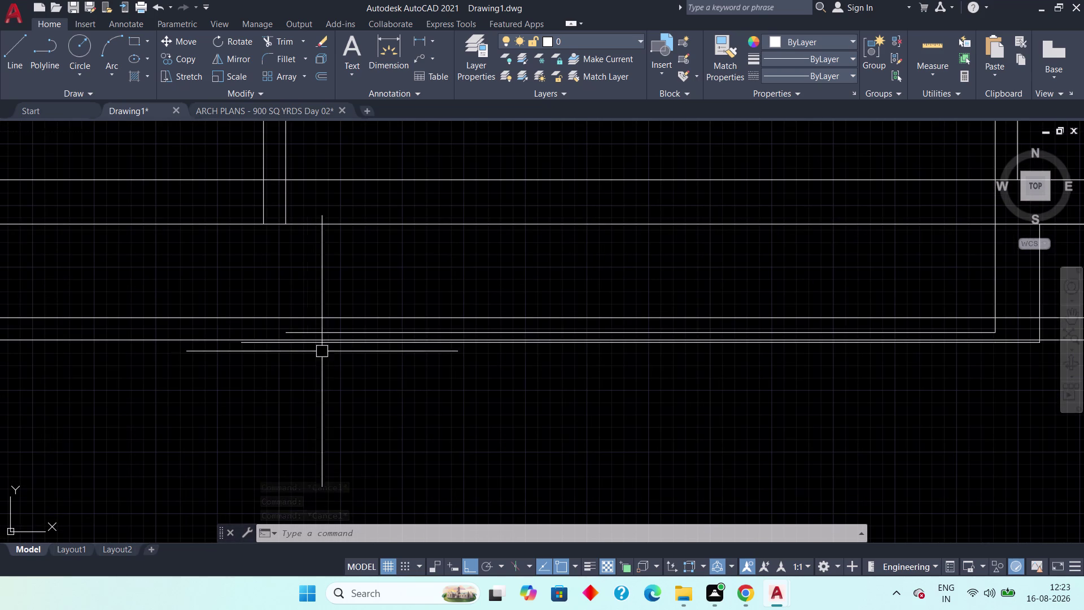
click(310, 332)
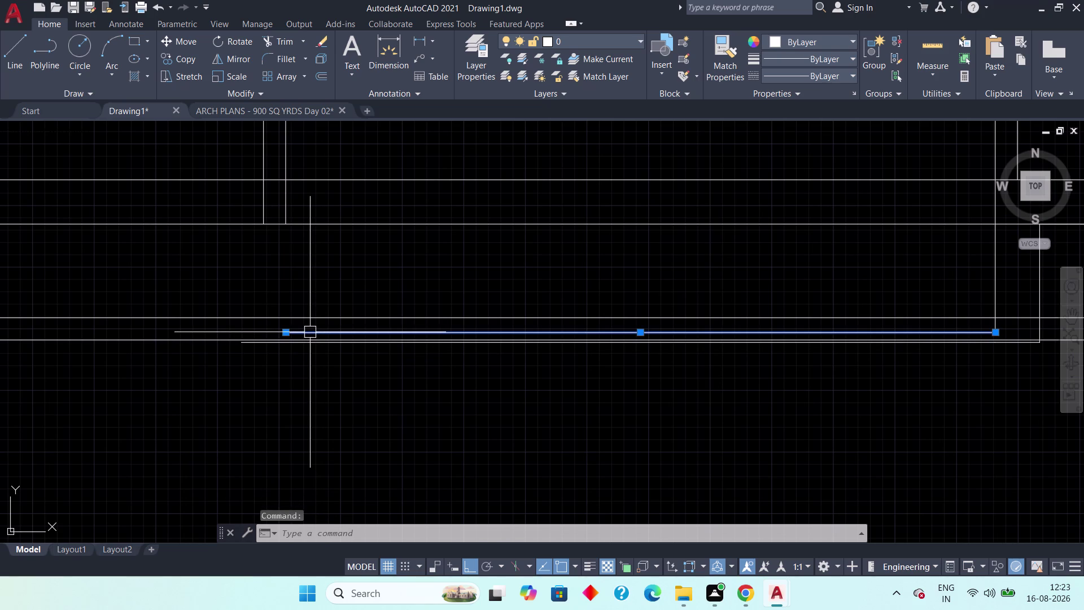
key(Delete)
scroll(up, 3)
Erase the short leftover segment and the long stray horizontal line.
click(247, 354)
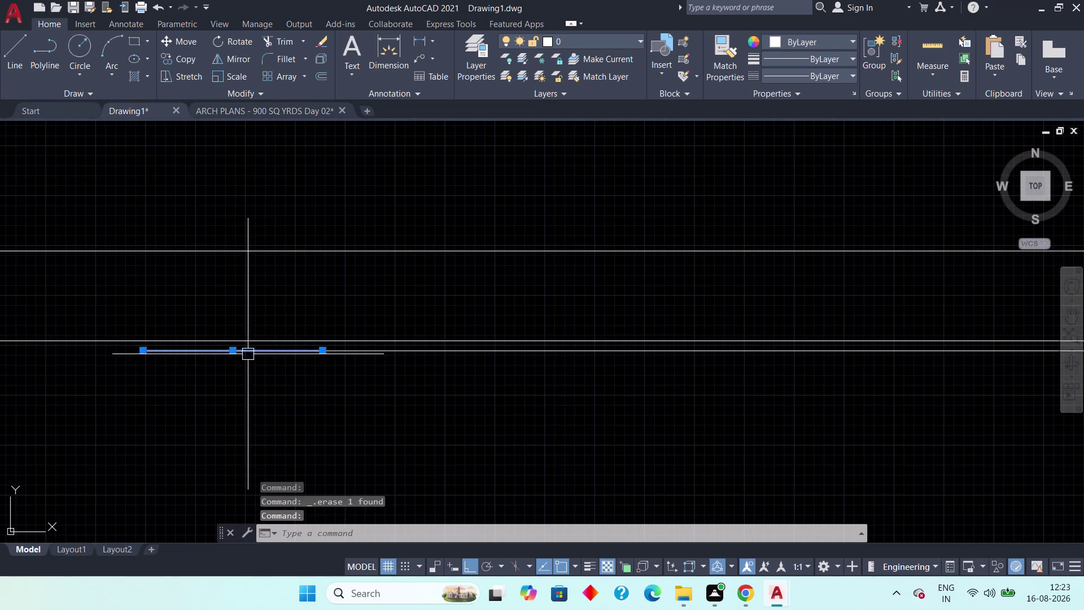
key(Delete)
scroll(down, 3)
scroll(up, 3)
click(348, 363)
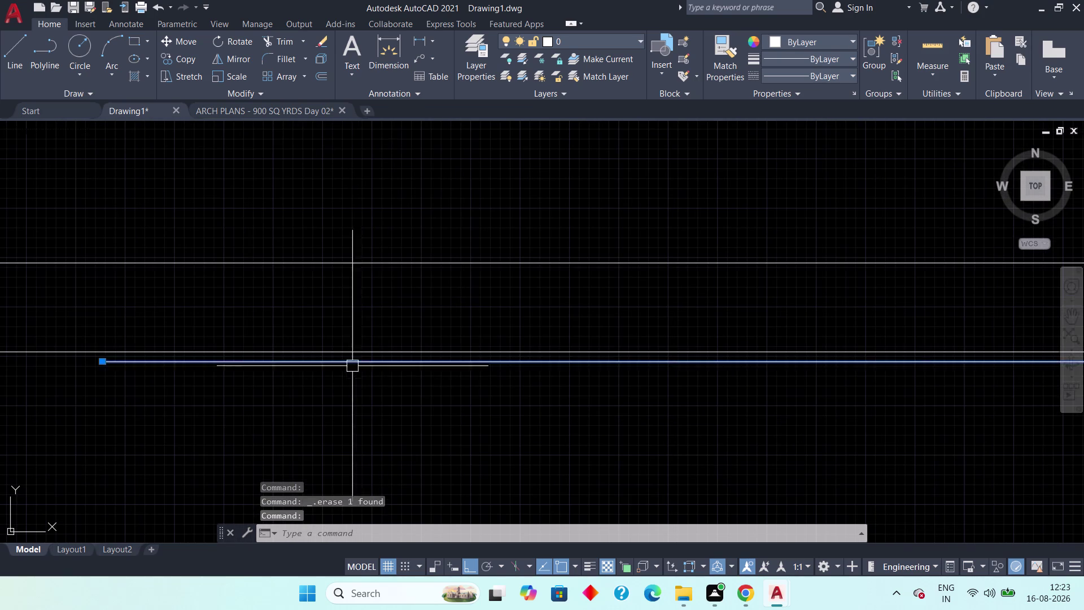
key(Delete)
At the next wall junction, window-select and erase the two leftover lines.
scroll(down, 3)
middle_drag(487, 402, 266, 412)
scroll(down, 3)
middle_drag(643, 361, 496, 354)
scroll(up, 3)
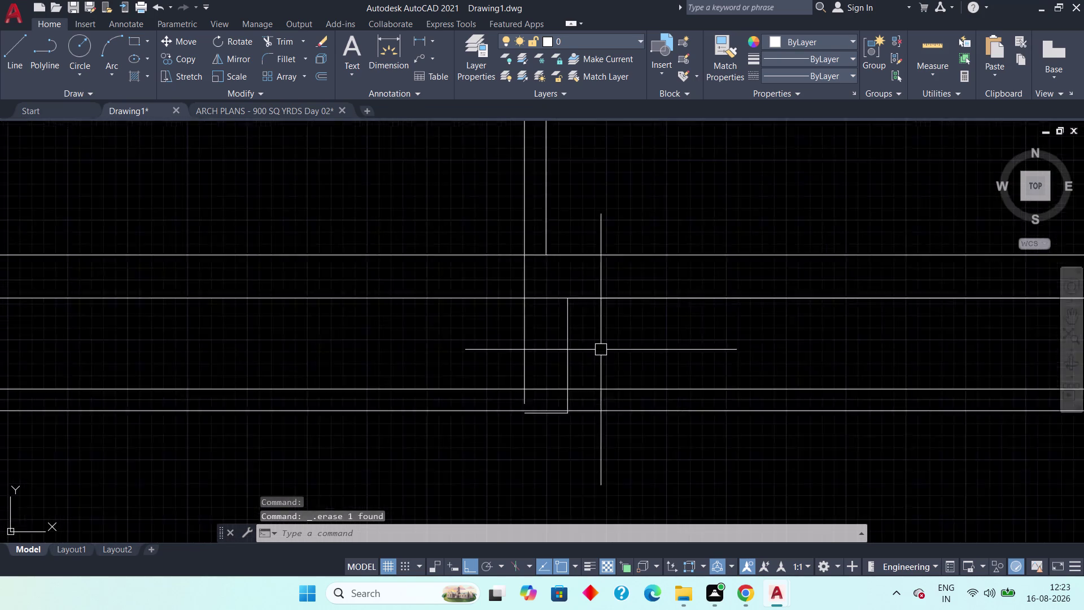
scroll(up, 3)
drag(559, 331, 459, 349)
click(373, 344)
key(Delete)
Erase another stray horizontal line further along the walls.
middle_drag(436, 368, 440, 358)
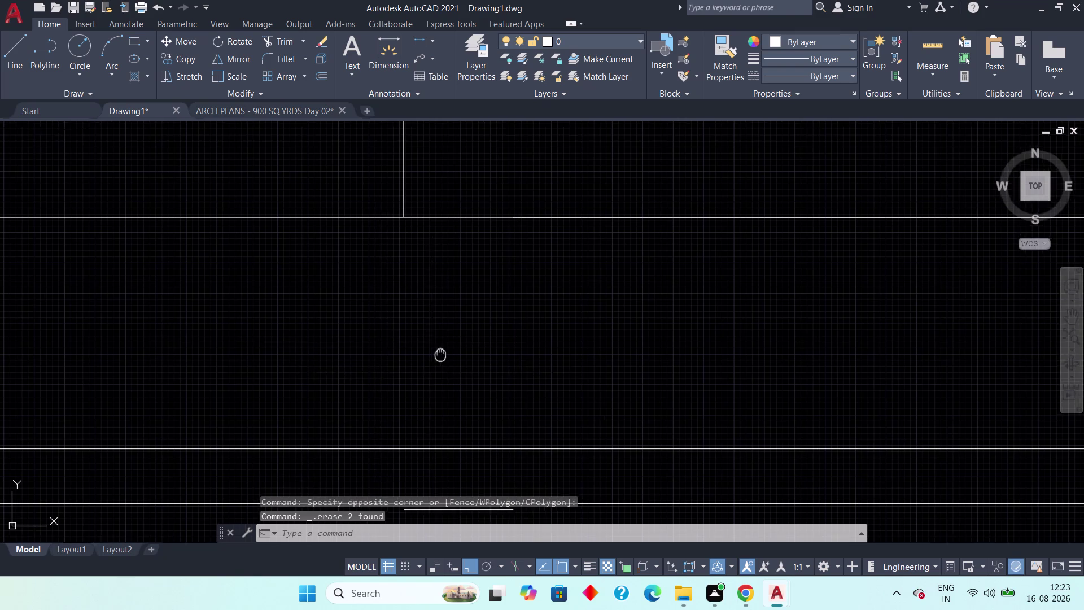
middle_drag(439, 357, 463, 229)
scroll(up, 3)
click(480, 425)
key(Delete)
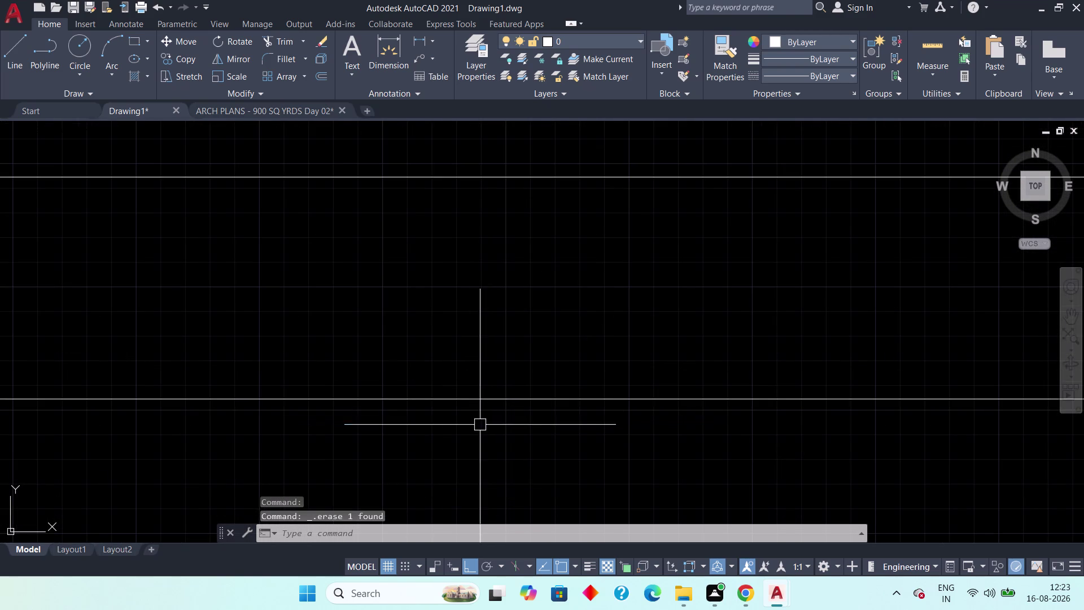
Erase the duplicate line at the next junction, then pan across the lower walls.
scroll(down, 3)
scroll(down, 3)
middle_drag(421, 310, 482, 378)
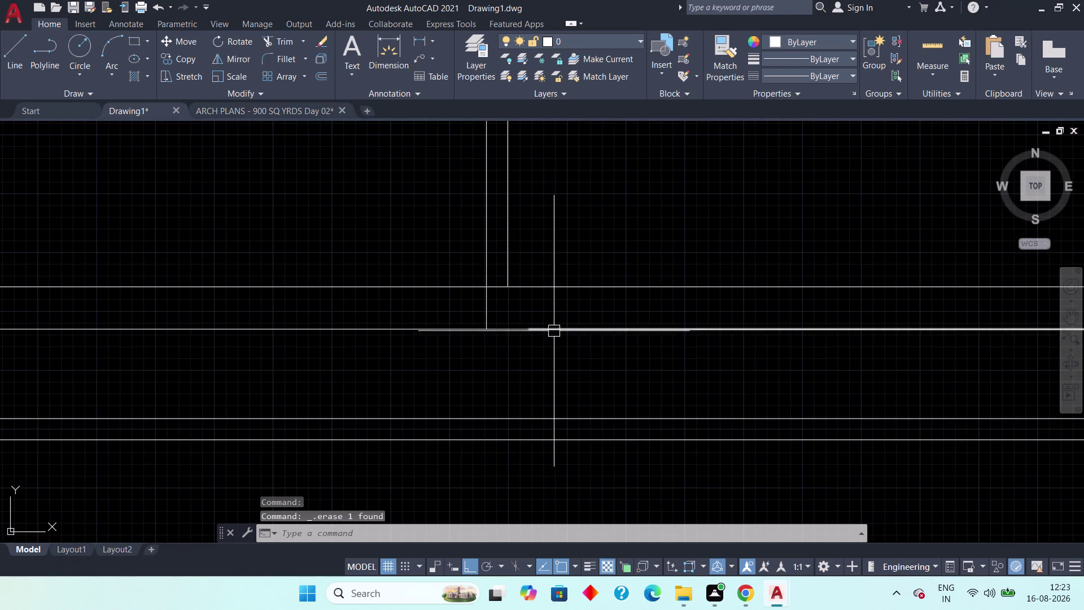
click(555, 330)
key(Delete)
middle_drag(515, 365, 528, 413)
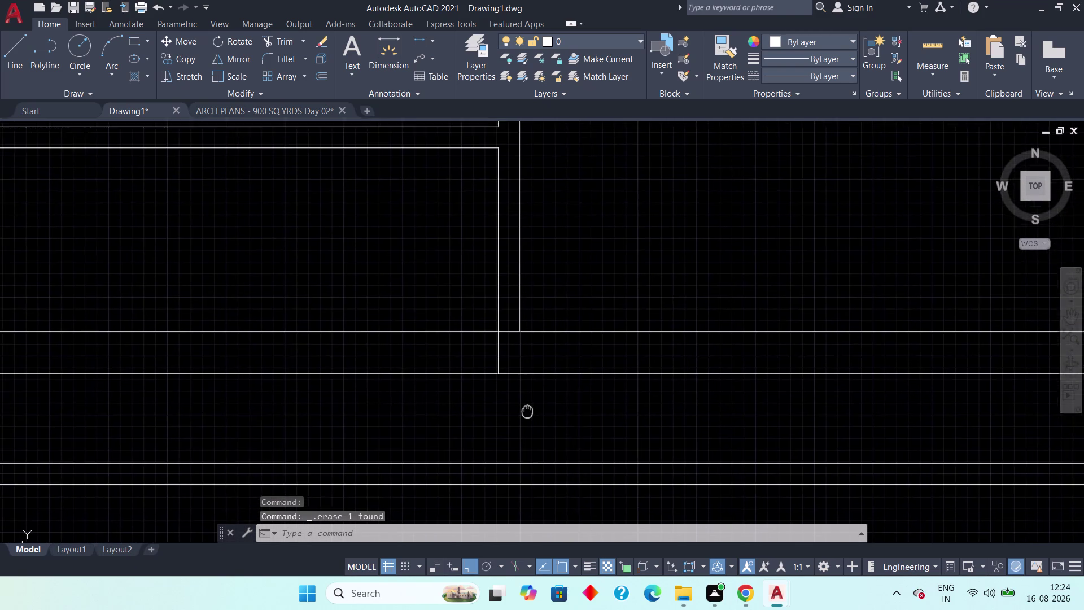
middle_drag(528, 413, 529, 418)
scroll(down, 3)
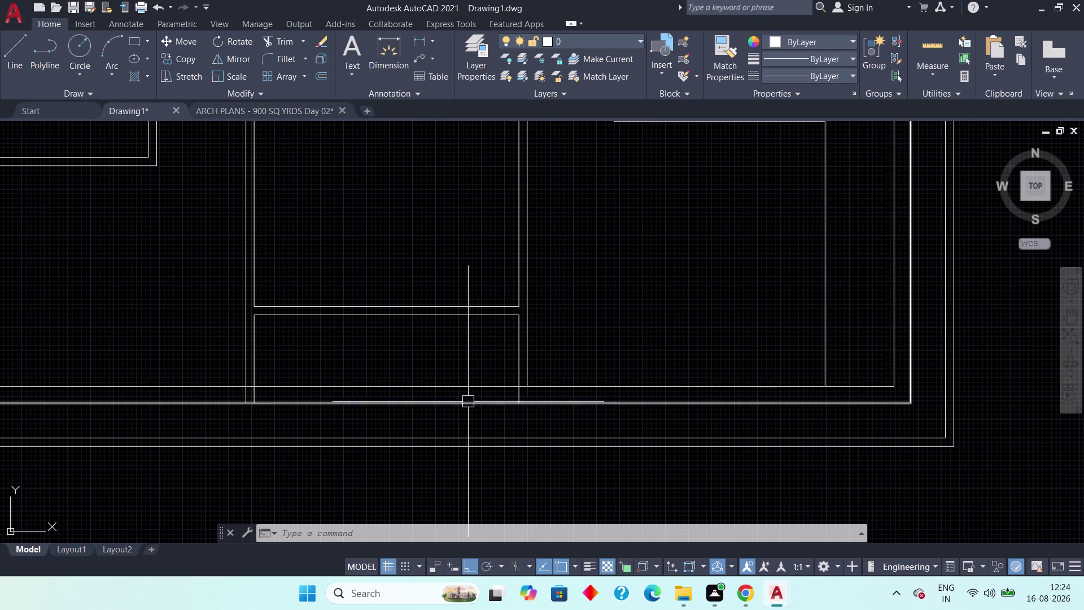
Pan across the floor plan to bring the room's lower corner into view.
scroll(down, 3)
middle_drag(437, 277, 395, 373)
scroll(down, 3)
scroll(up, 3)
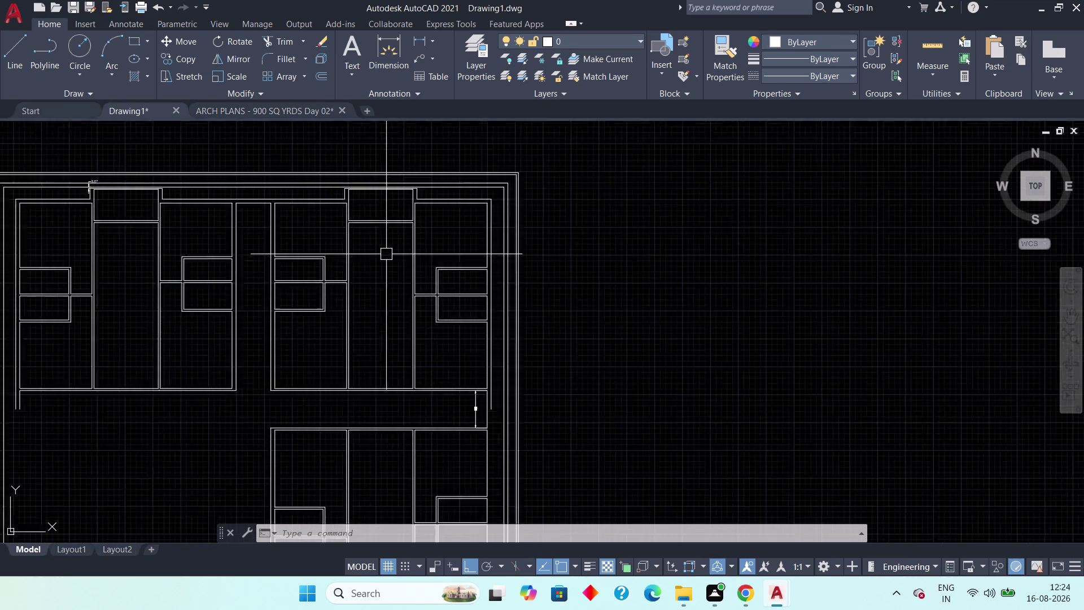
middle_drag(389, 259, 360, 358)
scroll(up, 3)
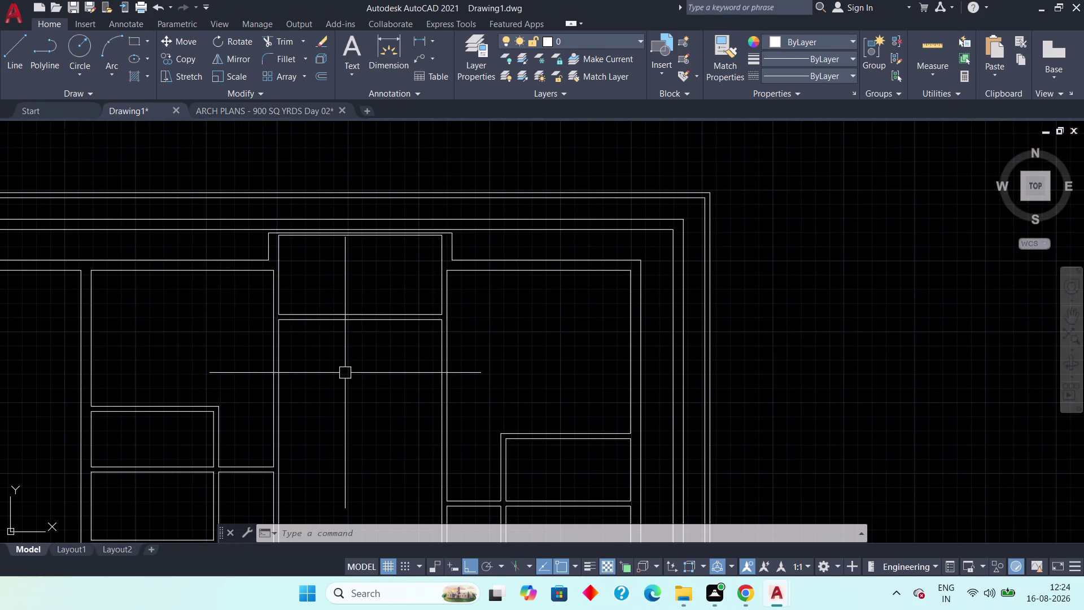
scroll(down, 3)
middle_drag(372, 435, 359, 255)
middle_drag(355, 437, 336, 243)
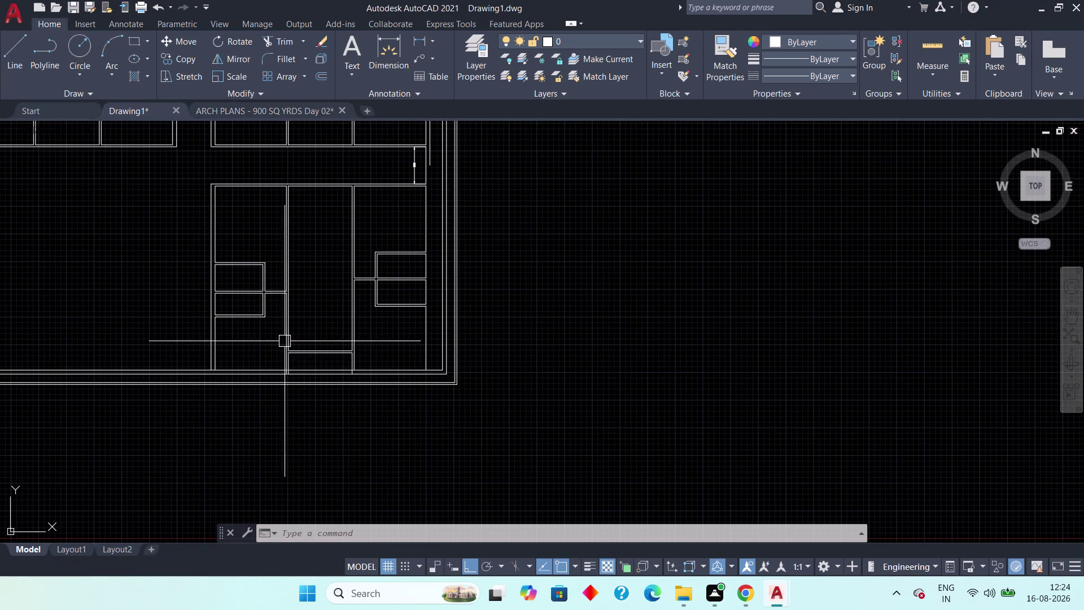
scroll(up, 3)
middle_drag(320, 382, 325, 275)
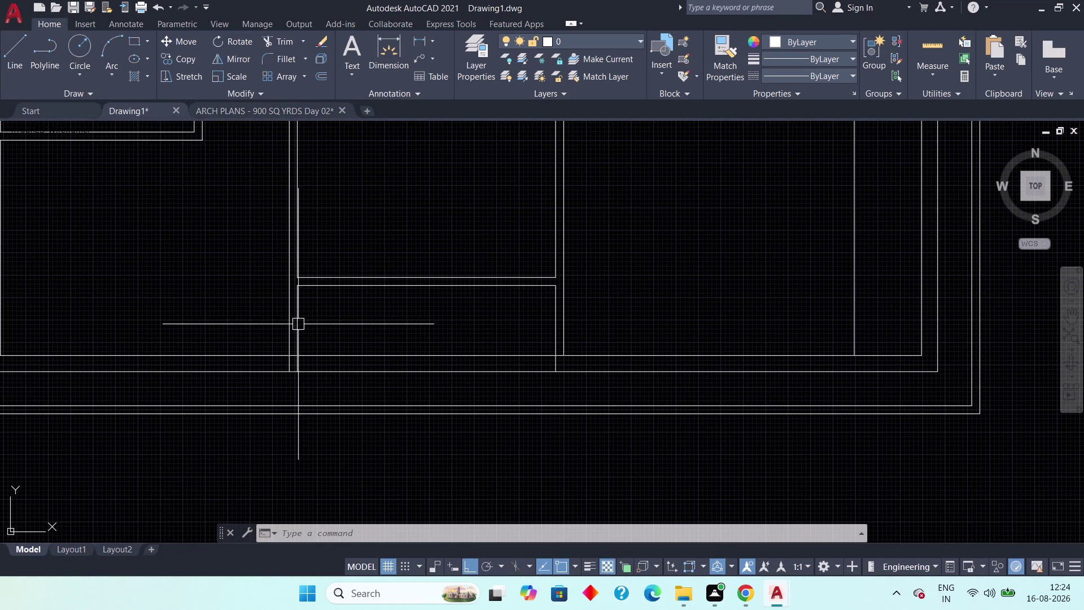
Erase the stray corner line and the short vertical line, then start a Linear dimension.
click(298, 324)
key(Delete)
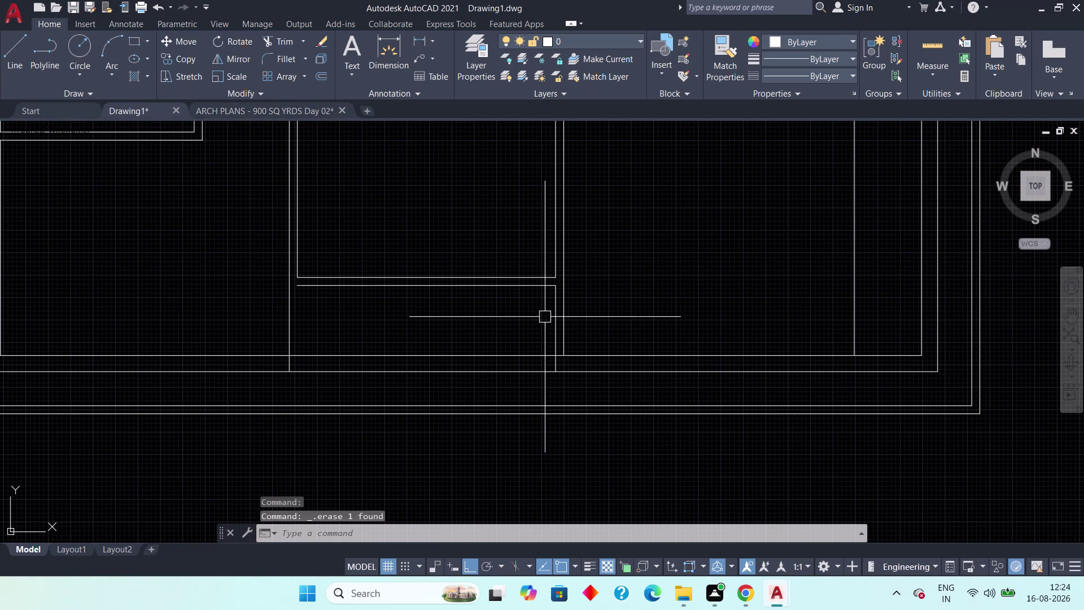
click(558, 315)
key(Delete)
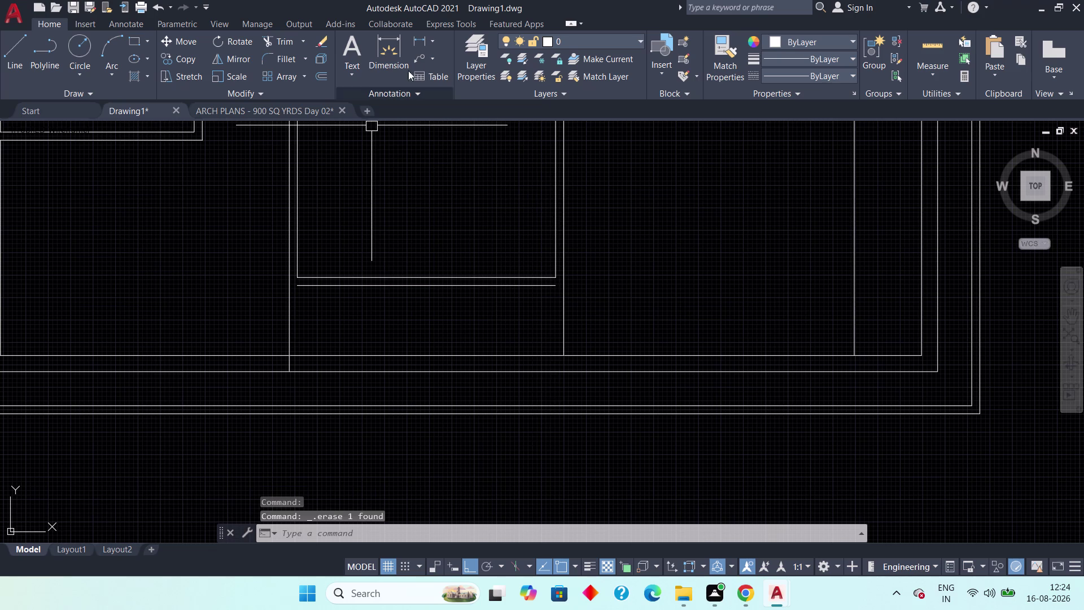
click(421, 44)
Dimension the gap as a check, reading 3'-3.0".
scroll(up, 3)
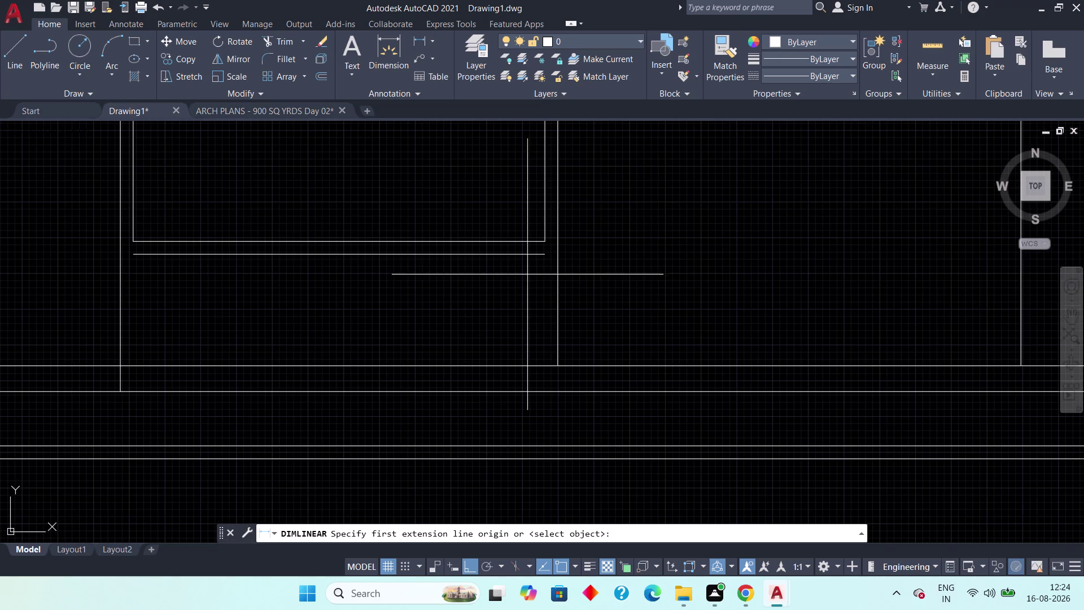
click(547, 254)
click(543, 364)
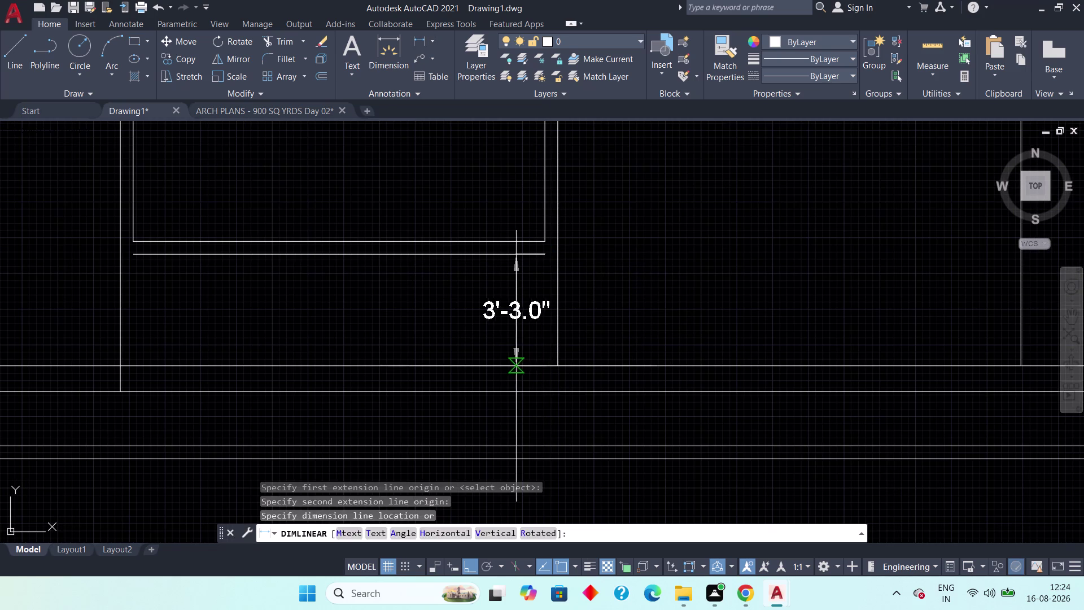
click(515, 365)
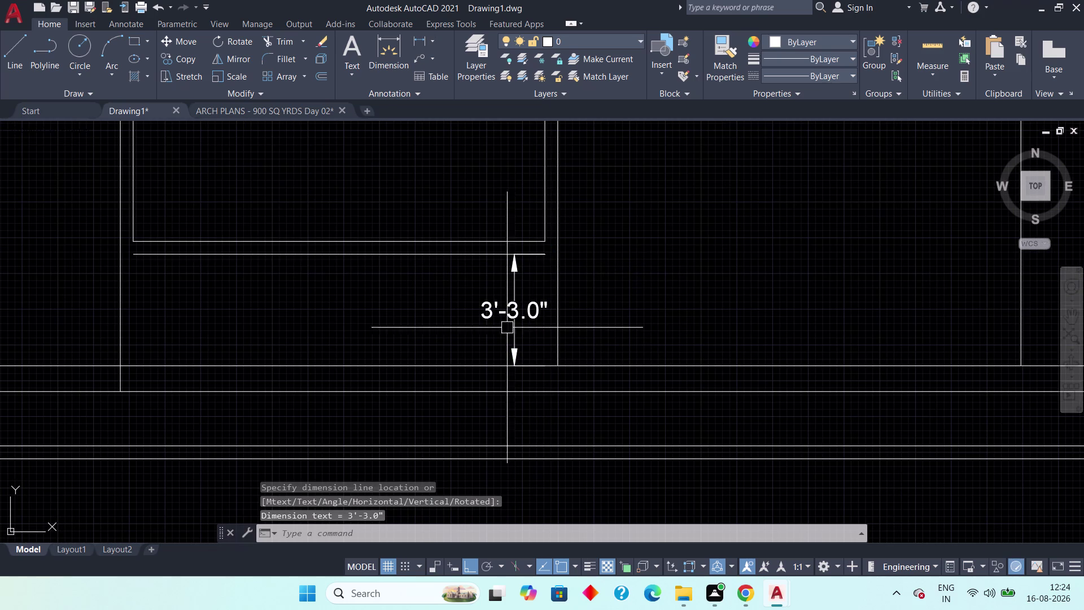
key(Escape)
Select and erase the 3'-3.0" check dimension.
drag(475, 292, 487, 309)
click(524, 328)
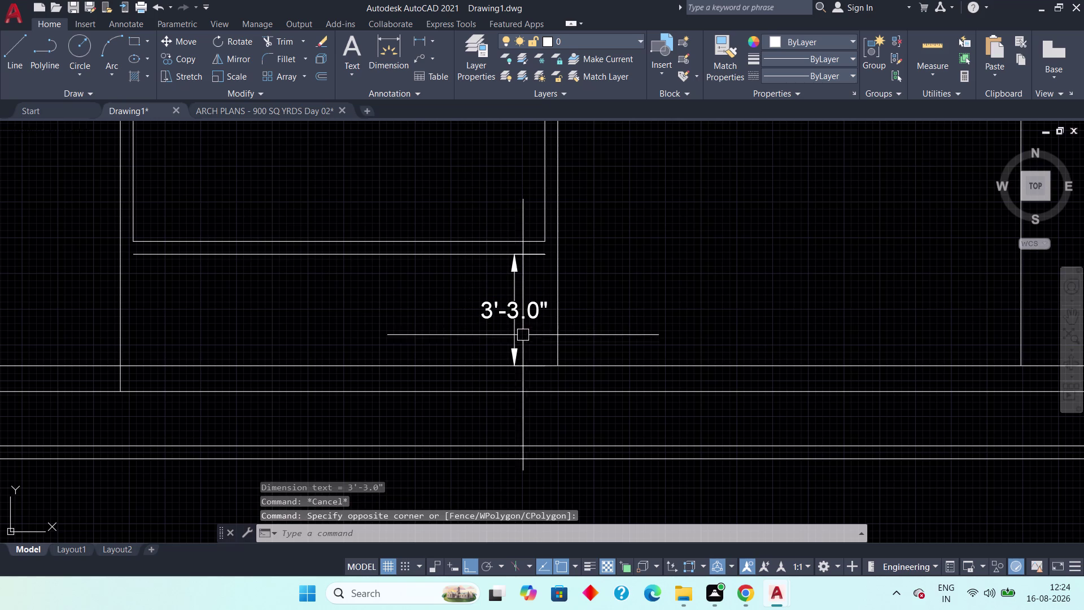
click(524, 333)
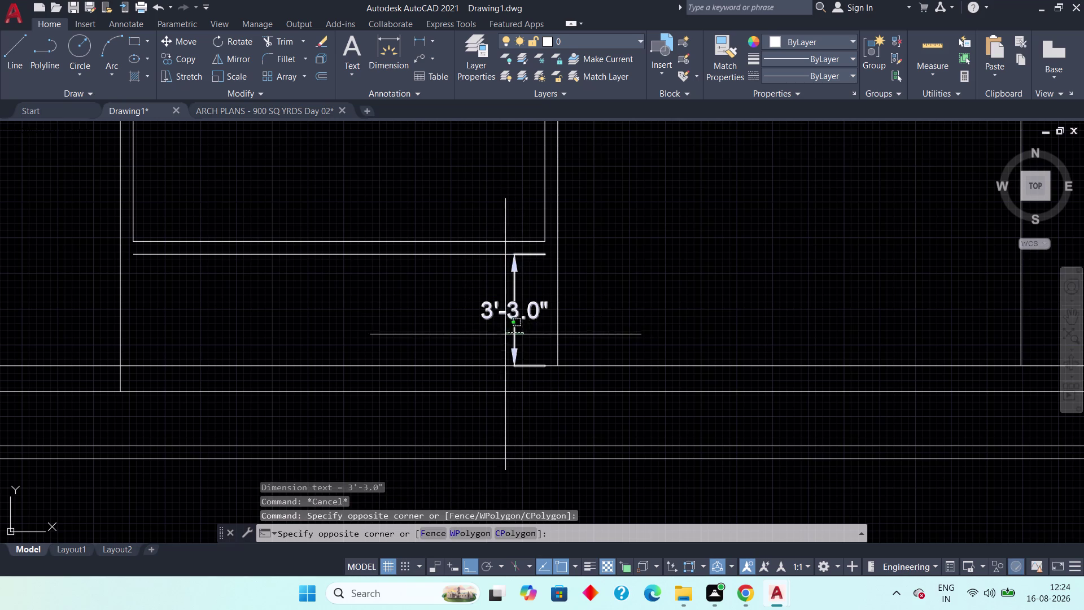
click(502, 336)
key(Delete)
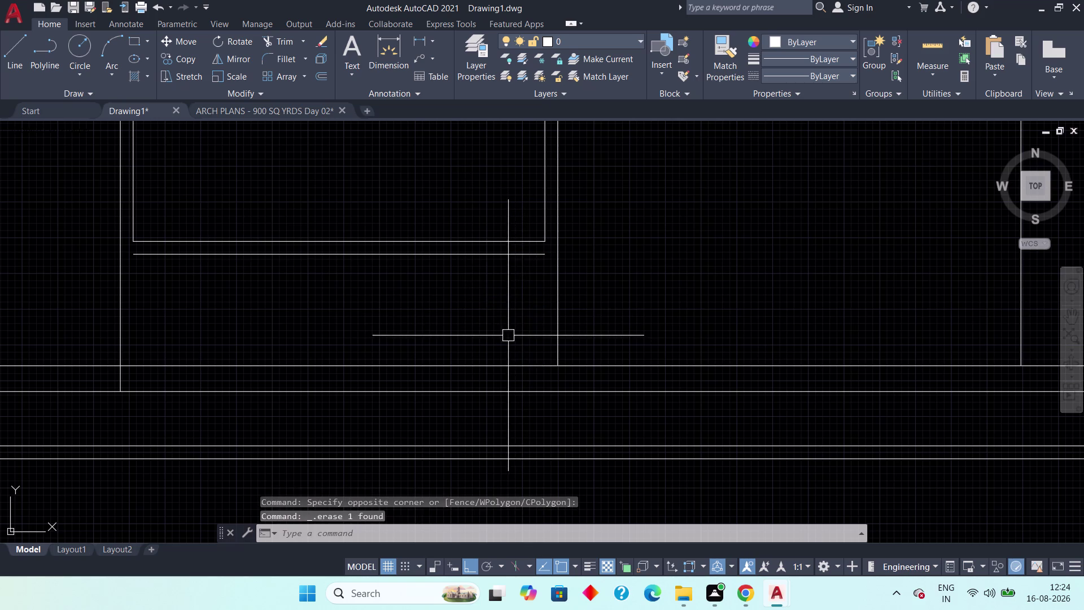
Pan out across the whole floor plan.
scroll(down, 3)
middle_drag(595, 300, 586, 428)
scroll(down, 3)
middle_drag(494, 289, 487, 467)
scroll(down, 3)
scroll(up, 3)
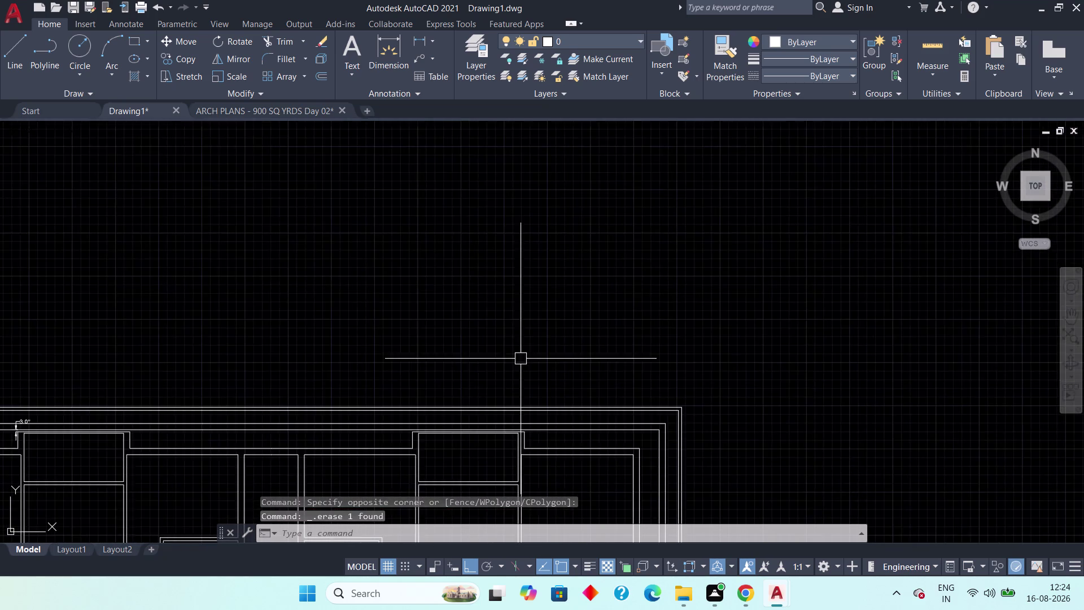
scroll(up, 3)
middle_drag(531, 390, 533, 279)
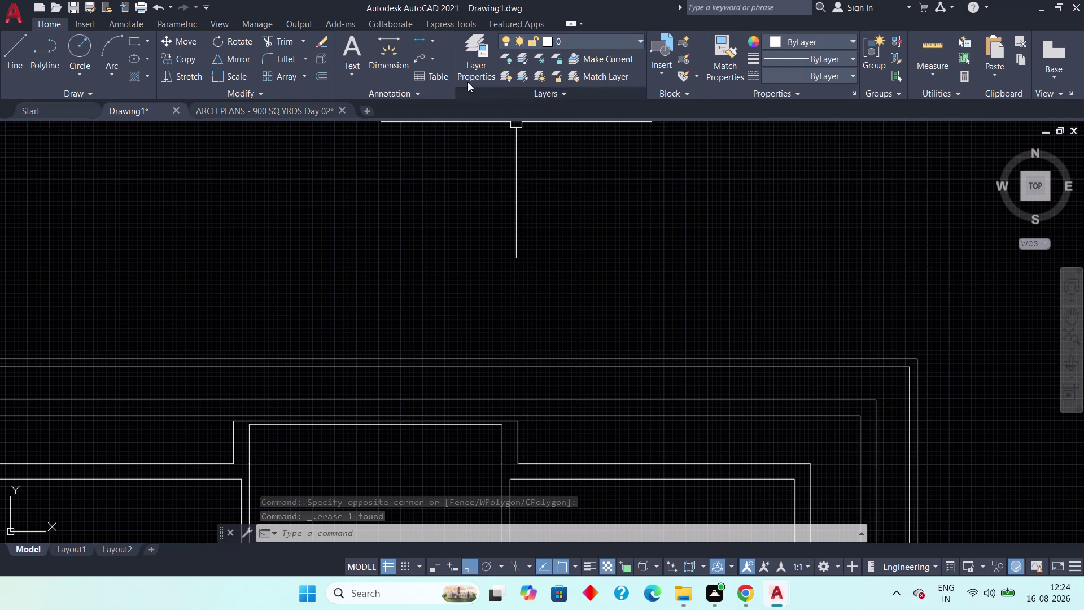
click(420, 45)
scroll(up, 3)
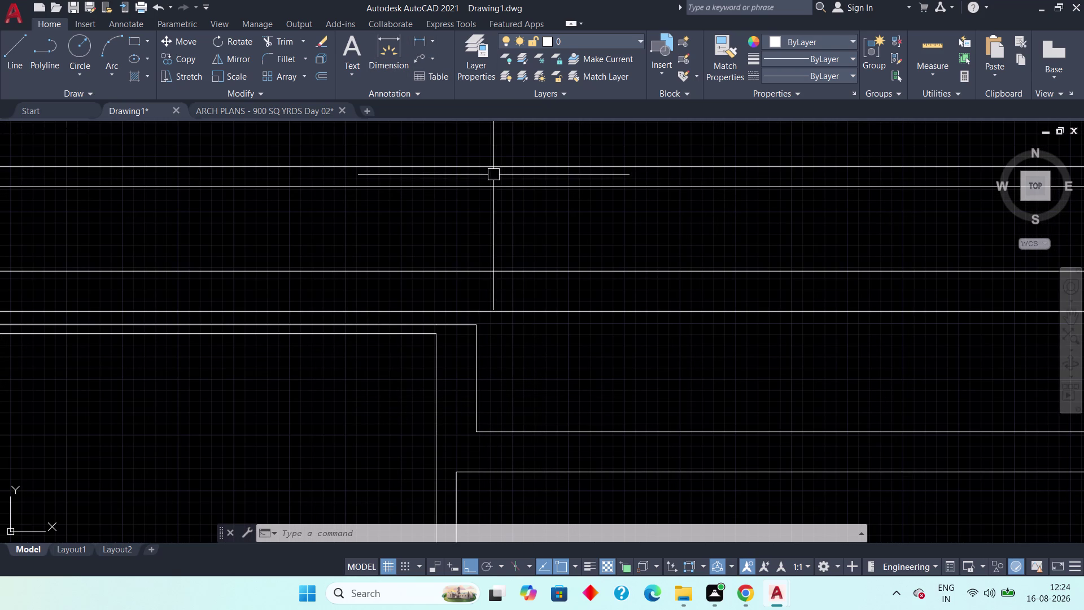
click(414, 38)
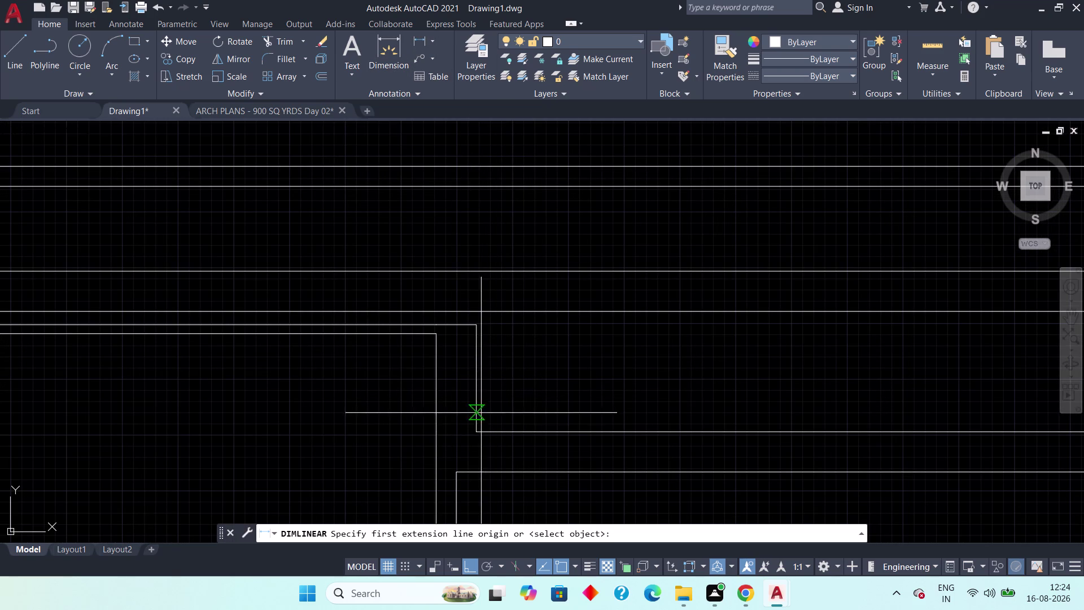
click(481, 425)
click(480, 327)
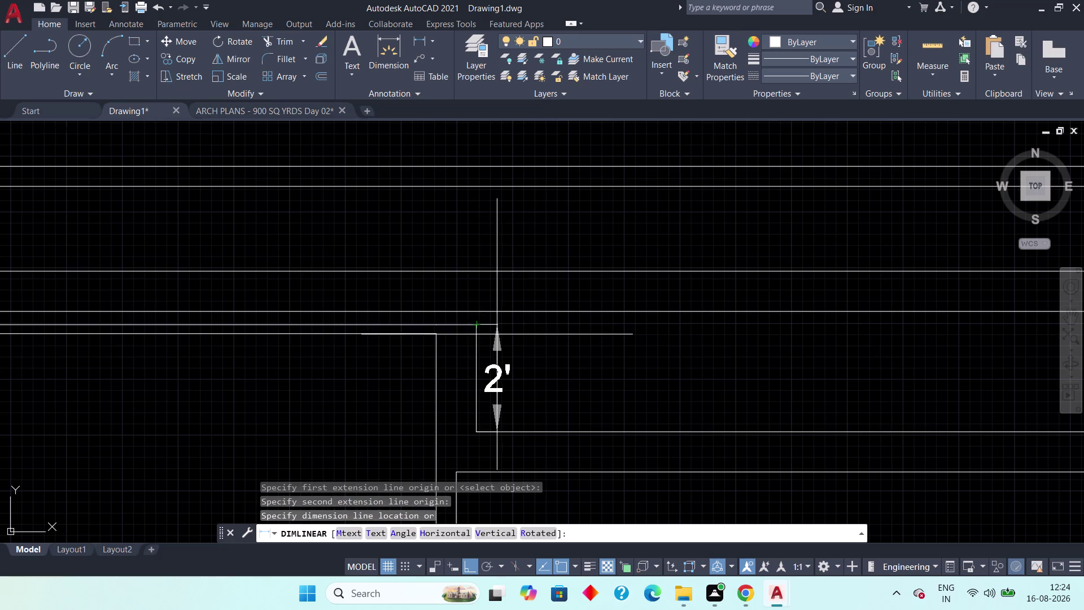
scroll(down, 3)
middle_drag(563, 389, 546, 260)
scroll(down, 3)
key(Escape)
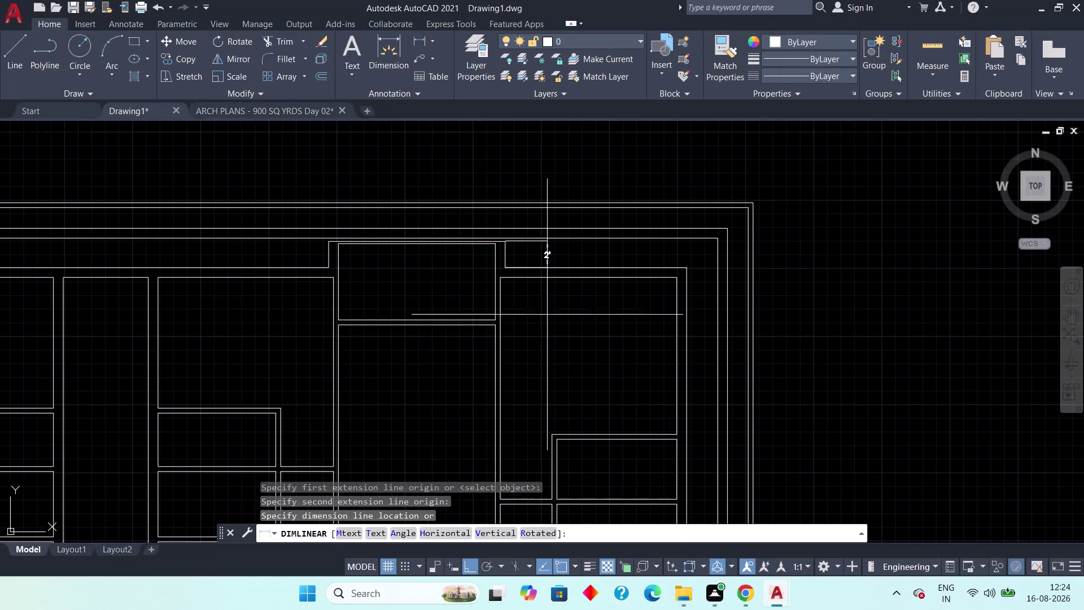
scroll(down, 3)
middle_drag(549, 366, 562, 223)
middle_drag(578, 440, 591, 338)
scroll(down, 3)
middle_drag(583, 441, 588, 271)
scroll(up, 3)
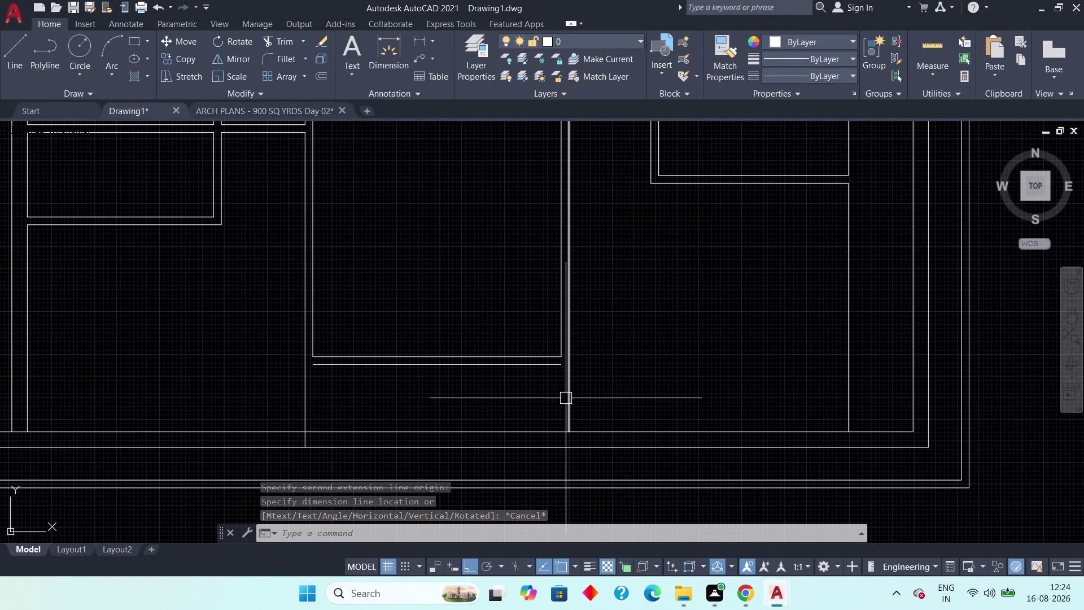
scroll(up, 3)
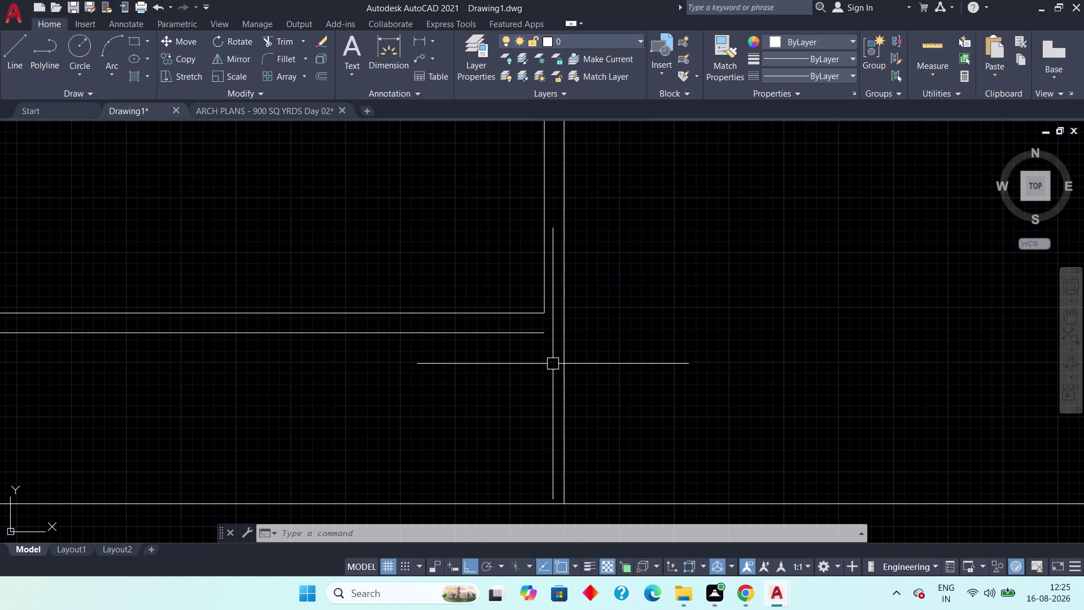
middle_drag(551, 354, 678, 312)
key(Escape)
key(Escape)
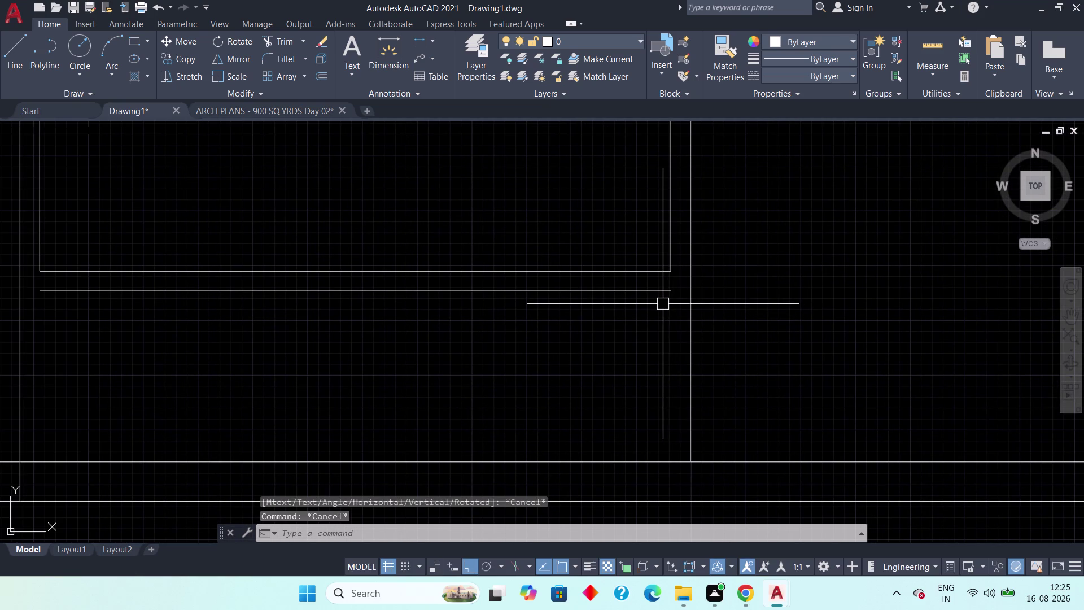
key(Escape)
key(Escape)
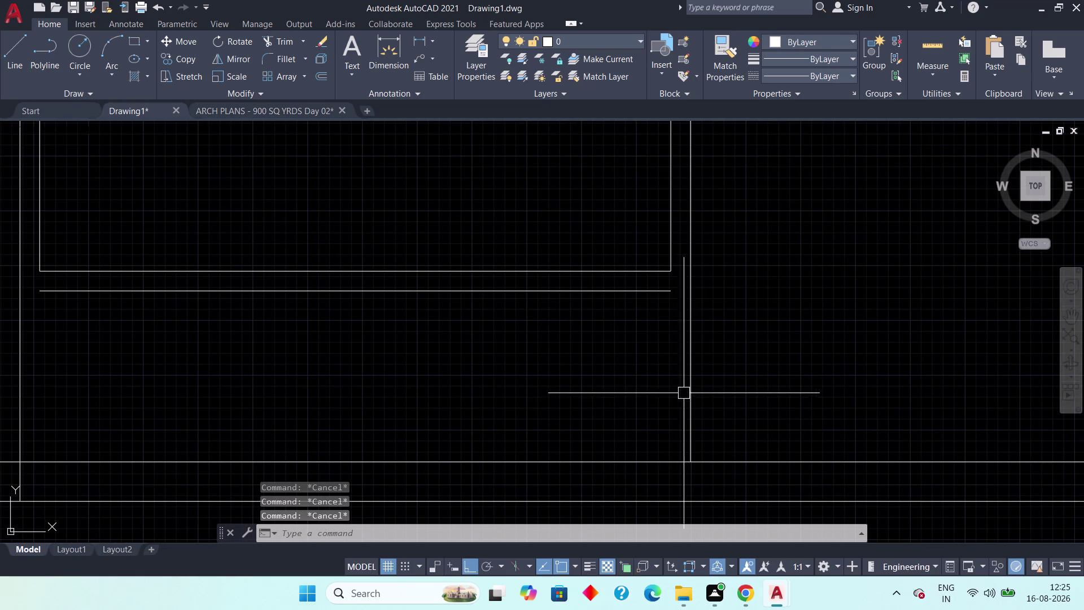
scroll(down, 3)
scroll(down, 3)
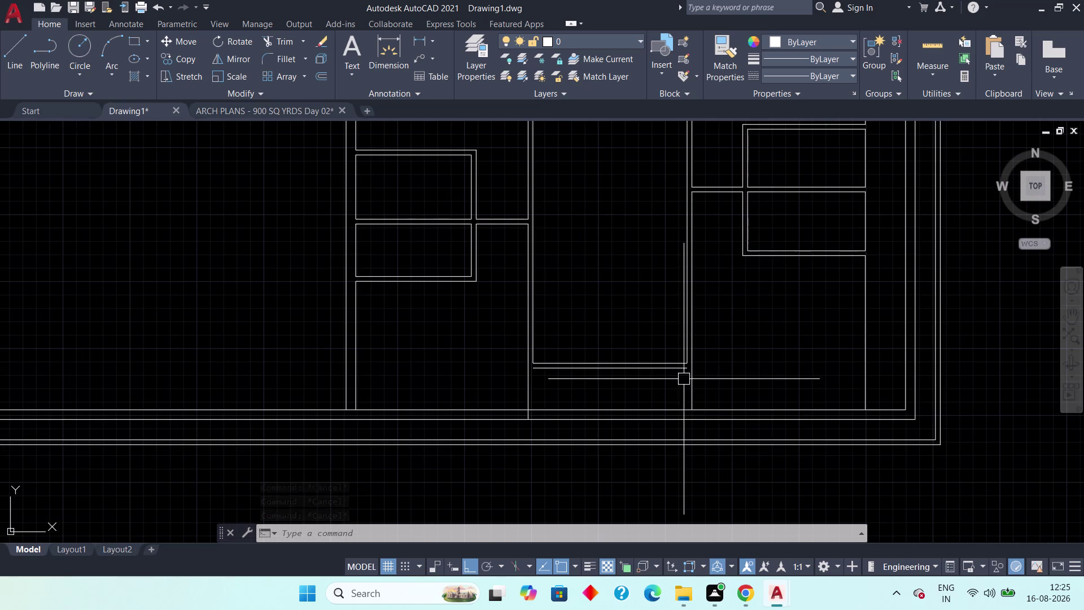
scroll(up, 3)
middle_drag(703, 375, 740, 374)
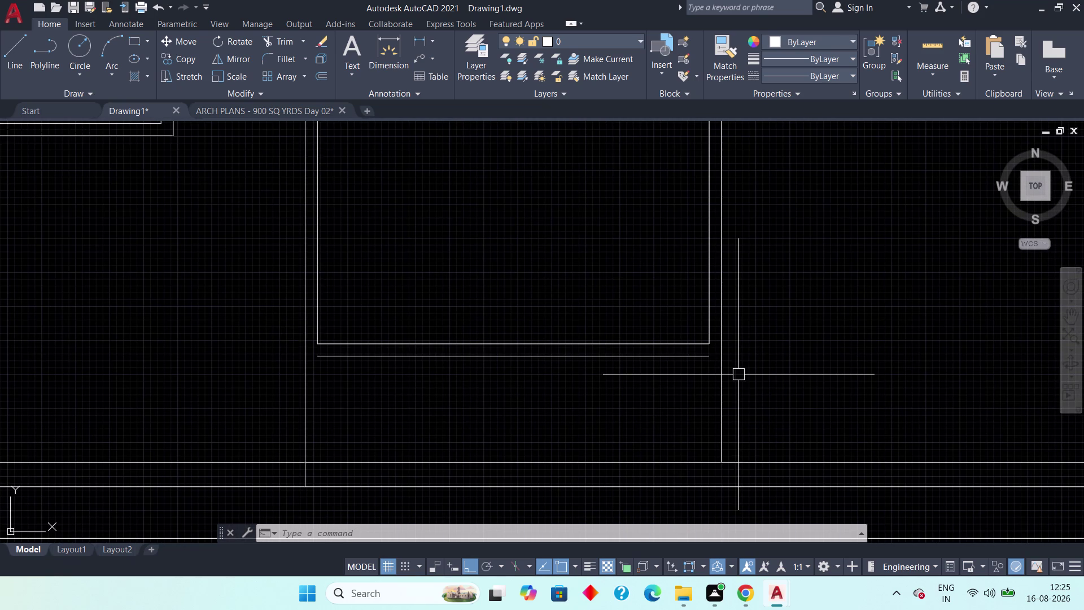
key(Escape)
Offset the wall line 9" toward the inner side with OFFSET.
key(o)
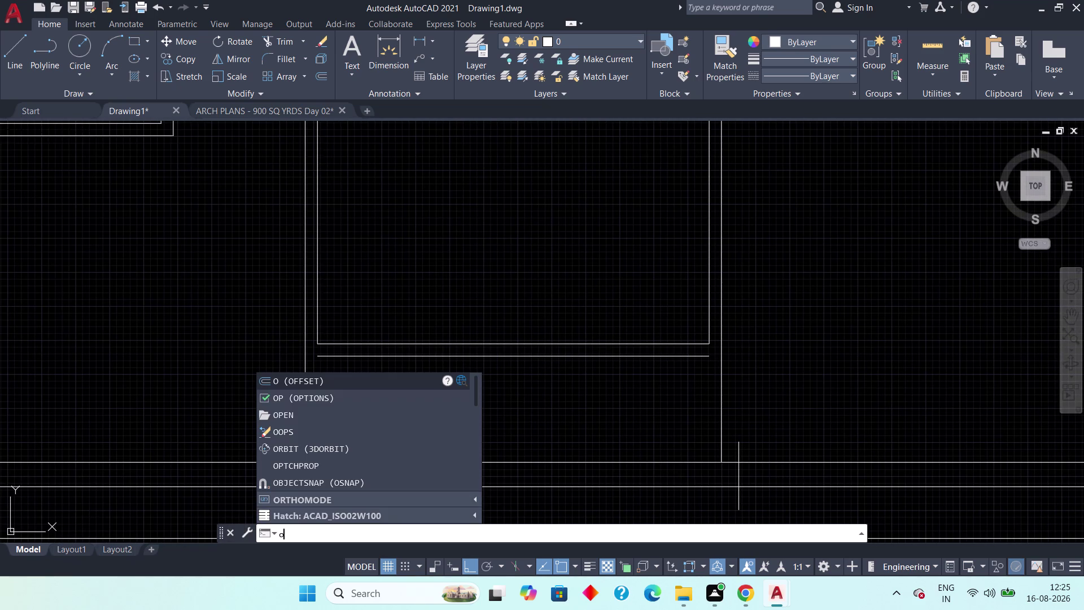
text(ff)
key(space)
key(9)
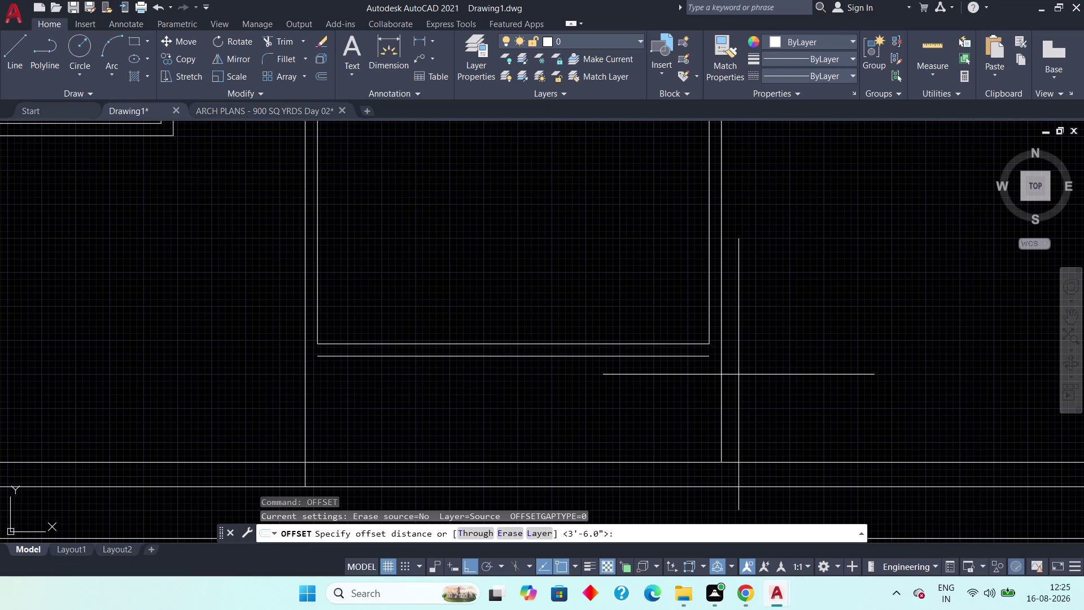
text(")
key(space)
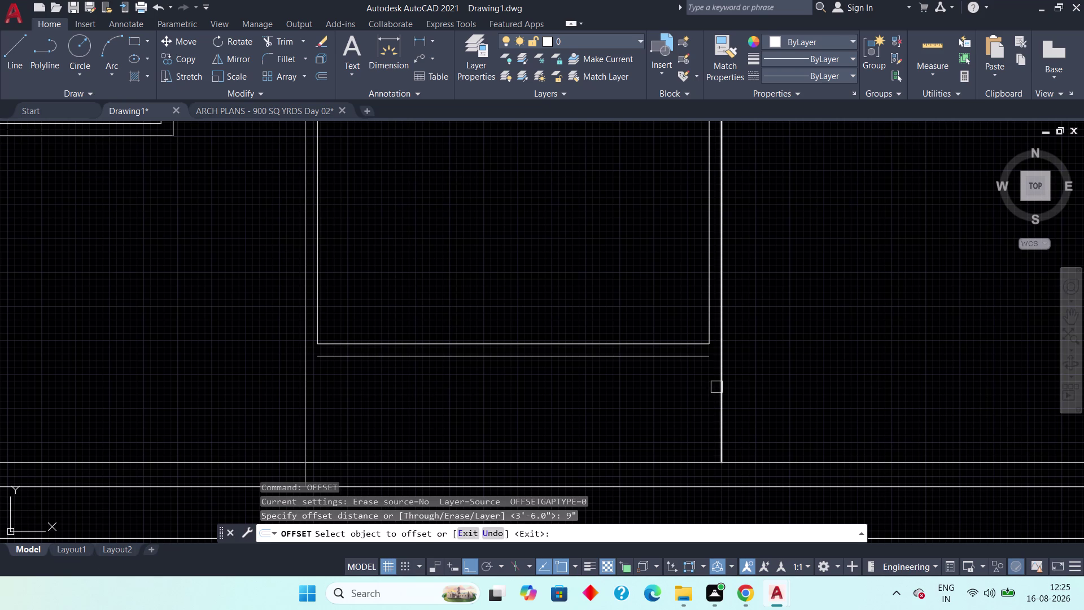
drag(717, 387, 686, 408)
click(621, 433)
Select the new offset wall line and pan to its end.
scroll(down, 3)
key(Escape)
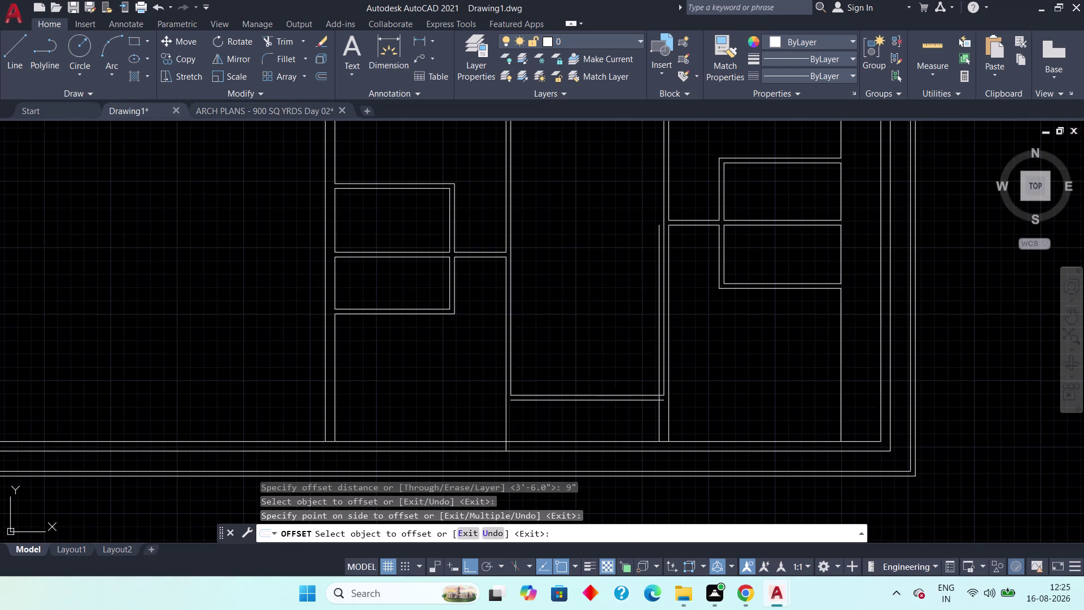
click(659, 356)
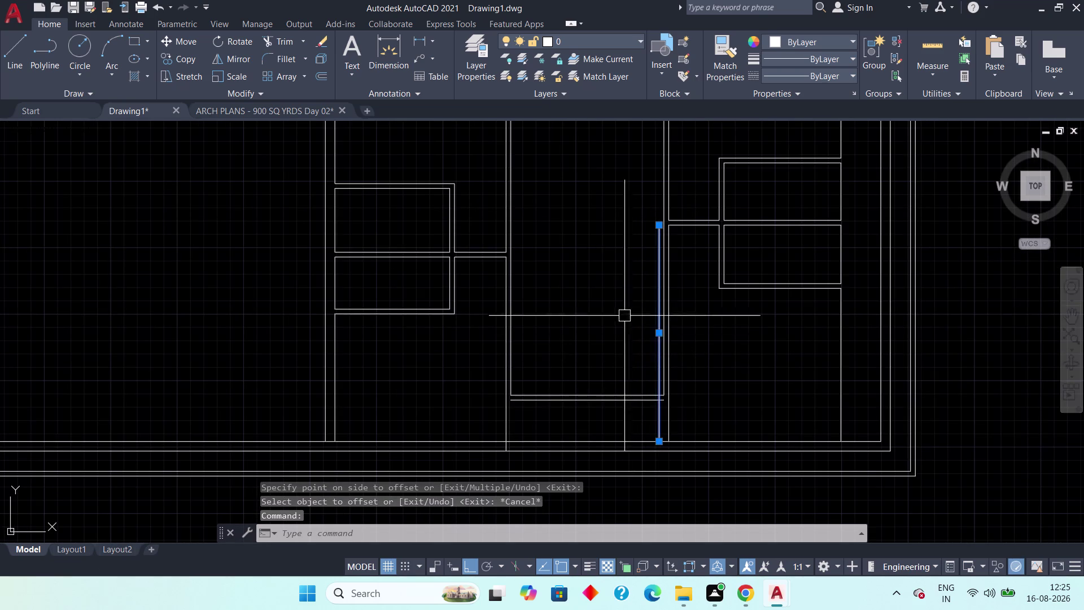
scroll(up, 3)
middle_drag(633, 272, 580, 412)
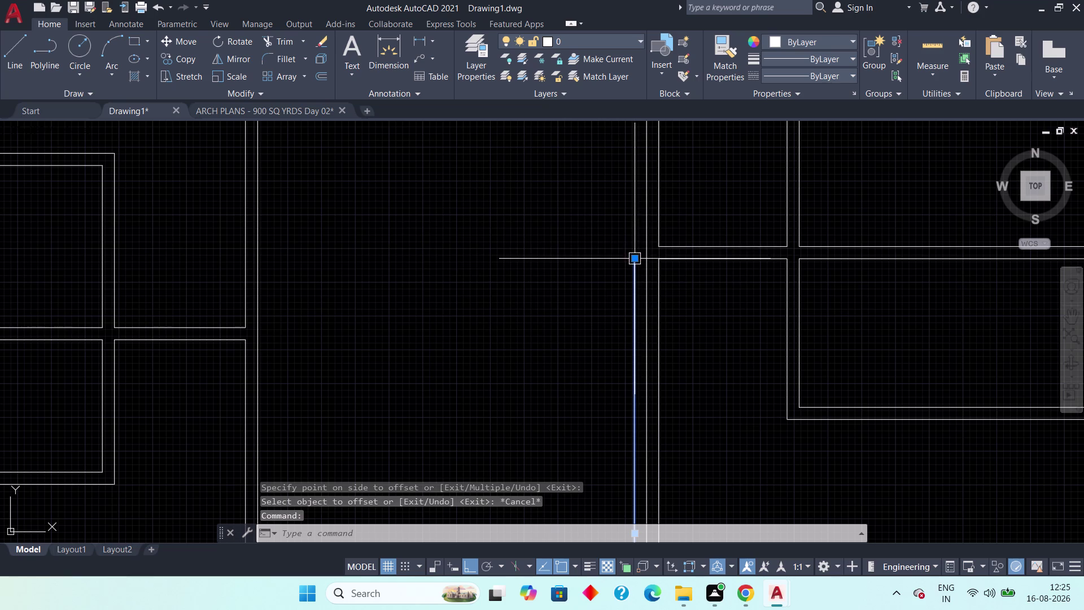
Stretch the offset line's end grip to snap onto the wall corner.
click(637, 257)
middle_drag(619, 401, 577, 161)
scroll(down, 3)
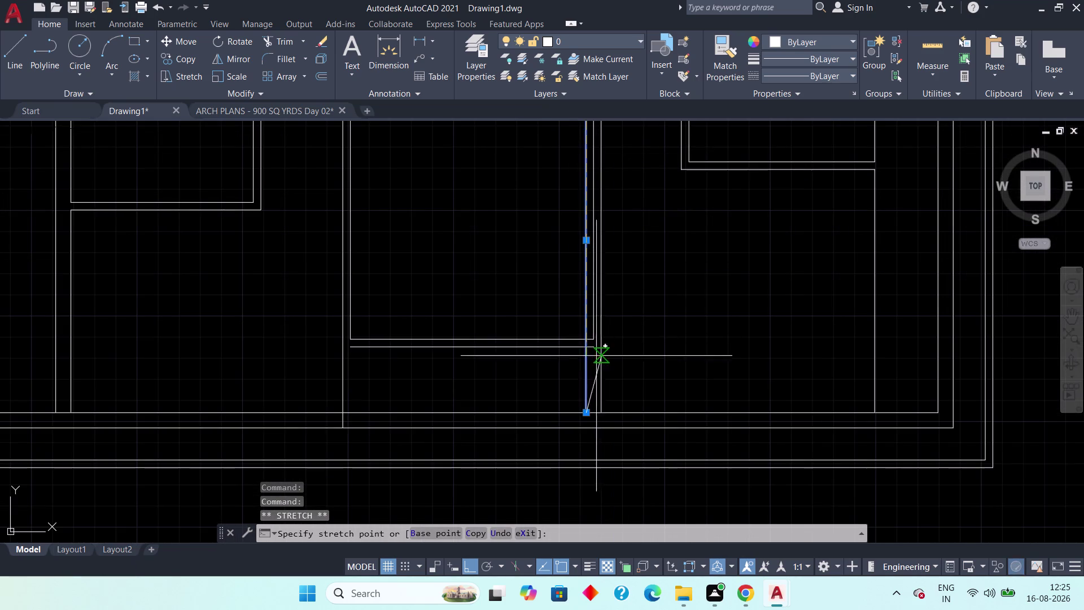
scroll(up, 3)
click(570, 316)
scroll(down, 3)
key(Escape)
scroll(up, 3)
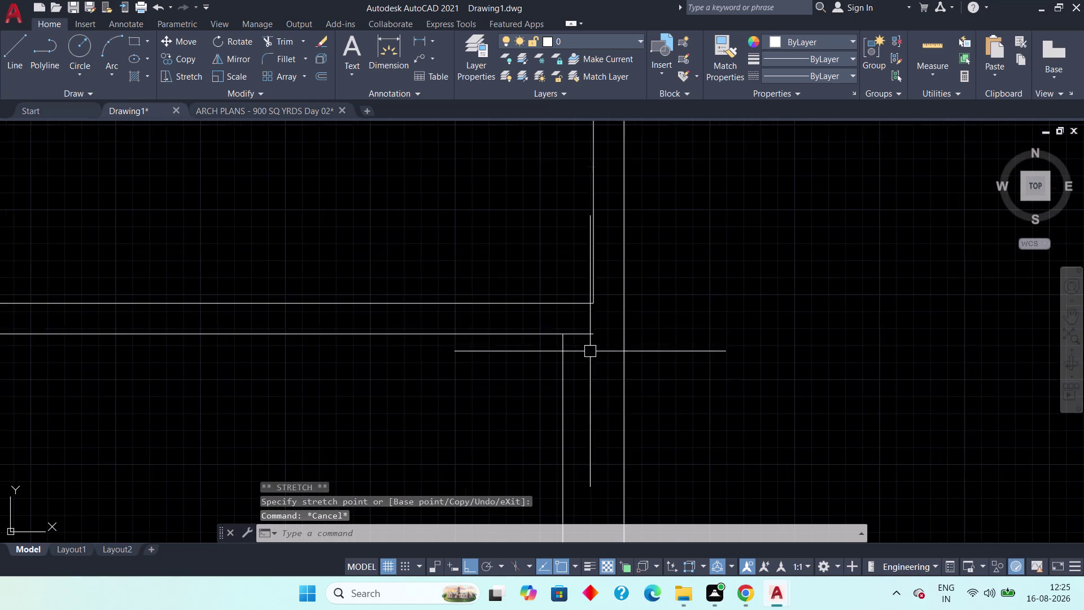
Stretch the horizontal wall line's end to meet the vertical wall.
click(588, 332)
click(595, 333)
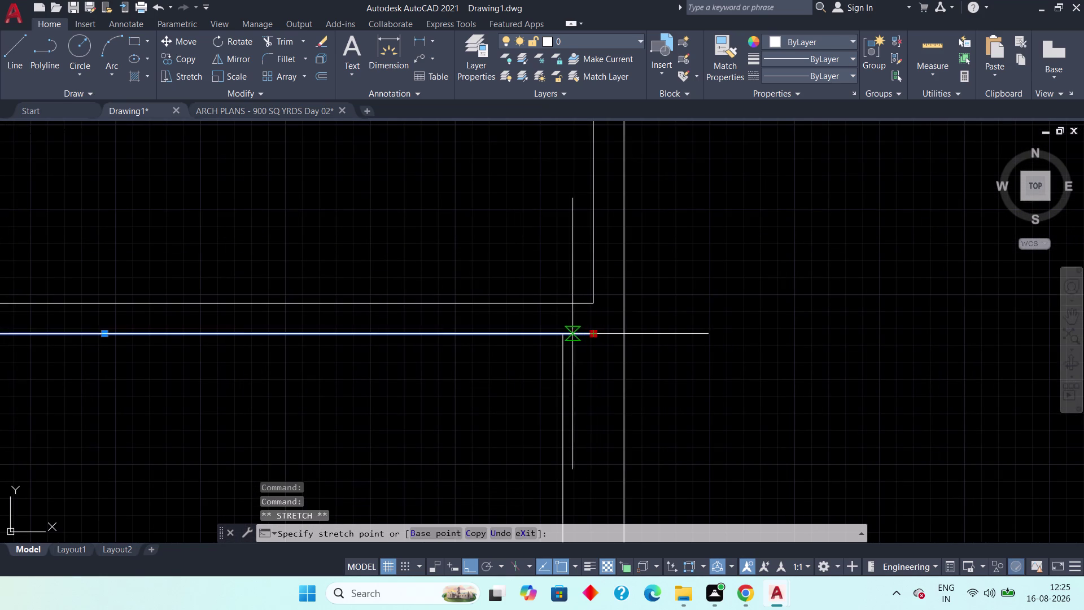
click(563, 333)
key(Escape)
Pan around the plan to check the finished corner and other wall corners.
scroll(down, 3)
middle_drag(480, 384, 572, 365)
scroll(down, 3)
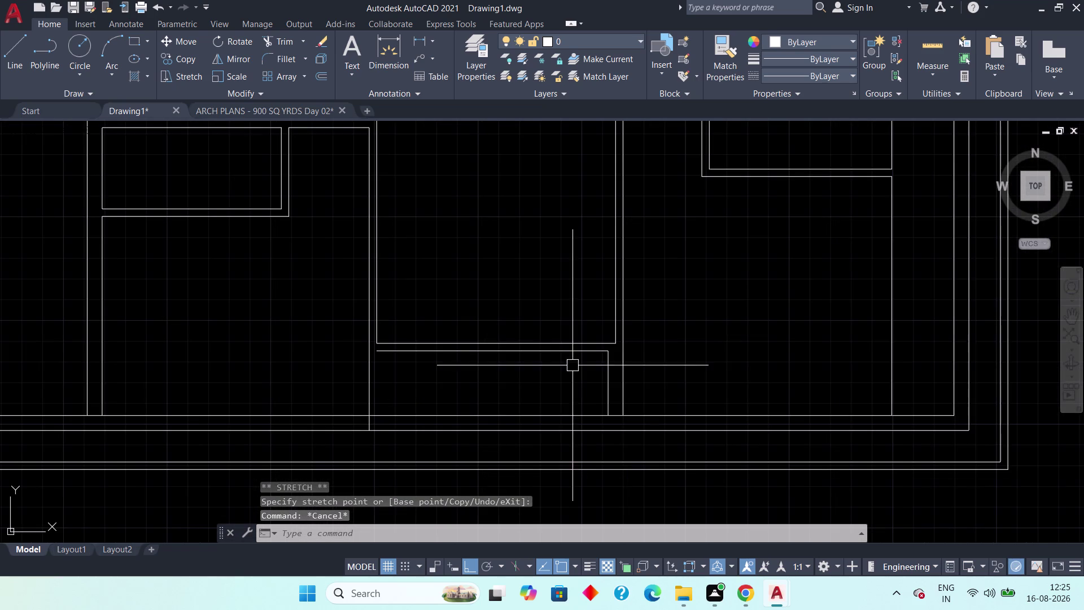
middle_drag(498, 392, 540, 392)
scroll(up, 3)
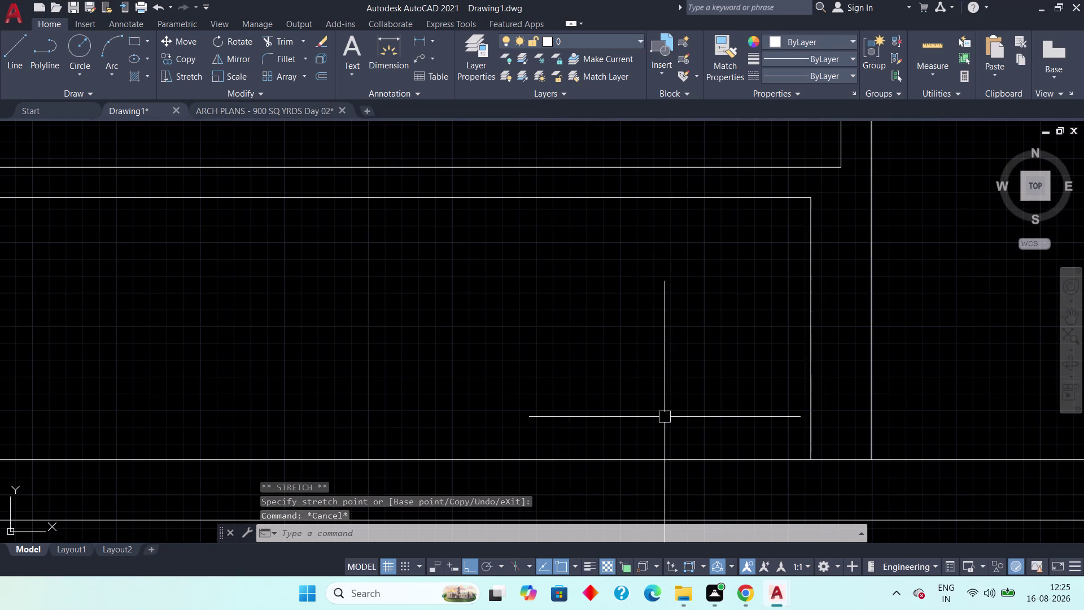
middle_drag(666, 420, 702, 401)
scroll(down, 3)
middle_drag(547, 397, 660, 398)
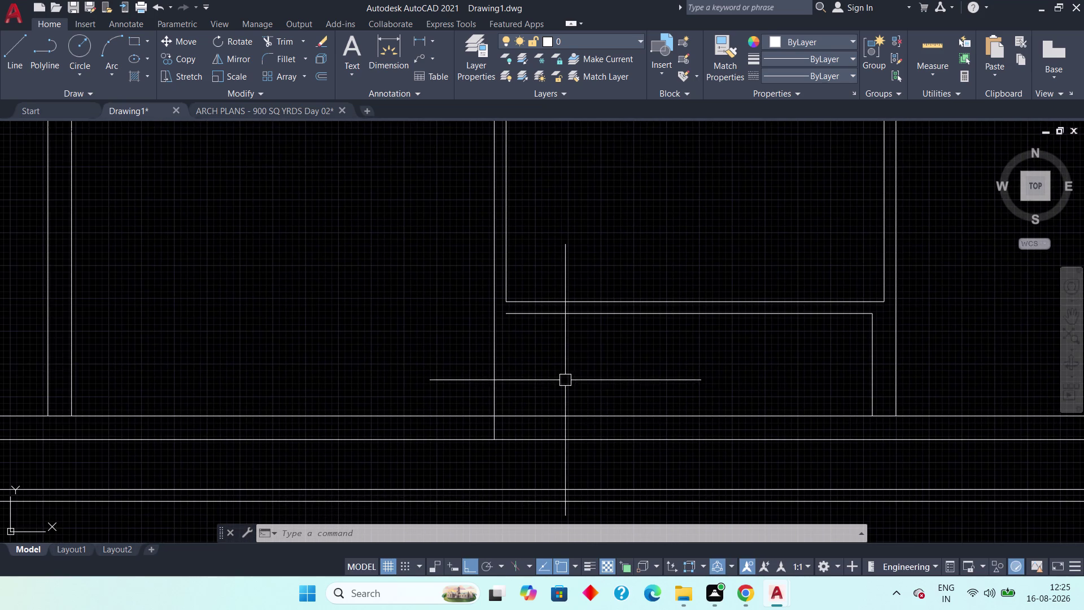